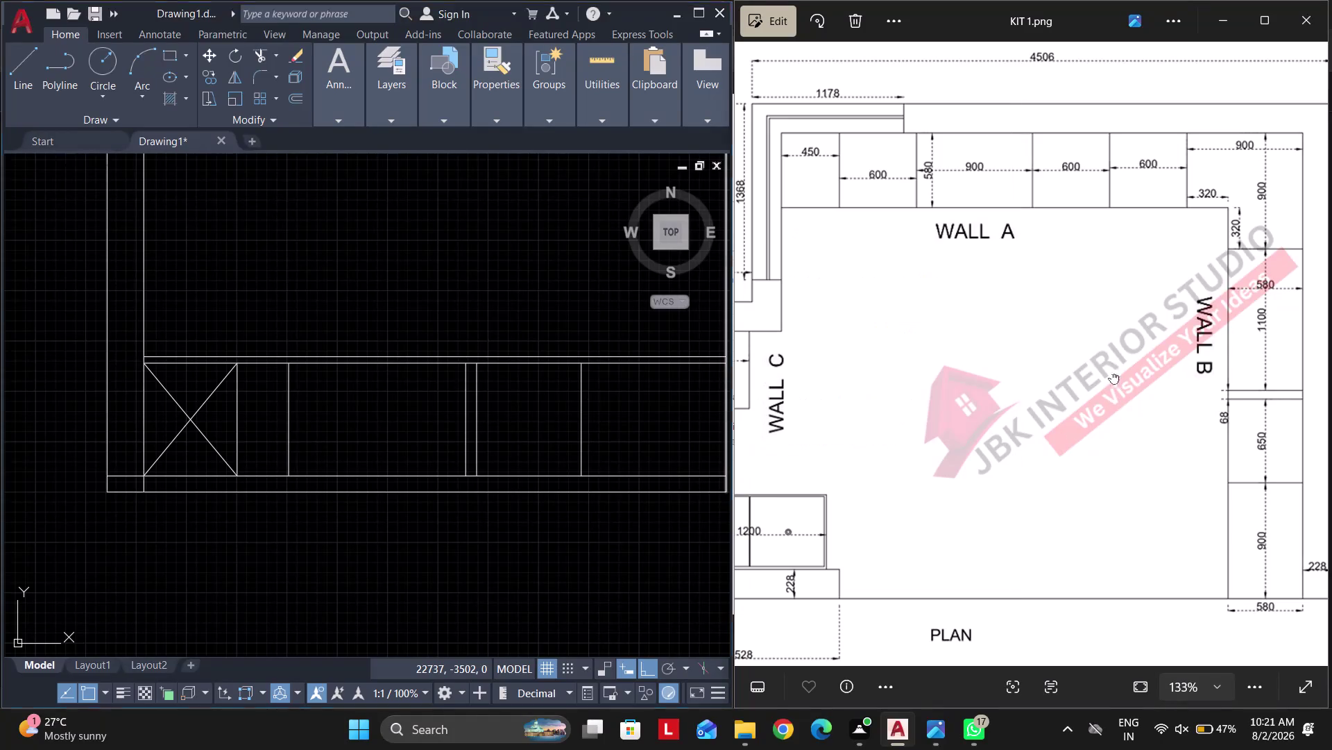
Advance from KIT 1 to the KIT 3 reference image and zoom into its cabinet details.
scroll(down, 3)
click(783, 392)
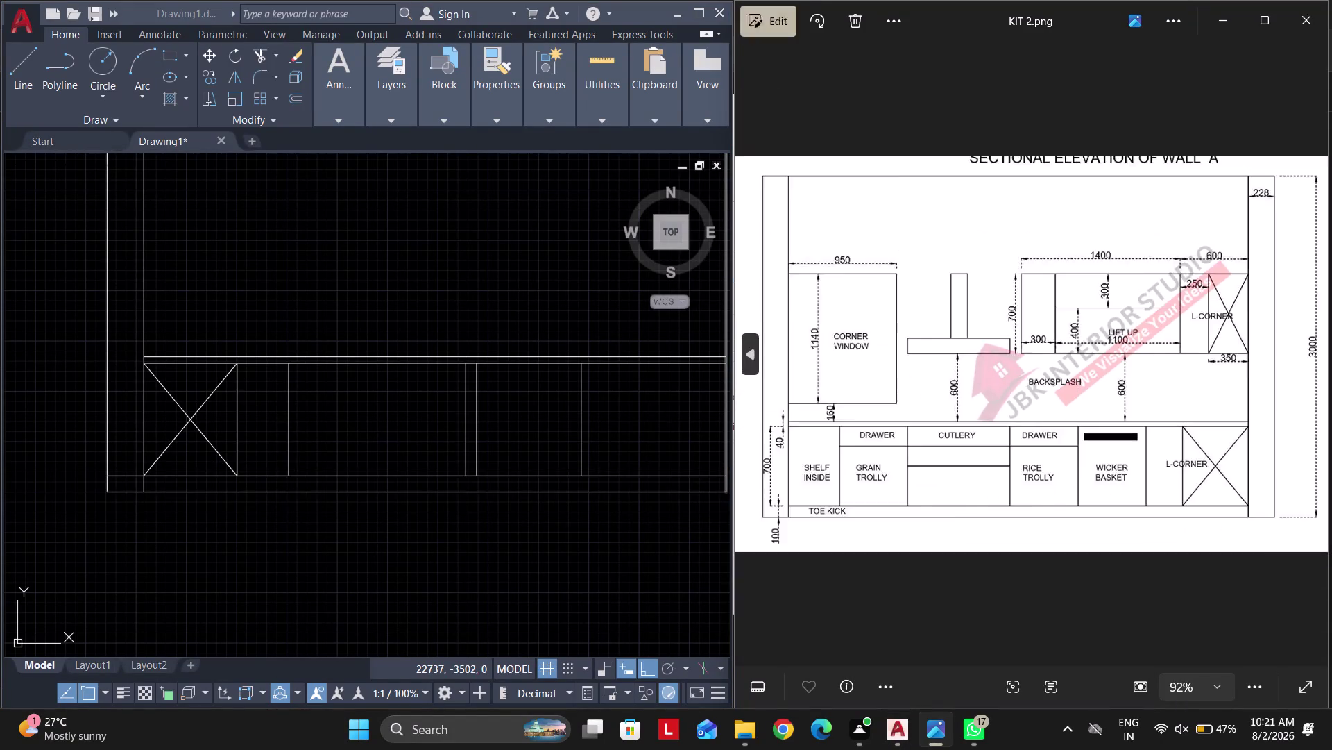
click(770, 377)
scroll(up, 3)
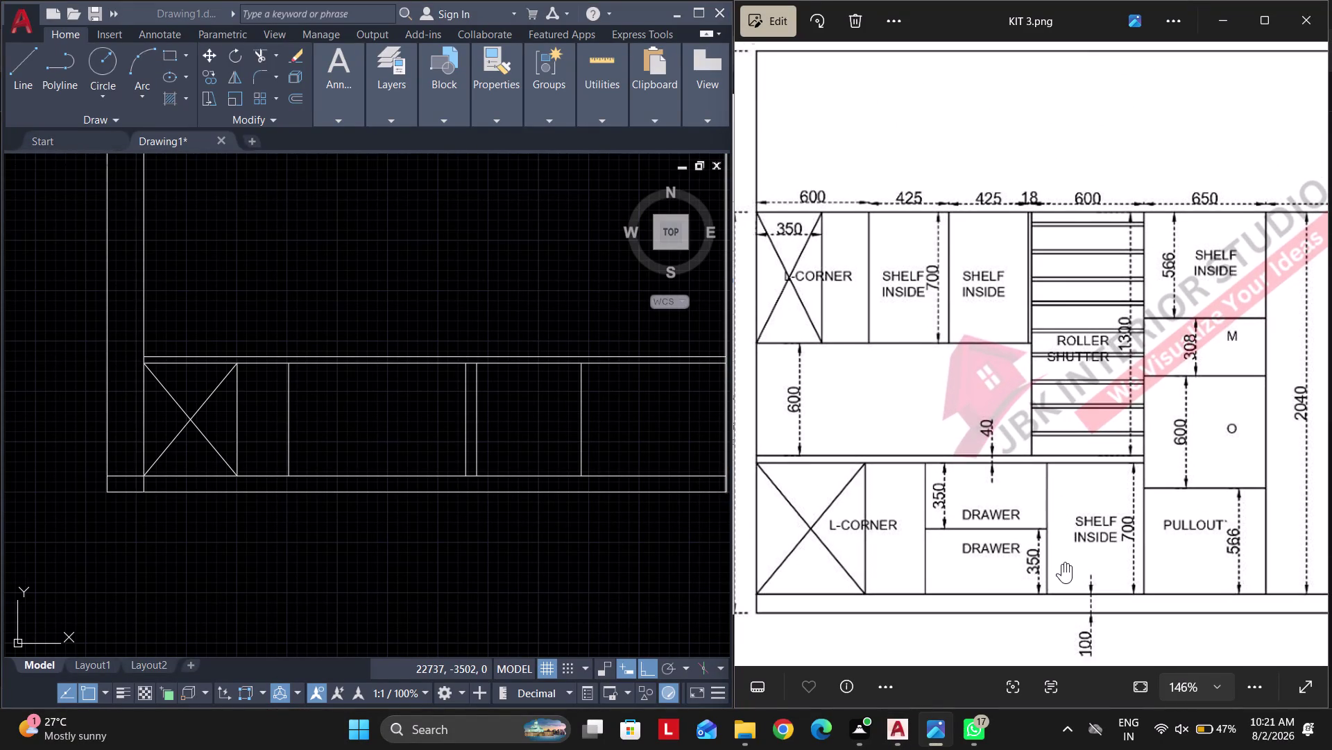
scroll(up, 3)
drag(1062, 550, 991, 488)
Pan the AutoCAD drawing to the unfinished elevation.
middle_drag(495, 400, 467, 400)
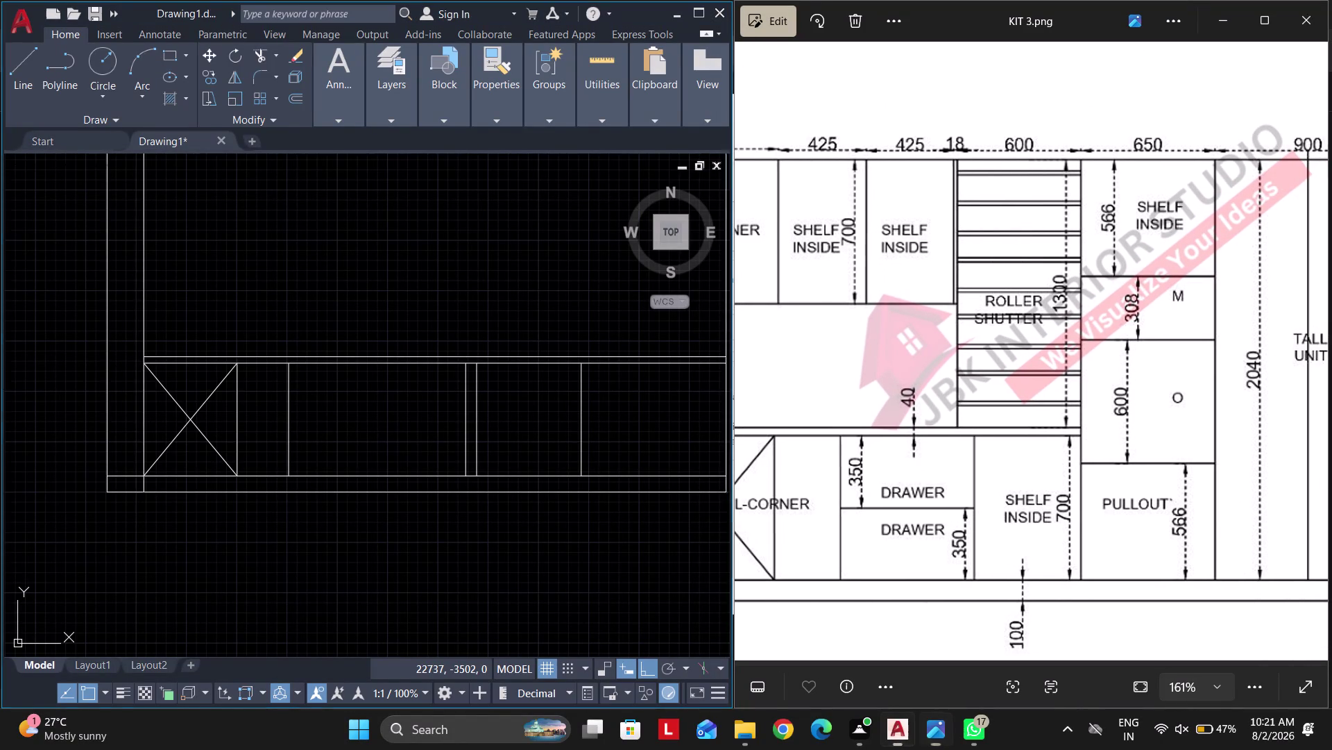
middle_drag(468, 400, 357, 438)
scroll(down, 3)
middle_drag(503, 434, 487, 434)
key(Escape)
middle_drag(435, 441, 406, 539)
key(Escape)
key(Escape)
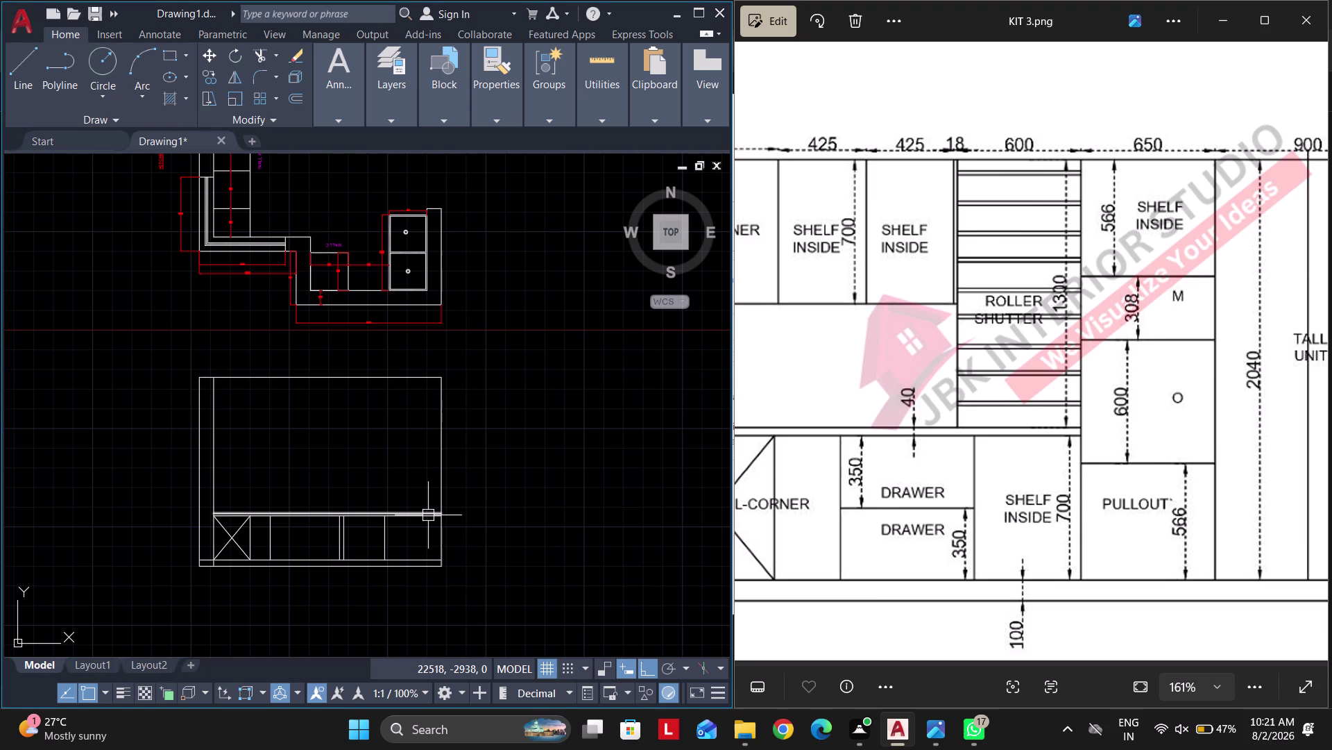
Place a vertical construction line (XL, V) through the kitchen plan.
text(XL)
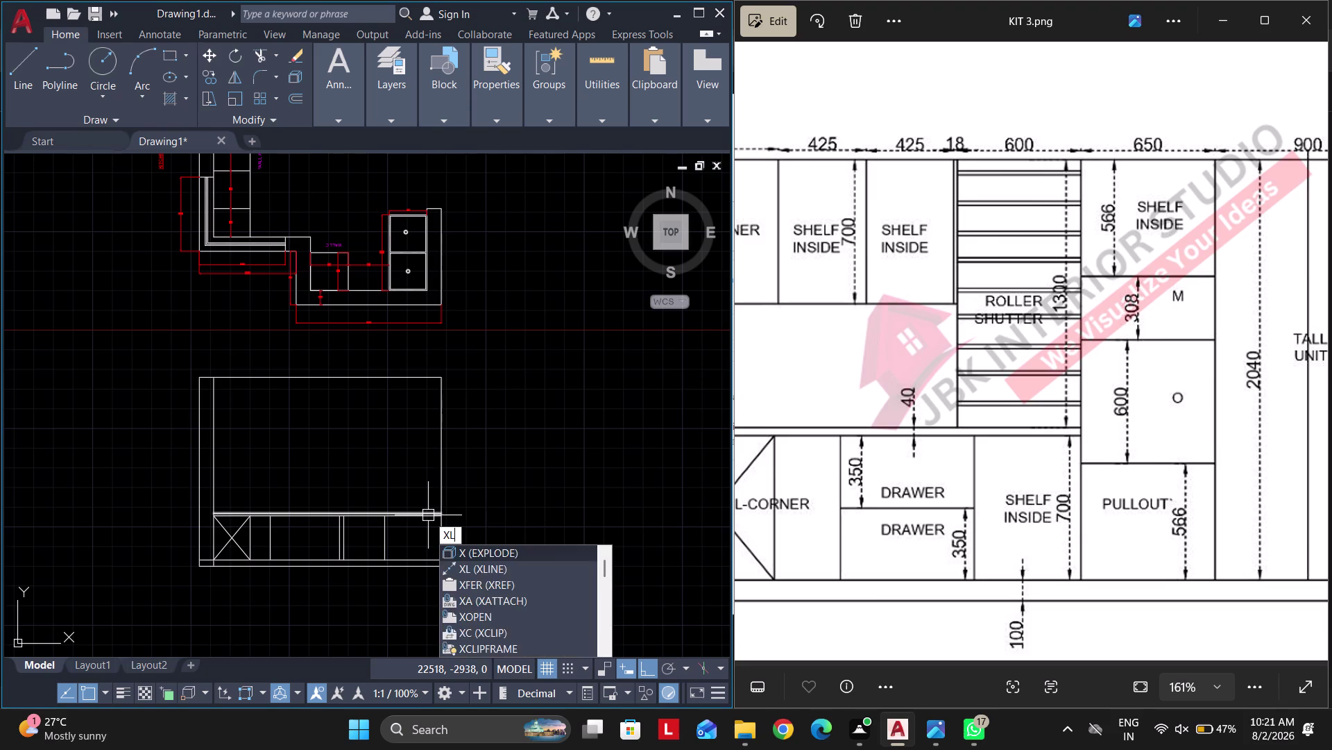
key(space)
text(V)
key(space)
middle_drag(425, 414, 357, 749)
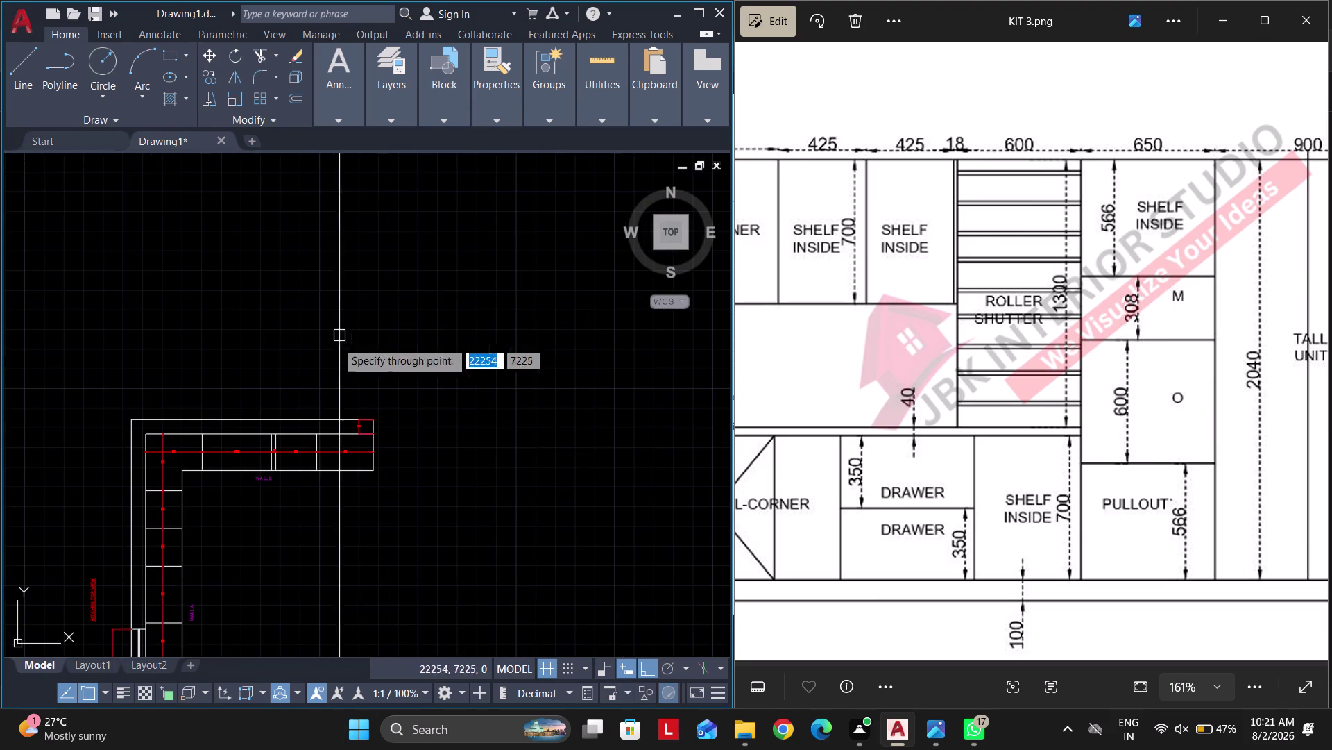
scroll(up, 3)
click(219, 357)
key(Escape)
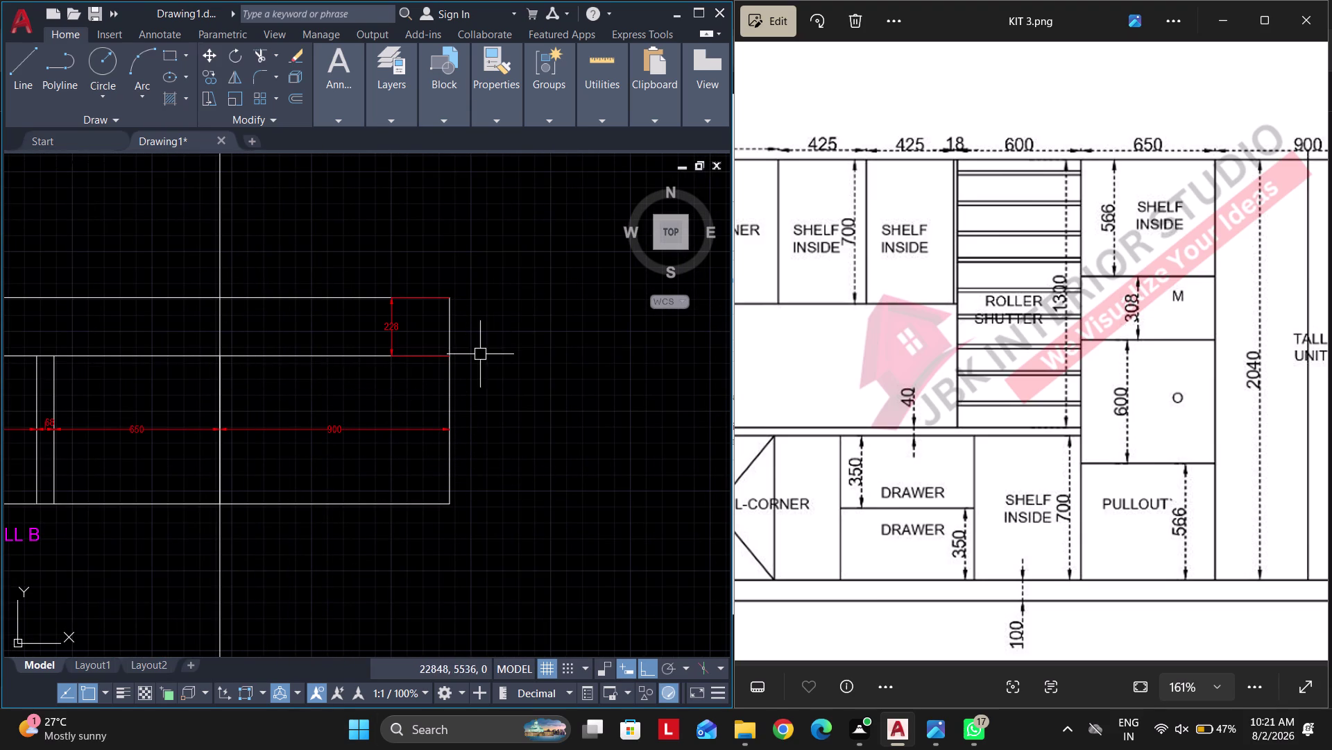
key(space)
key(space)
key(Escape)
Add another vertical construction line through the wall end and return to the elevation.
text(X)
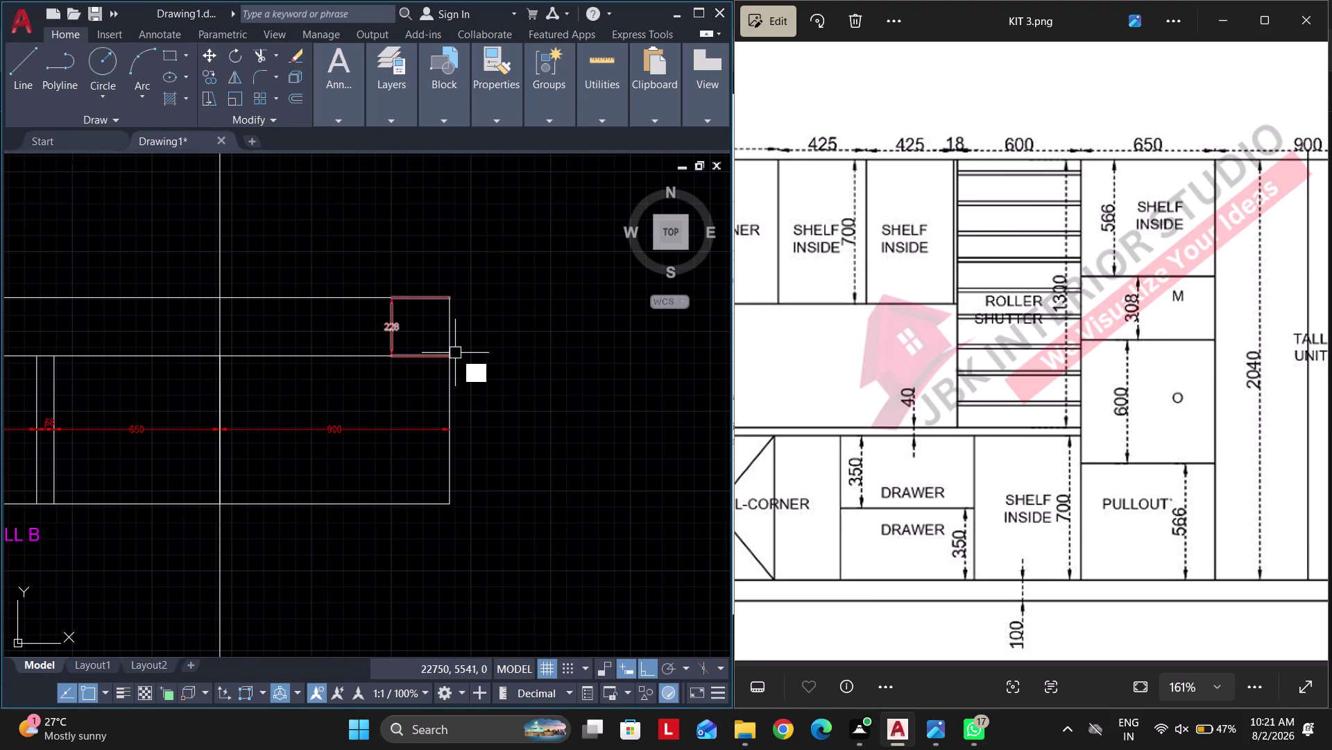
text(L V)
key(space)
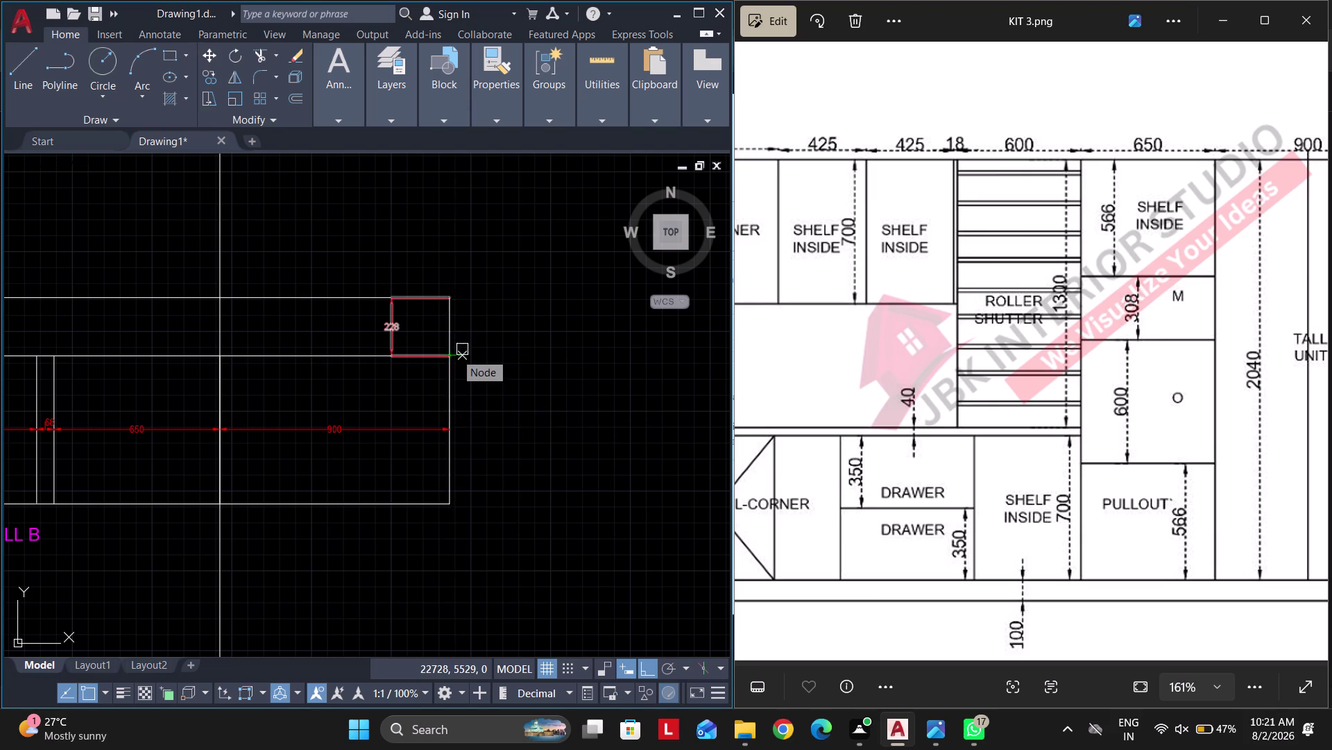
click(445, 306)
key(Escape)
scroll(down, 3)
middle_drag(396, 441, 438, 291)
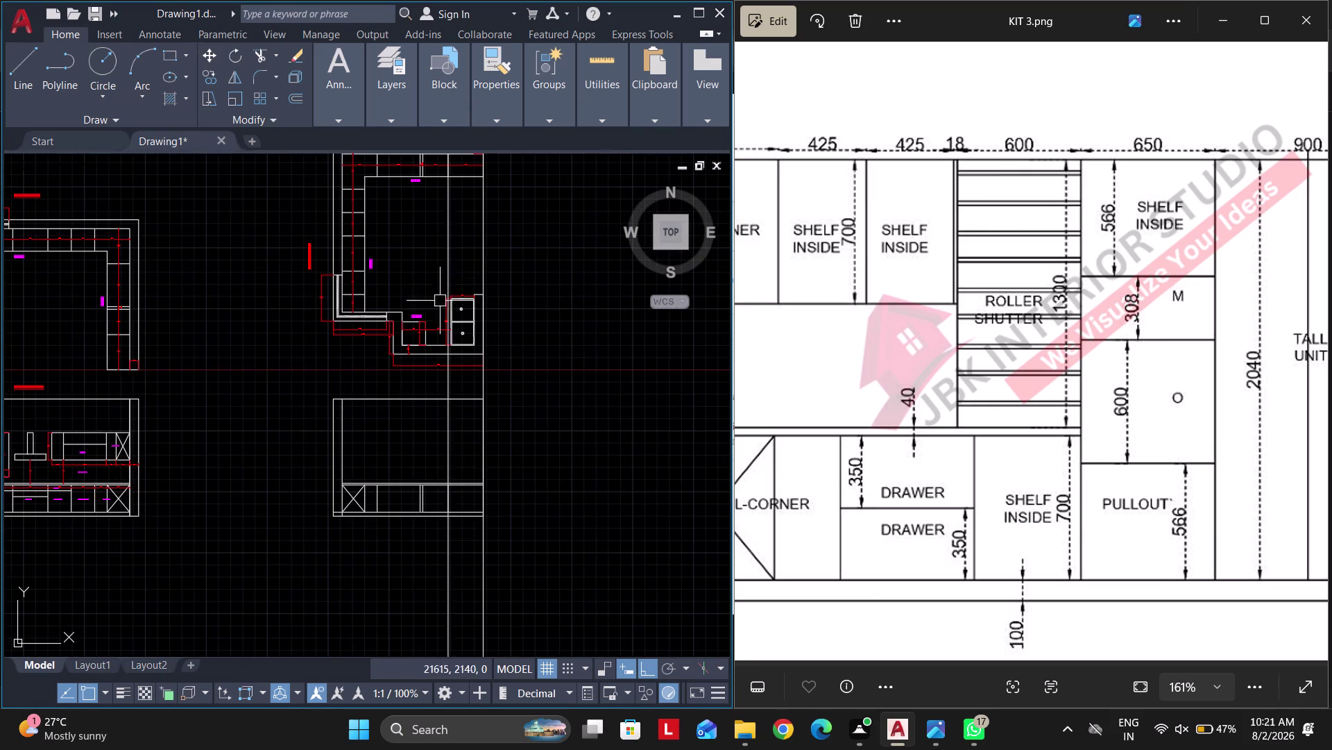
scroll(up, 3)
Trim the excess guide lines below the elevation.
text(TR)
key(space)
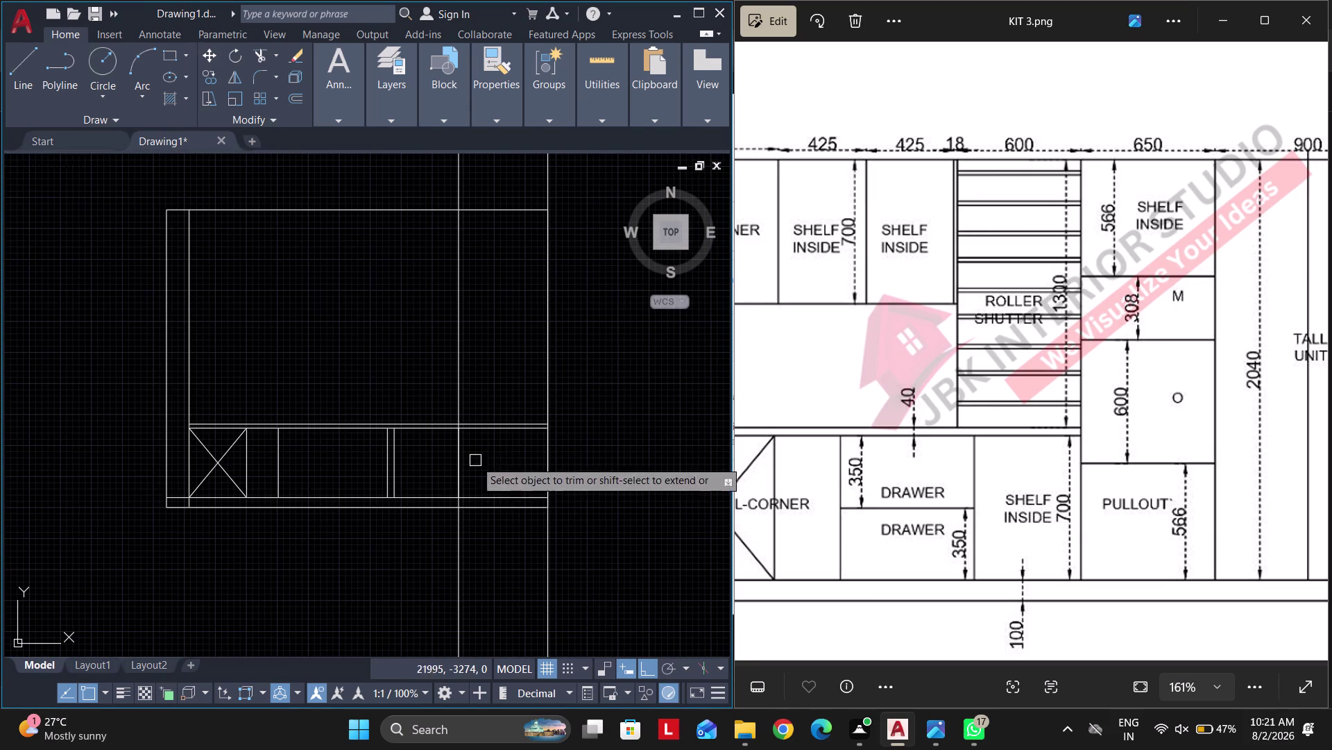
drag(497, 449, 509, 352)
drag(410, 561, 587, 560)
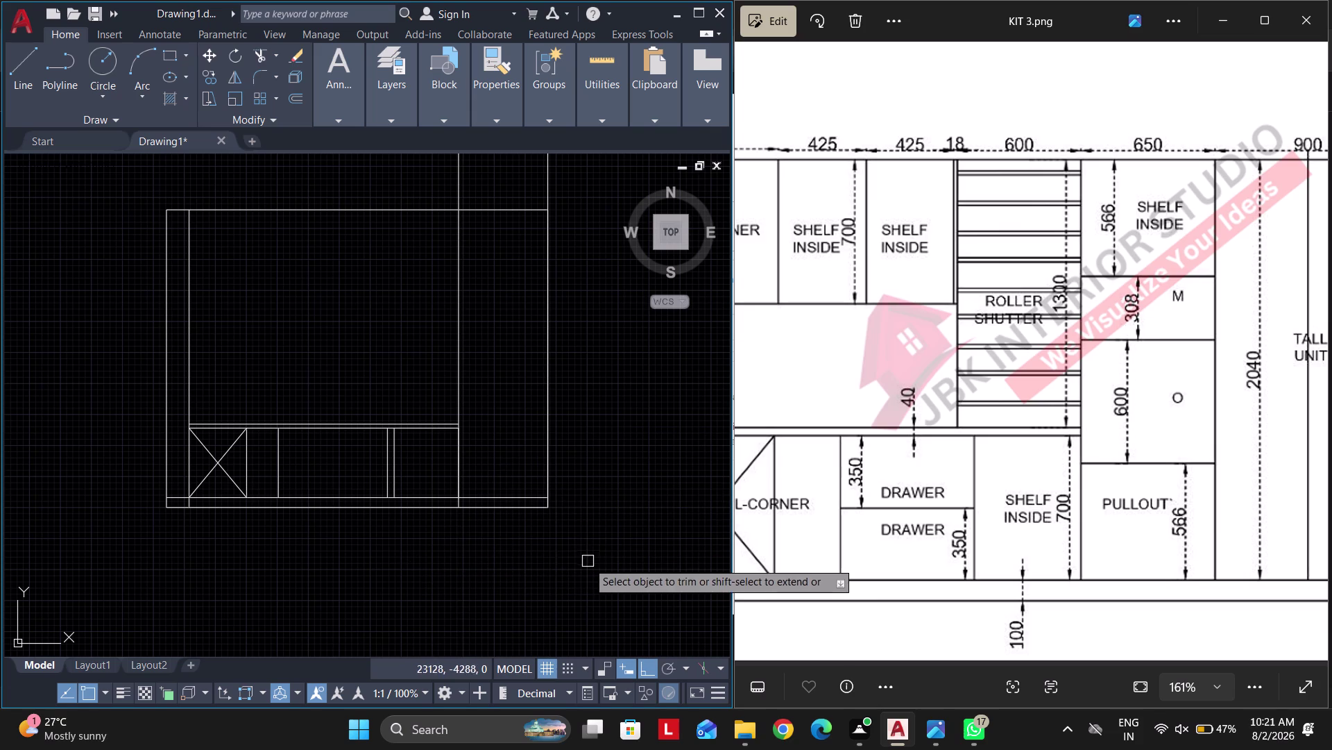
key(Escape)
key(Escape)
middle_drag(578, 558, 549, 604)
key(Escape)
key(Escape)
key(Escape)
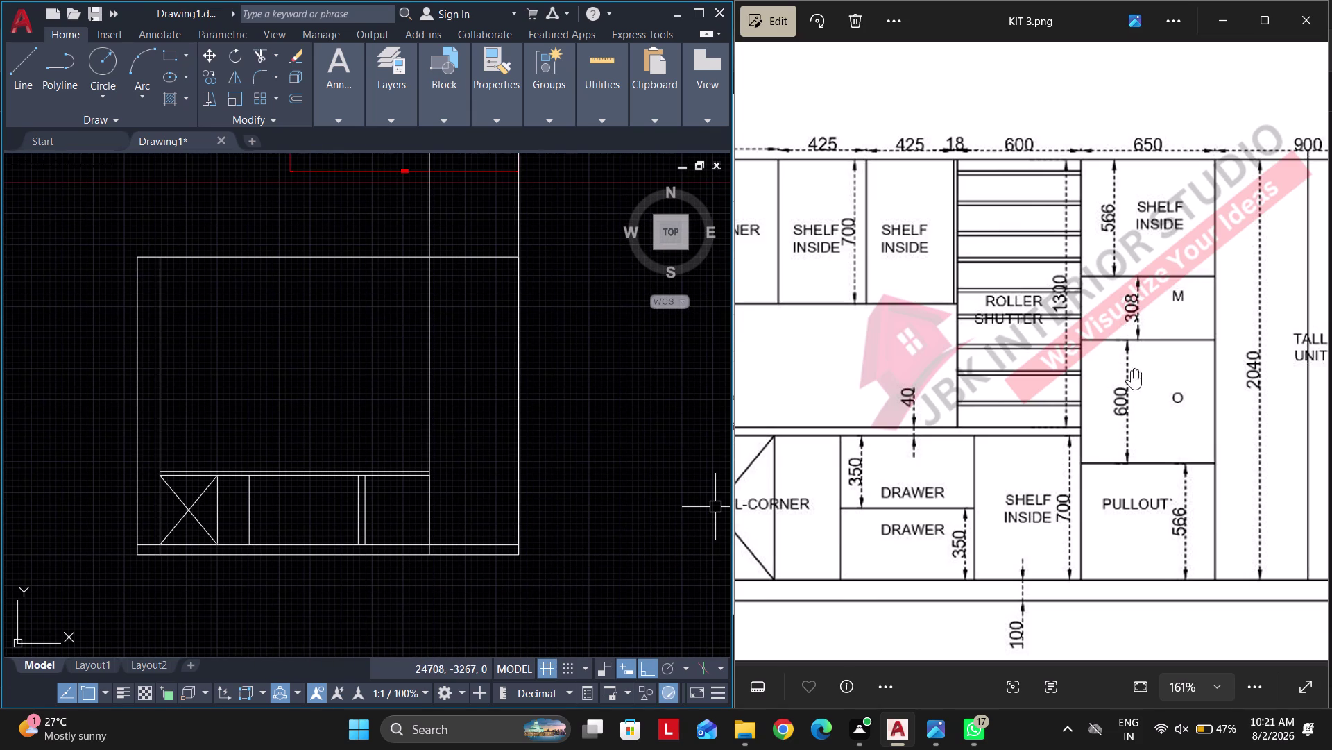
Offset the elevation base line 2040 upward for the tall unit top.
text(O)
key(space)
text(2040)
key(Return)
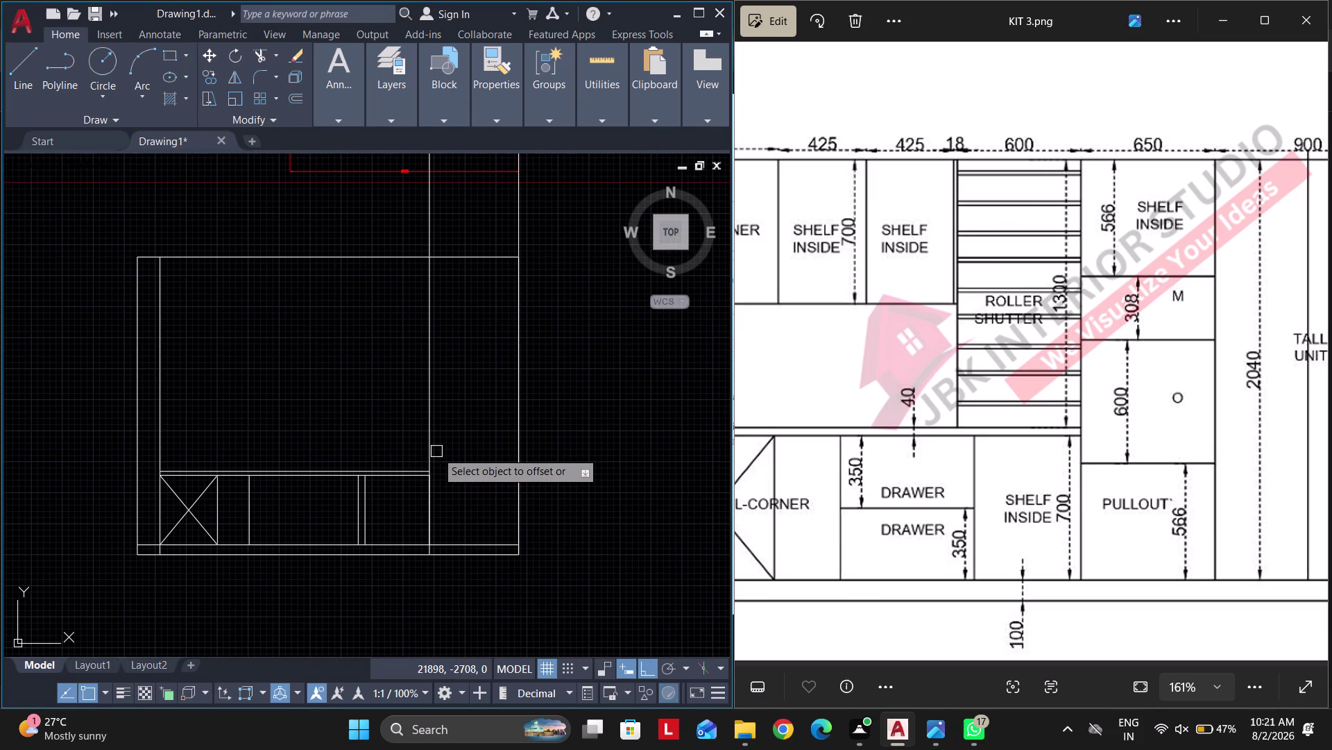
click(494, 546)
click(497, 439)
key(Escape)
Trim the overlapping and leftover lines around and above the tall unit.
text(TR)
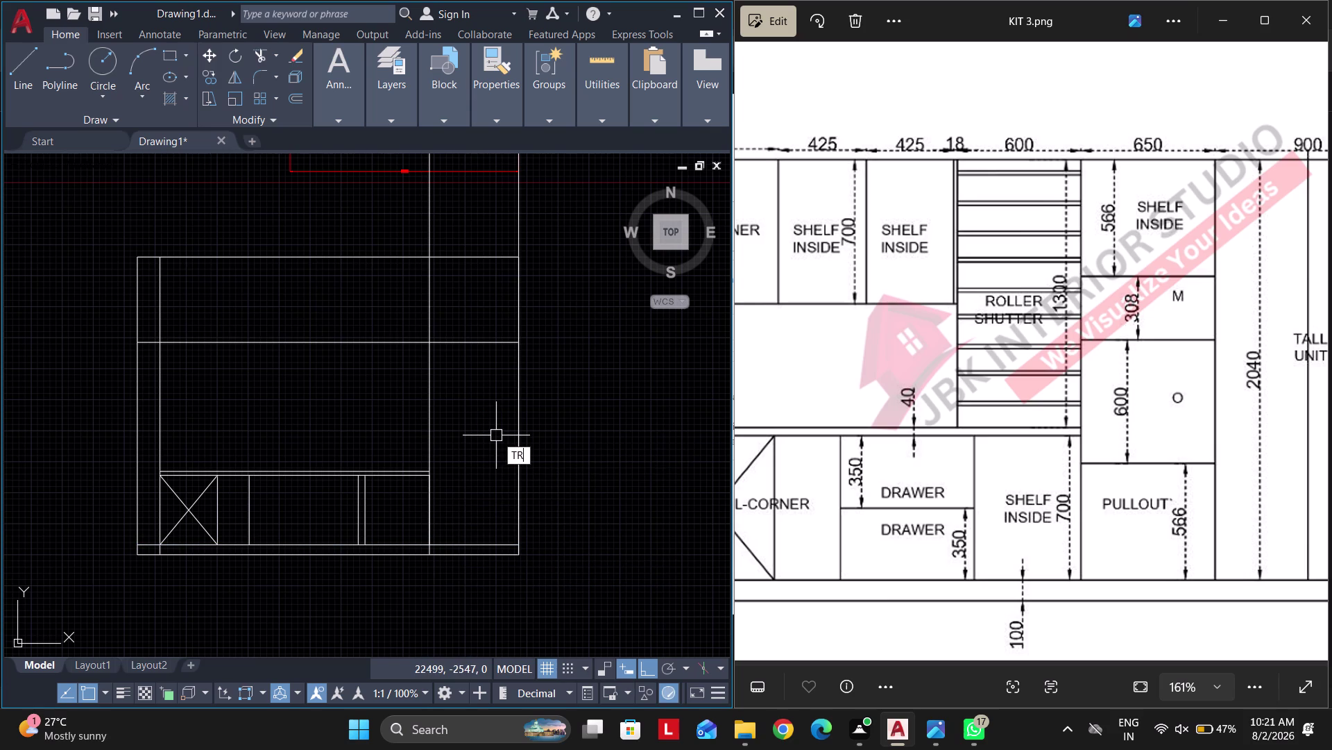
key(space)
drag(362, 409, 471, 285)
key(Escape)
click(534, 208)
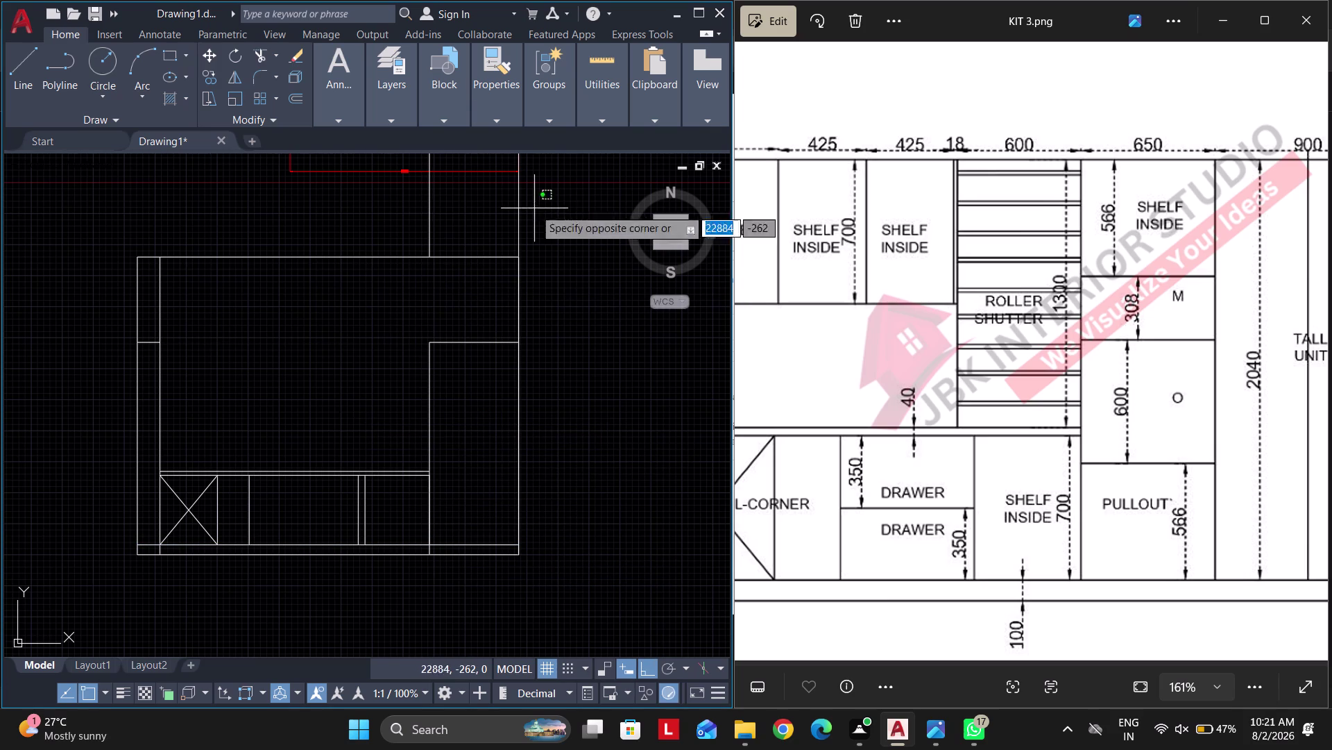
click(406, 202)
key(Delete)
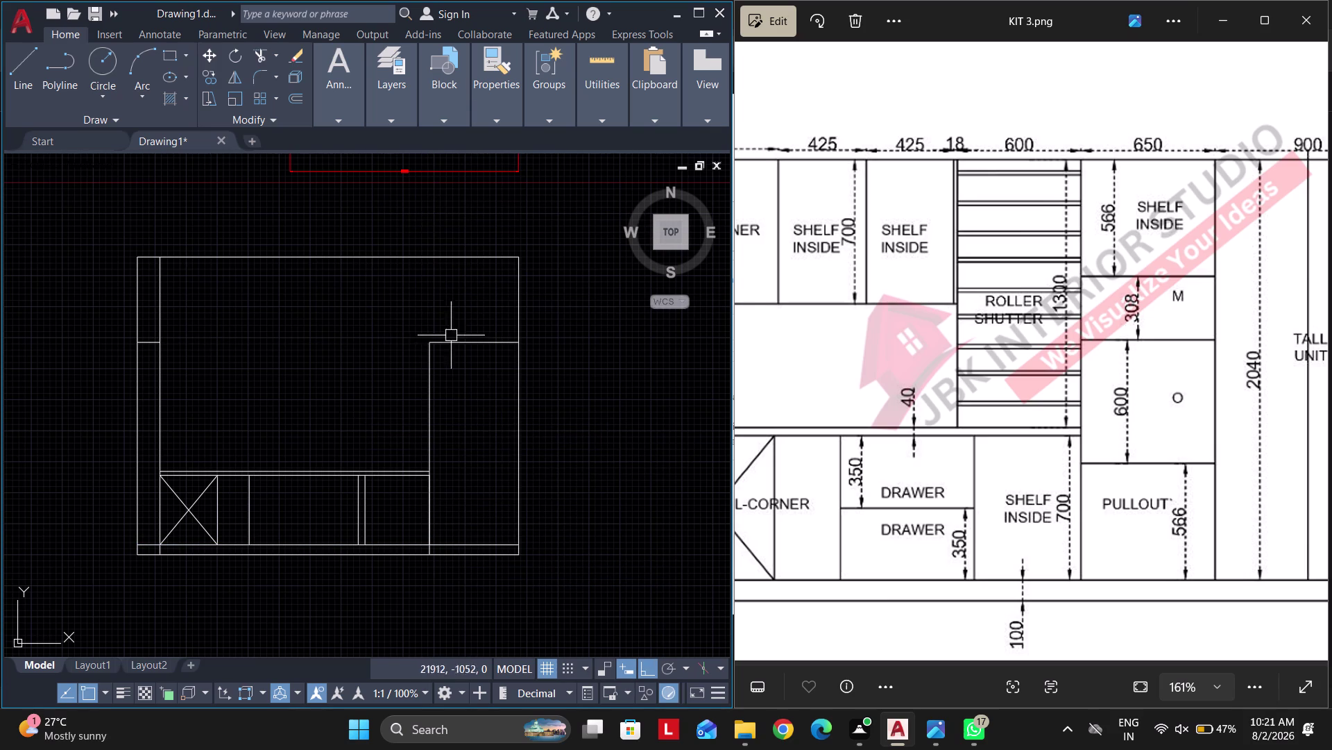
scroll(down, 3)
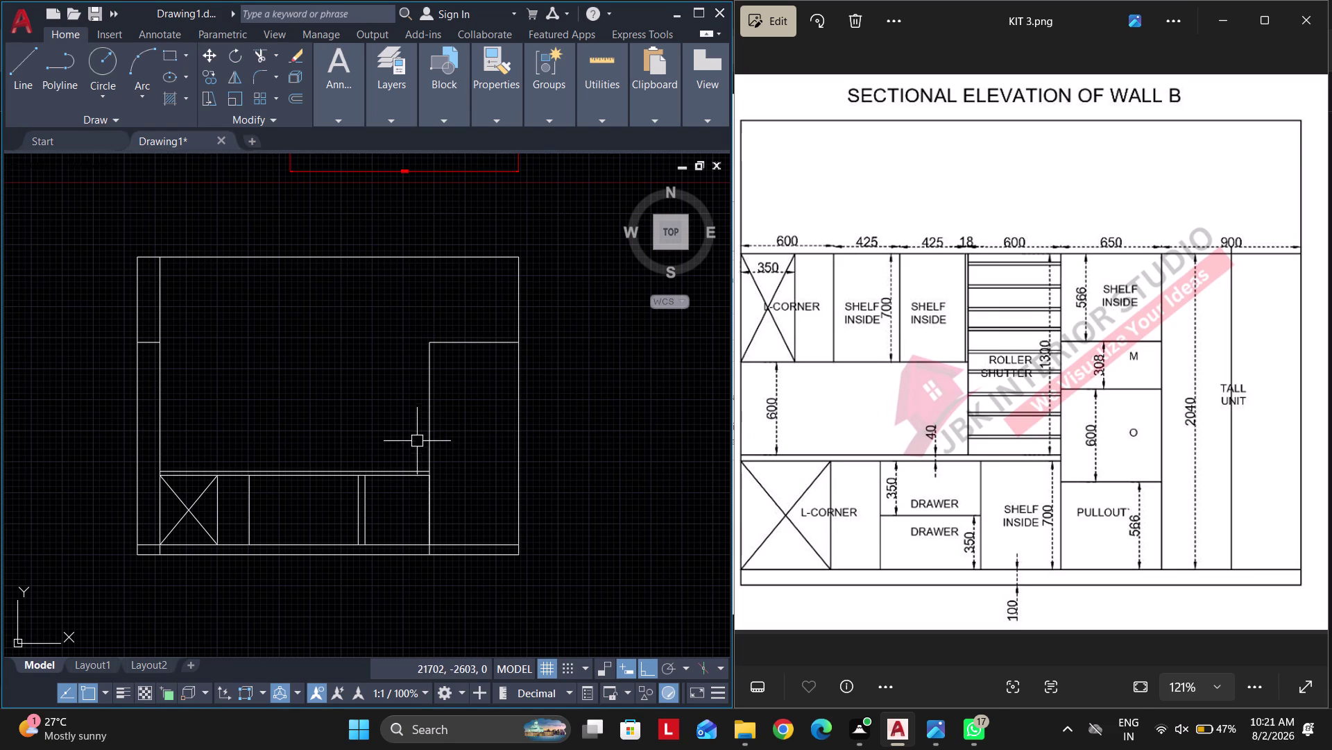
Draw a vertical line up the elevation and trim its excess end.
middle_drag(411, 441, 355, 437)
key(l)
key(space)
click(424, 344)
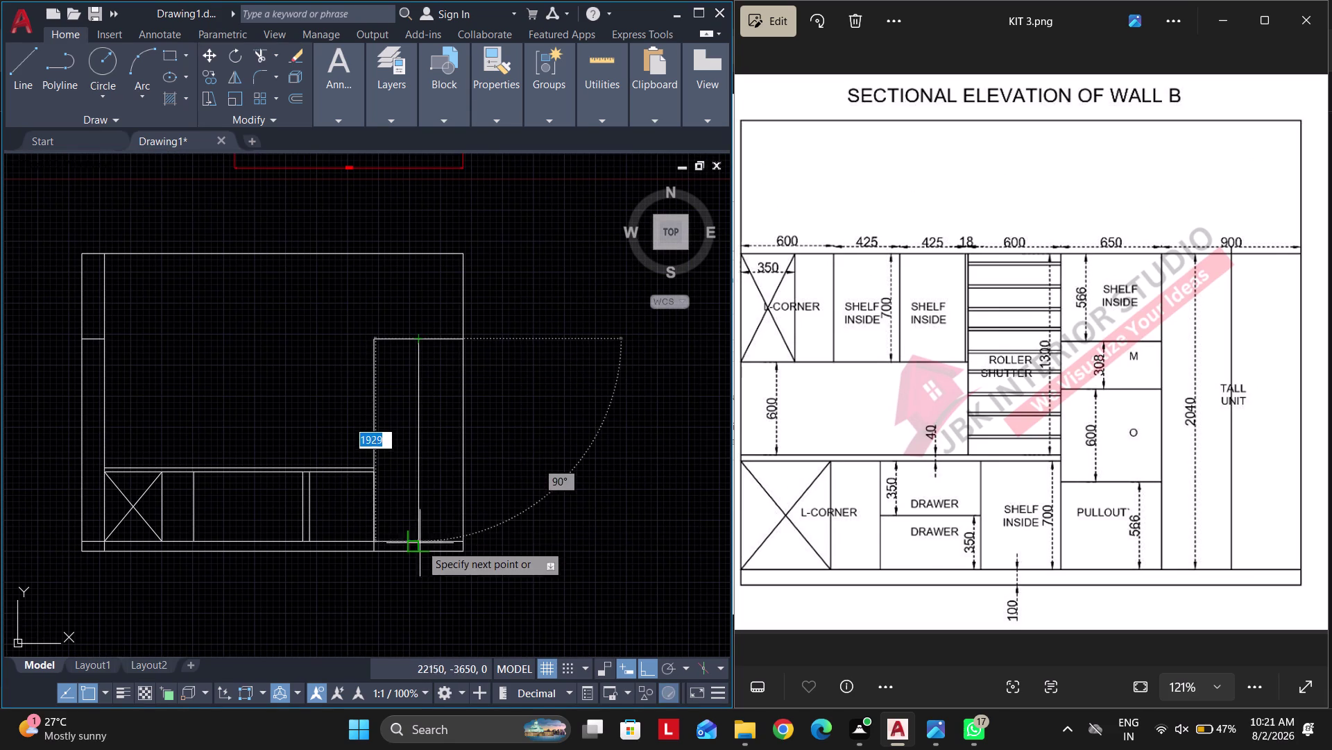
click(422, 541)
key(Escape)
scroll(up, 3)
text(T)
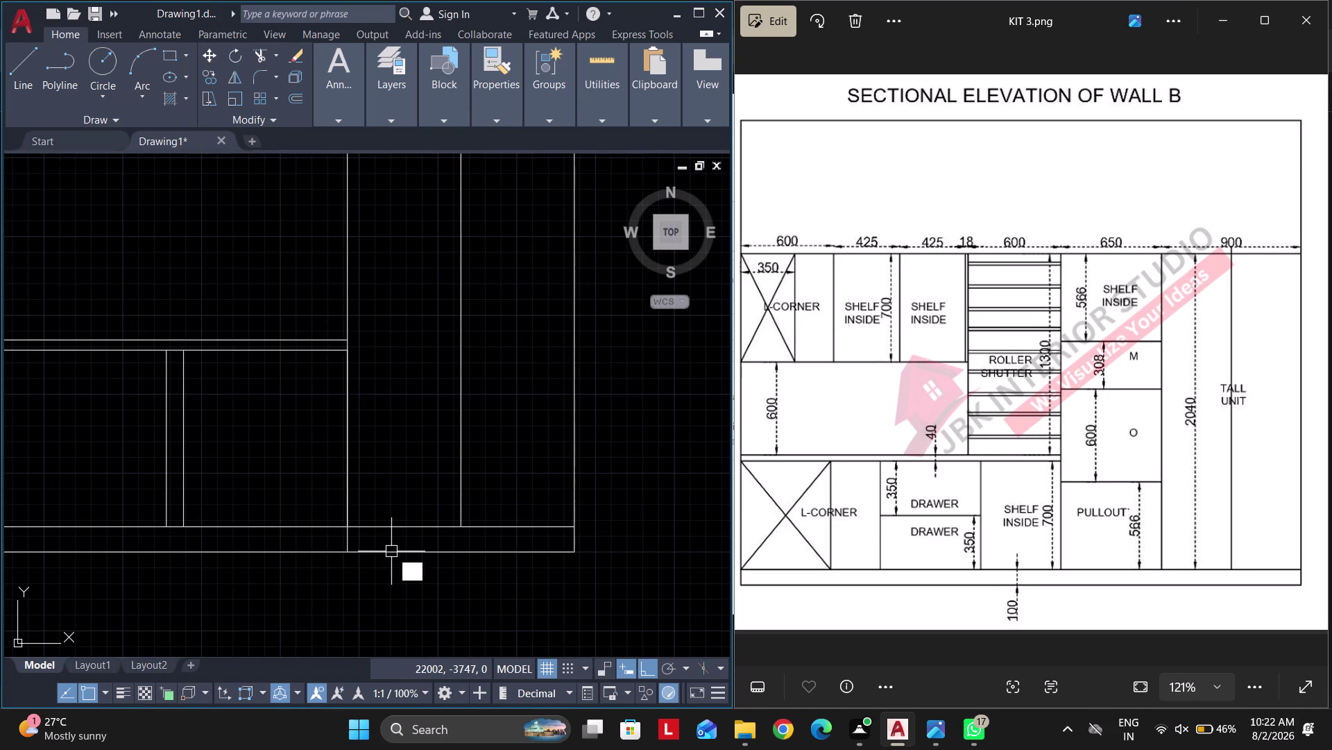
text(R)
key(space)
click(349, 539)
key(Escape)
scroll(down, 3)
key(Escape)
scroll(up, 3)
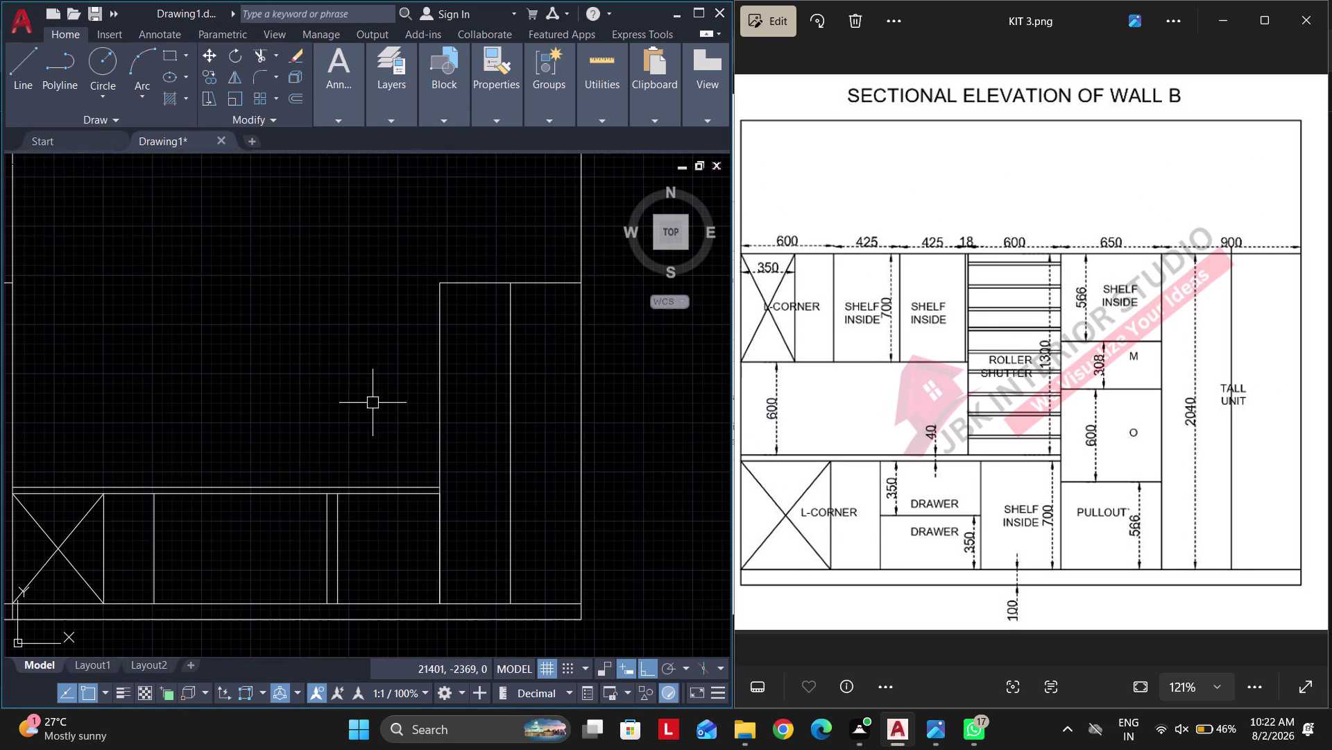
key(Escape)
key(p)
key(Escape)
Offset the tall unit edge 650 to the left.
text(O)
key(space)
text(650)
key(Return)
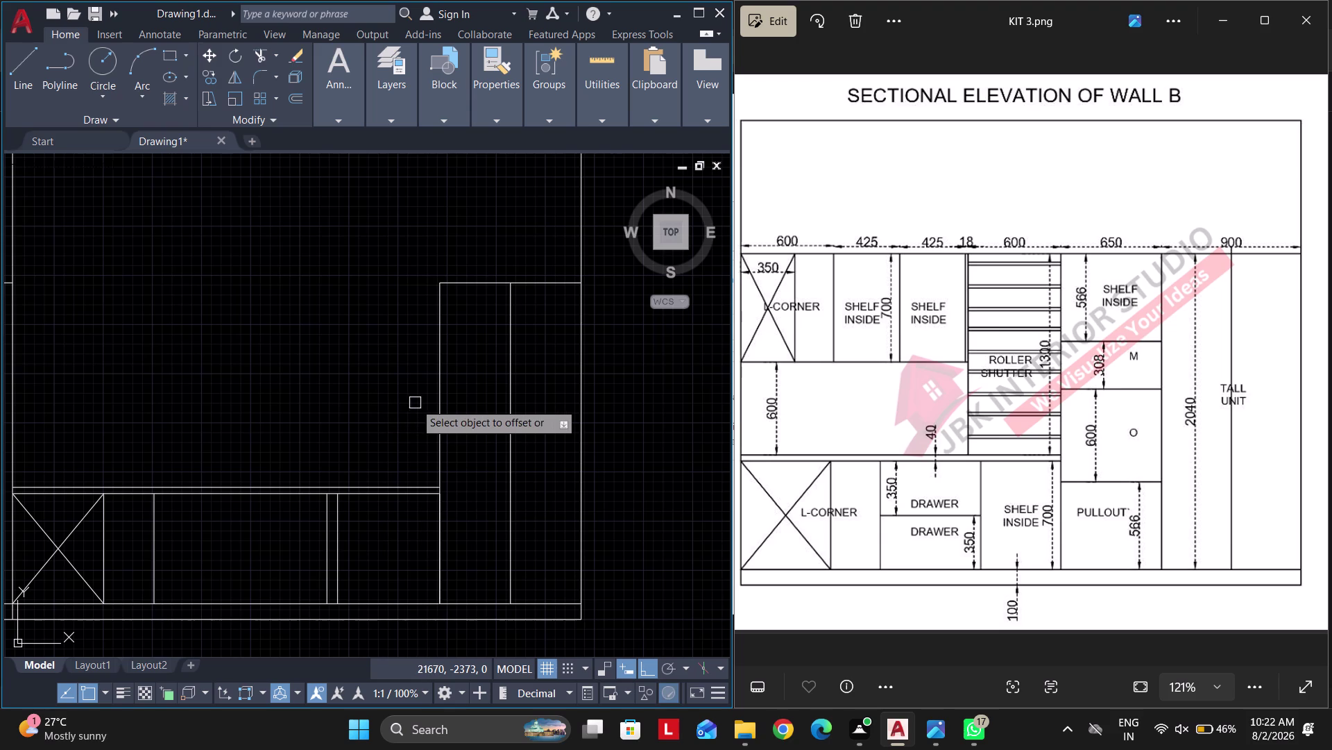
click(438, 403)
click(373, 395)
key(Escape)
key(Escape)
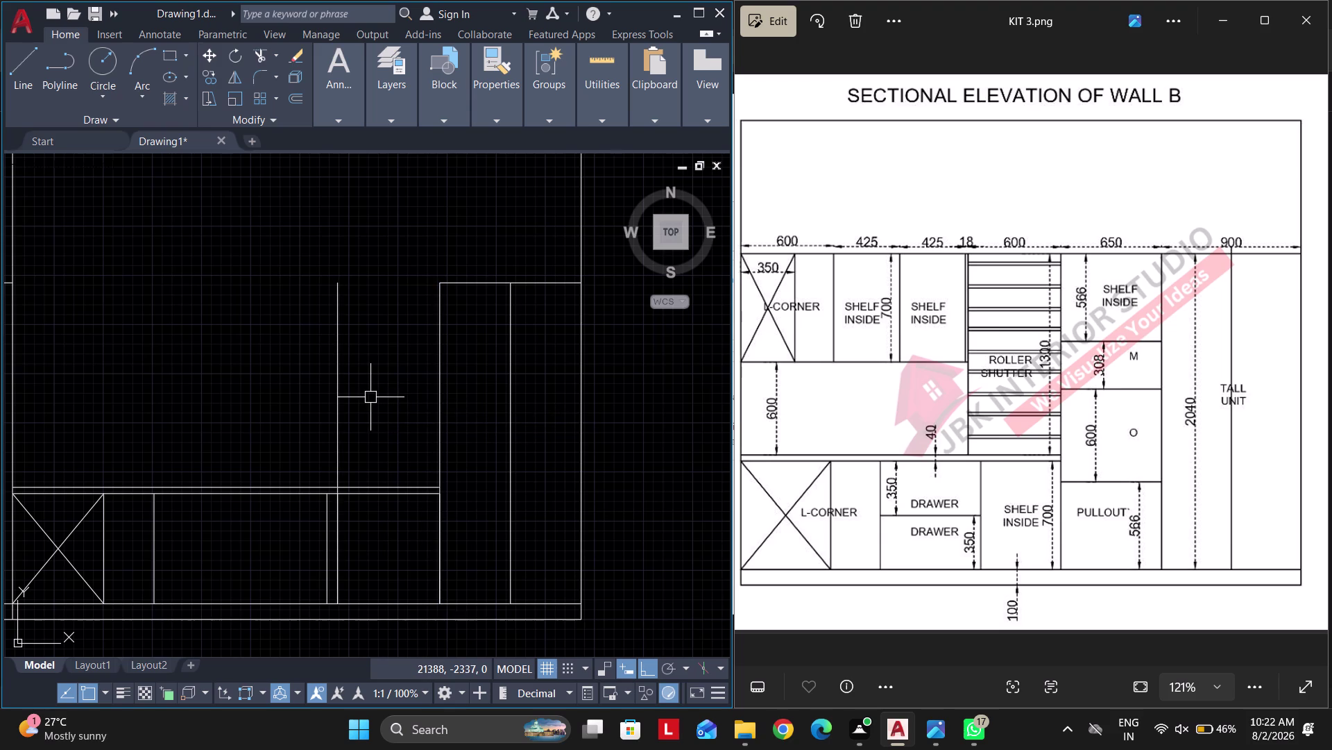
Trim the 650 line where it crosses the counter and delete a stray line.
text(TR)
key(space)
drag(386, 430, 386, 523)
key(Escape)
key(Escape)
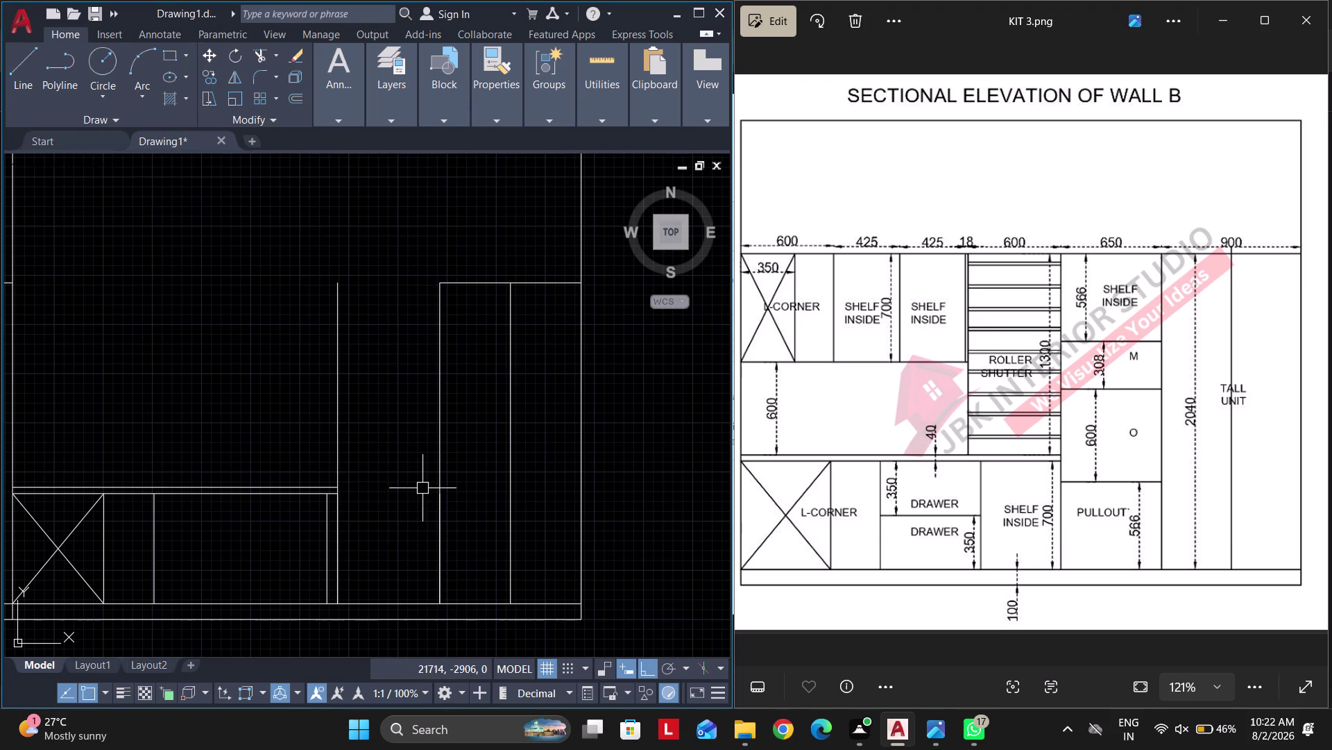
click(407, 470)
click(451, 642)
key(Delete)
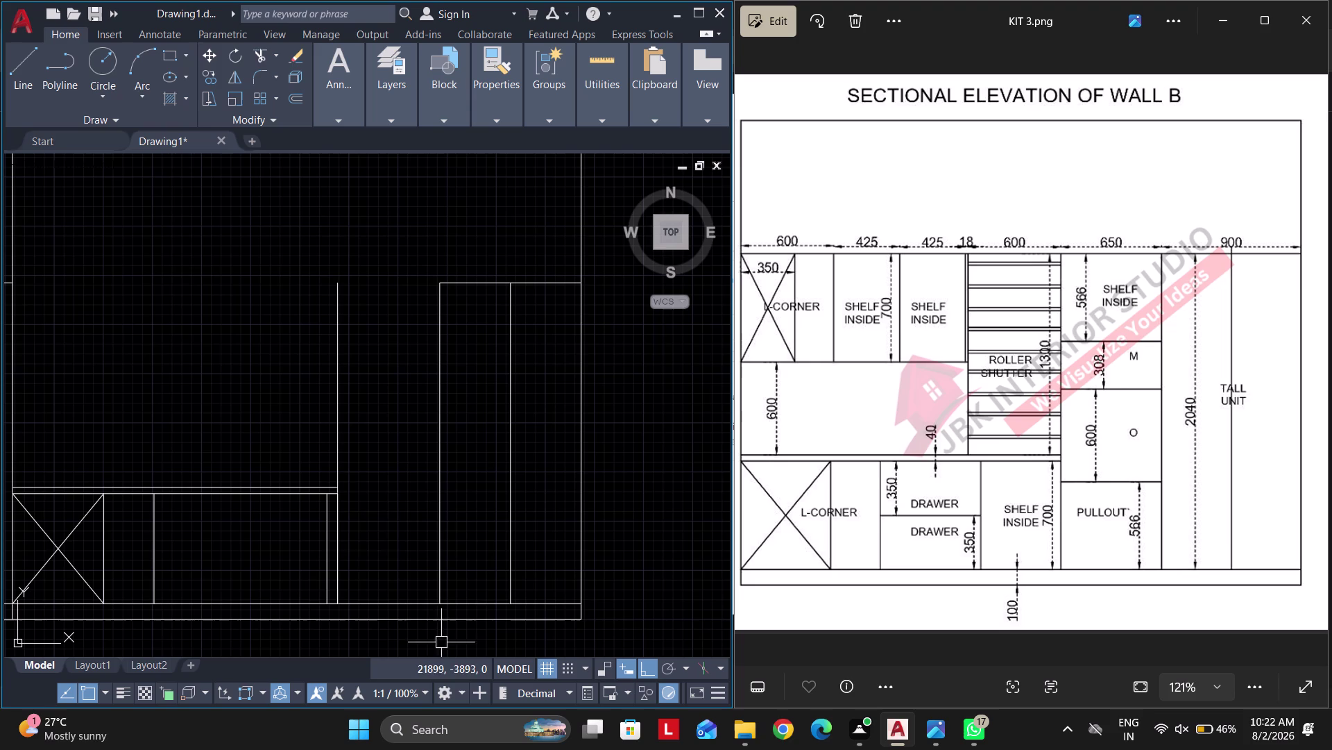
Delete the short doubled line near the counter.
click(325, 470)
click(390, 624)
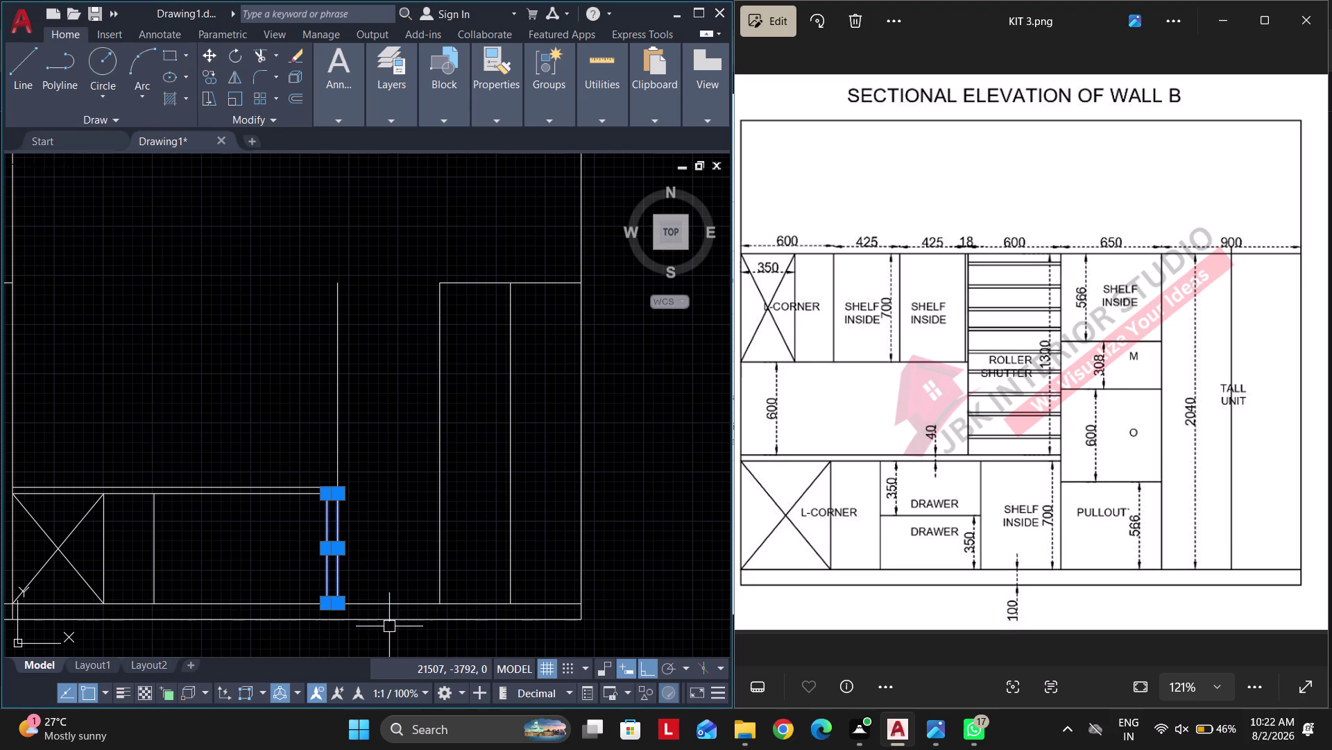
key(Escape)
click(335, 470)
key(Escape)
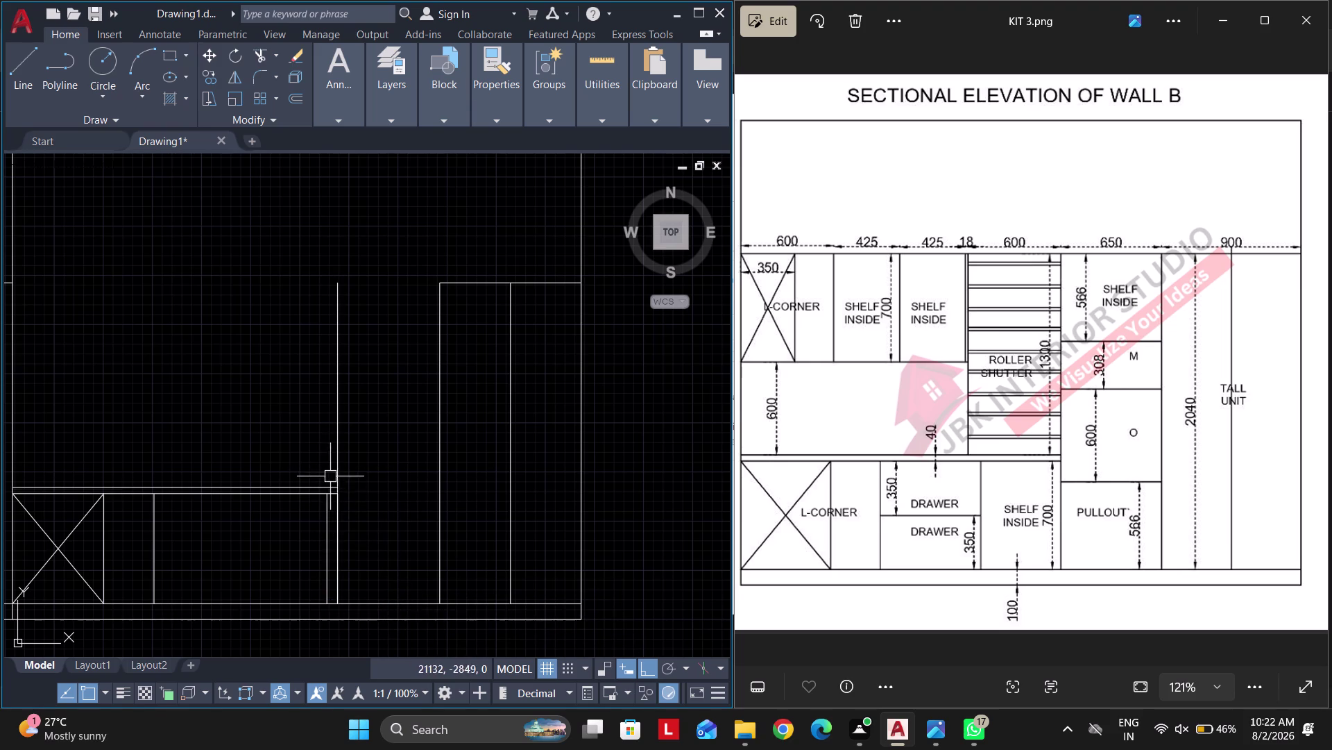
click(330, 475)
click(382, 635)
key(Delete)
Draw the top edge line of the tall unit.
middle_drag(353, 547, 362, 517)
middle_drag(426, 558, 421, 531)
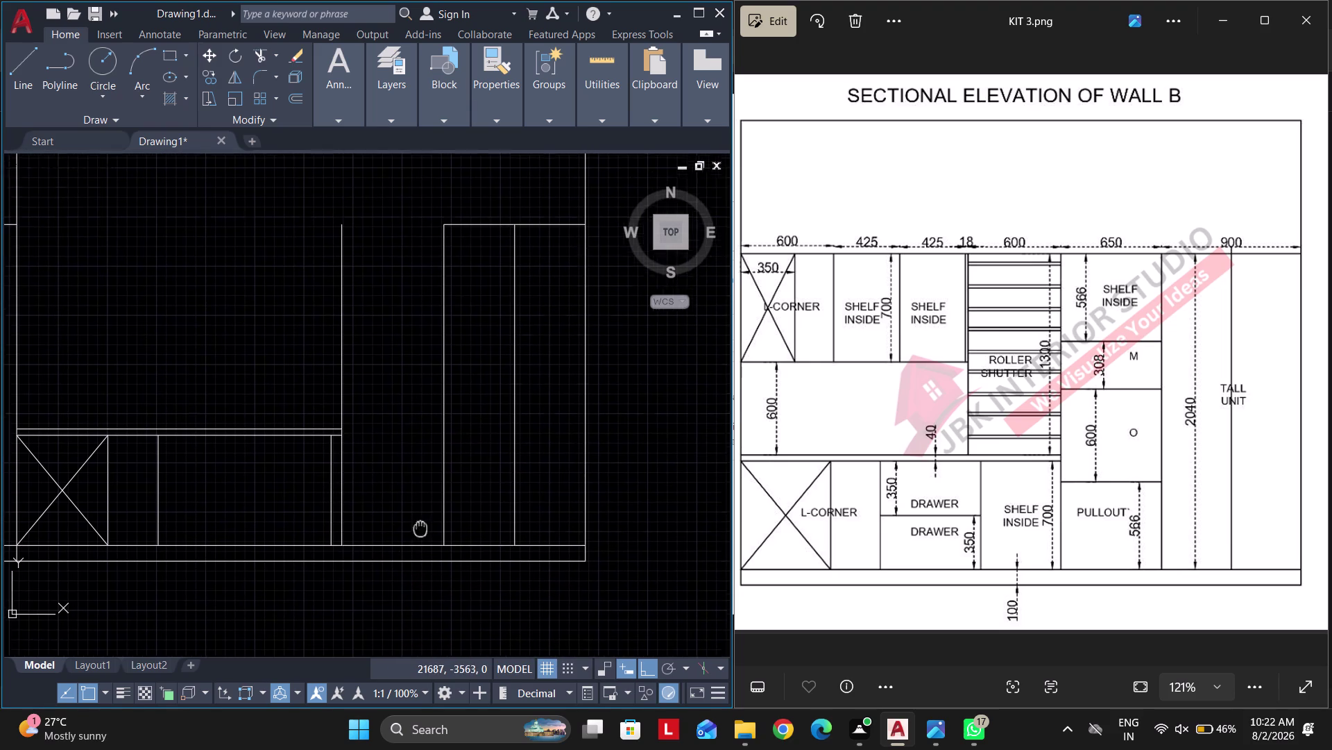
middle_drag(421, 531, 420, 521)
key(Escape)
key(Escape)
middle_drag(409, 407, 402, 418)
key(l)
key(space)
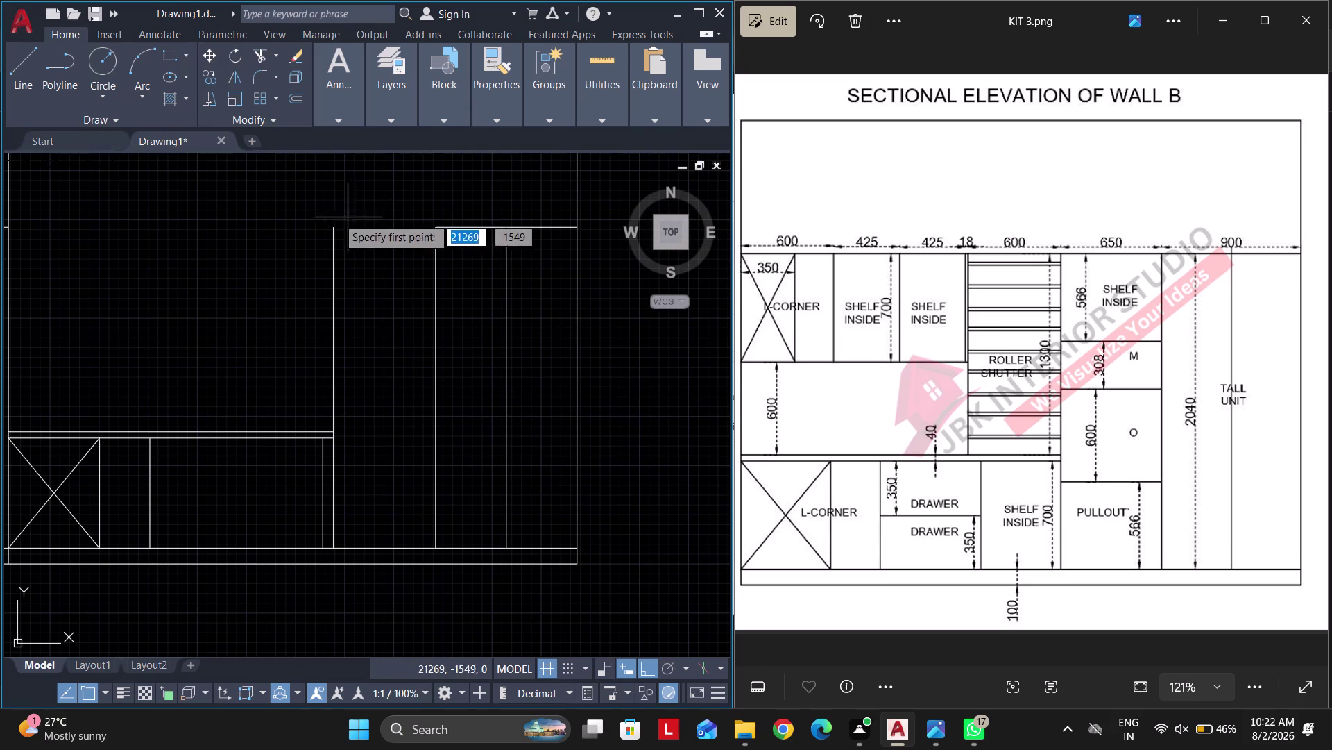
click(328, 227)
click(437, 226)
key(Escape)
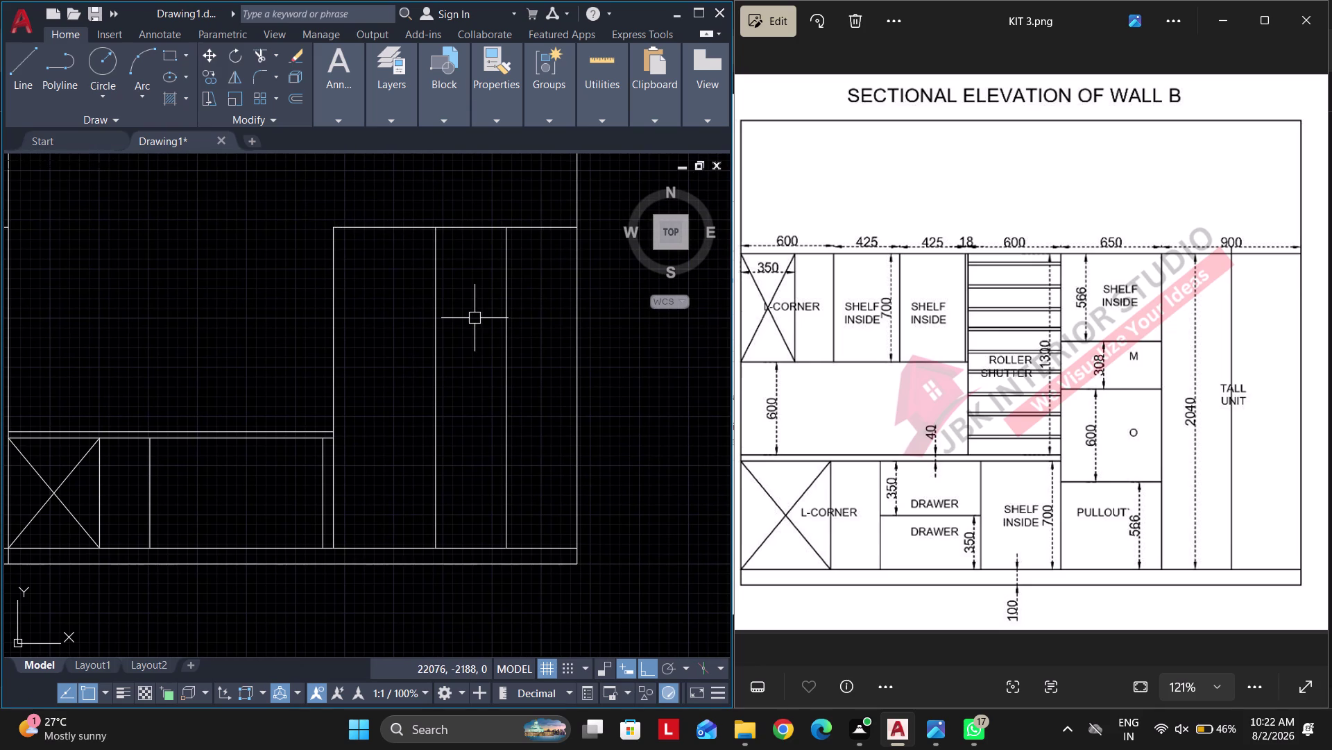
Offset compartment lines 566 below the top, then 308 below that.
text(O 56)
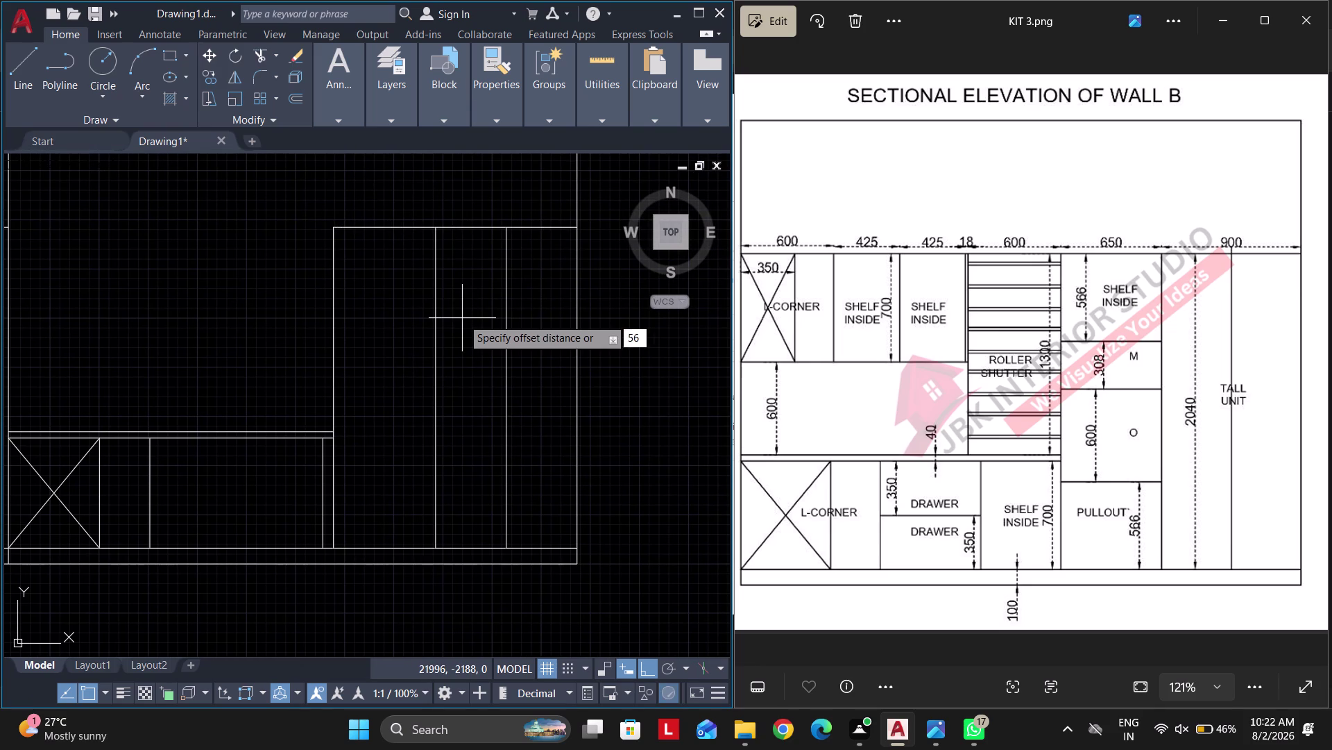
text(6)
key(Return)
click(394, 229)
click(399, 304)
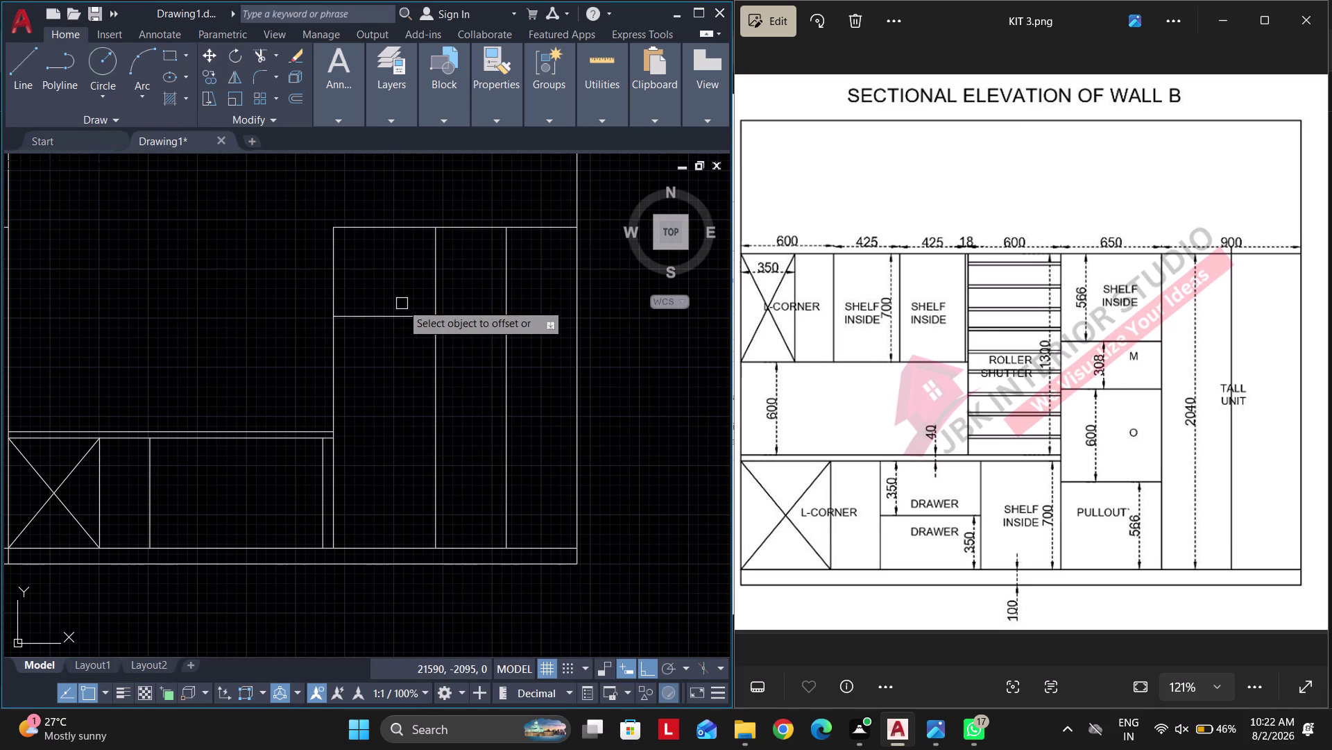
key(space)
key(space)
text(308)
key(Return)
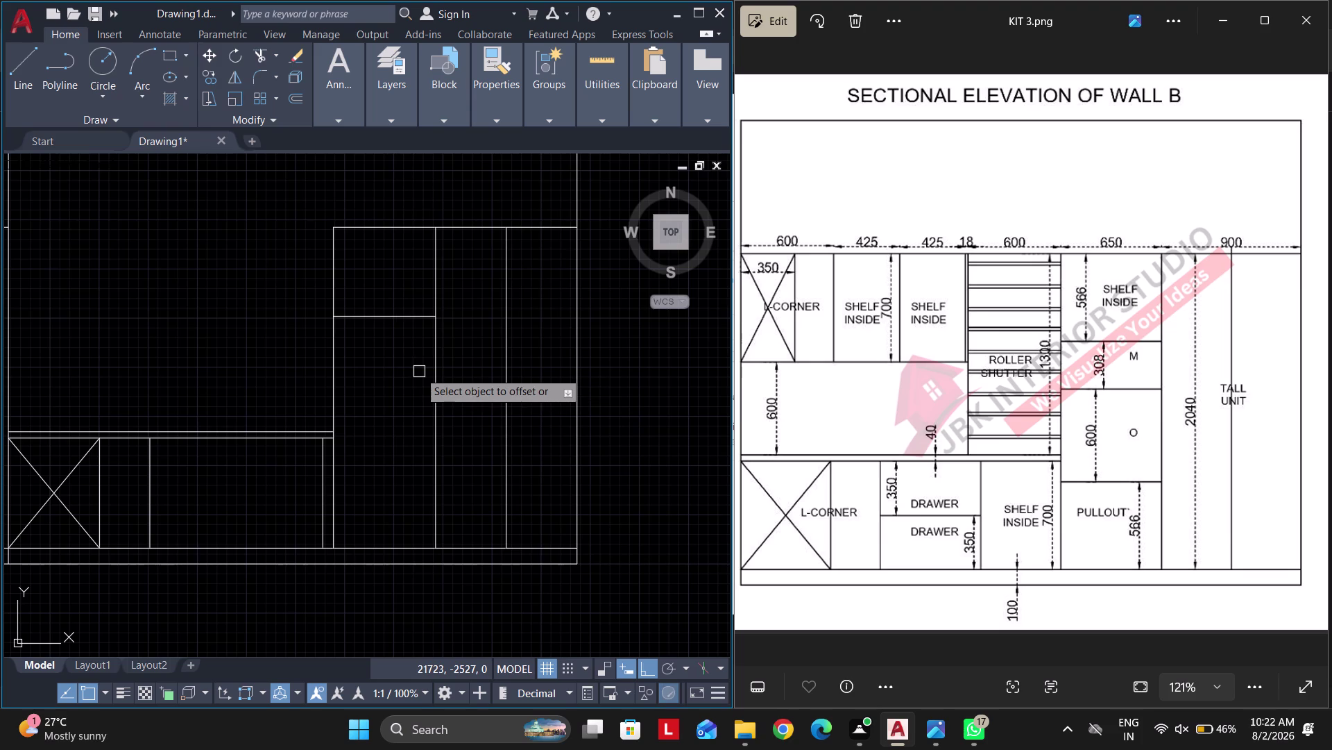
click(401, 318)
click(400, 374)
key(Return)
key(Return)
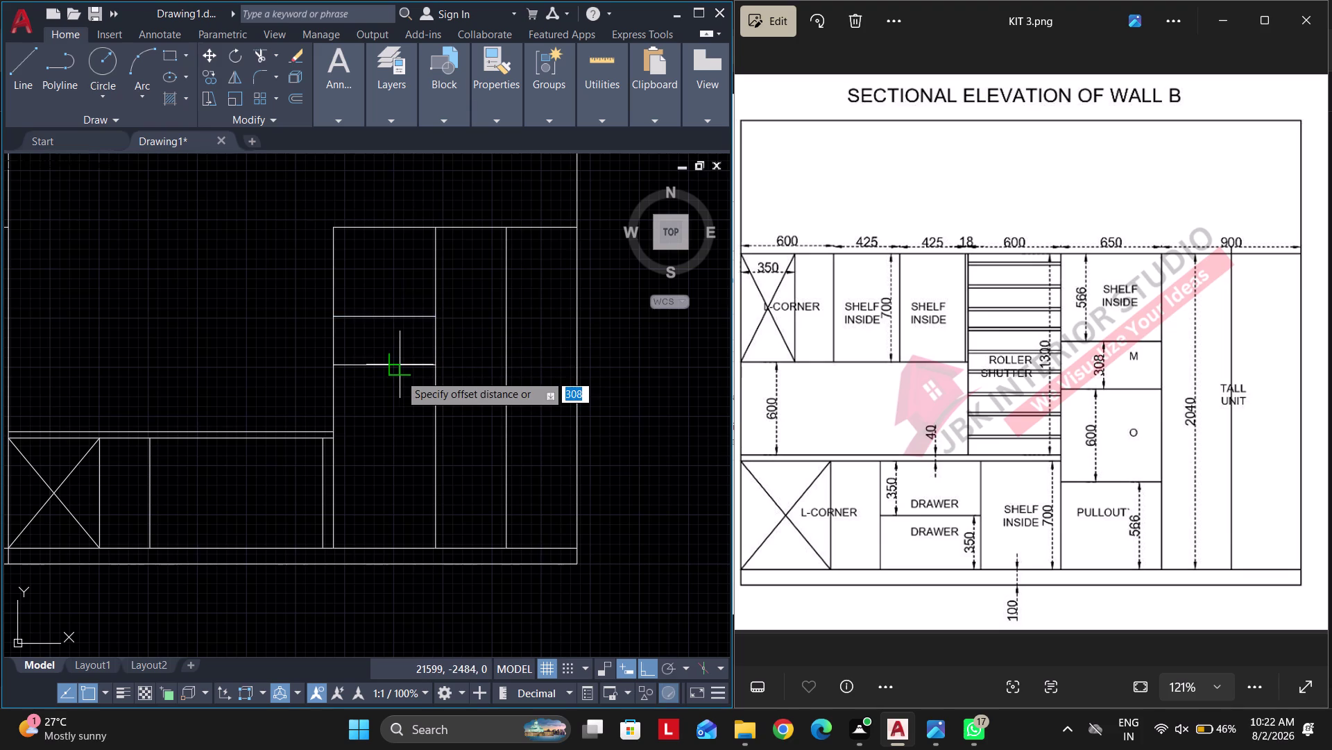
Offset the lowest compartment line 600 downward.
text(600)
key(Escape)
text(O 60)
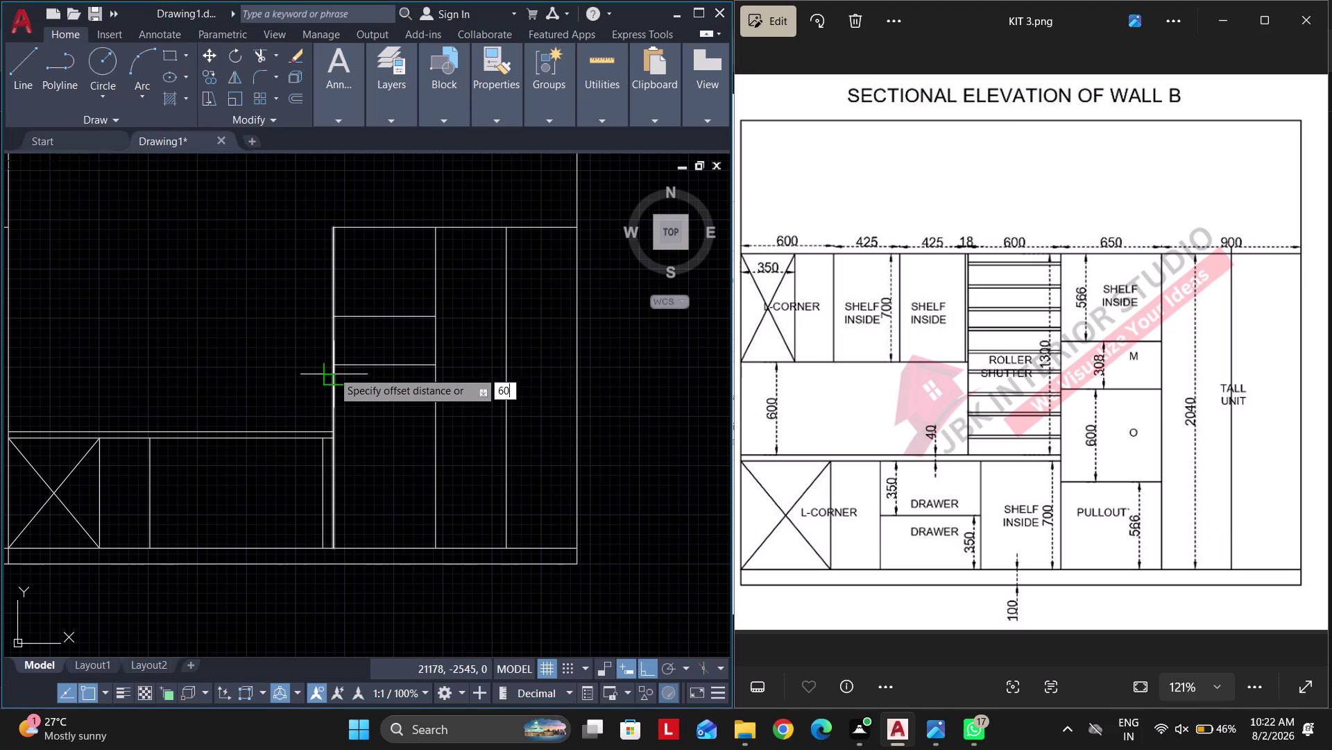
text(0)
key(Return)
click(373, 364)
click(364, 450)
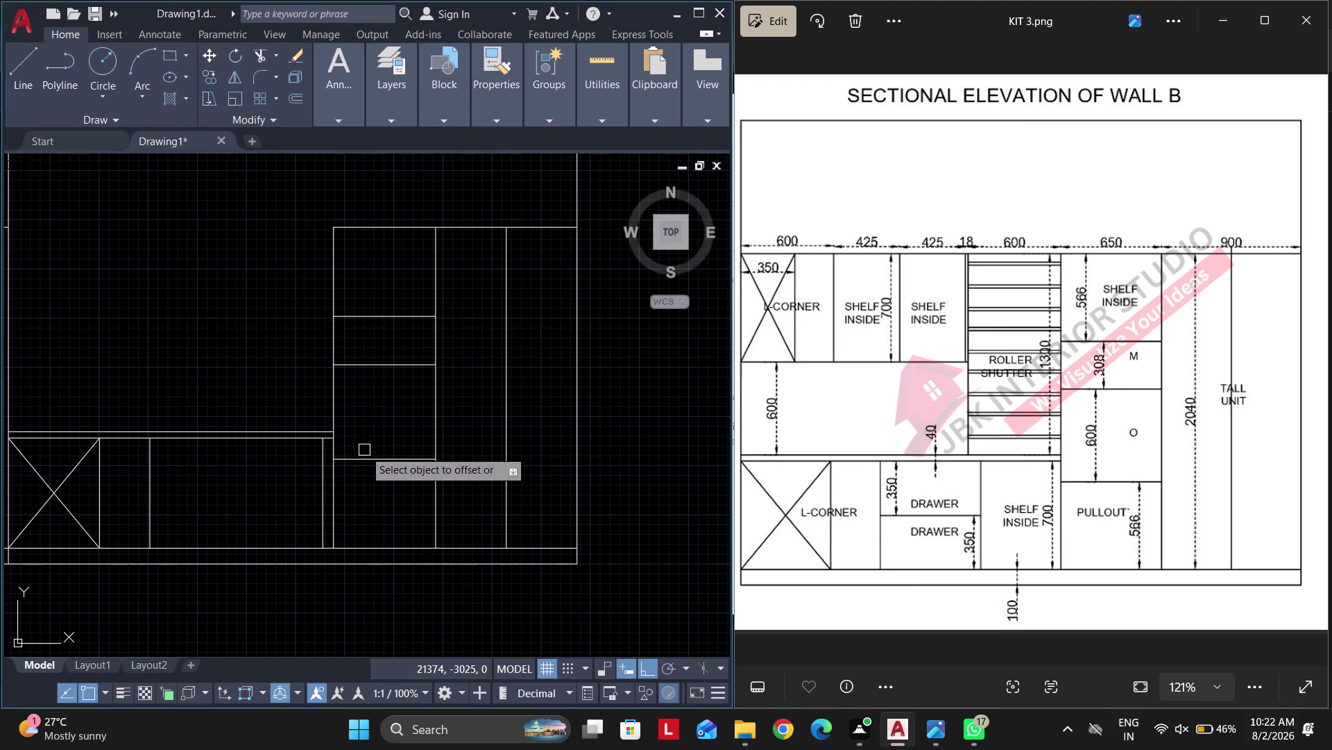
key(Escape)
Center the tall unit in view and start a linear dimension (DLI).
right_drag(363, 489, 379, 448)
middle_drag(364, 489, 380, 447)
key(Escape)
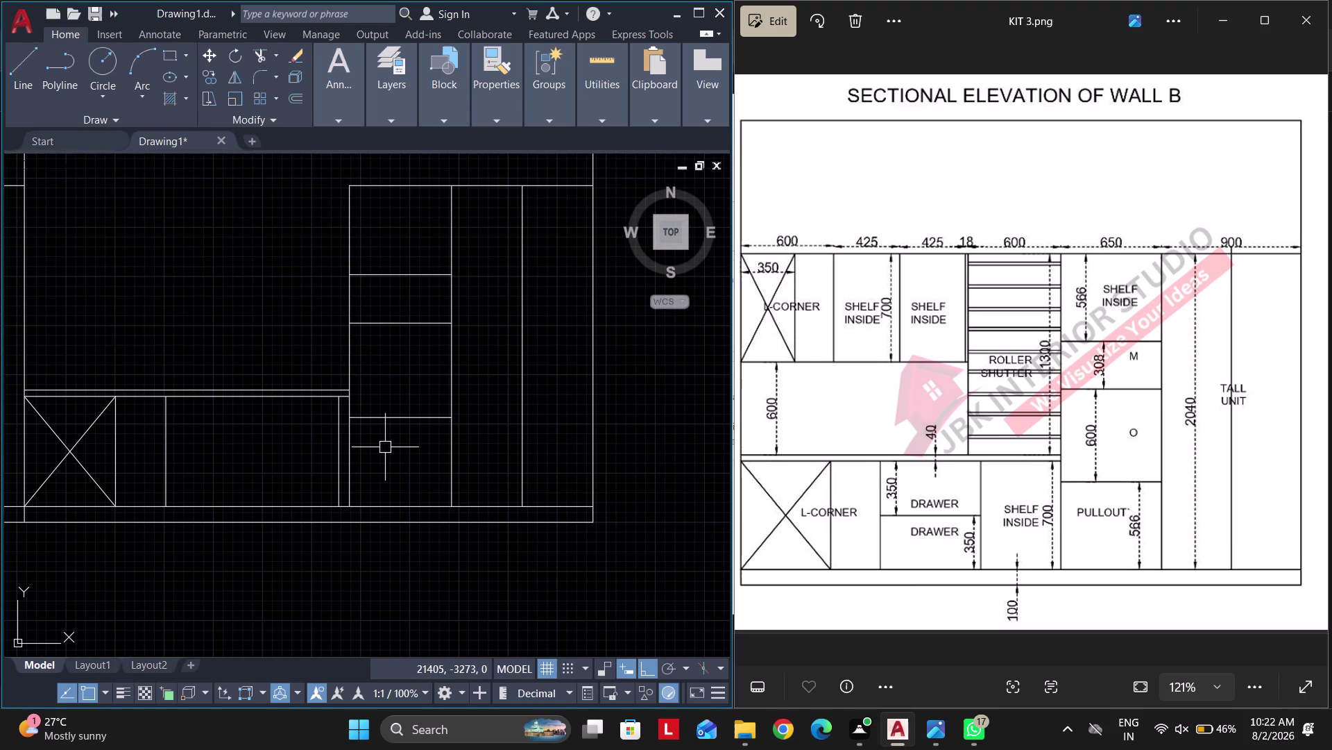
middle_drag(464, 459, 392, 459)
right_drag(447, 459, 393, 459)
middle_click(431, 425)
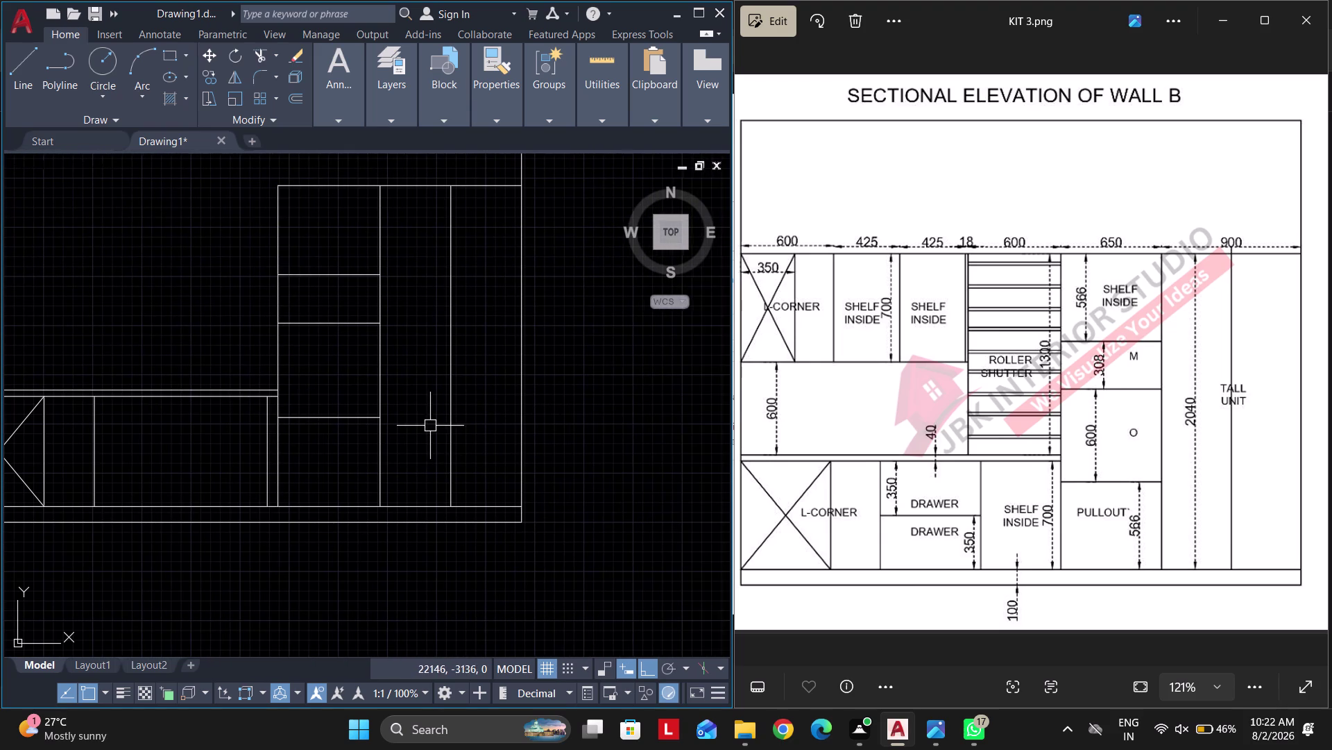
text(DLI)
key(space)
Place the overall 2040 height dimension and the 566 top-compartment dimension.
key(space)
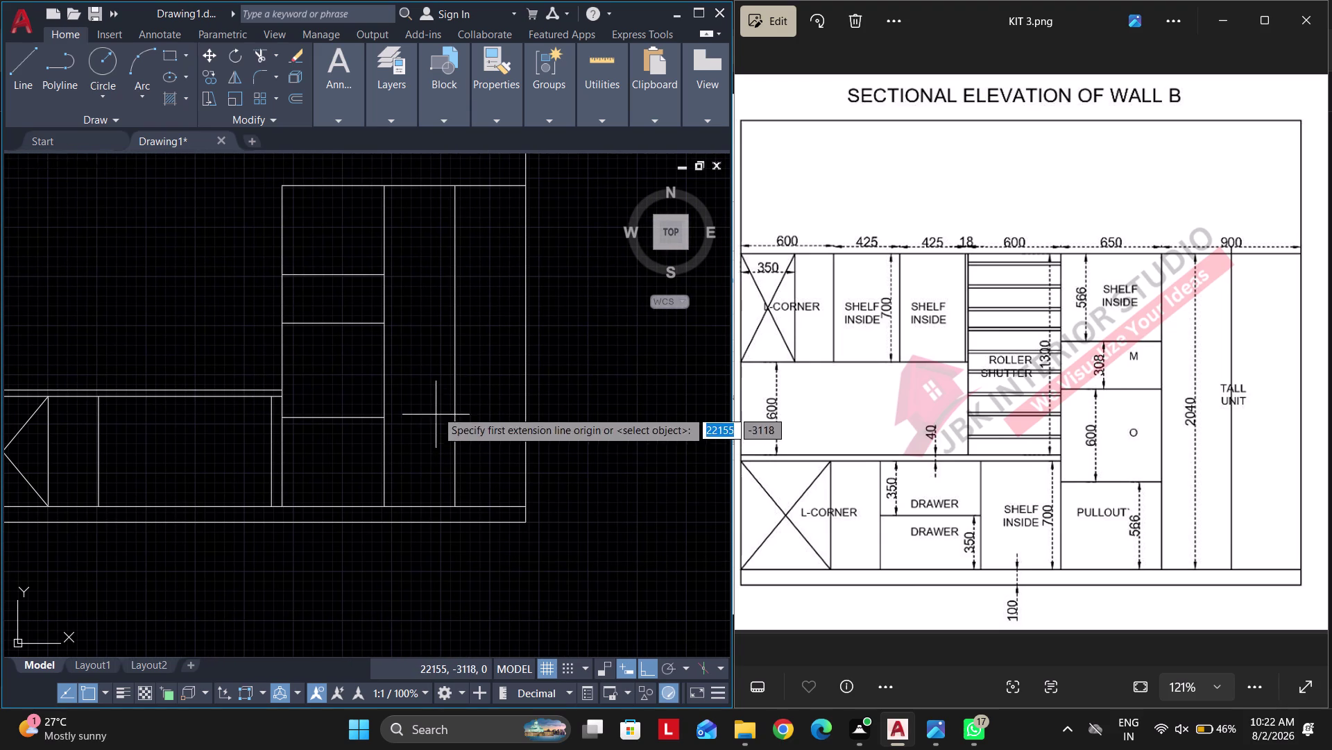
click(455, 368)
click(413, 365)
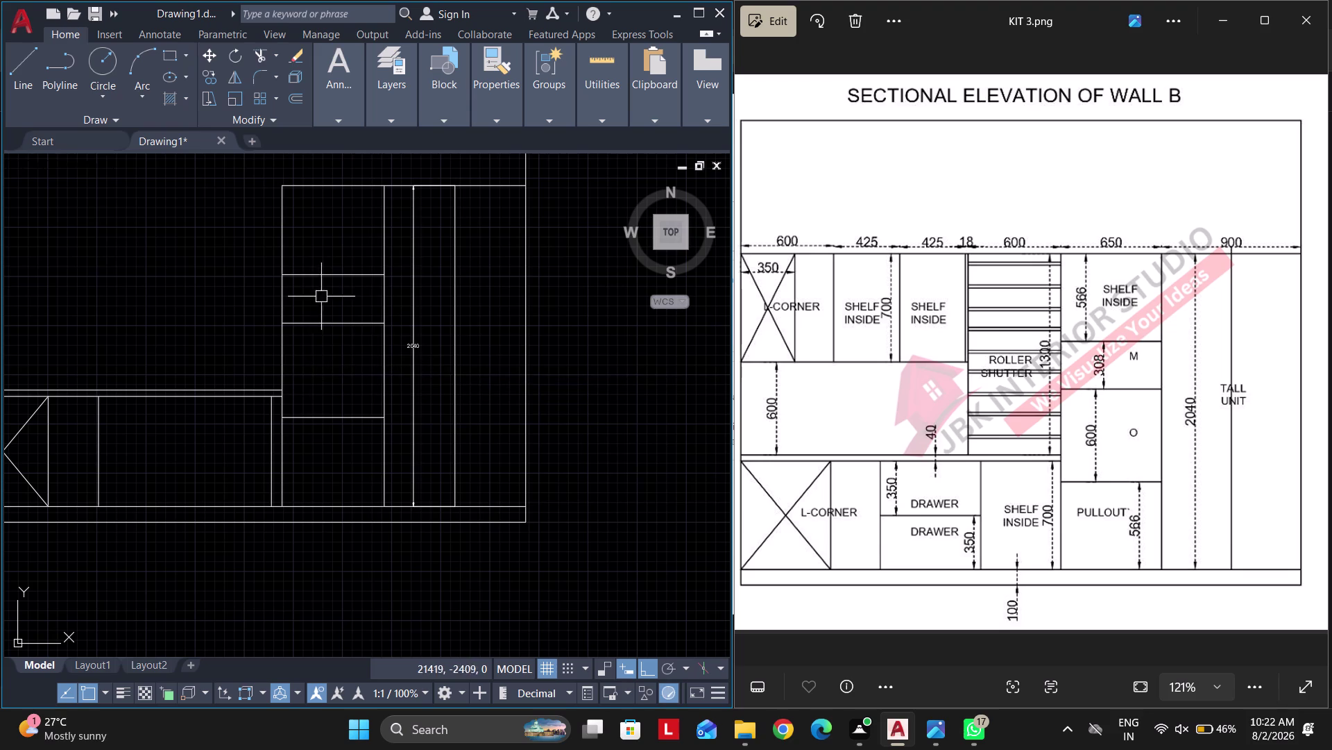
key(space)
click(327, 192)
click(326, 275)
click(303, 265)
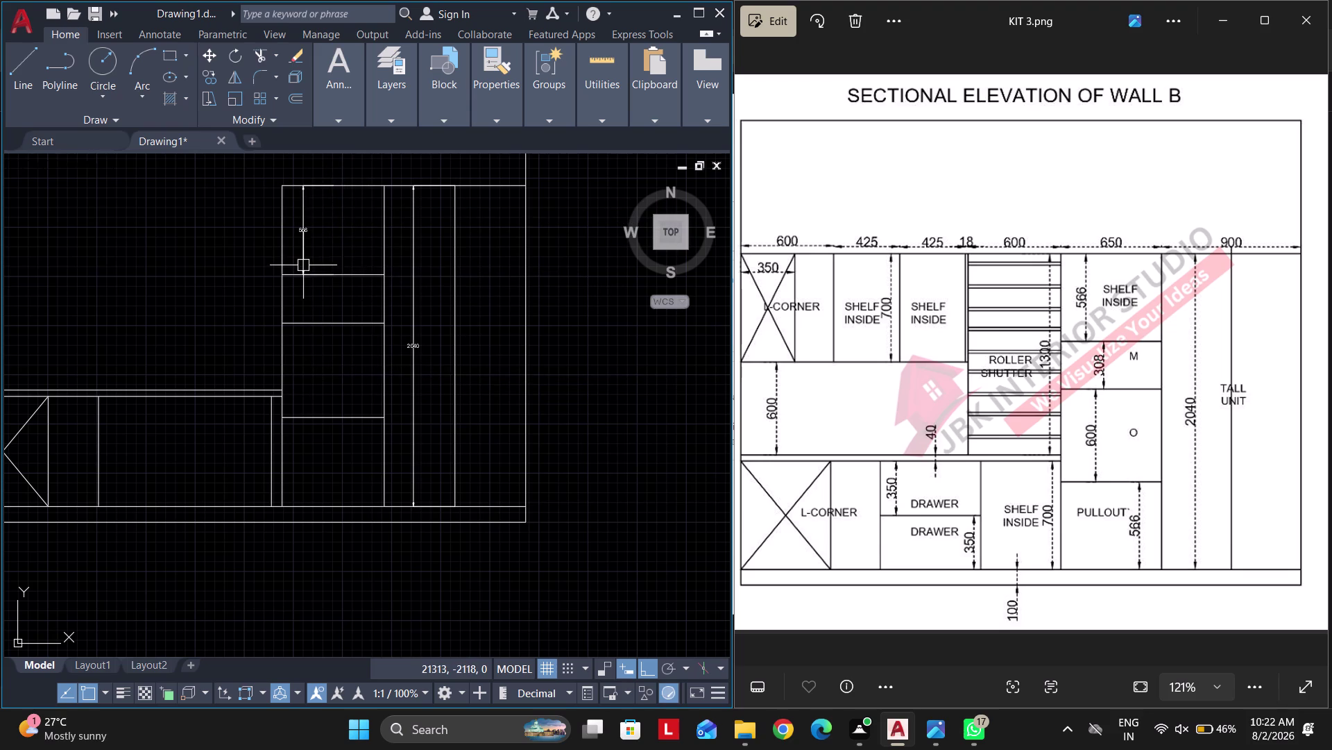
Dimension the remaining compartments: 308, 600, 566 and the 100 plinth.
click(151, 34)
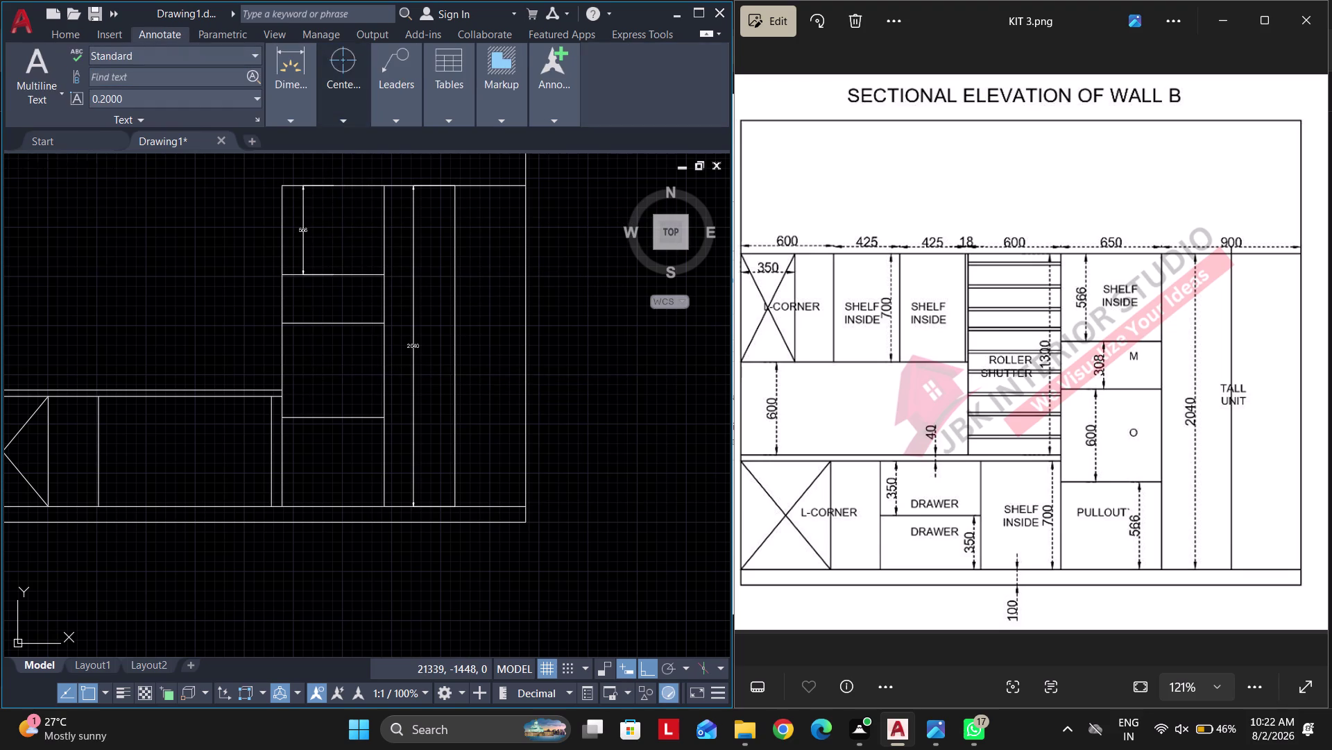
click(297, 97)
click(483, 179)
scroll(up, 3)
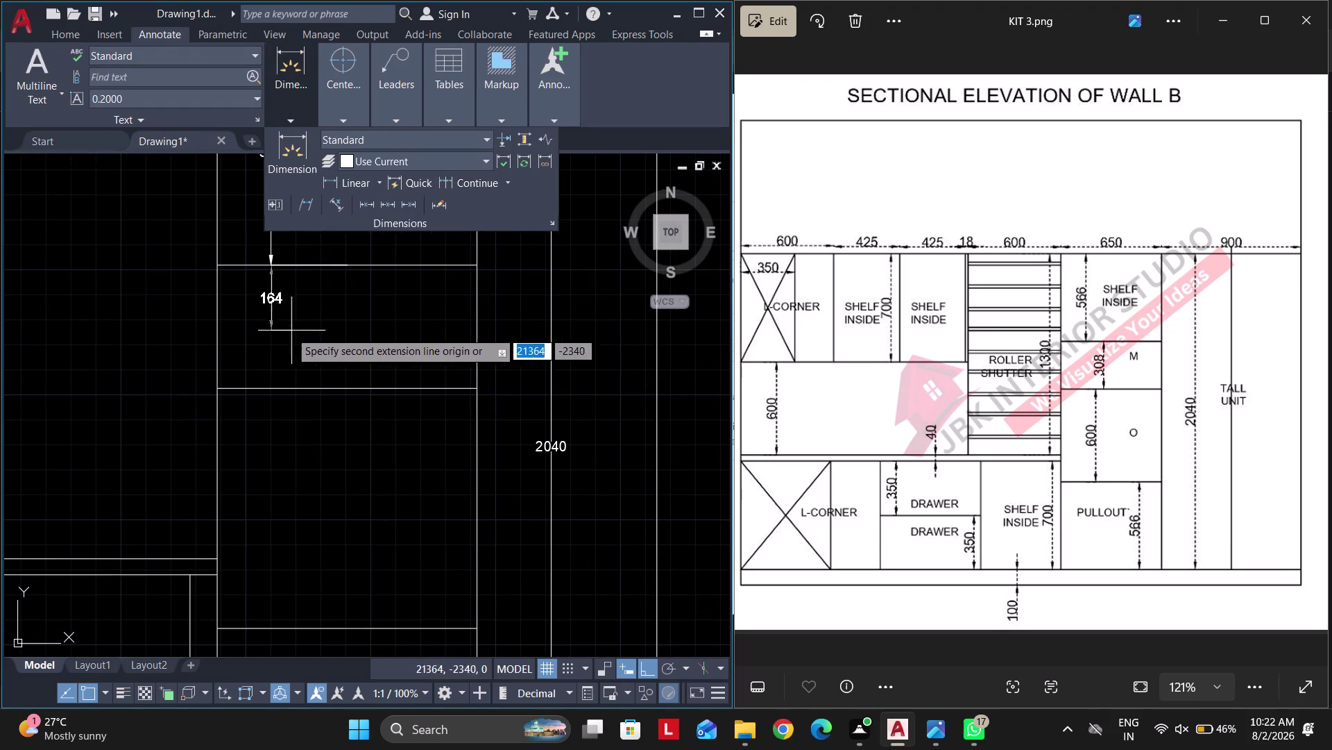
click(272, 383)
middle_drag(267, 492, 325, 327)
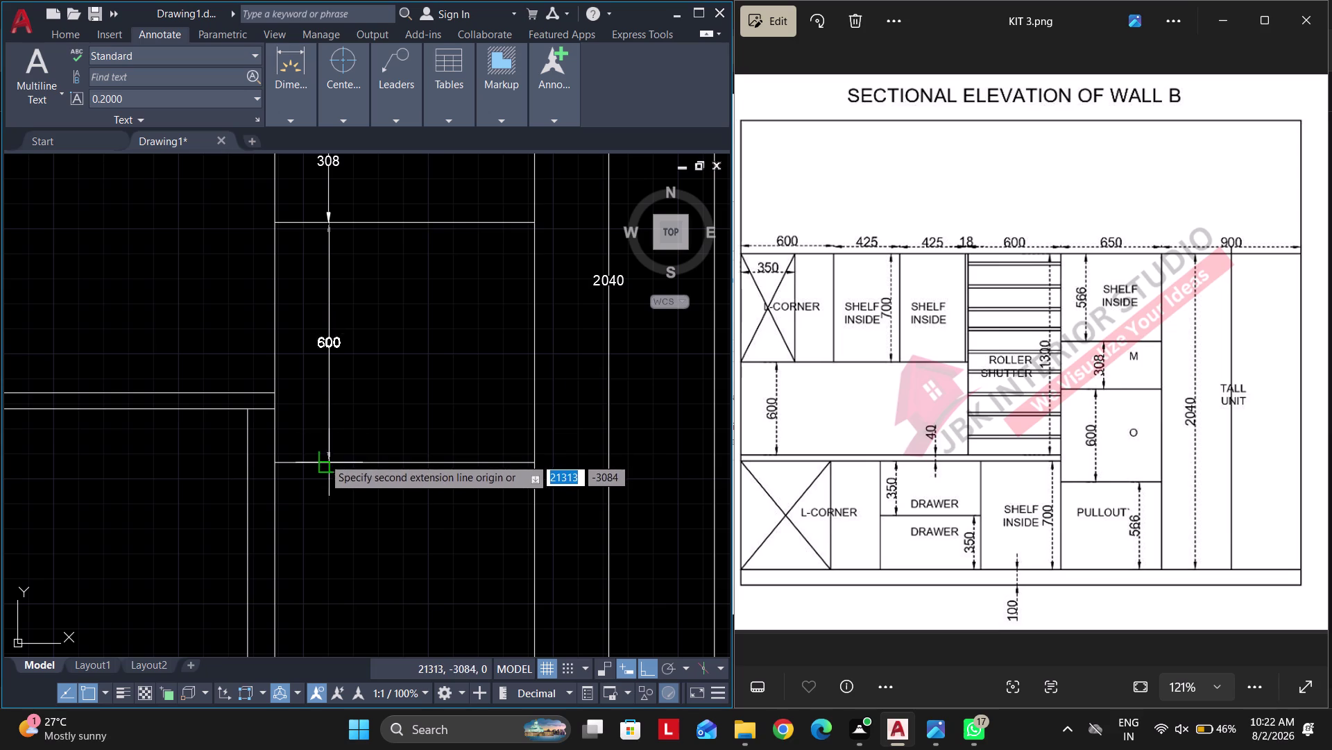
drag(329, 459, 336, 459)
middle_drag(310, 533, 351, 324)
click(369, 472)
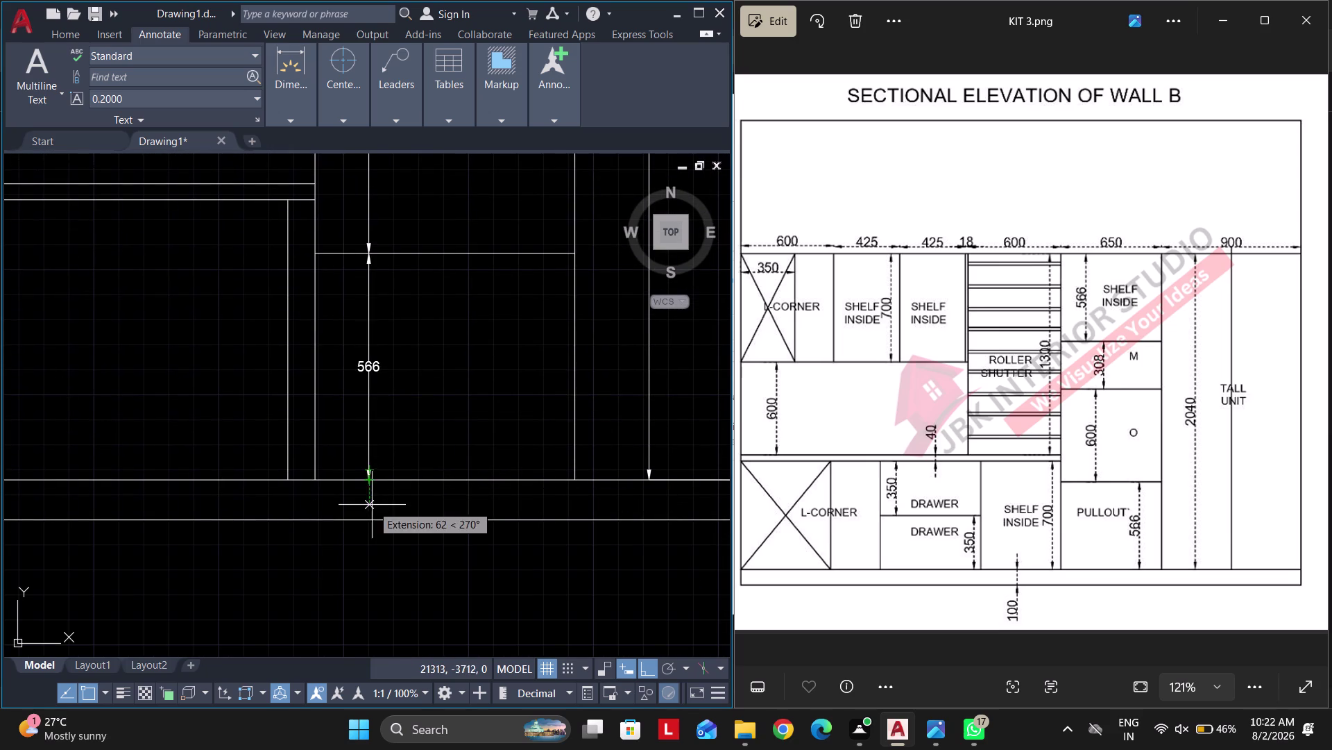
click(370, 517)
key(Escape)
key(Escape)
key(Escape)
key(Escape)
key(Escape)
key(Escape)
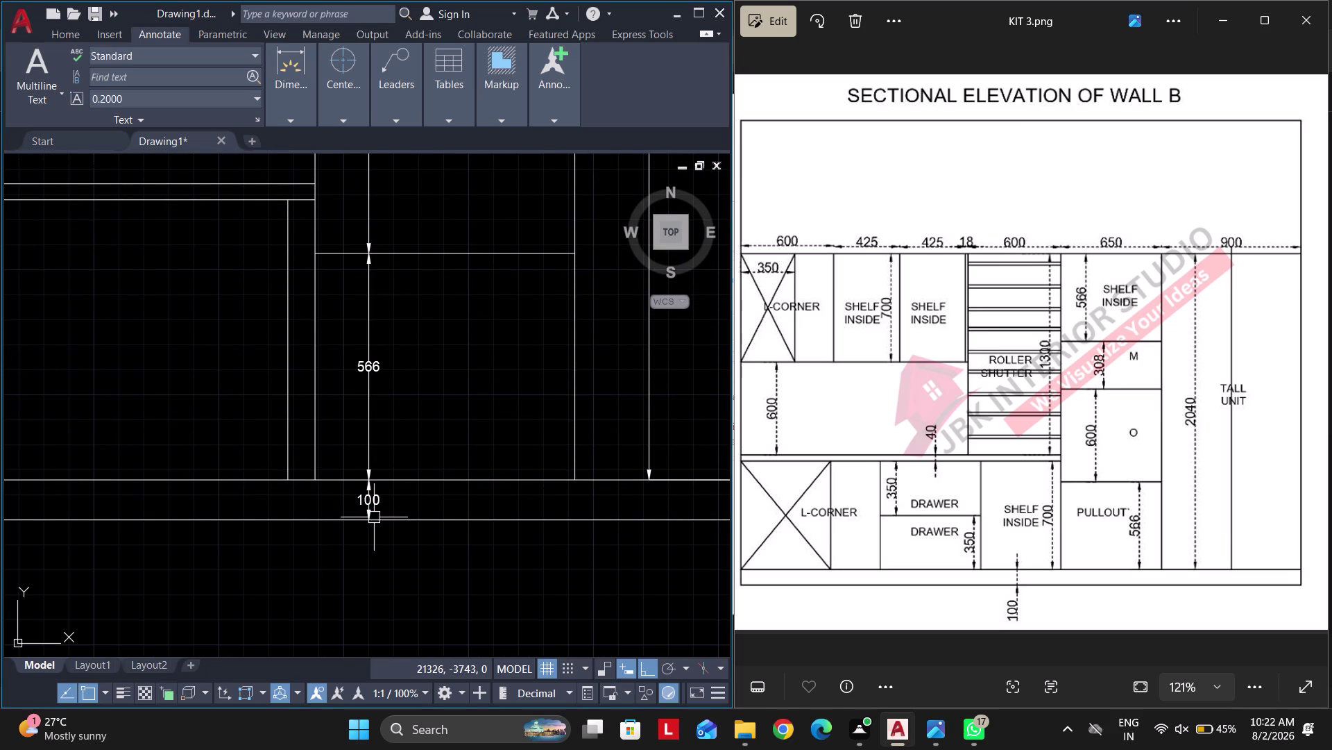
key(Escape)
scroll(down, 3)
middle_drag(398, 403, 380, 418)
key(Escape)
Pan to the kitchen plan, then pick and clear objects near the WALL C label.
scroll(up, 3)
key(Escape)
key(Escape)
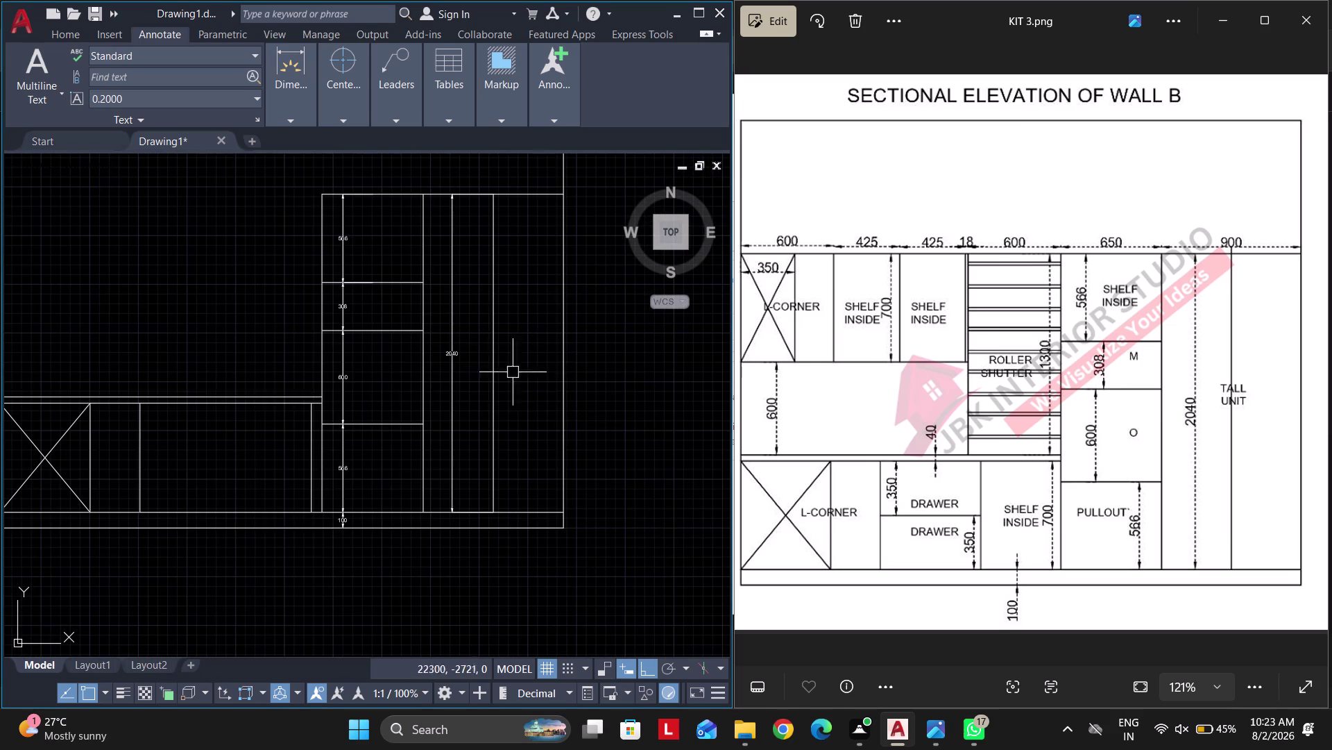
key(Escape)
middle_drag(611, 396, 518, 419)
key(Escape)
scroll(down, 3)
middle_drag(335, 390, 316, 564)
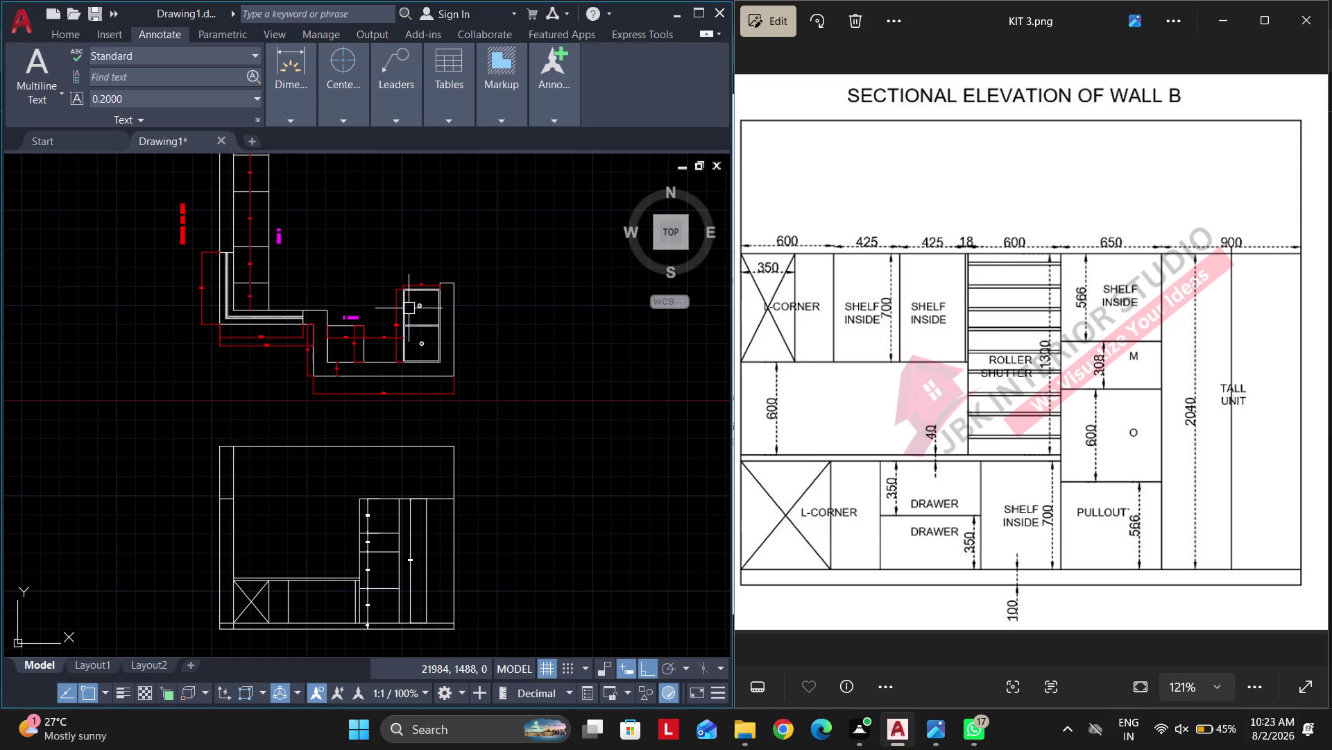
scroll(up, 3)
click(212, 392)
click(163, 354)
key(c)
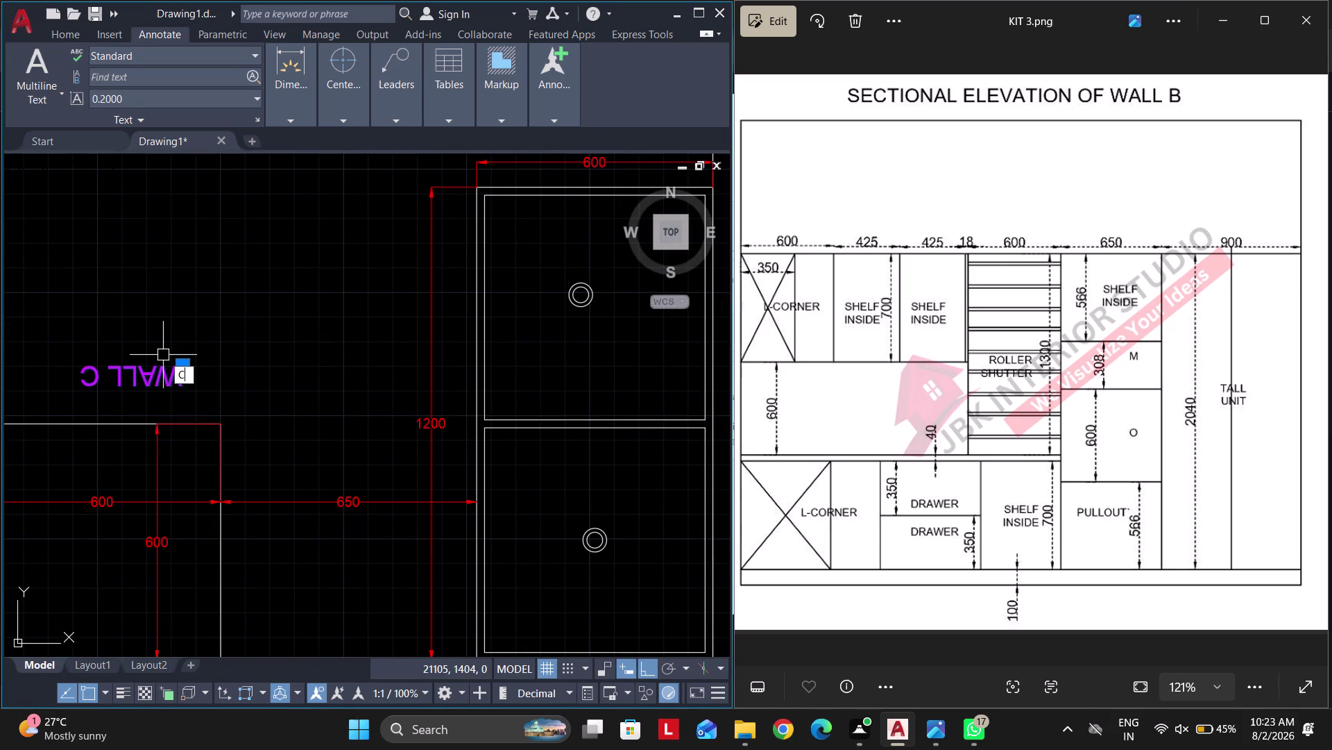
key(Escape)
scroll(down, 3)
key(Escape)
drag(408, 401, 399, 402)
click(216, 210)
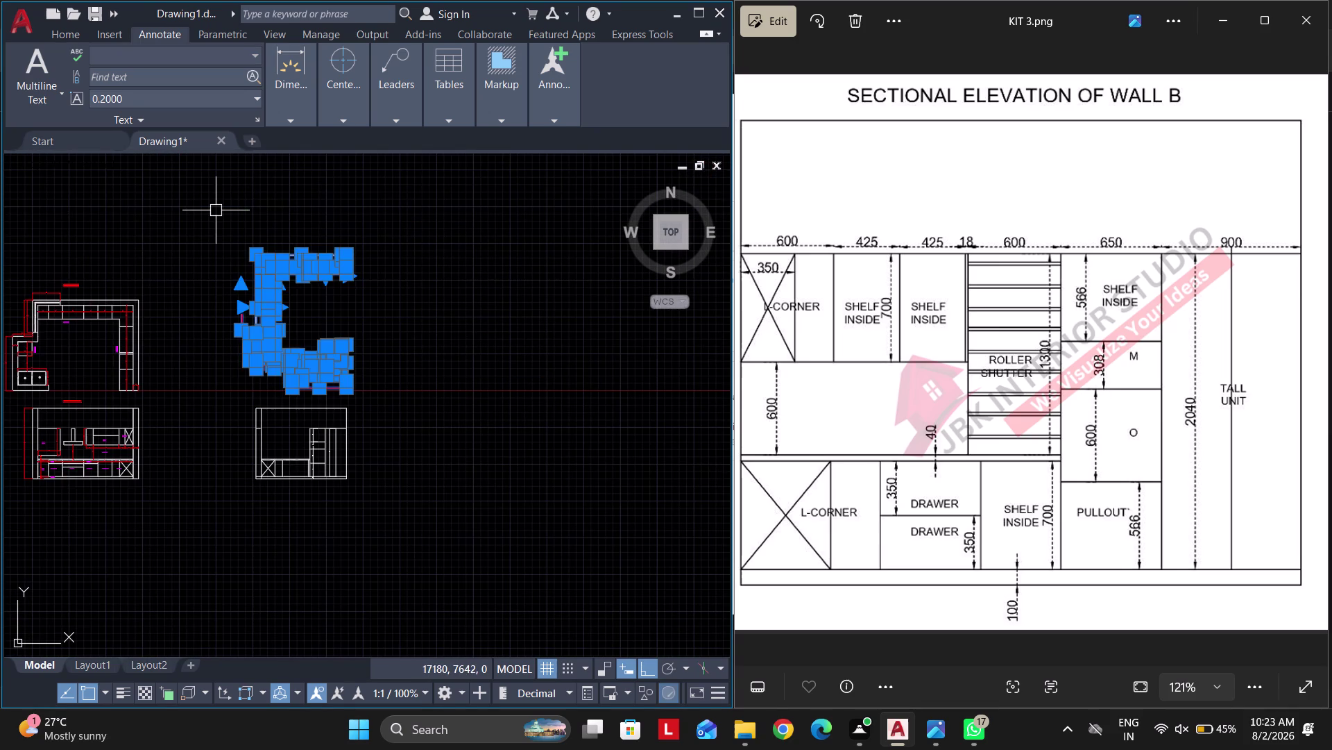
key(Delete)
Pan to the front view and select the magenta L - CORNER label for copying.
scroll(up, 3)
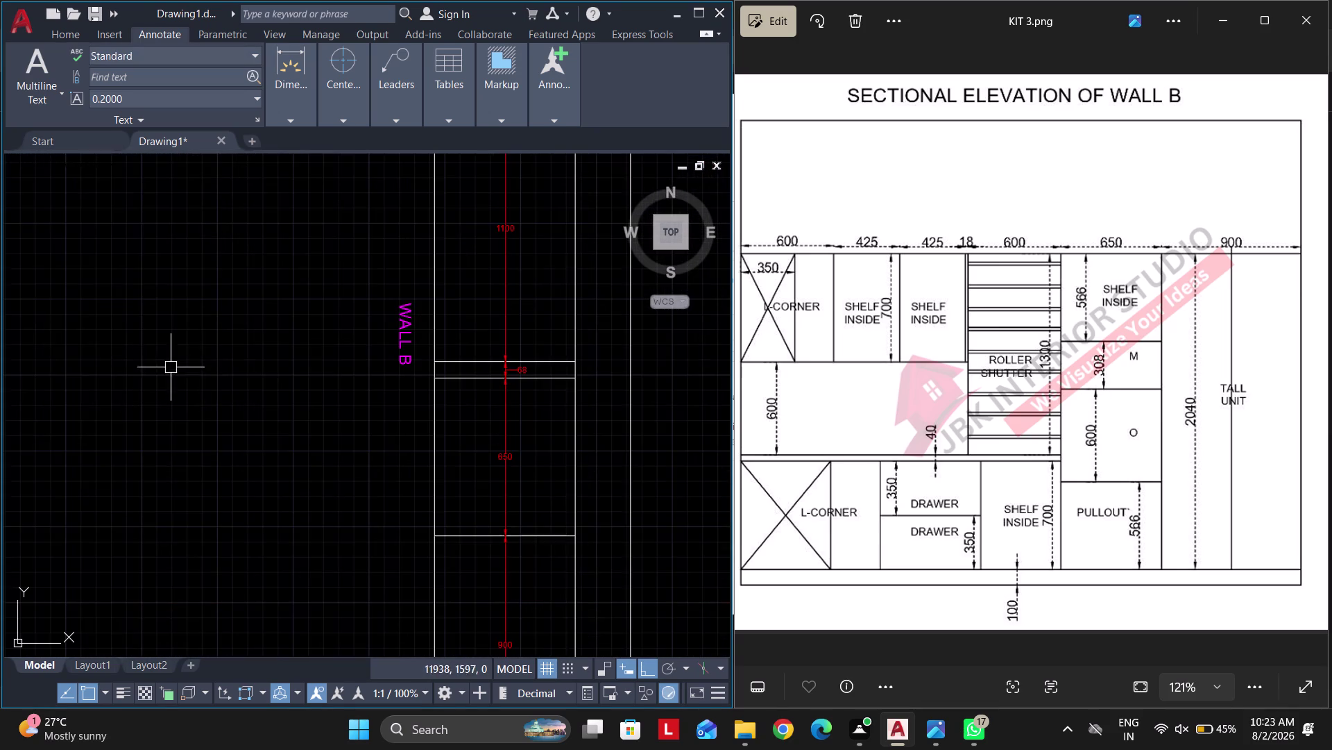
scroll(down, 3)
middle_drag(295, 403, 426, 370)
scroll(up, 3)
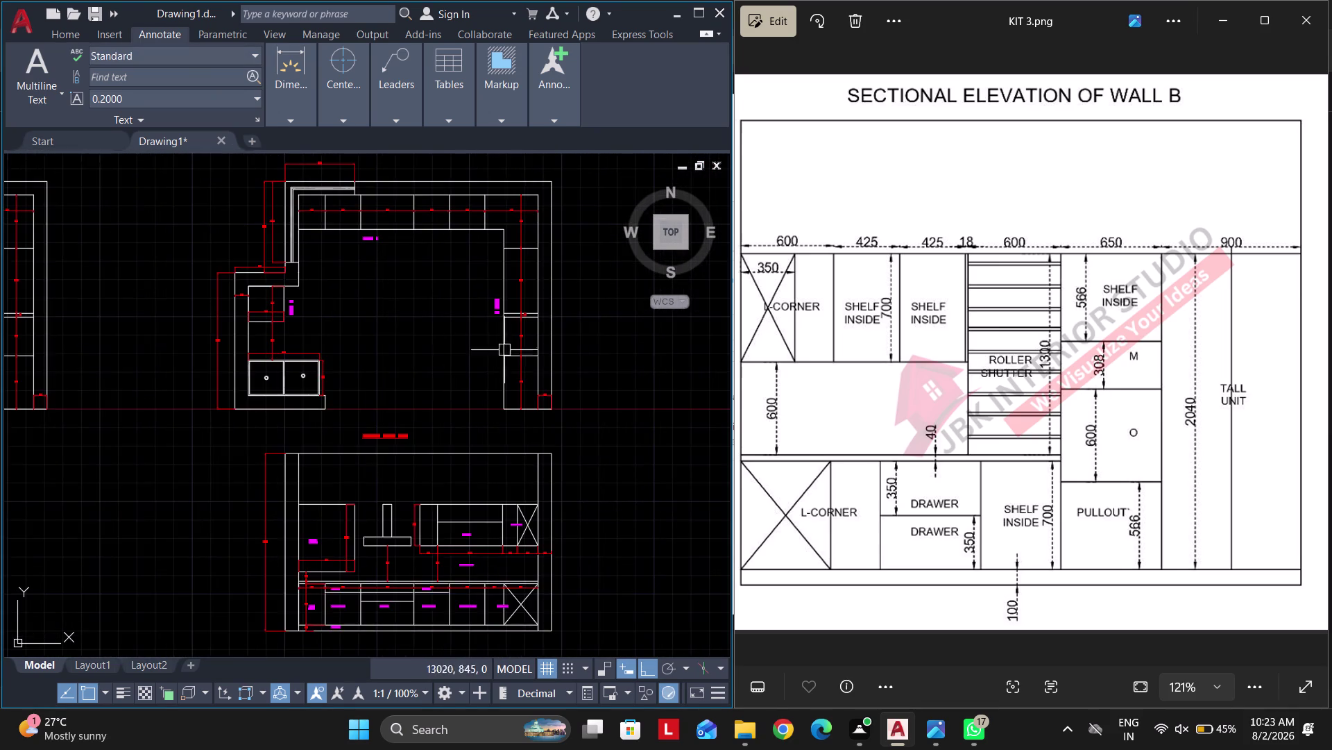
scroll(up, 3)
scroll(down, 3)
scroll(up, 3)
scroll(up, 3)
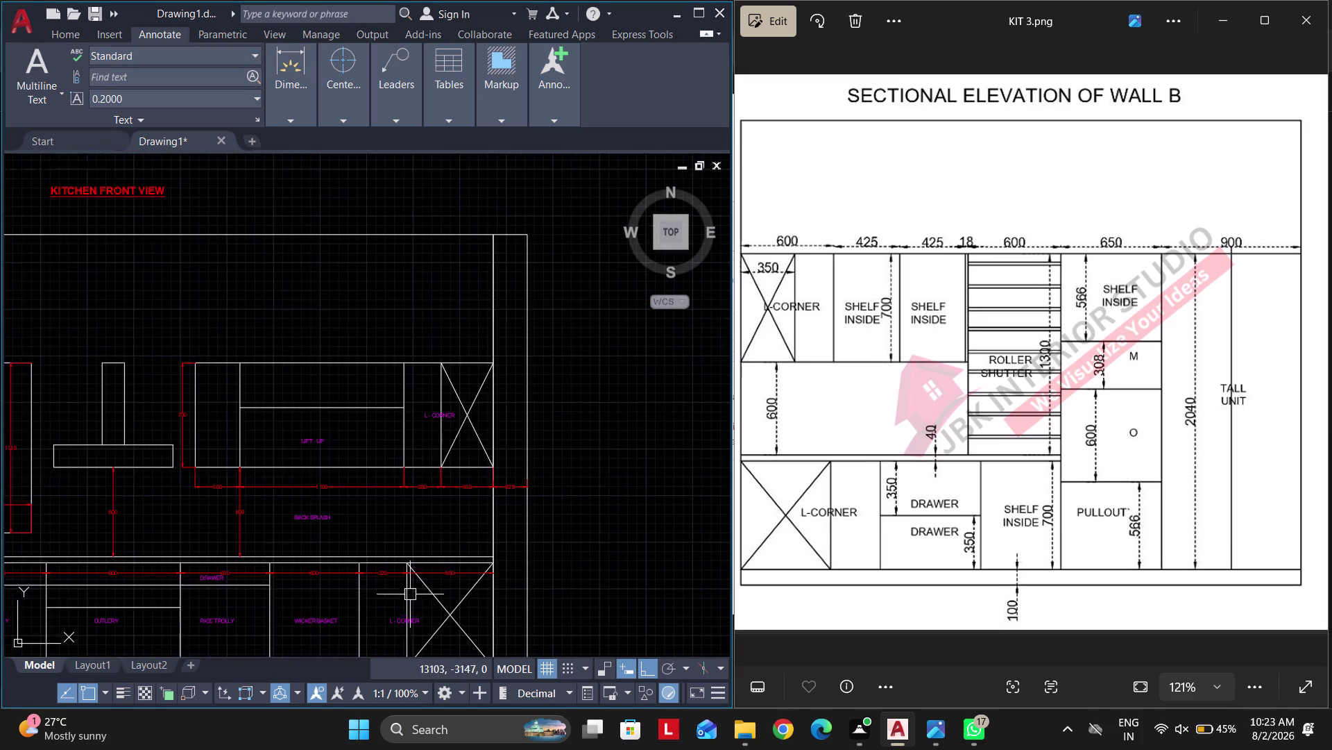
scroll(up, 3)
middle_drag(383, 622, 364, 551)
drag(288, 506, 275, 484)
click(243, 413)
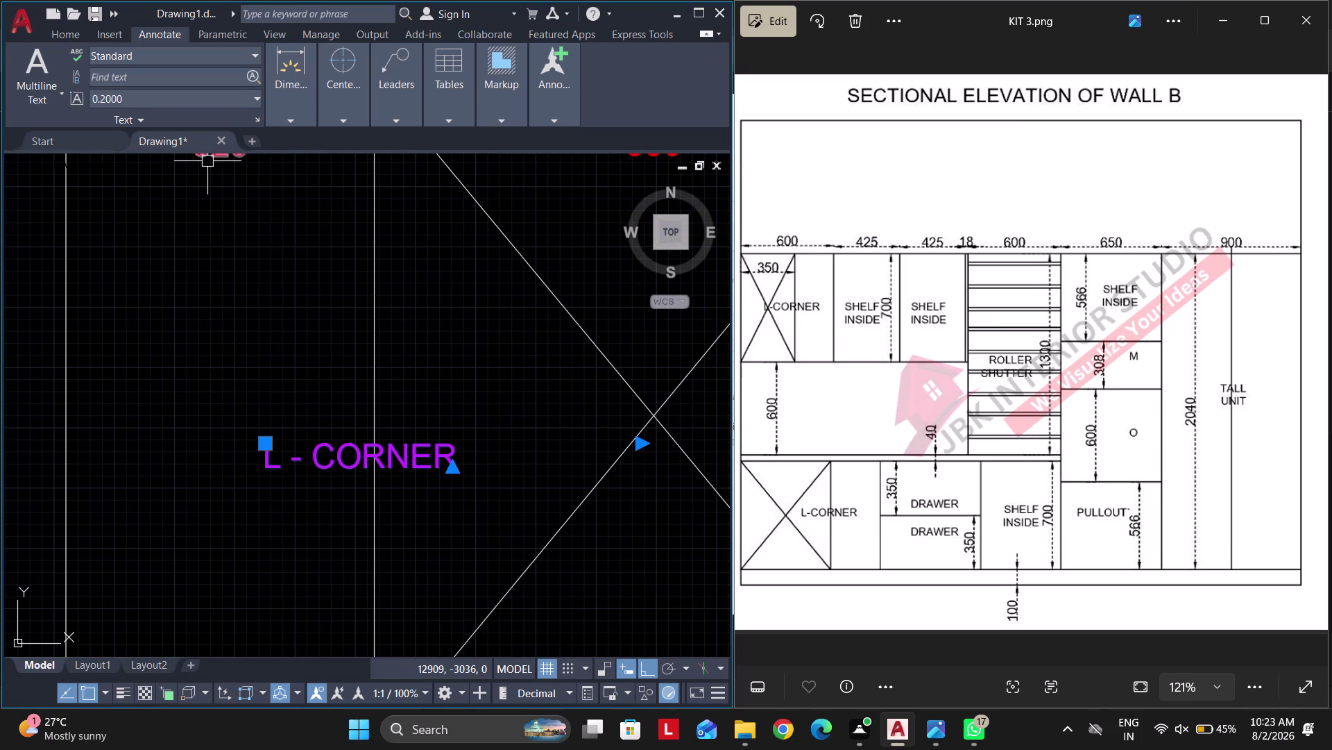
click(61, 29)
click(204, 75)
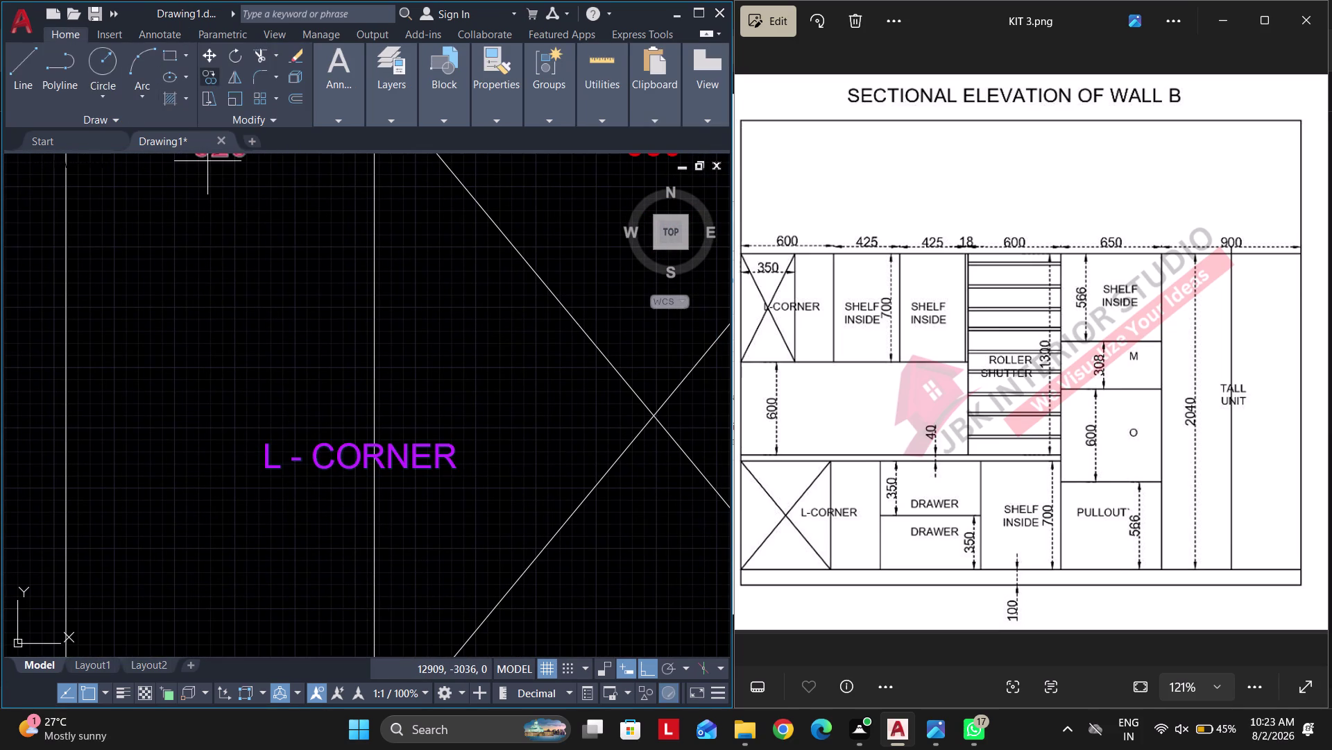
click(276, 470)
scroll(down, 3)
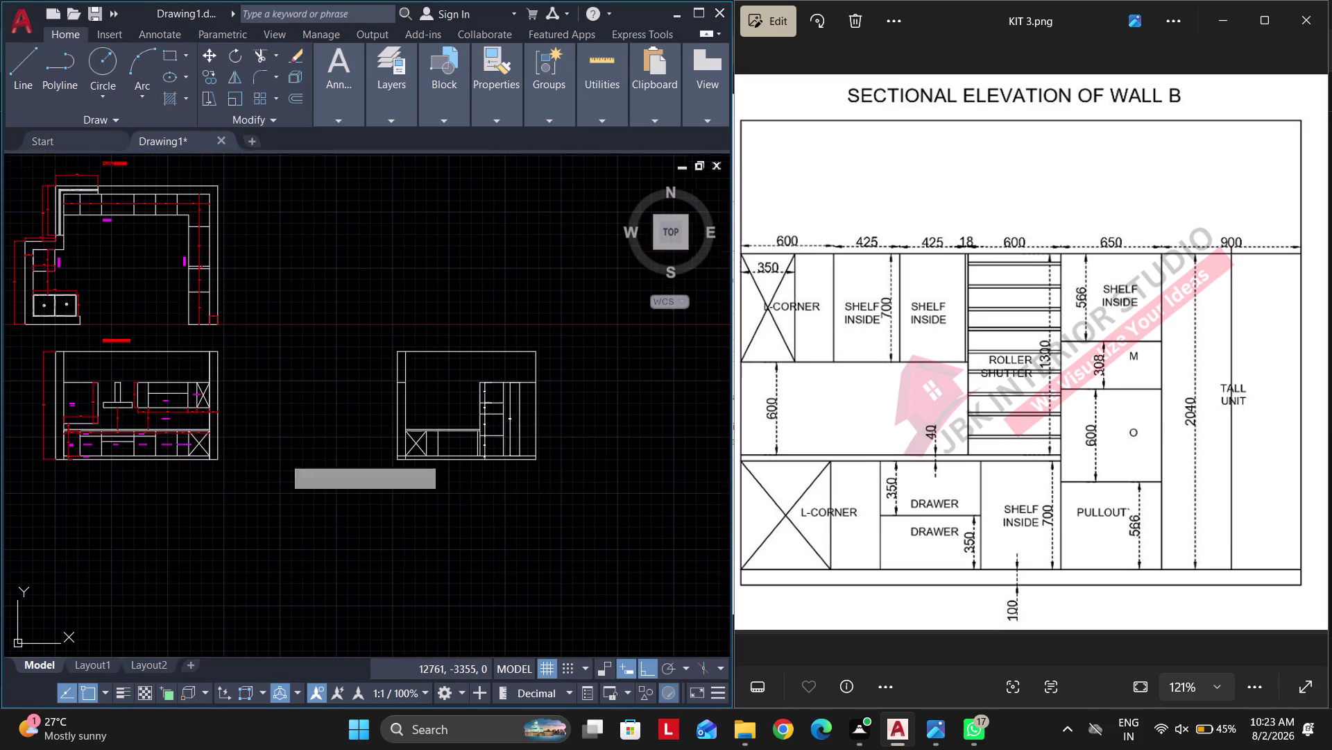
scroll(up, 3)
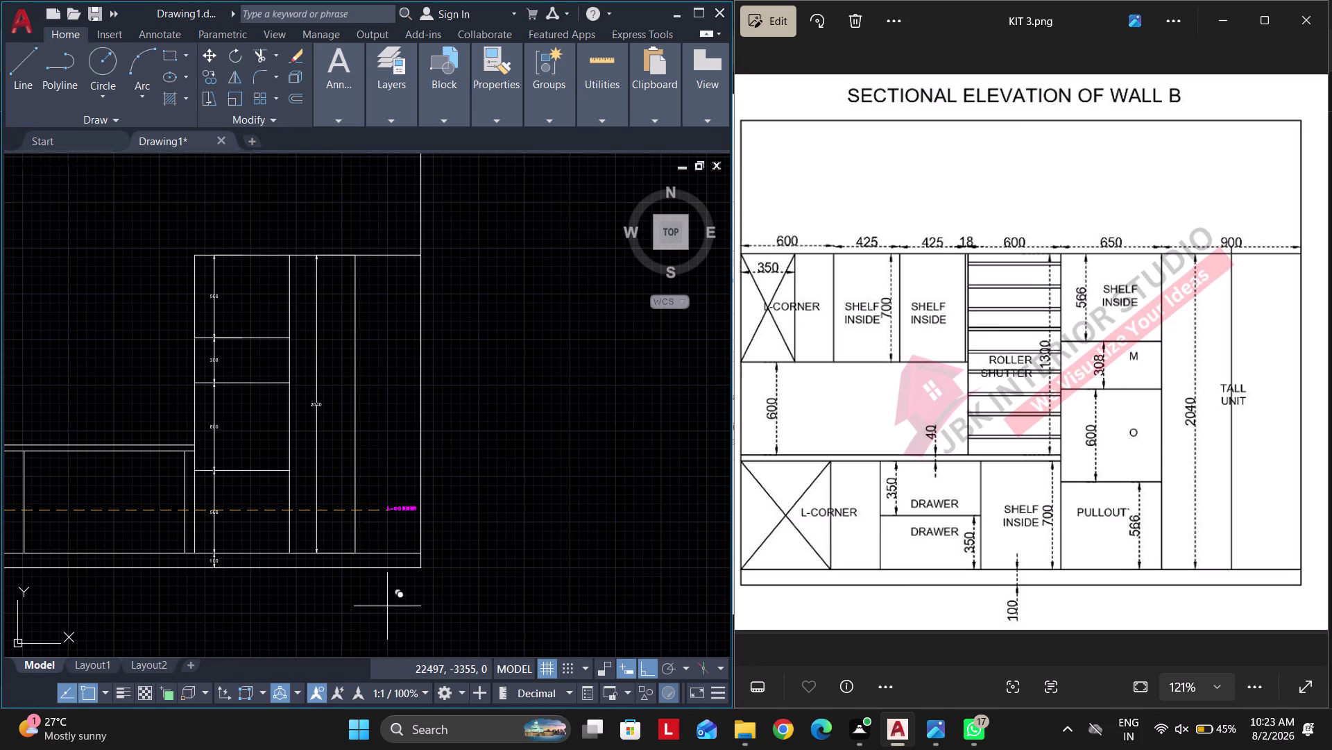
Copy the L - CORNER label beside the tall unit and into its top compartment.
click(646, 667)
scroll(up, 3)
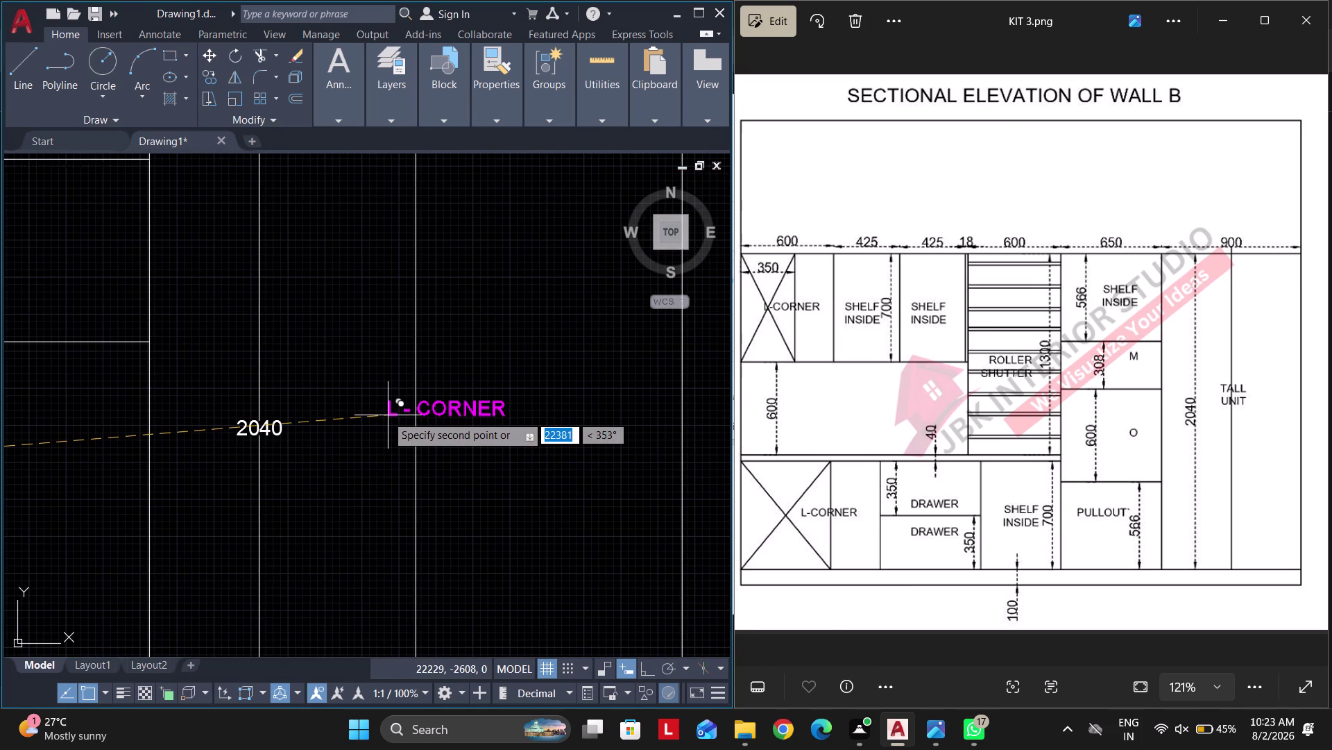
click(362, 380)
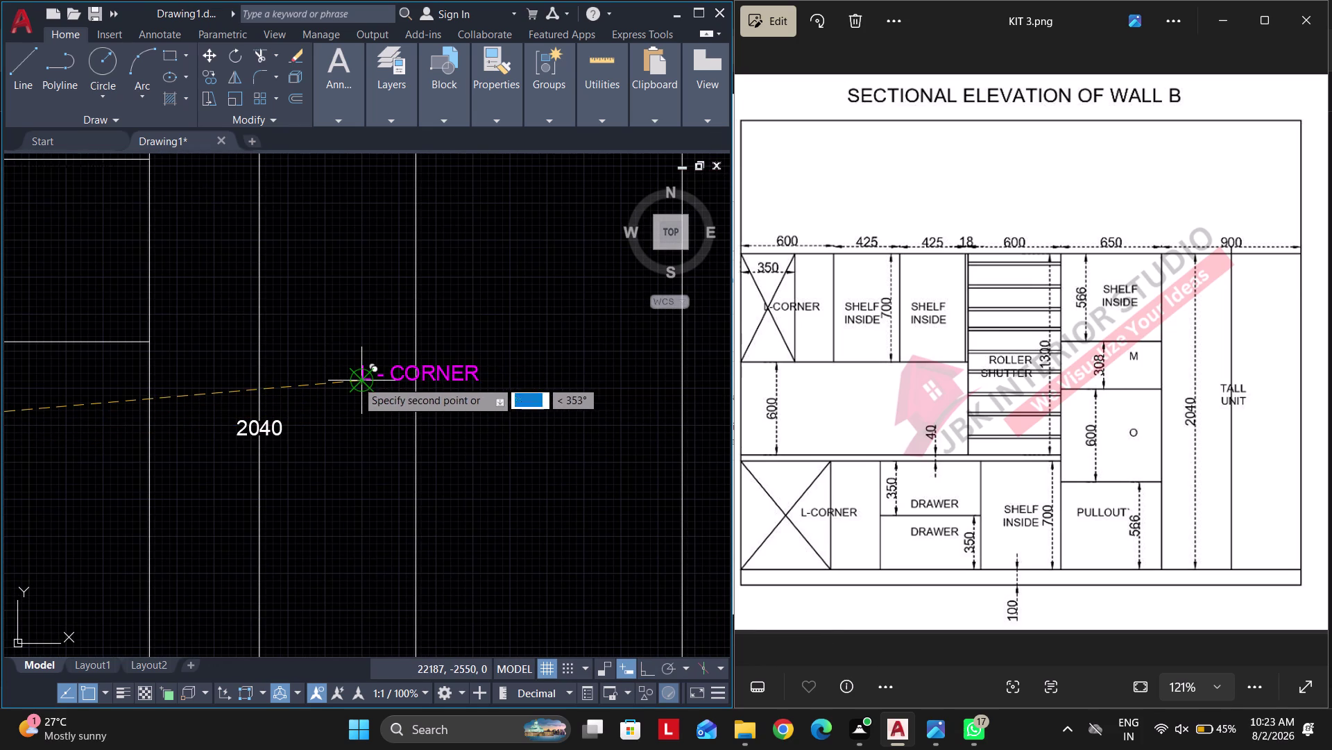
scroll(down, 3)
scroll(up, 3)
middle_drag(424, 406, 418, 538)
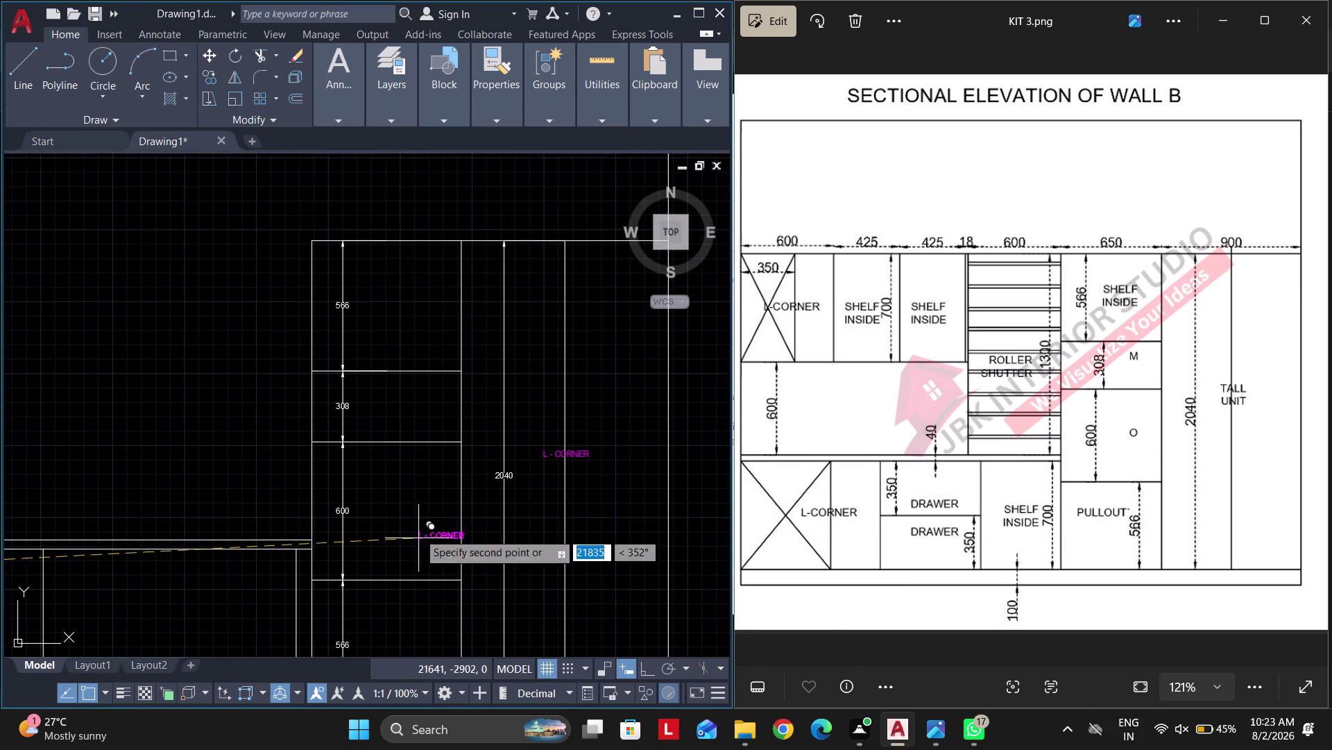
click(382, 295)
key(Escape)
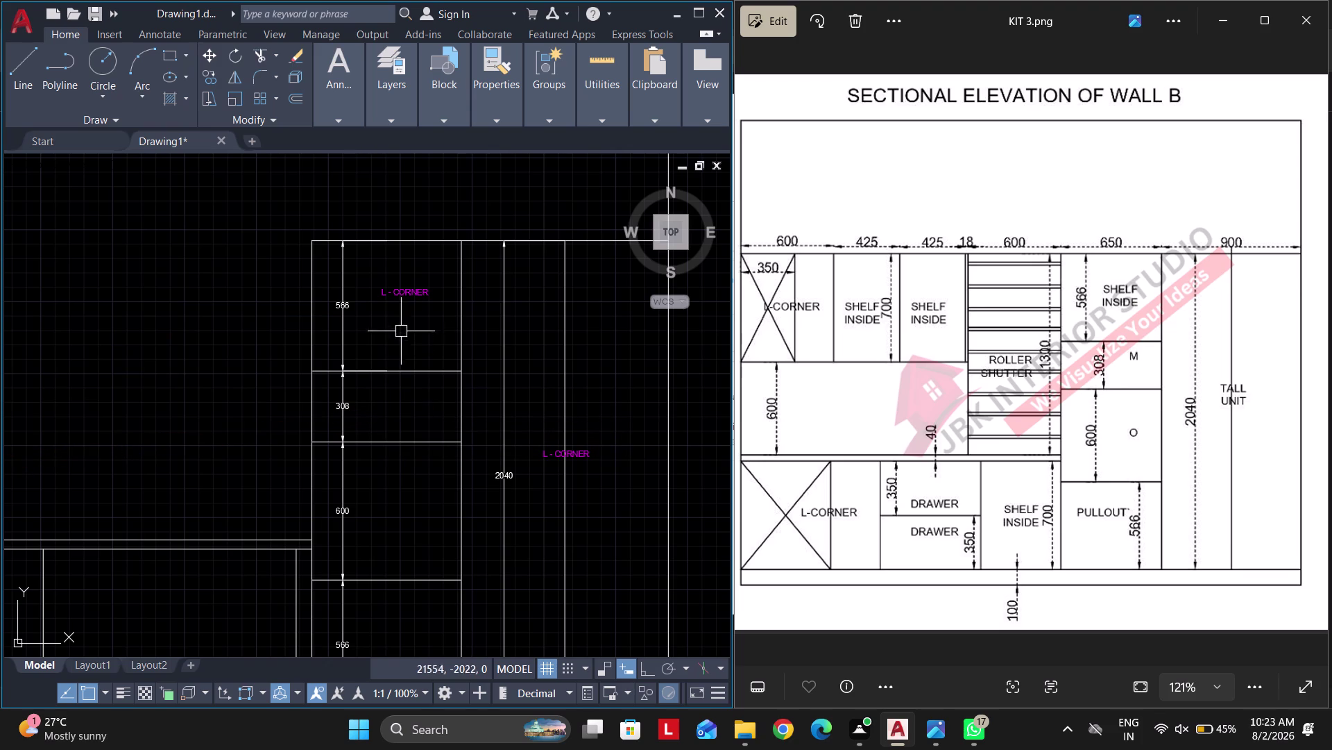
With CO, copy the label into the 308, 600 and bottom compartments.
drag(425, 318, 424, 309)
click(401, 268)
click(649, 673)
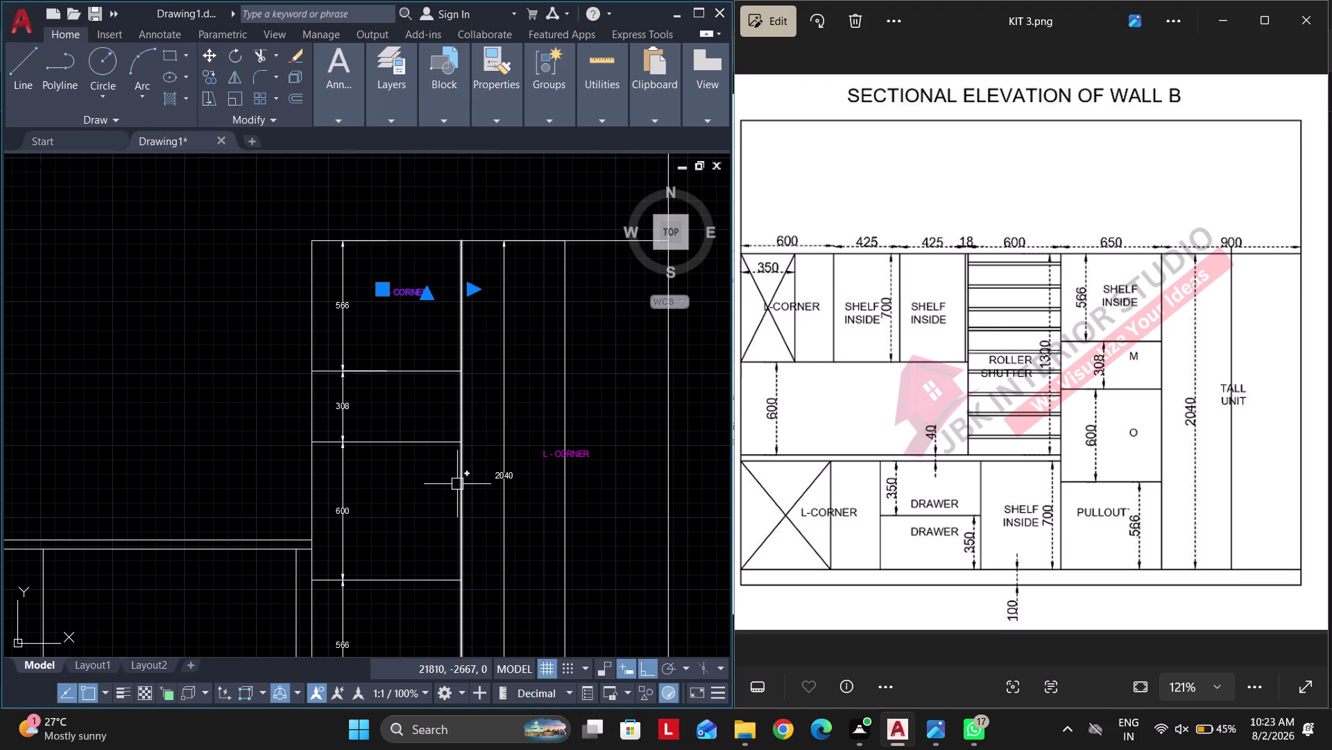
key(c)
key(o)
key(space)
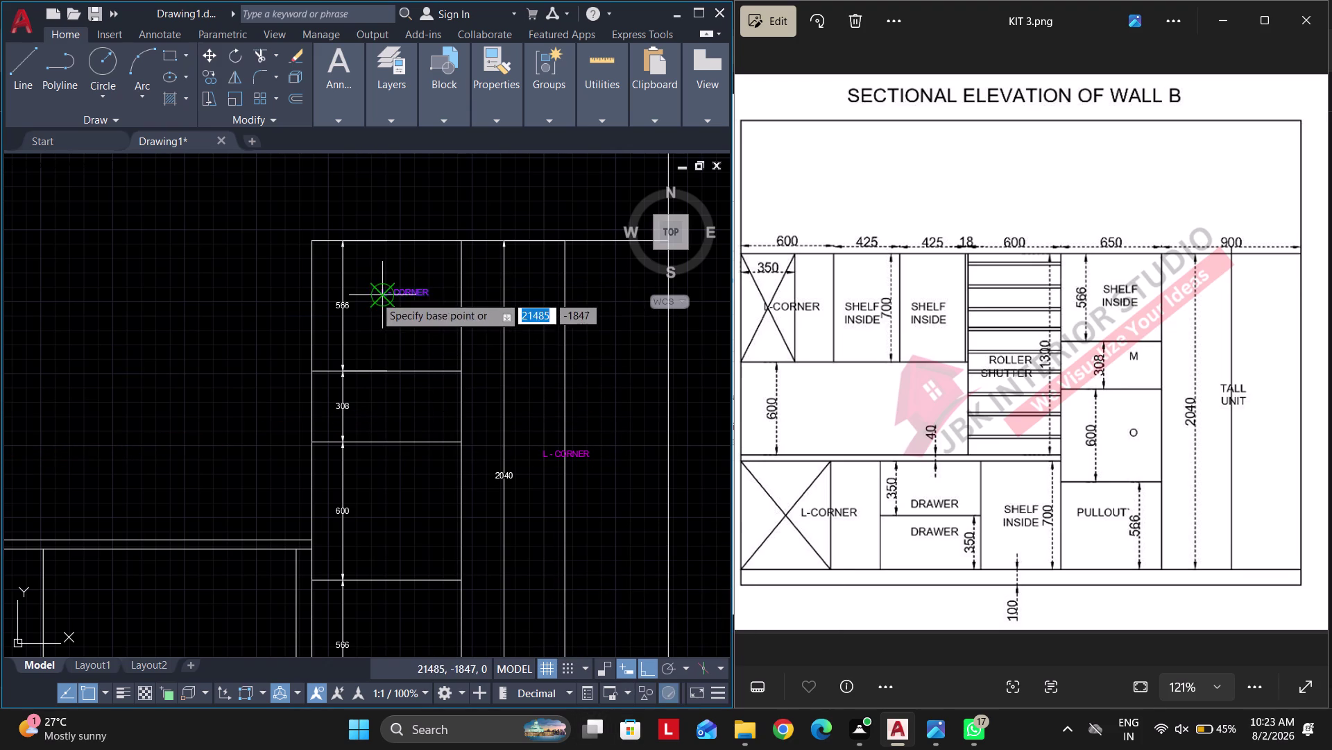
click(376, 294)
click(370, 402)
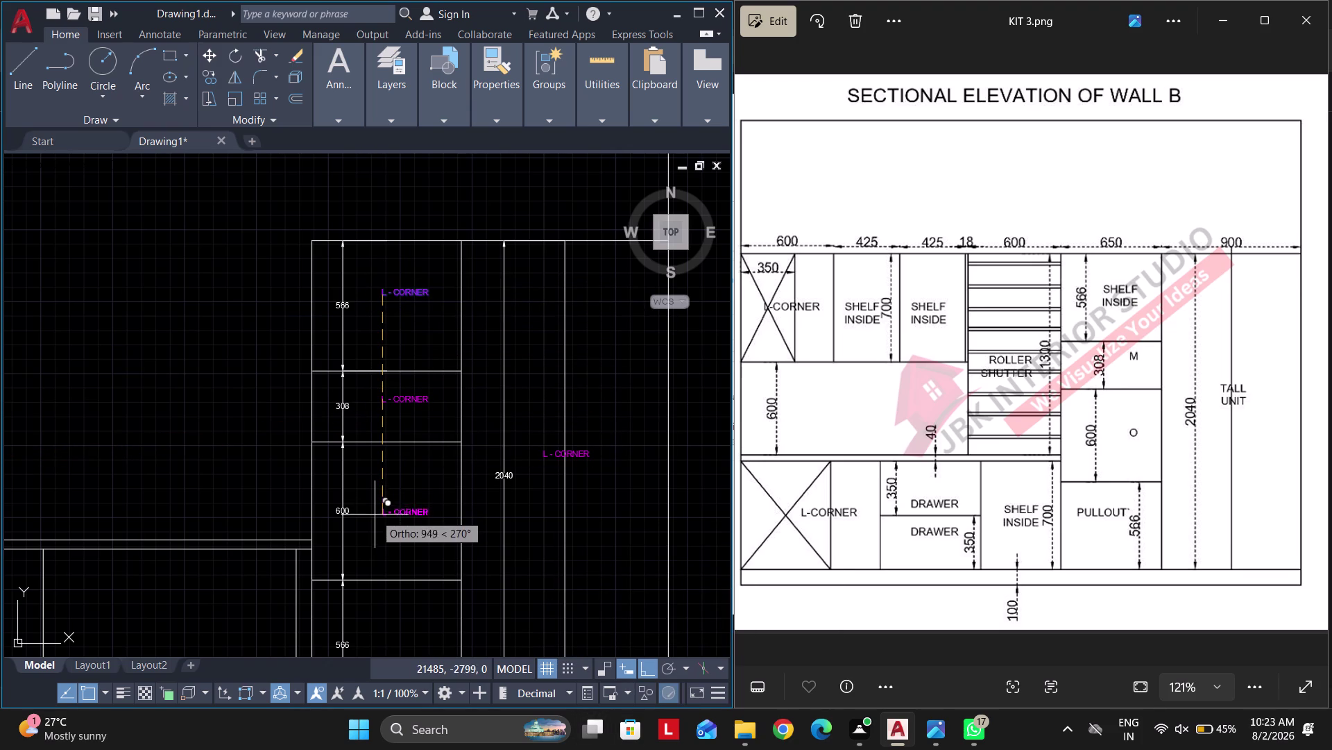
click(376, 516)
middle_drag(369, 625, 393, 449)
click(393, 463)
key(Escape)
middle_drag(536, 390, 440, 481)
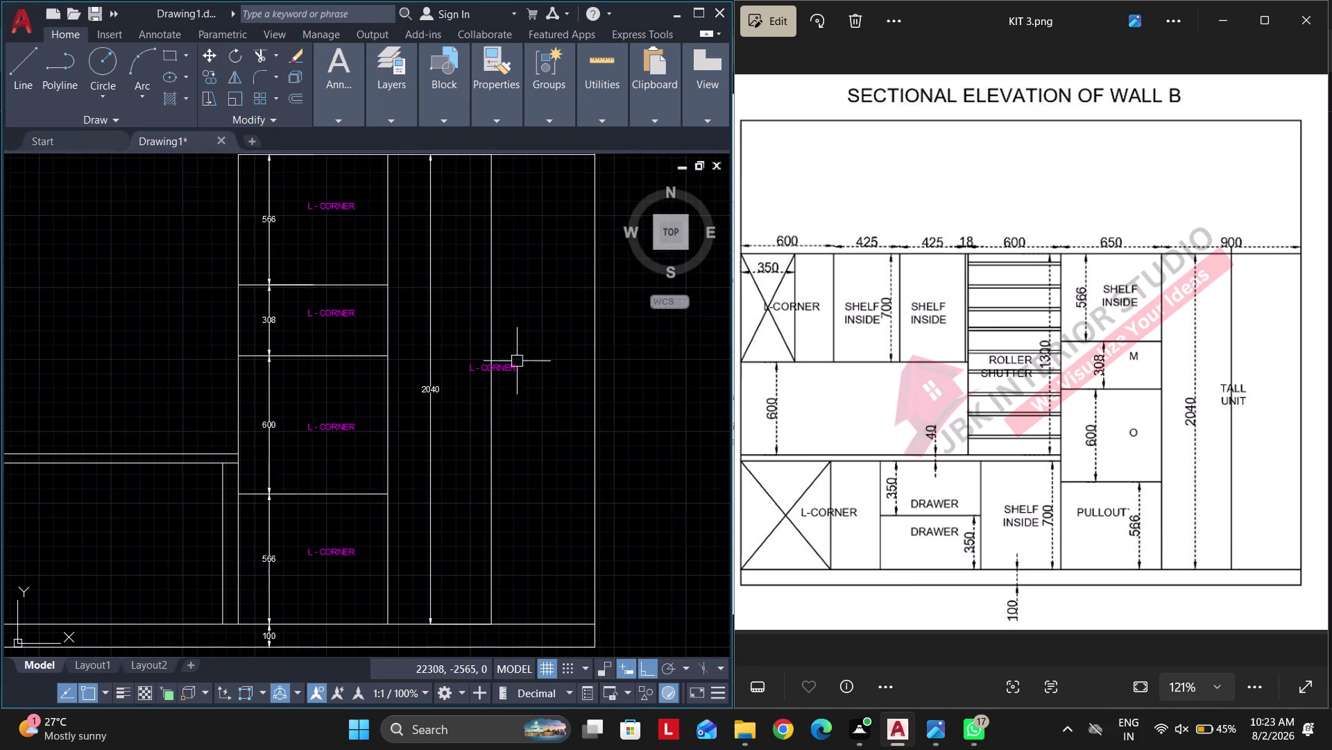
scroll(up, 3)
double_click(500, 392)
Change the label beside the 2040 dimension to a two-line 'TALL UNIT'.
key(ctrl+a)
text(TA)
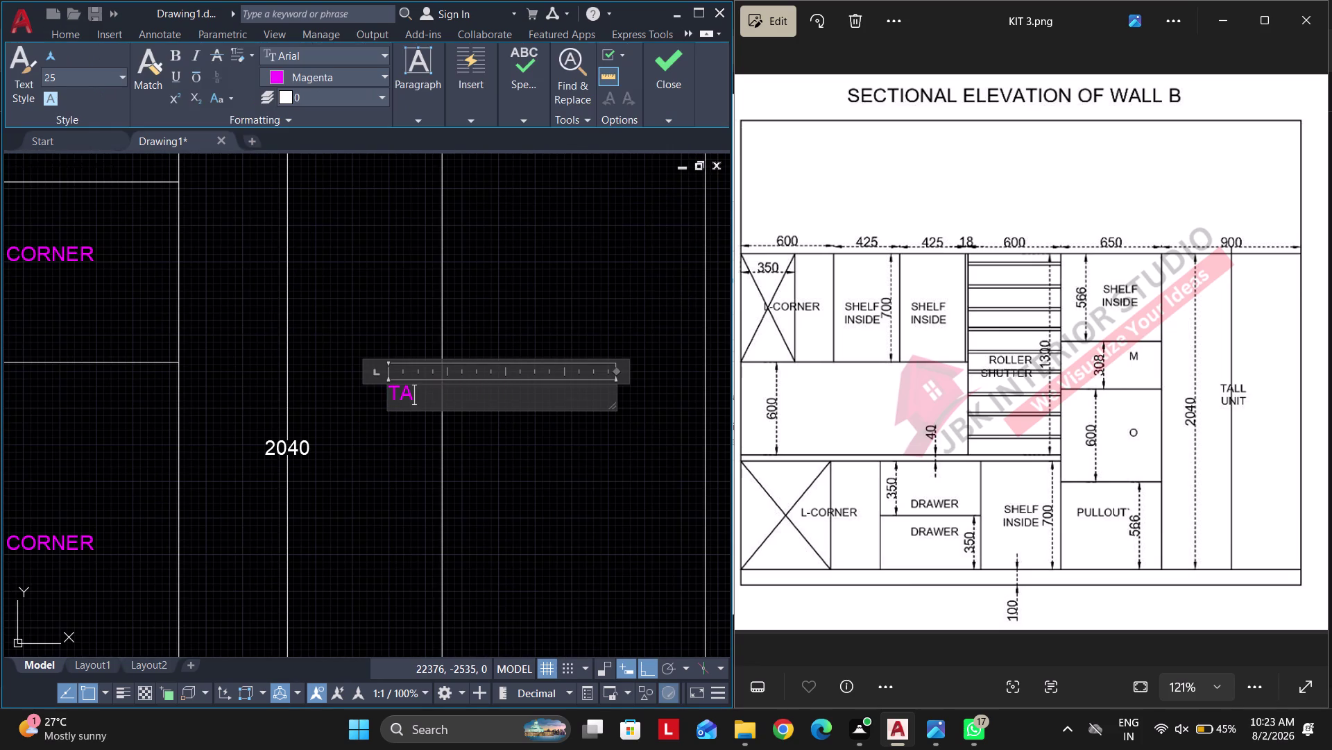
text(LL)
key(Return)
text(UNIT)
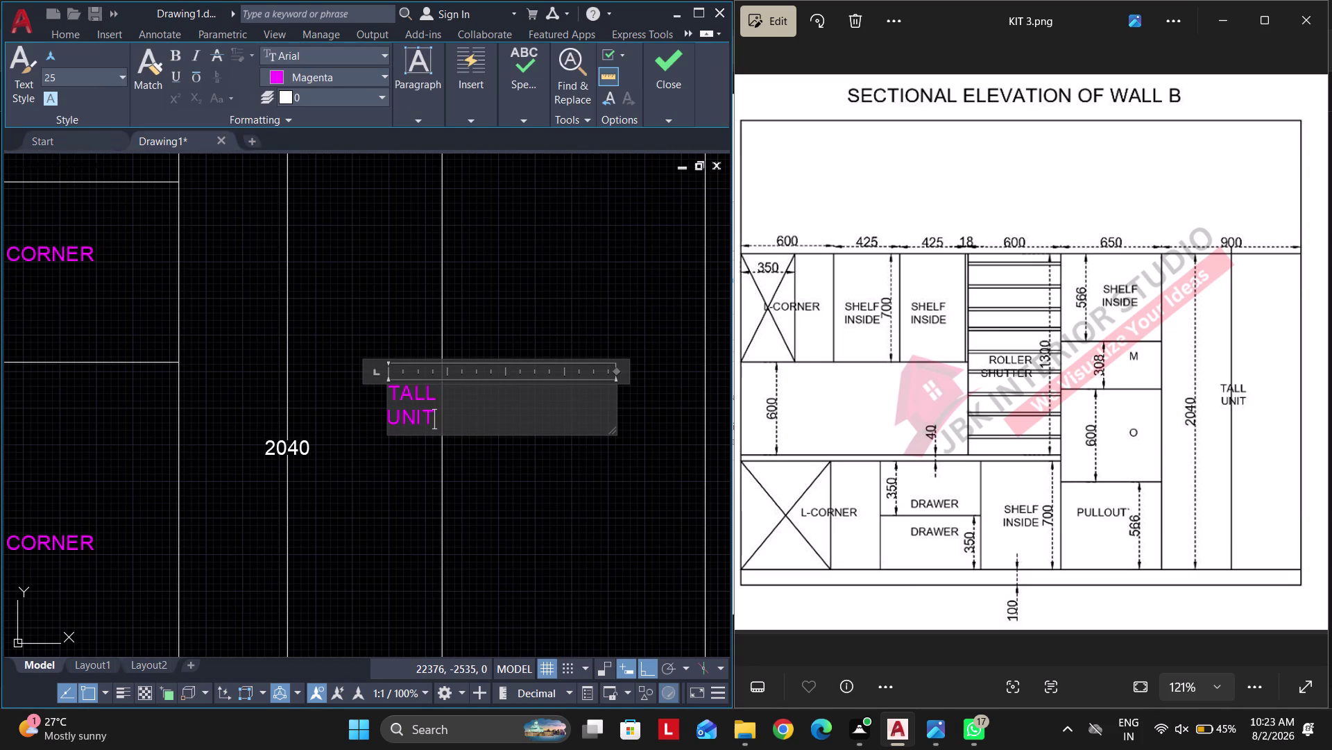
click(571, 340)
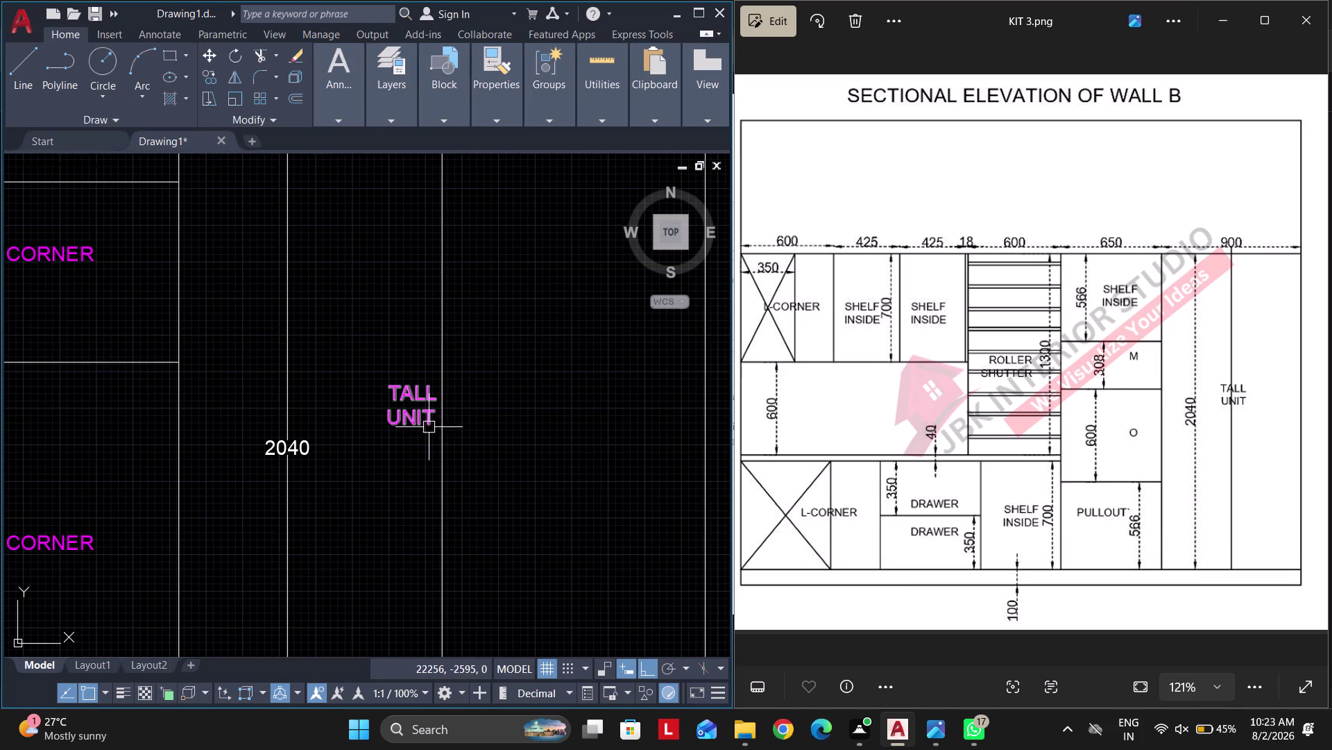
click(411, 458)
click(397, 352)
key(Escape)
Relabel the 566 top compartment as a two-line 'SHELF INSIDE'.
middle_drag(410, 389, 530, 449)
key(Escape)
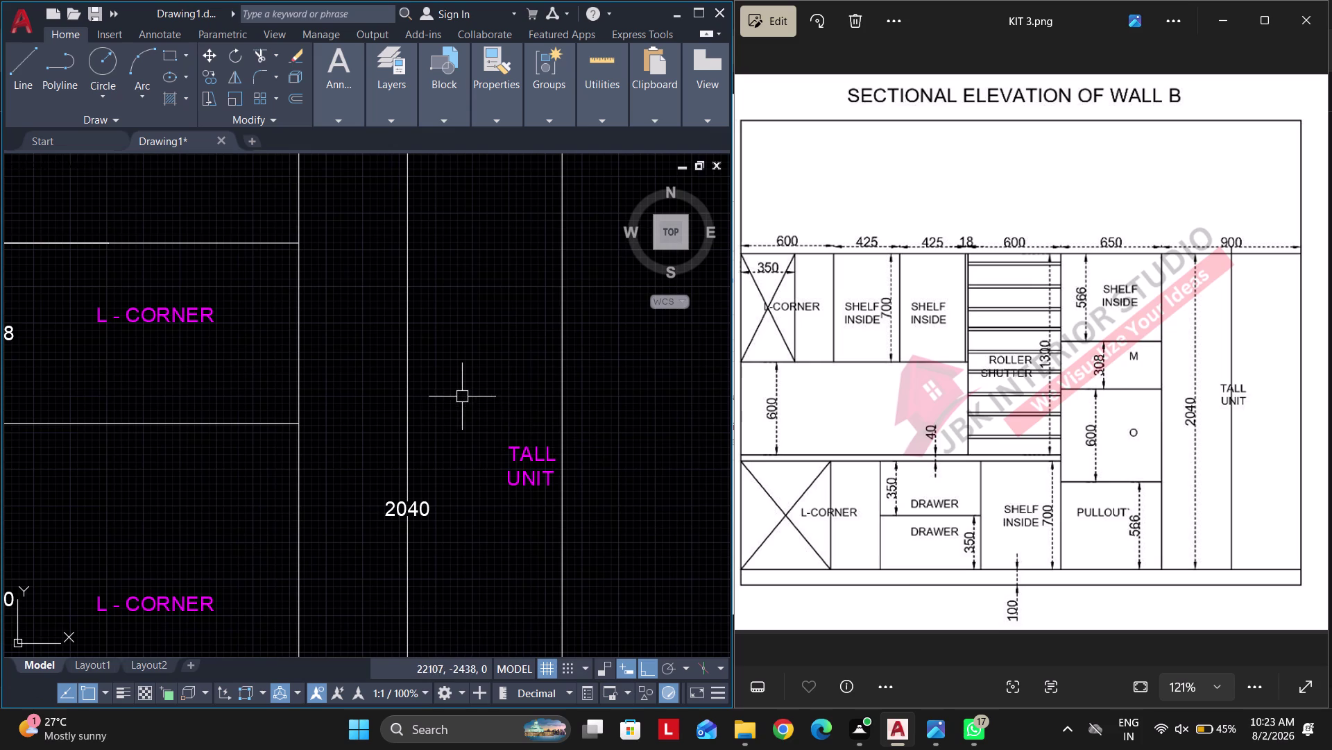
scroll(down, 3)
middle_drag(435, 397, 516, 484)
double_click(336, 259)
key(ctrl+a)
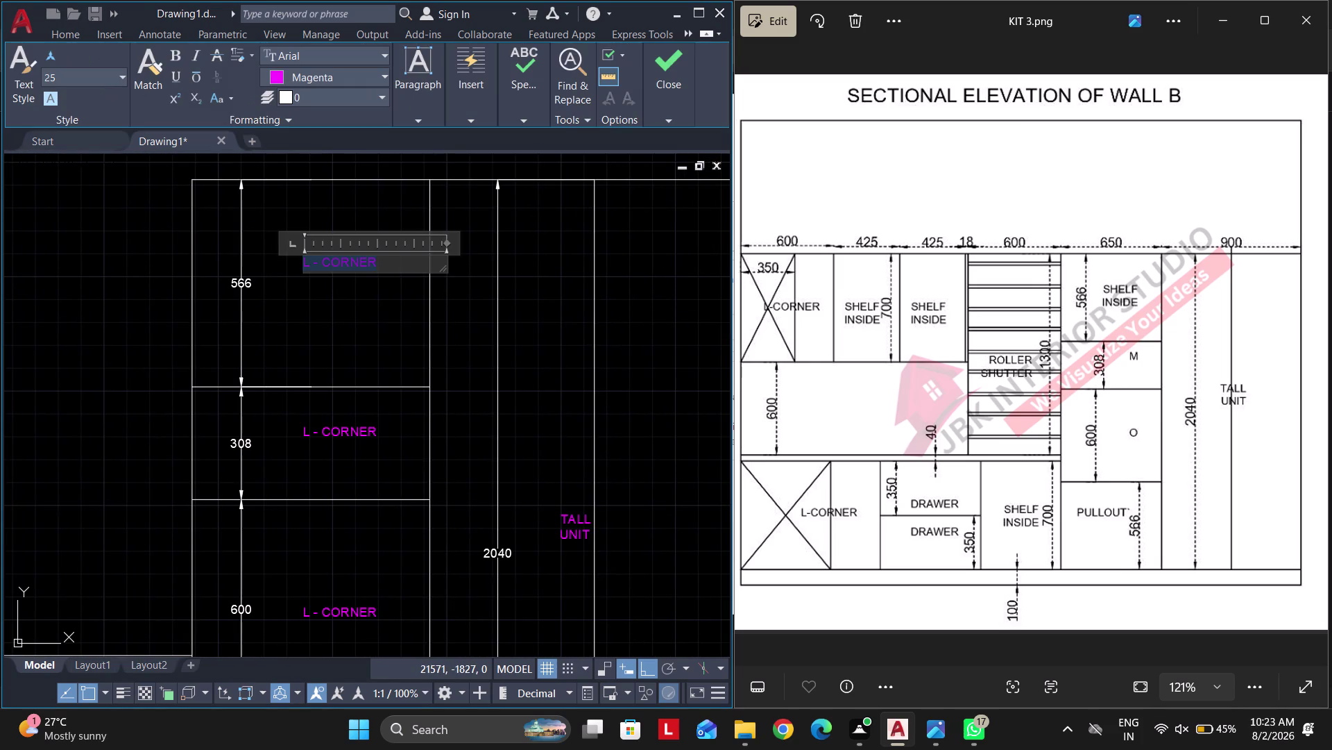
text(SHELF)
key(Return)
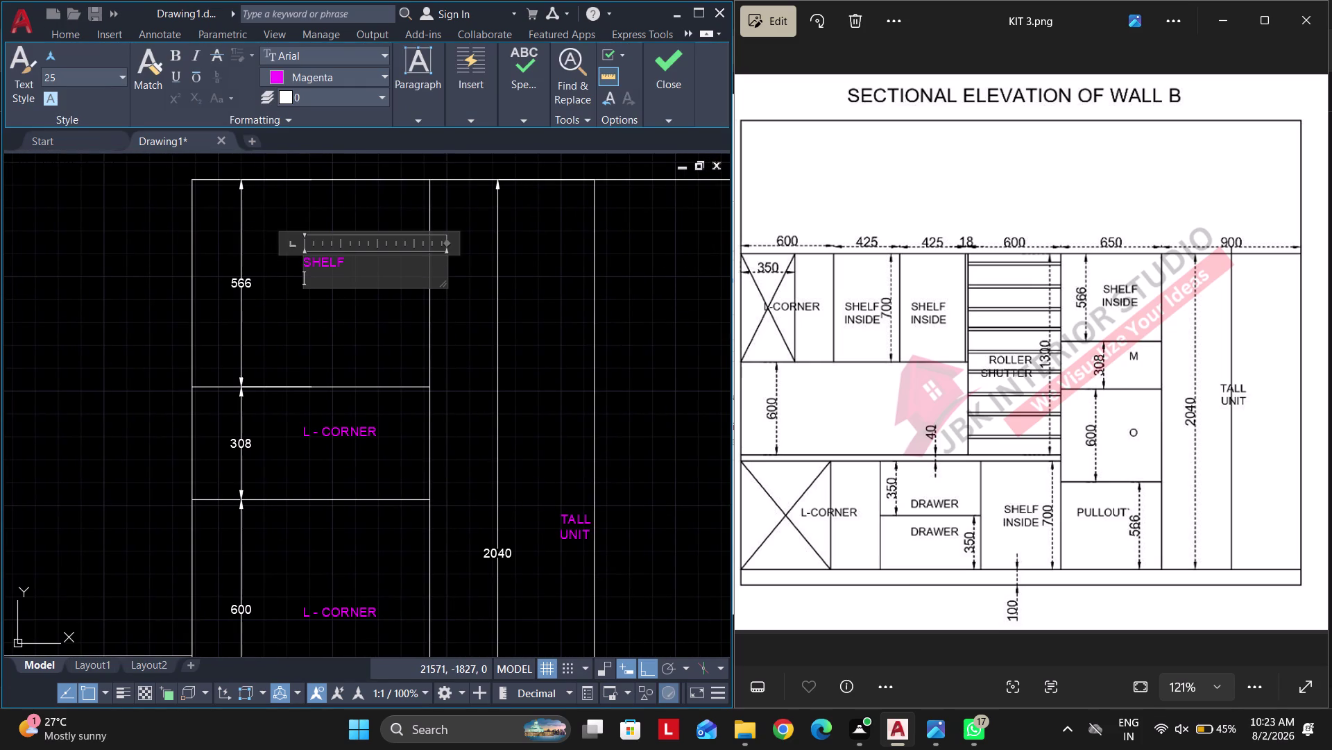
text(INSIDE)
click(347, 326)
key(Escape)
Relabel the 308 compartment 'M' and the 600 compartment 'O'.
double_click(343, 436)
key(ctrl+a)
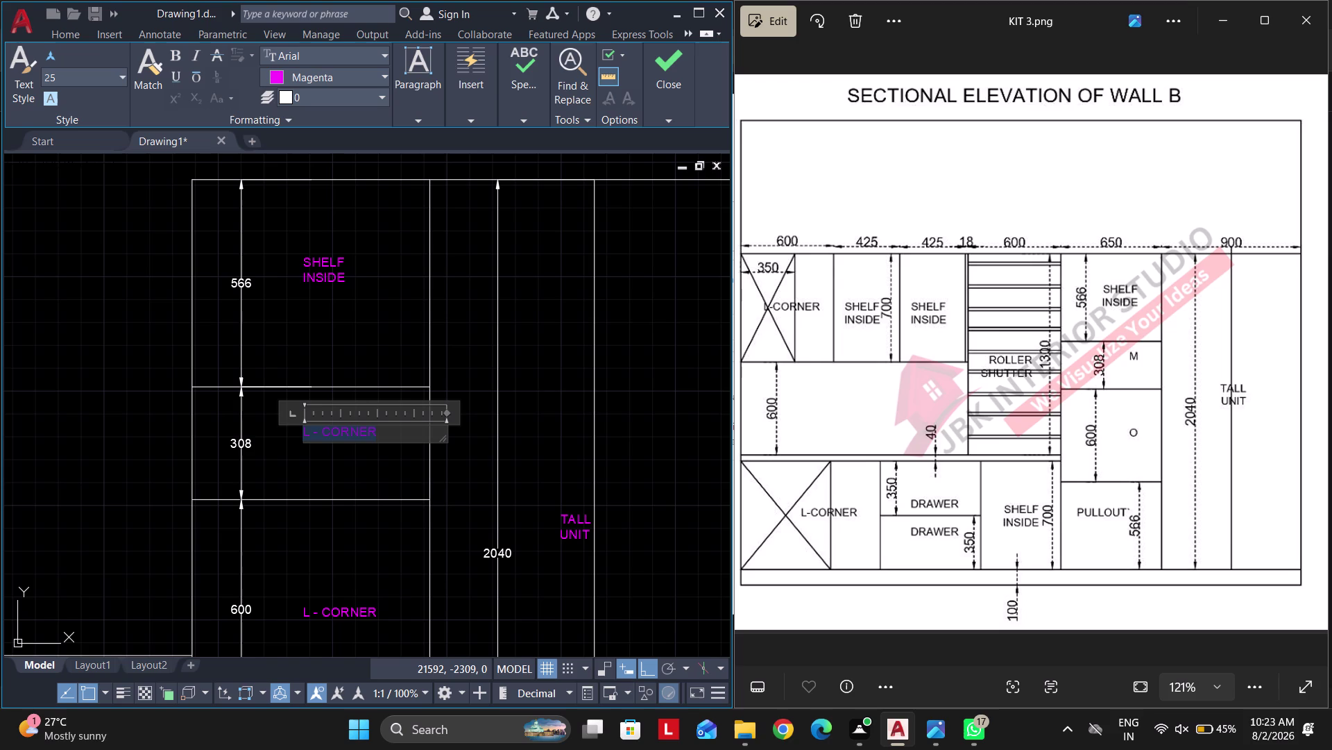
key(m)
click(334, 529)
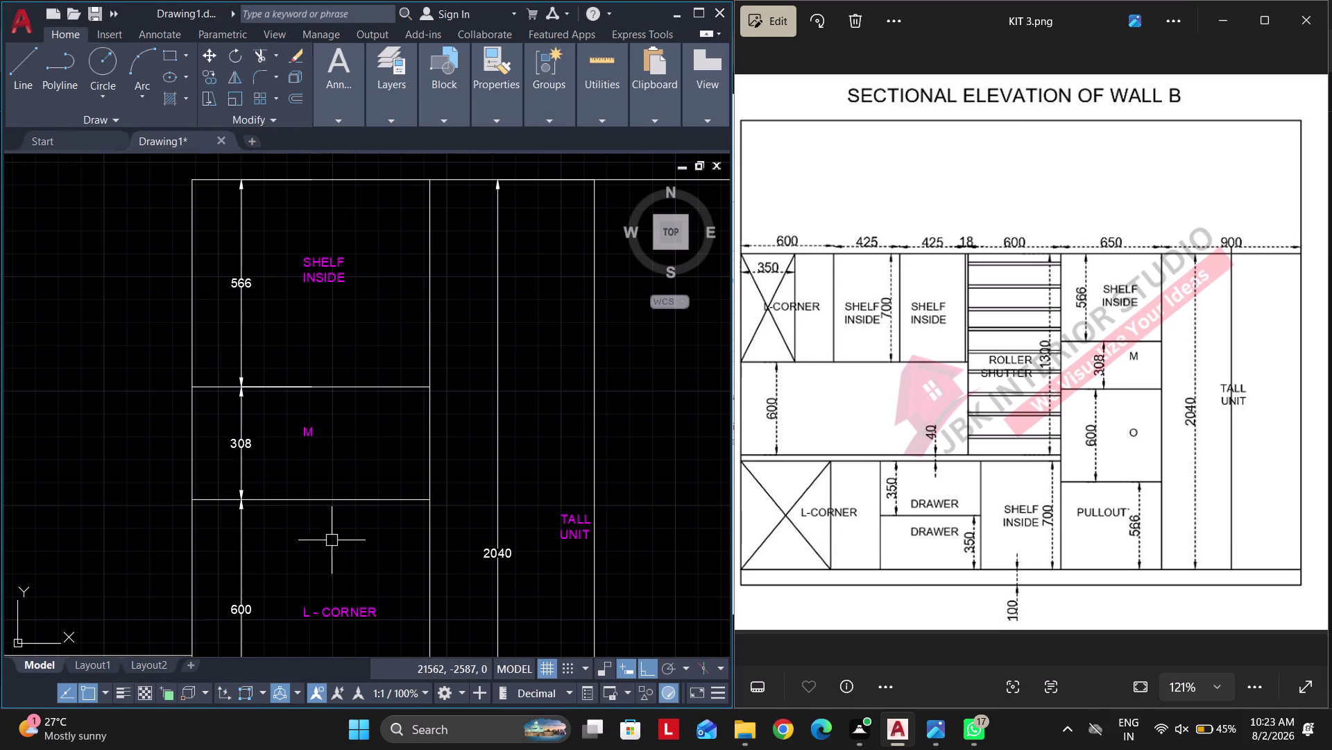
middle_drag(323, 546, 430, 343)
double_click(440, 415)
key(ctrl+a)
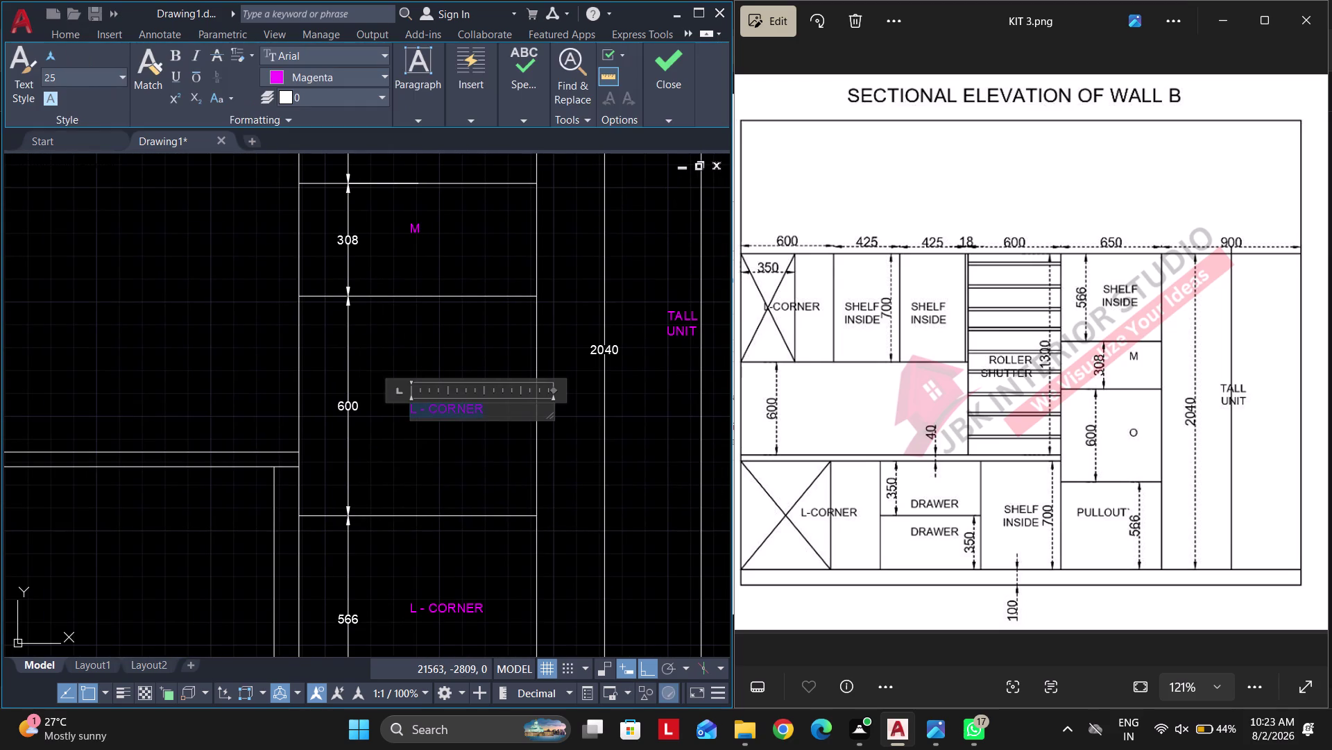
key(o)
click(433, 435)
Relabel the bottom compartment 'PULL OUT'.
middle_drag(399, 544, 402, 432)
key(Escape)
double_click(440, 494)
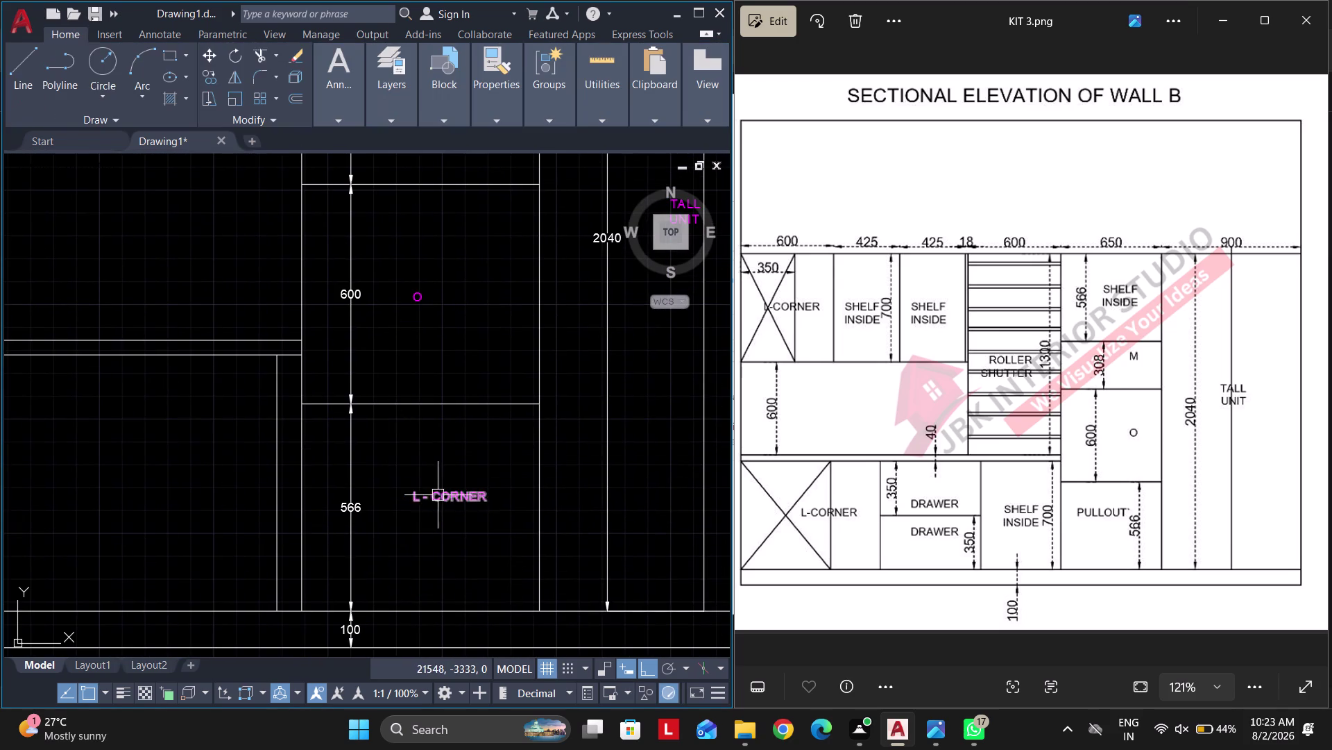
key(ctrl+a)
key(Escape)
key(Escape)
click(431, 497)
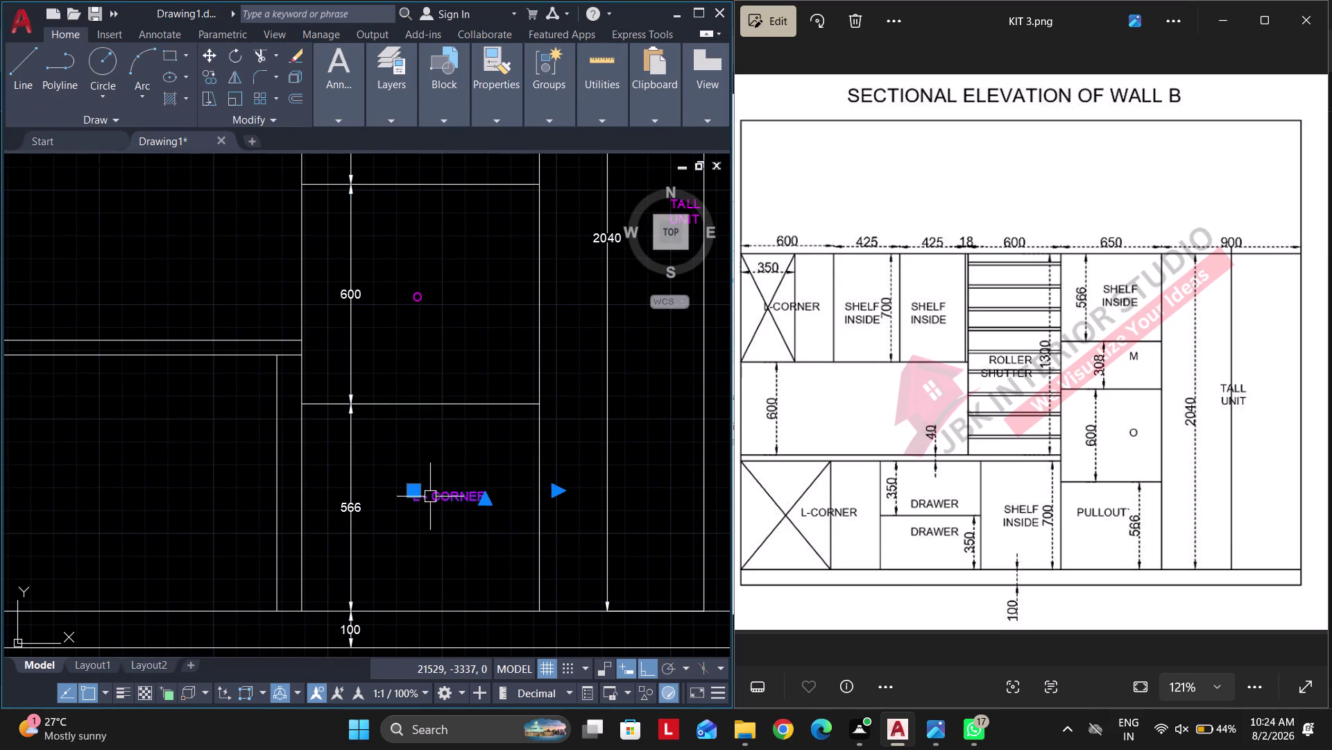
double_click(454, 496)
key(ctrl+a)
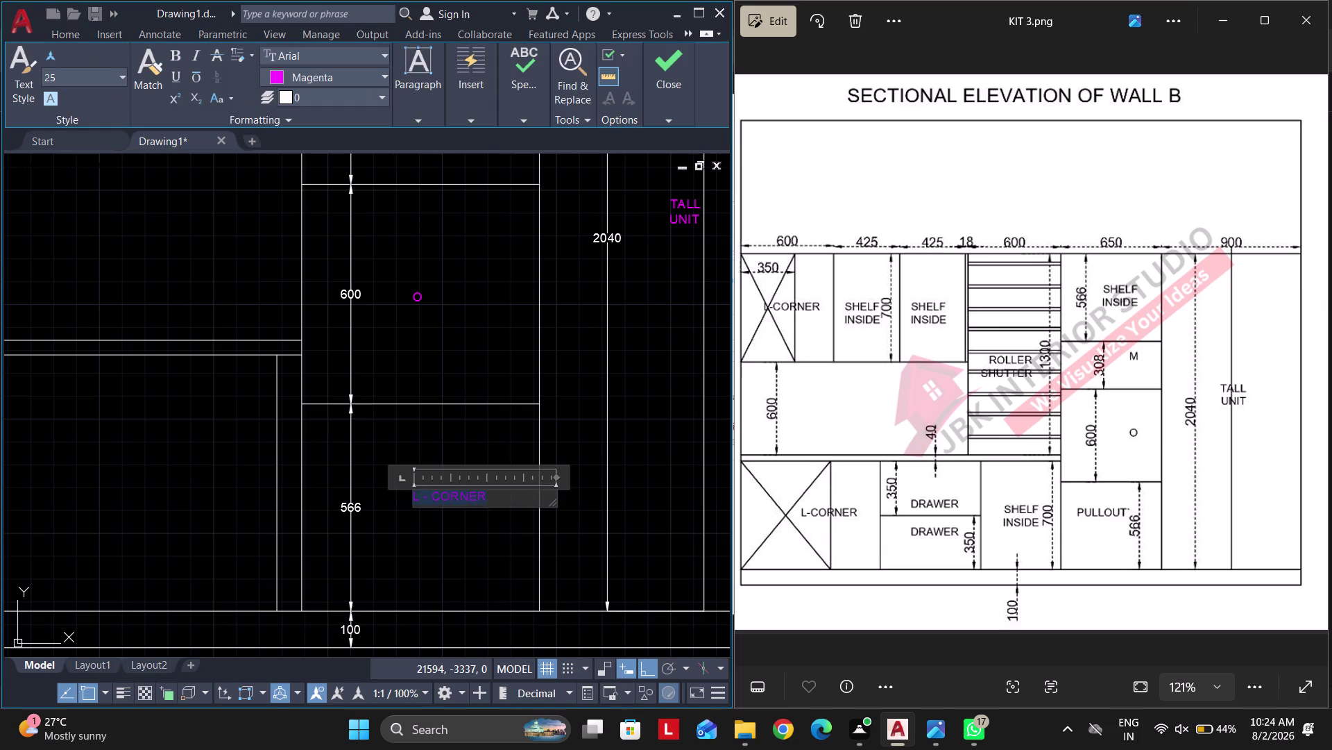
text(PULL)
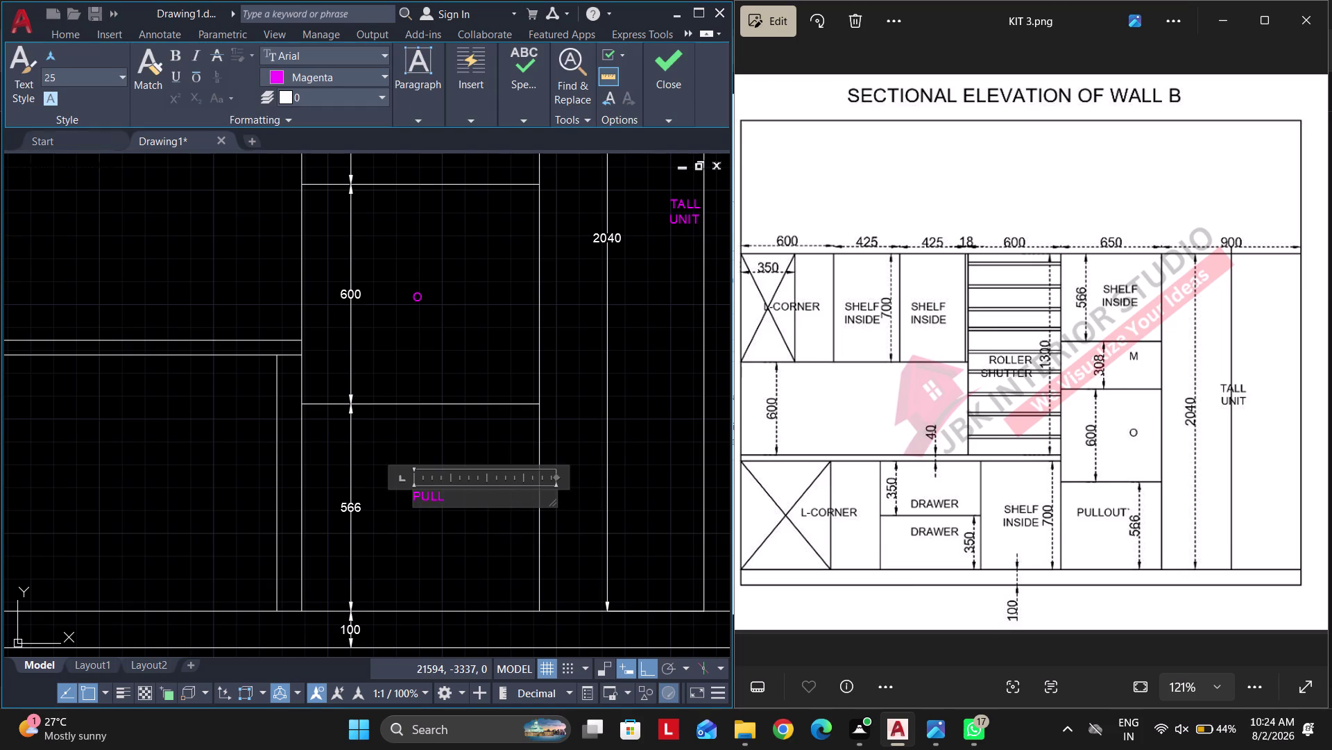
key(space)
text(OUT)
click(453, 331)
key(Escape)
scroll(down, 3)
scroll(up, 3)
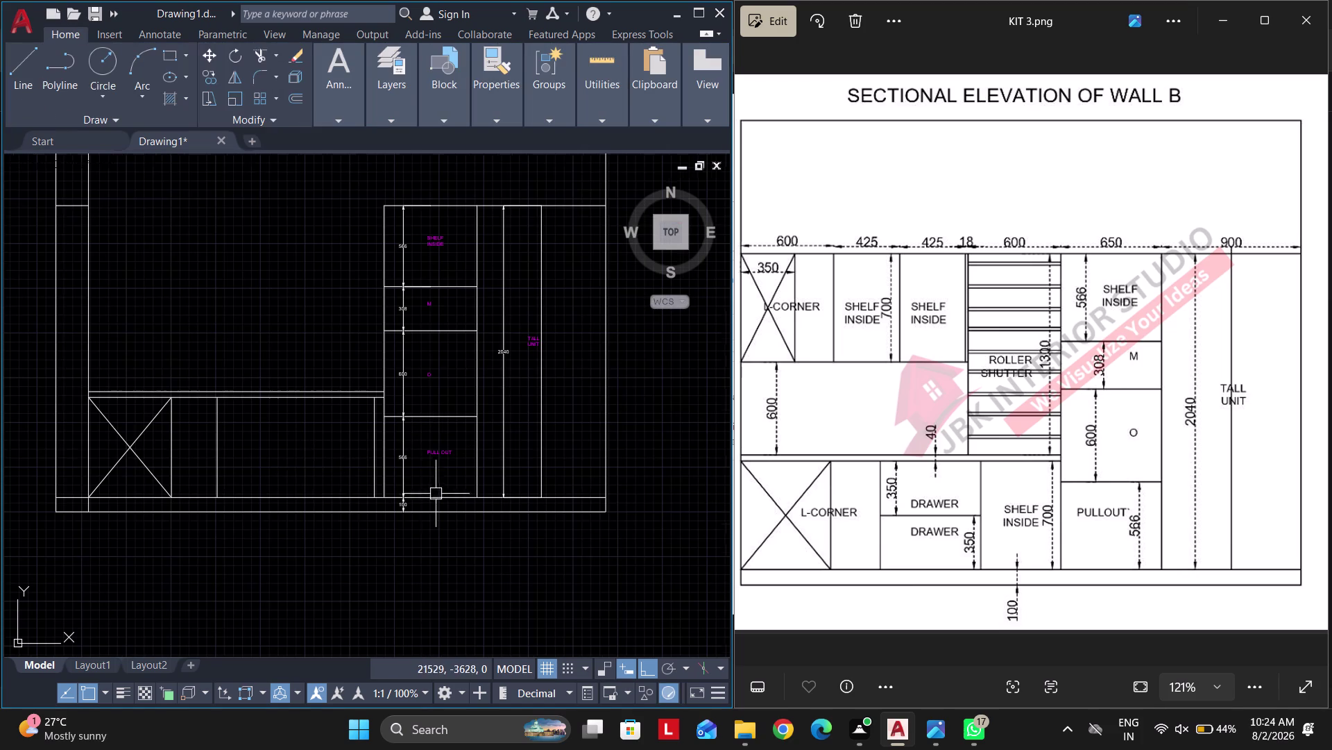
Clear the current selection and pan to the base cabinets beside the tall unit.
drag(473, 468, 468, 456)
click(435, 412)
key(Escape)
key(Escape)
key(Escape)
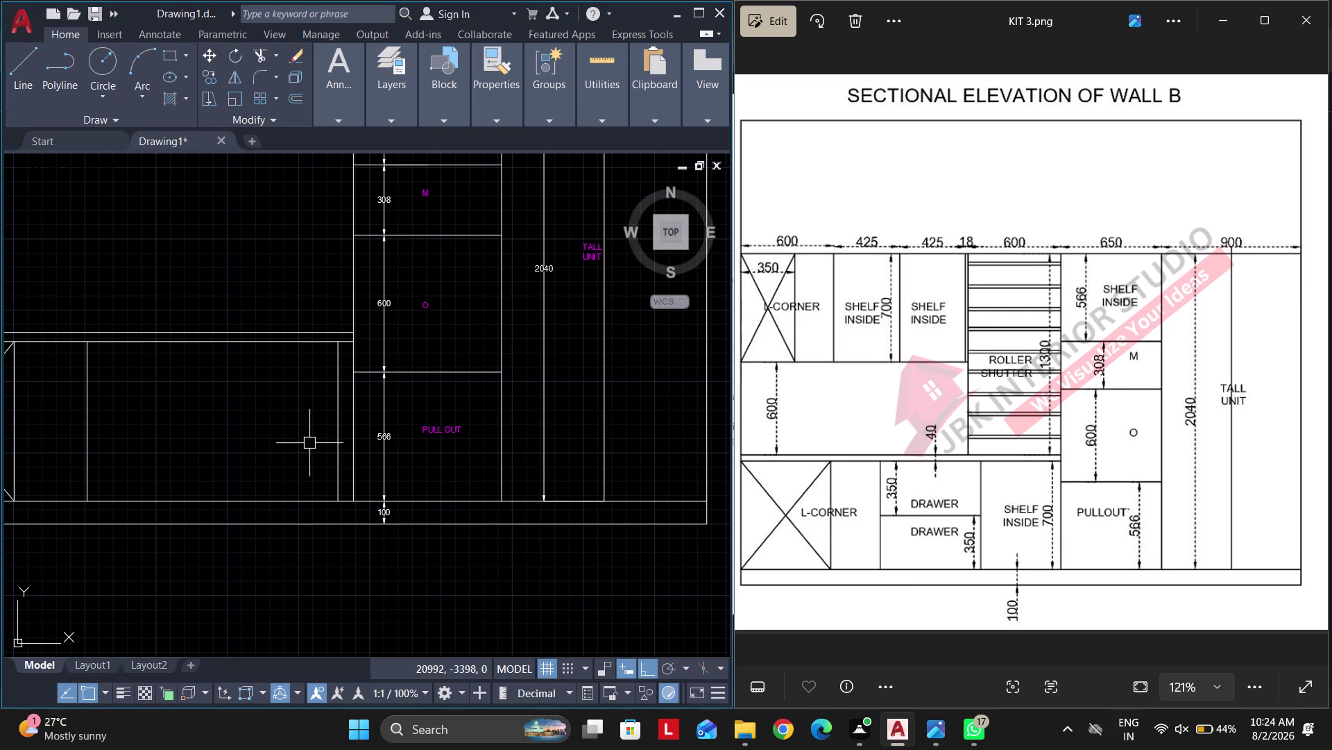
middle_drag(344, 441, 378, 447)
key(Escape)
key(Escape)
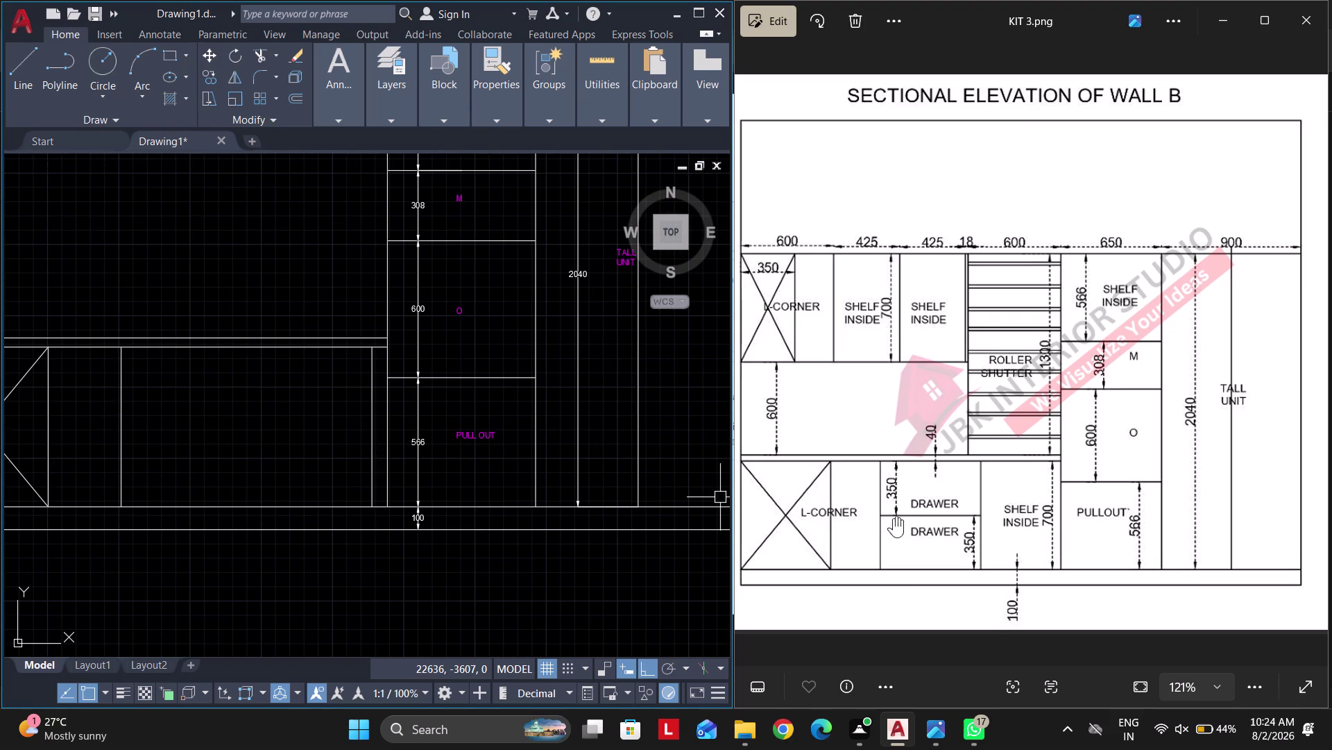
scroll(down, 3)
middle_drag(300, 460, 371, 551)
key(Escape)
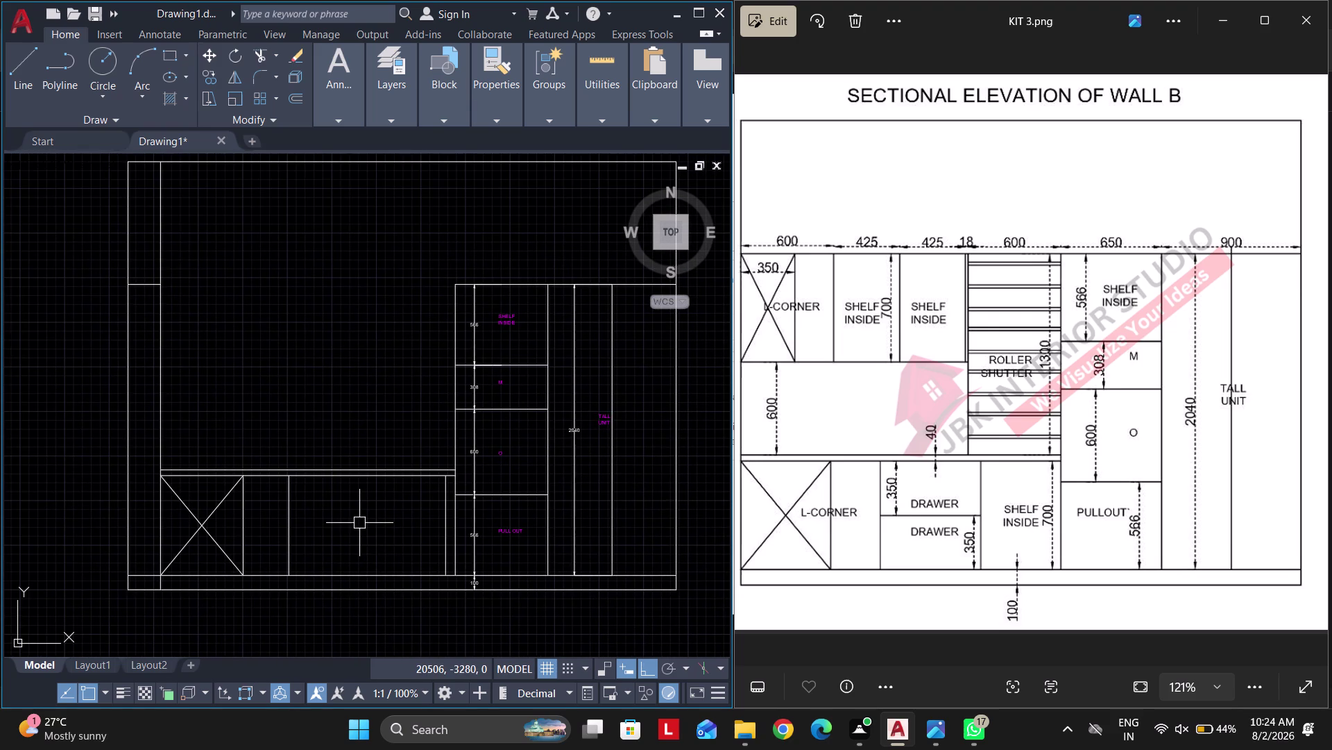
Start a vertical construction line (XL V), then cancel it.
text(XL V)
key(space)
scroll(down, 3)
key(Escape)
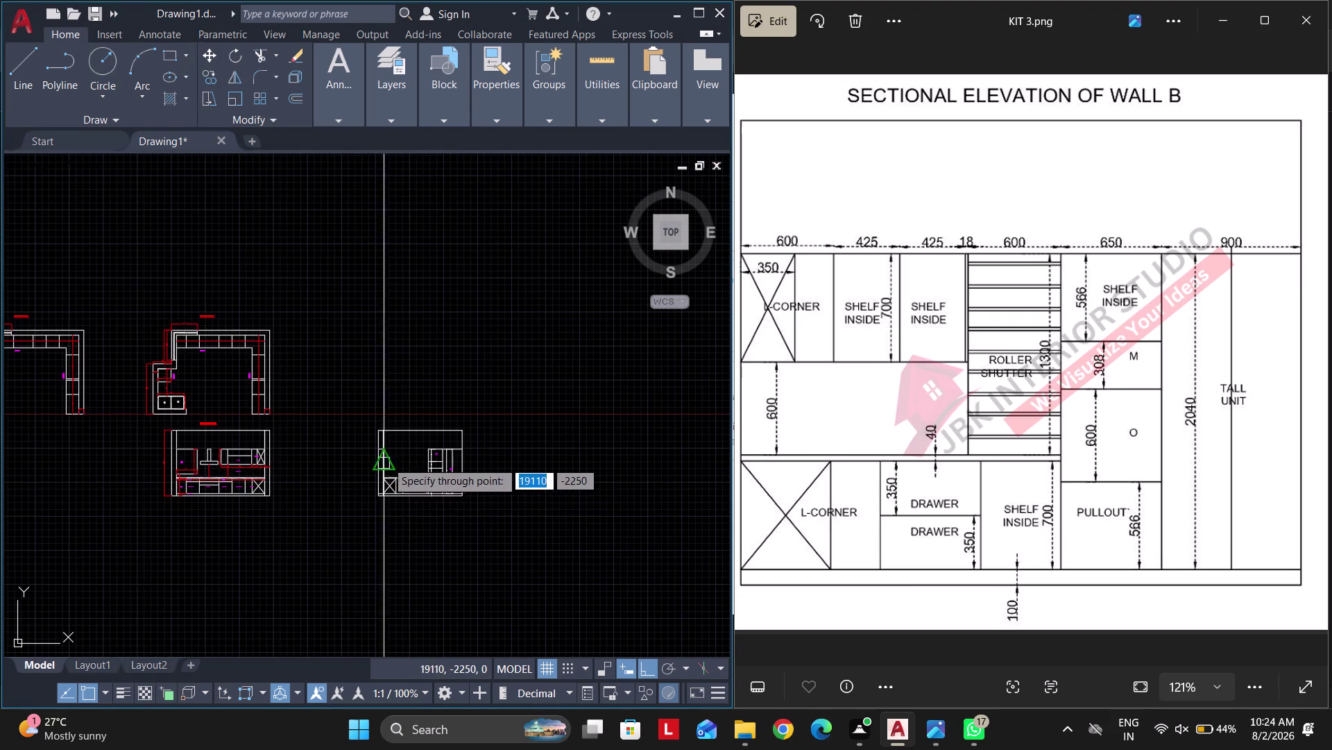
key(Escape)
scroll(up, 3)
key(Escape)
scroll(up, 3)
key(Escape)
key(Escape)
key(Escape)
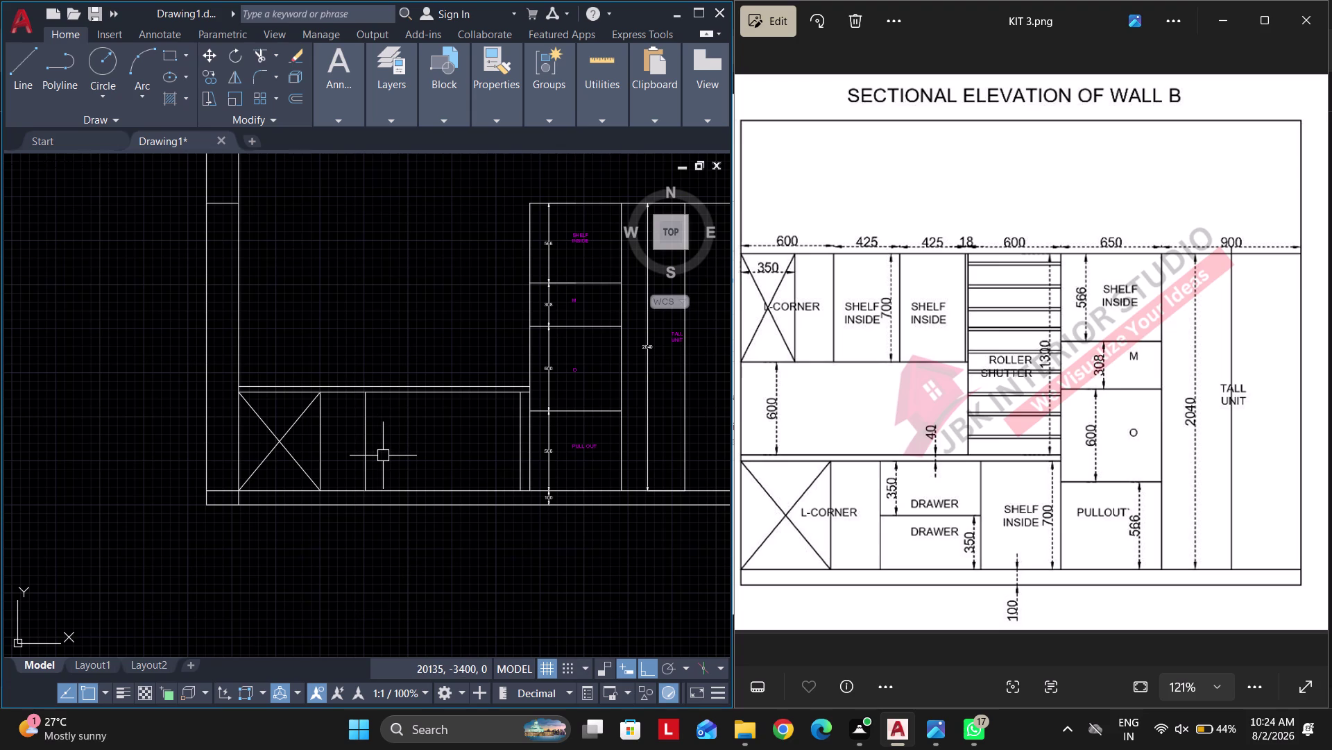
Offset the cabinet edge by 650 to add the division line inside the cabinet.
text(O 900)
key(space)
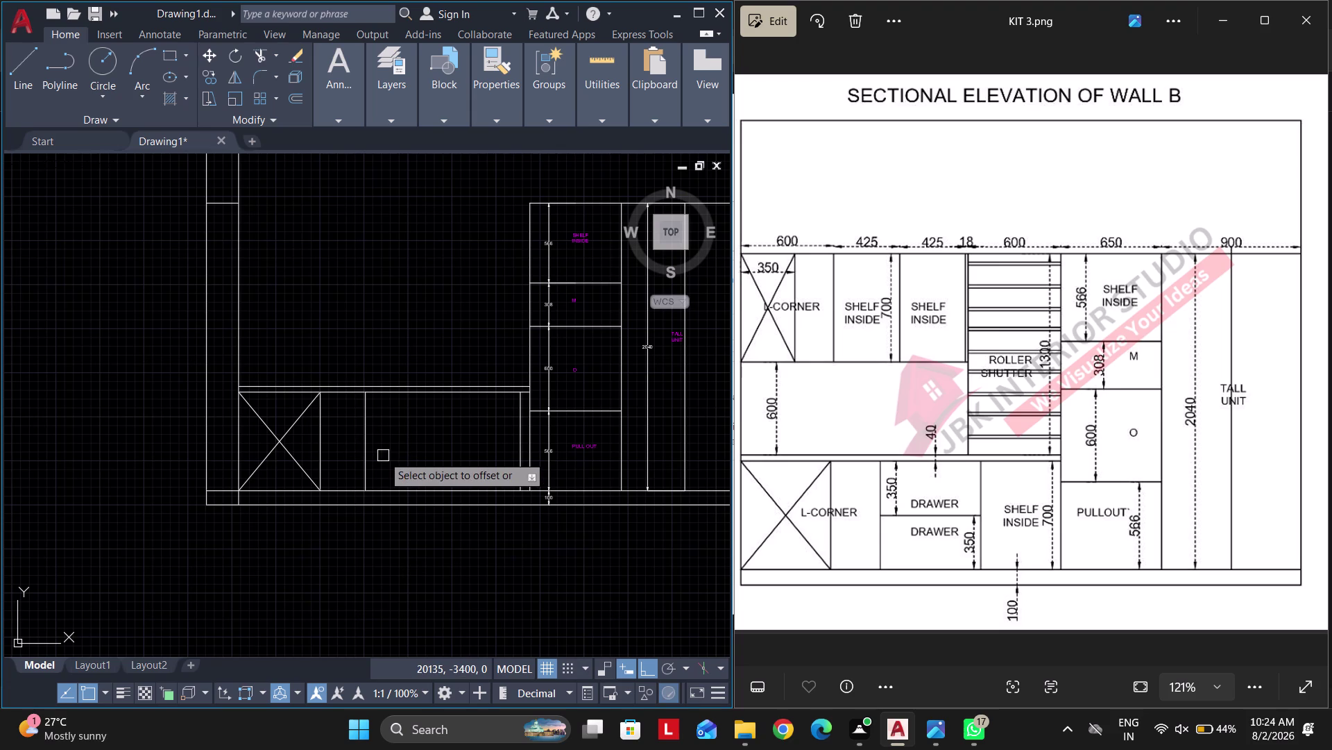
click(369, 452)
key(Escape)
key(space)
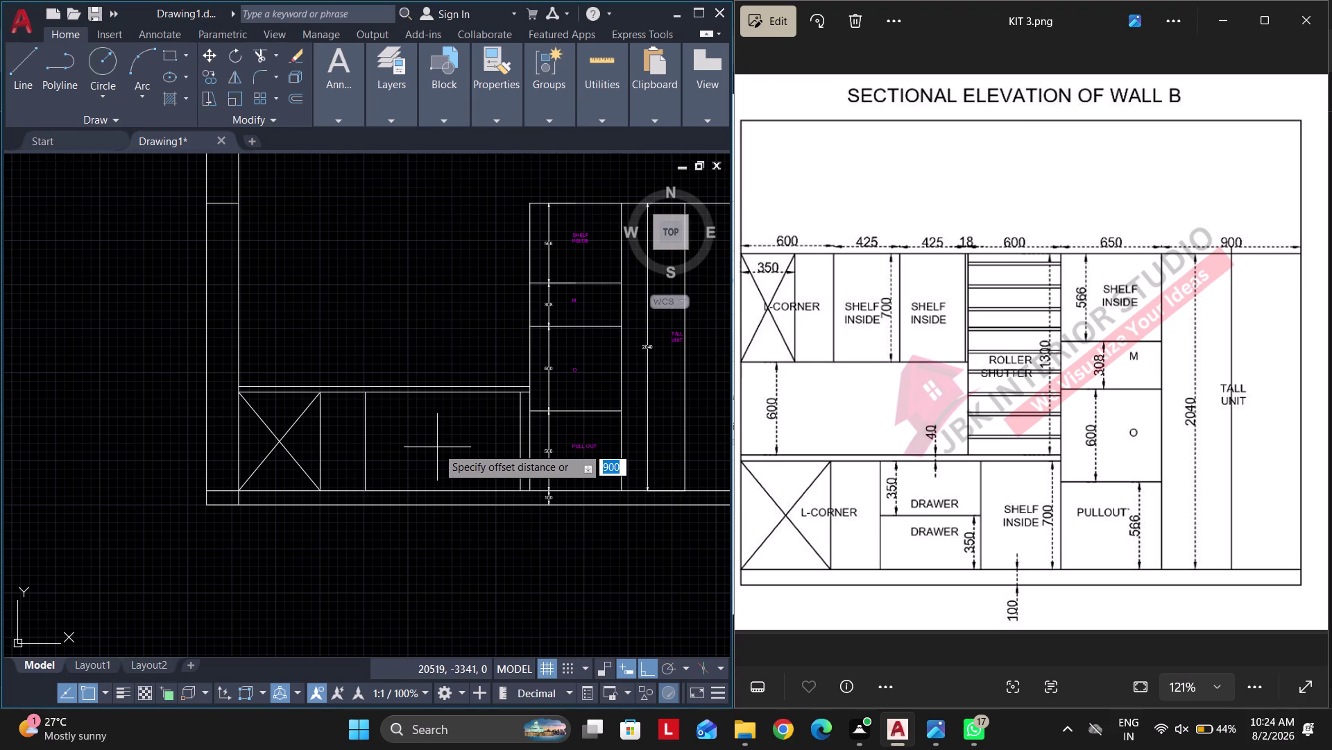
text(650)
key(Return)
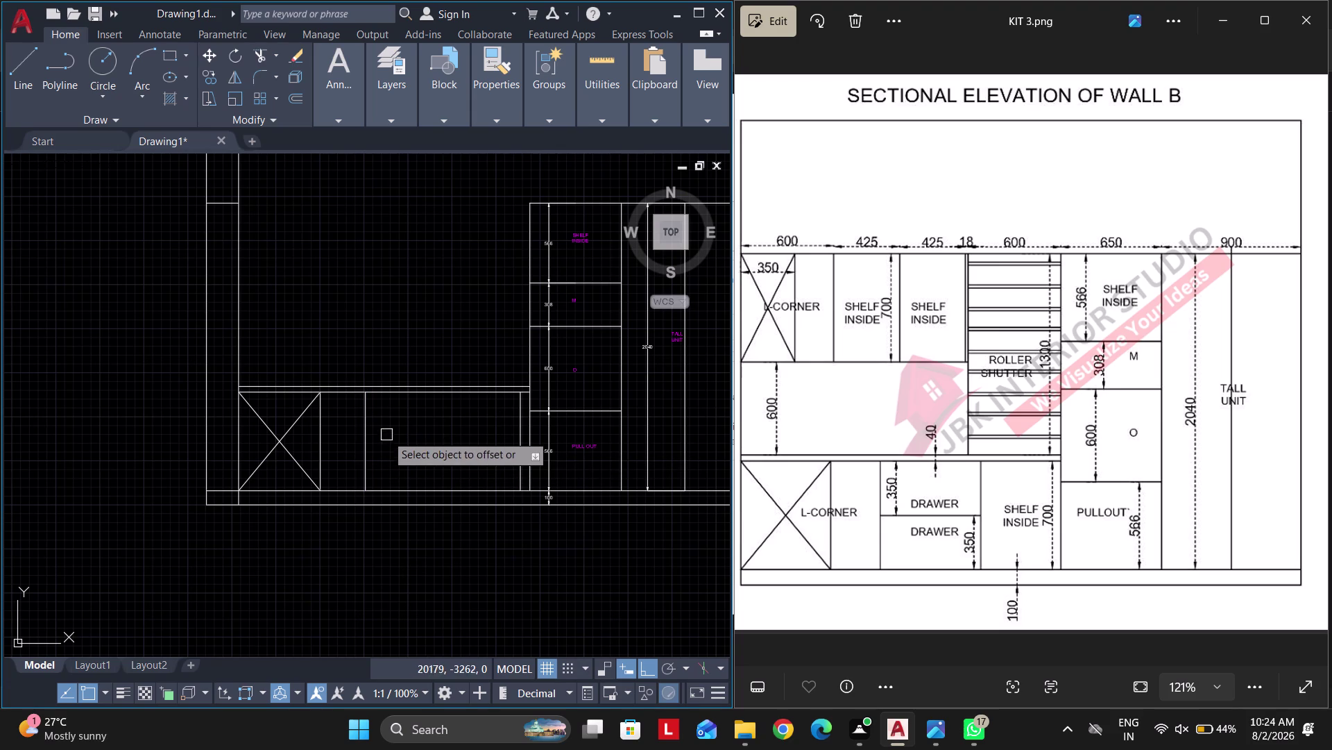
click(360, 428)
click(414, 435)
key(Escape)
Delete a selected object and bring the base cabinets and tall unit into view.
key(Escape)
scroll(up, 3)
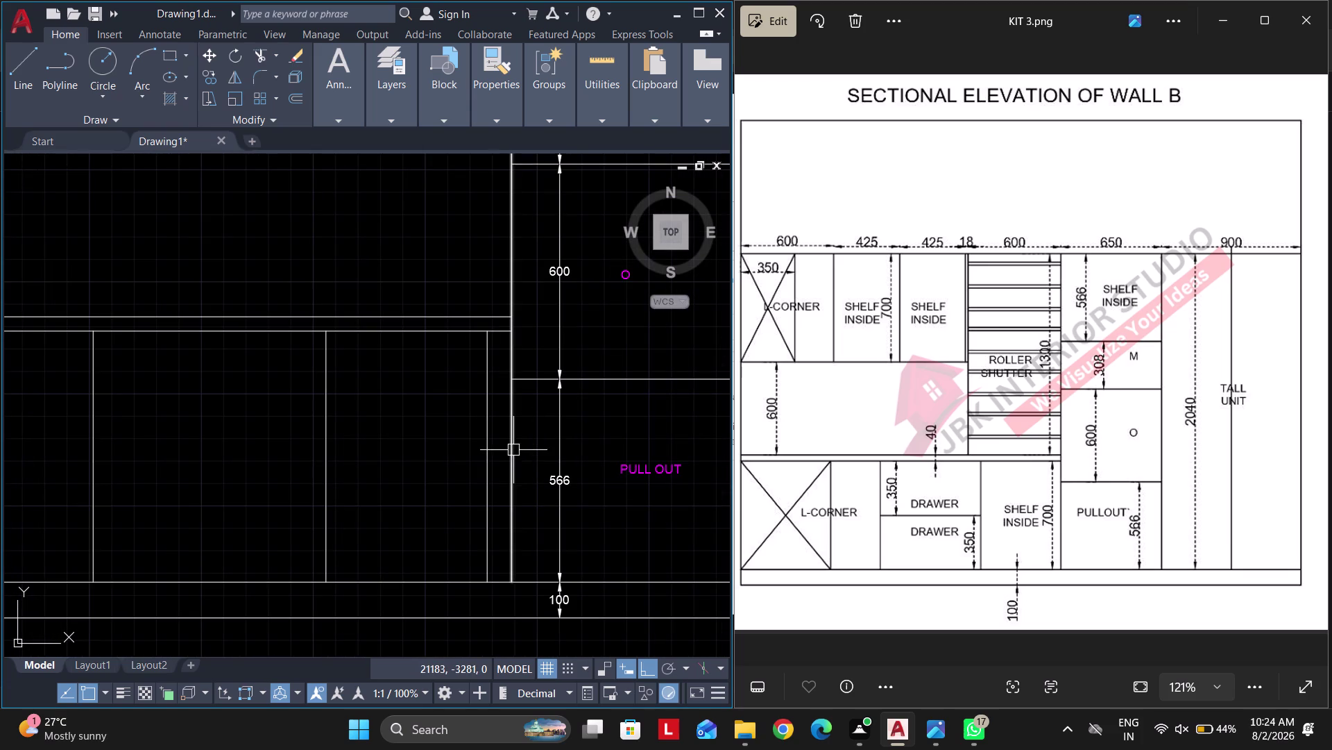
click(485, 425)
key(Delete)
middle_drag(423, 468, 447, 467)
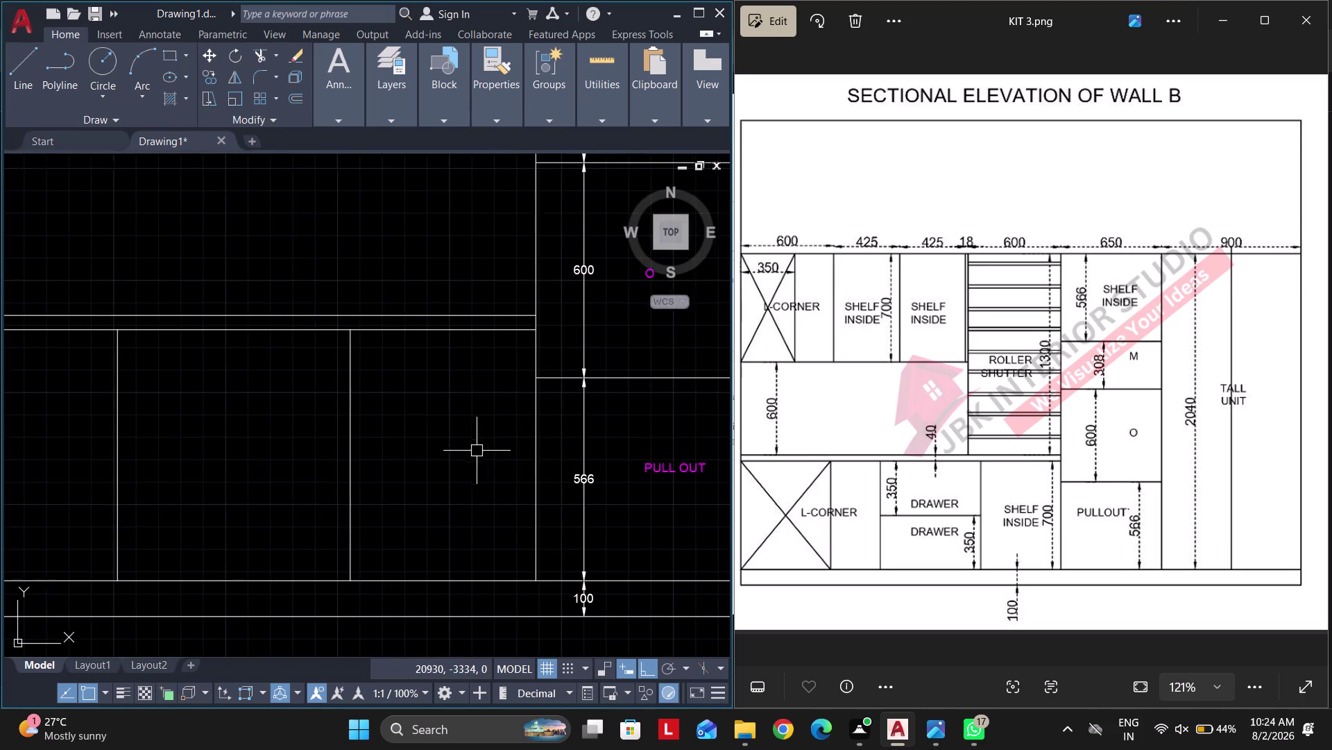
middle_drag(464, 448, 603, 387)
scroll(down, 3)
scroll(up, 3)
Copy the PULL OUT label into three base cabinets, including the corner cabinet.
drag(647, 429, 644, 421)
click(622, 390)
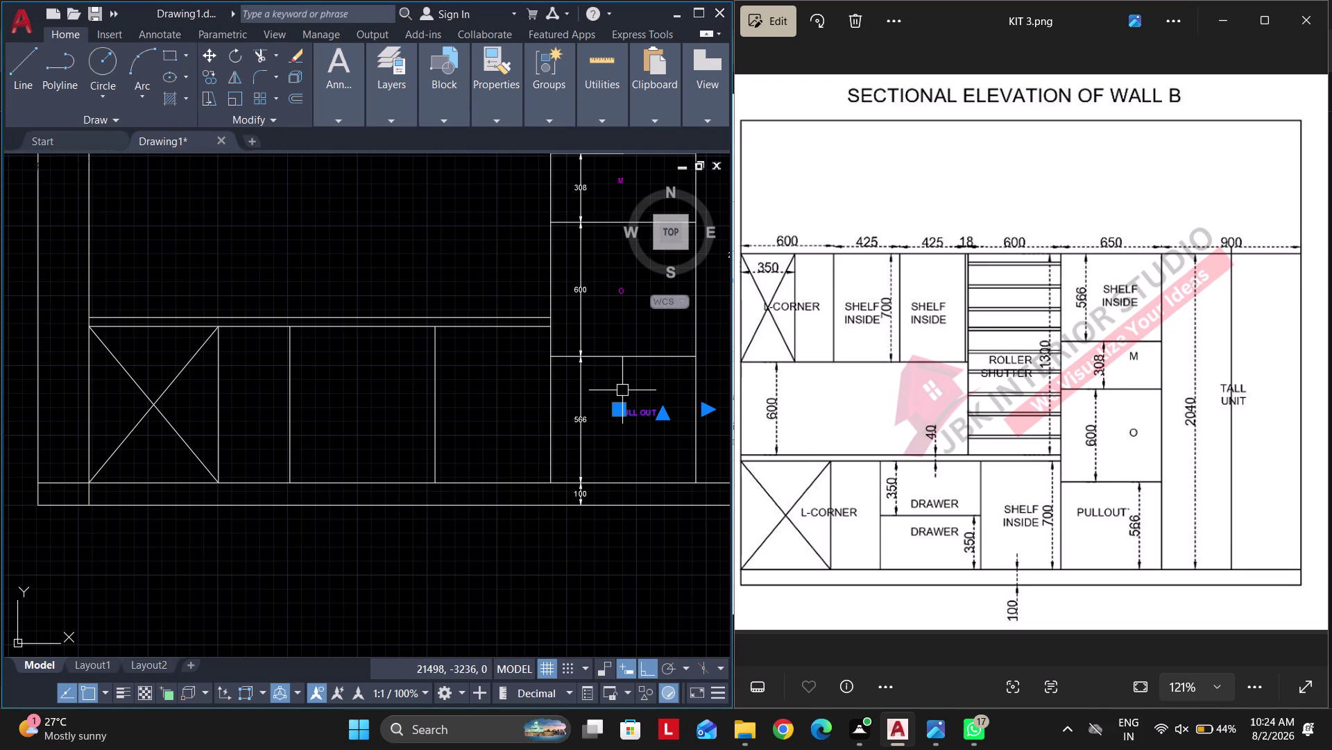
text(CO)
key(space)
click(644, 400)
click(479, 380)
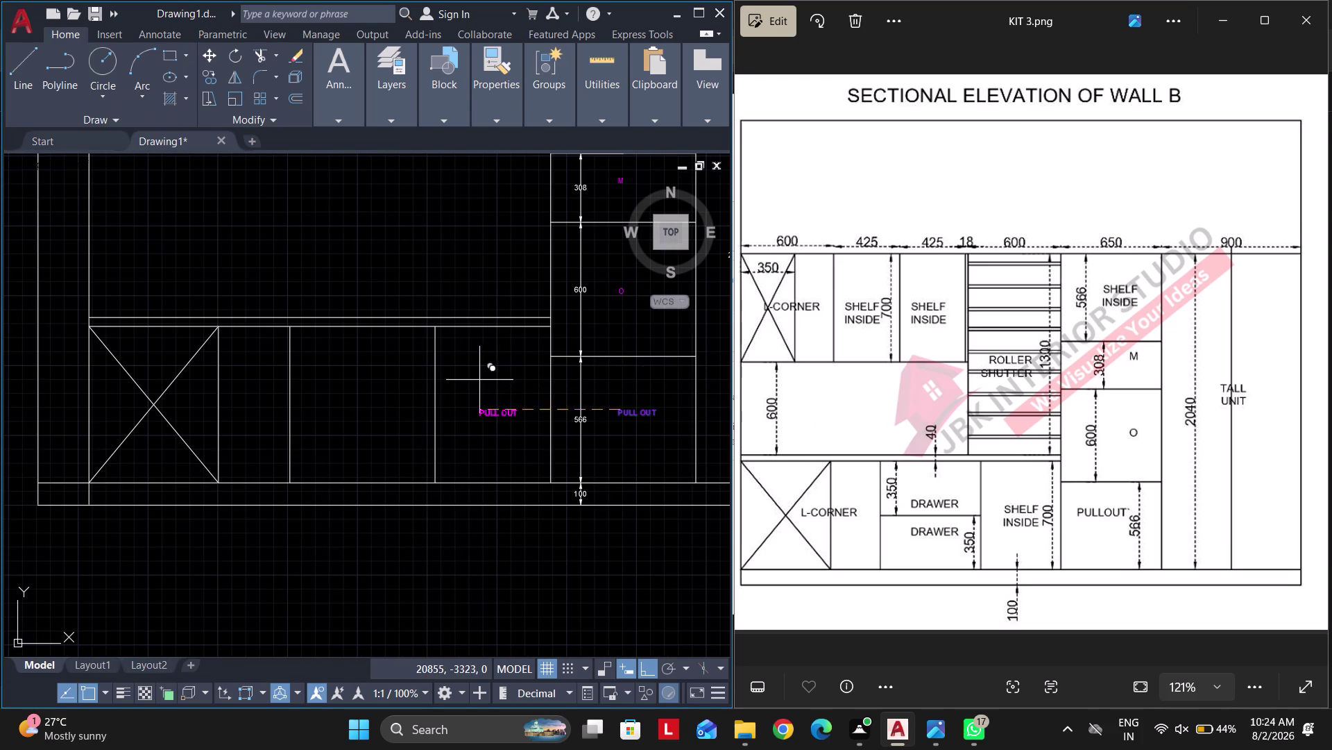
click(348, 384)
click(202, 390)
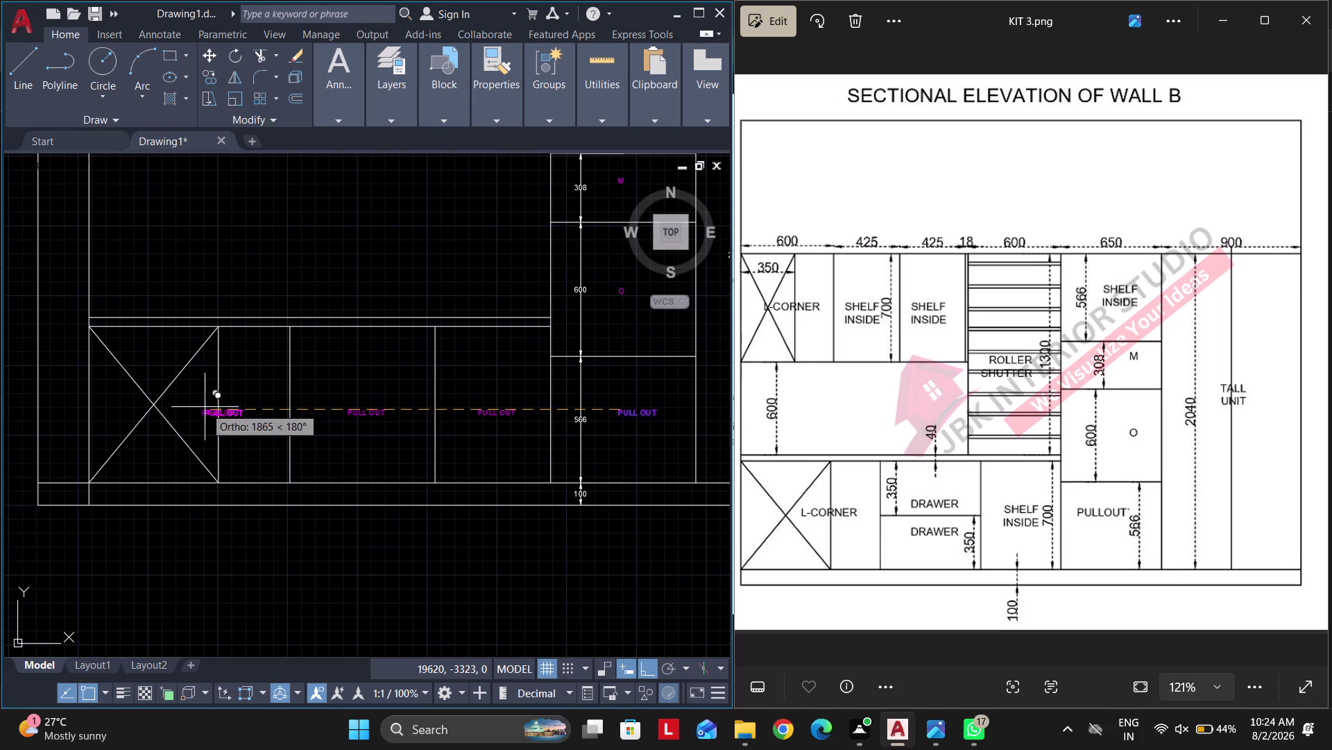
key(Escape)
Change the corner unit's label to L CORNER.
double_click(226, 415)
key(ctrl+a)
scroll(up, 3)
text(L)
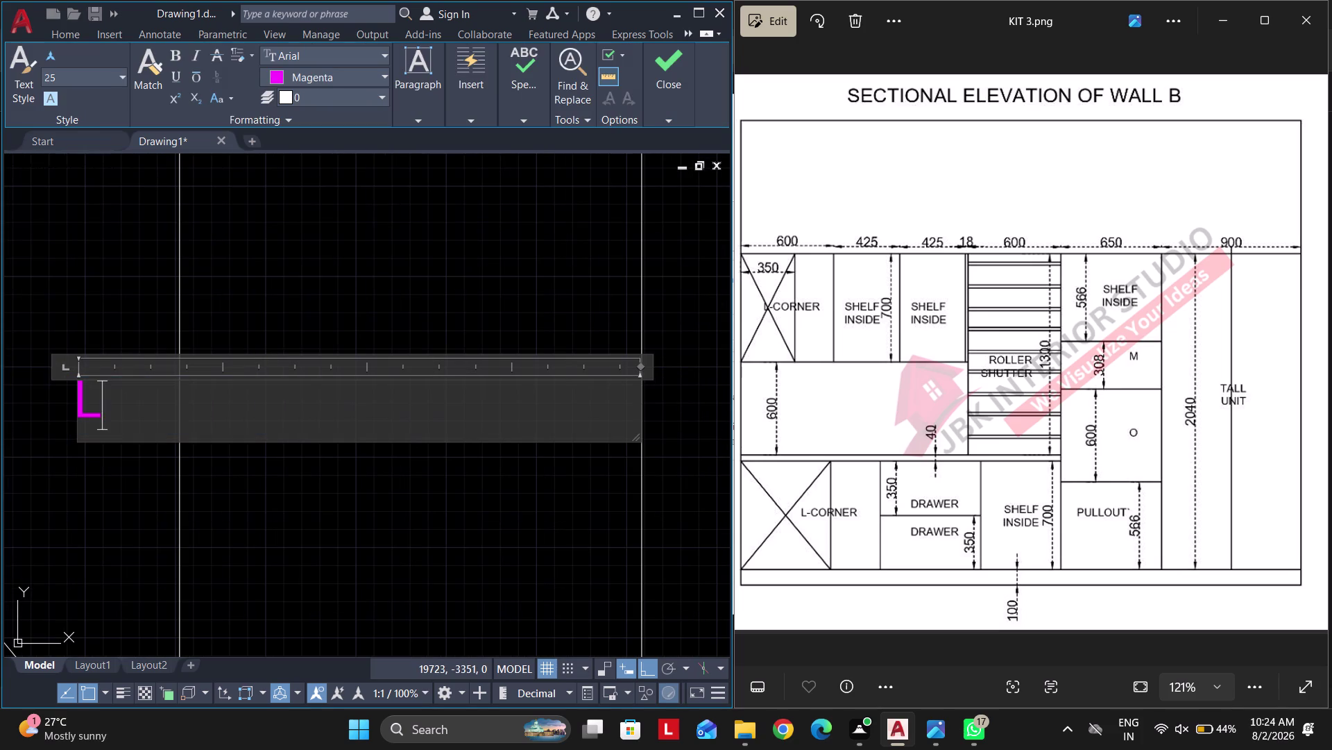
key(space)
text(CORNER)
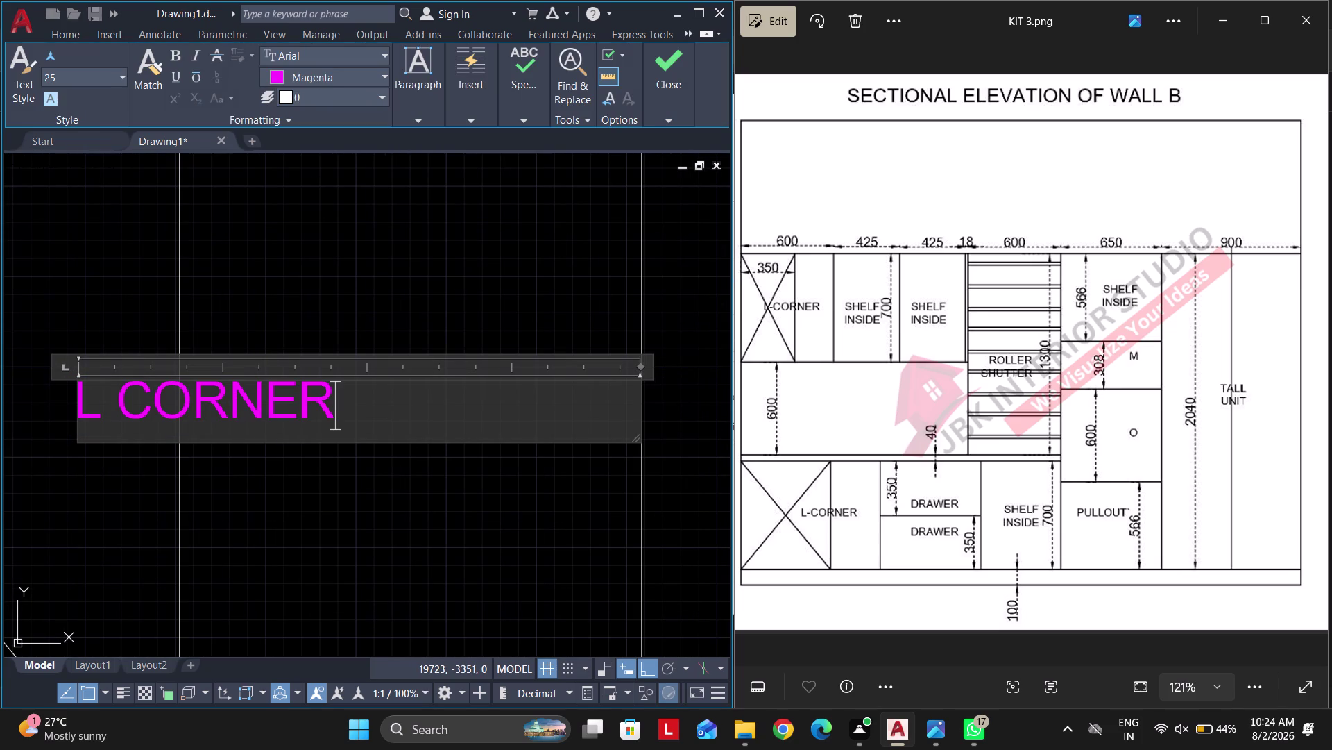
click(348, 293)
scroll(down, 3)
middle_drag(395, 356, 145, 384)
scroll(down, 3)
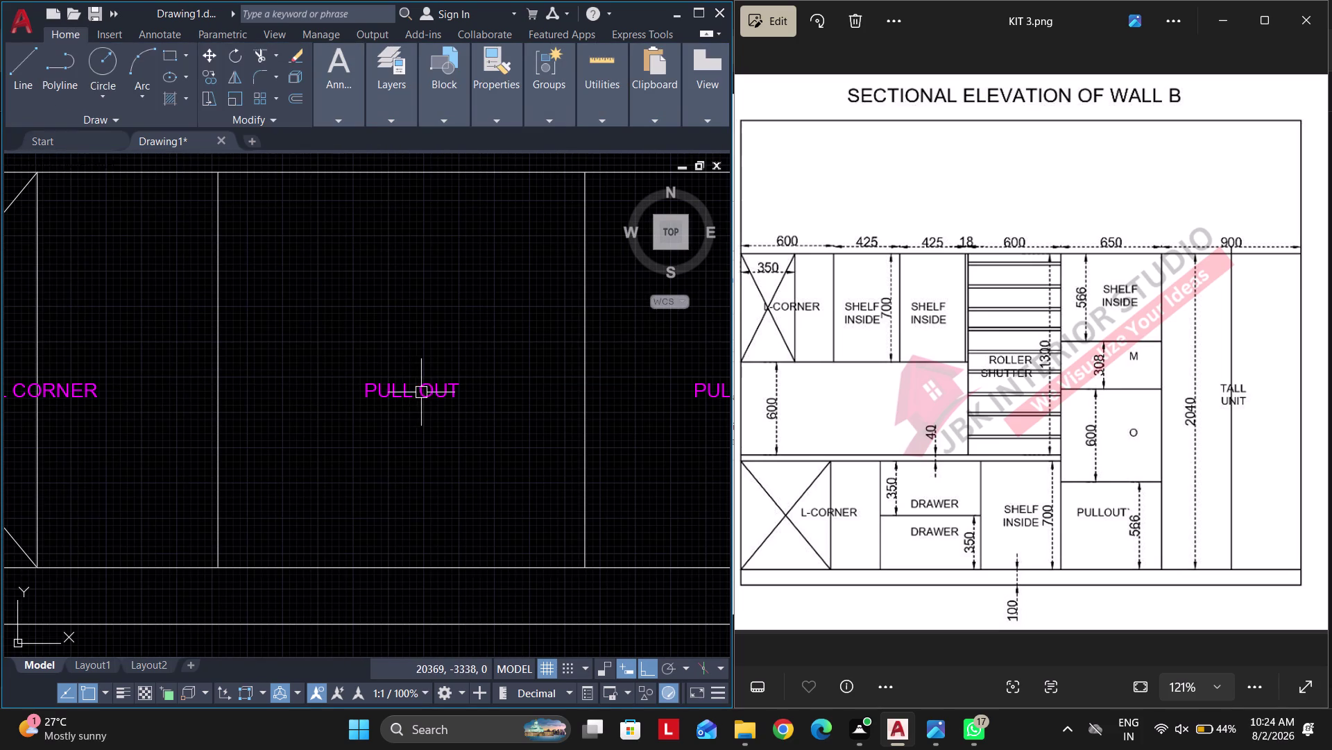
Change the middle unit's label to DRAWER.
double_click(422, 392)
key(ctrl+a)
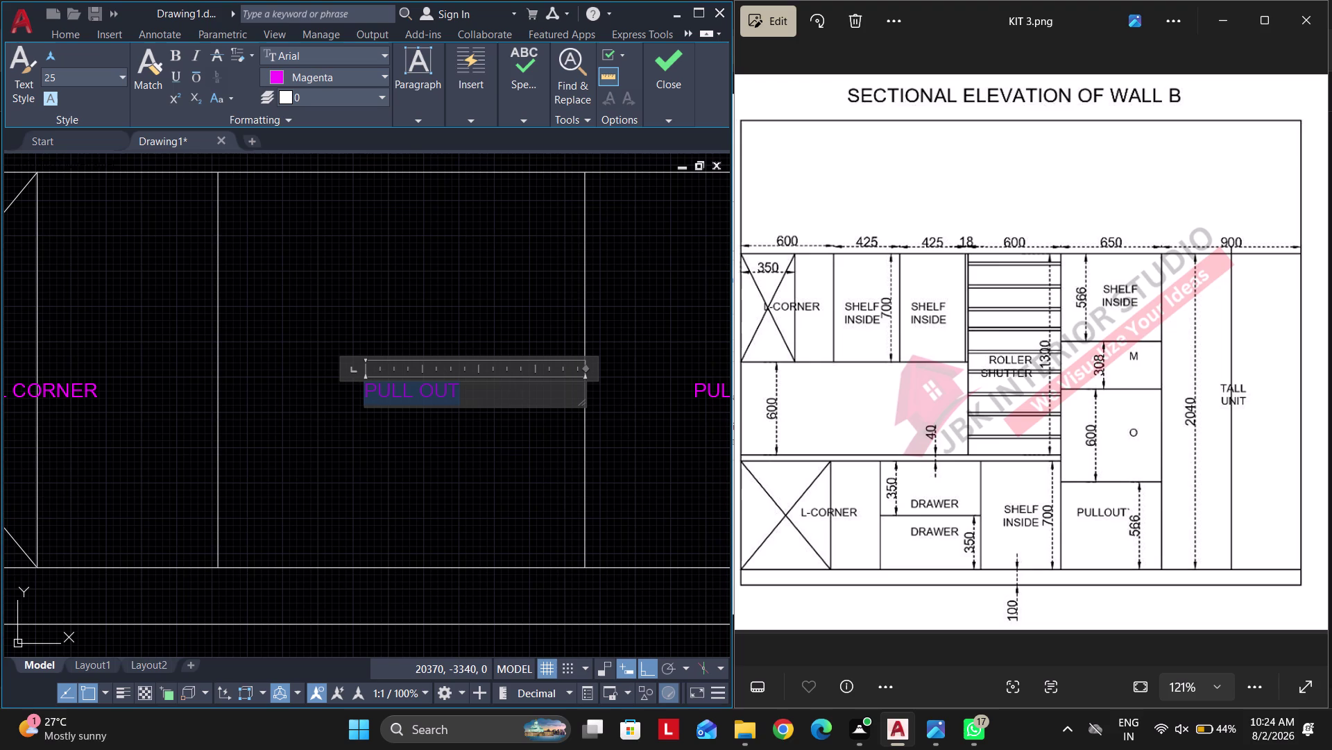
text(DRAWER)
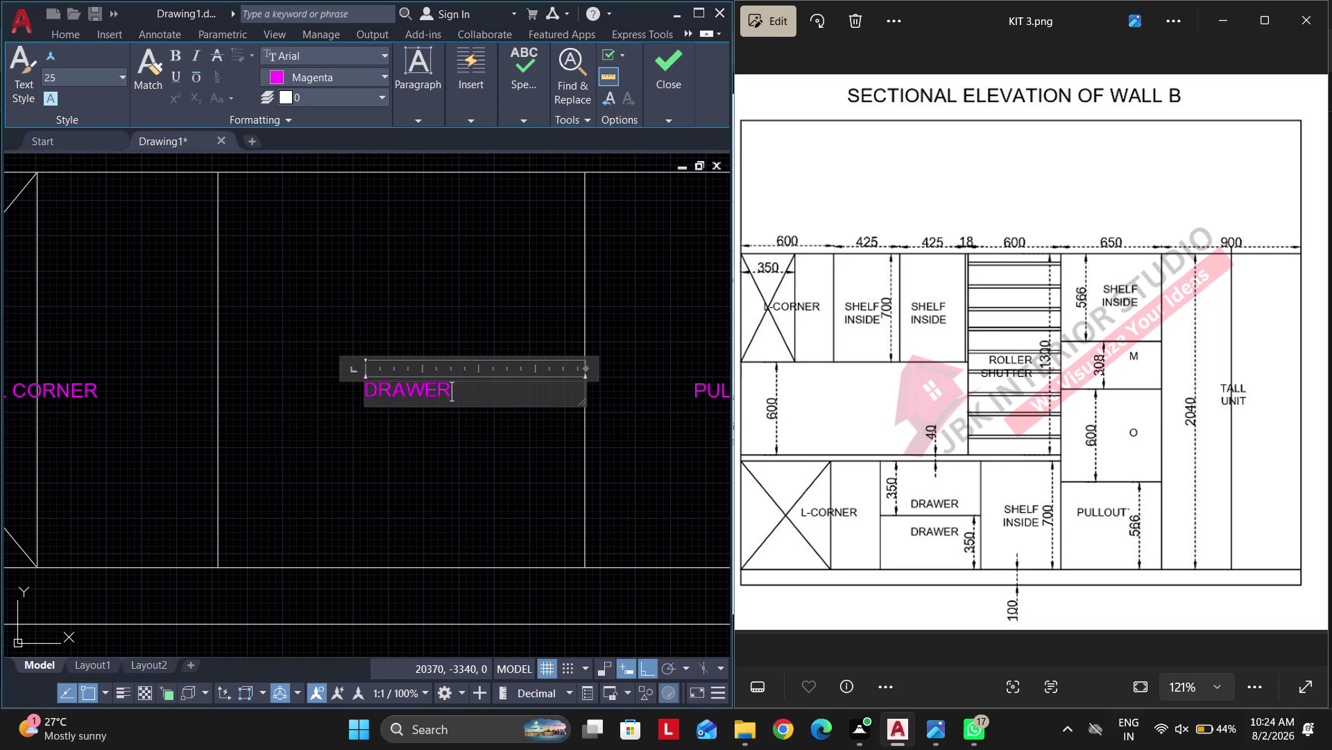
click(454, 287)
scroll(down, 3)
key(Escape)
middle_drag(397, 382, 385, 415)
Move the DRAWER label down into the lower drawer.
key(l)
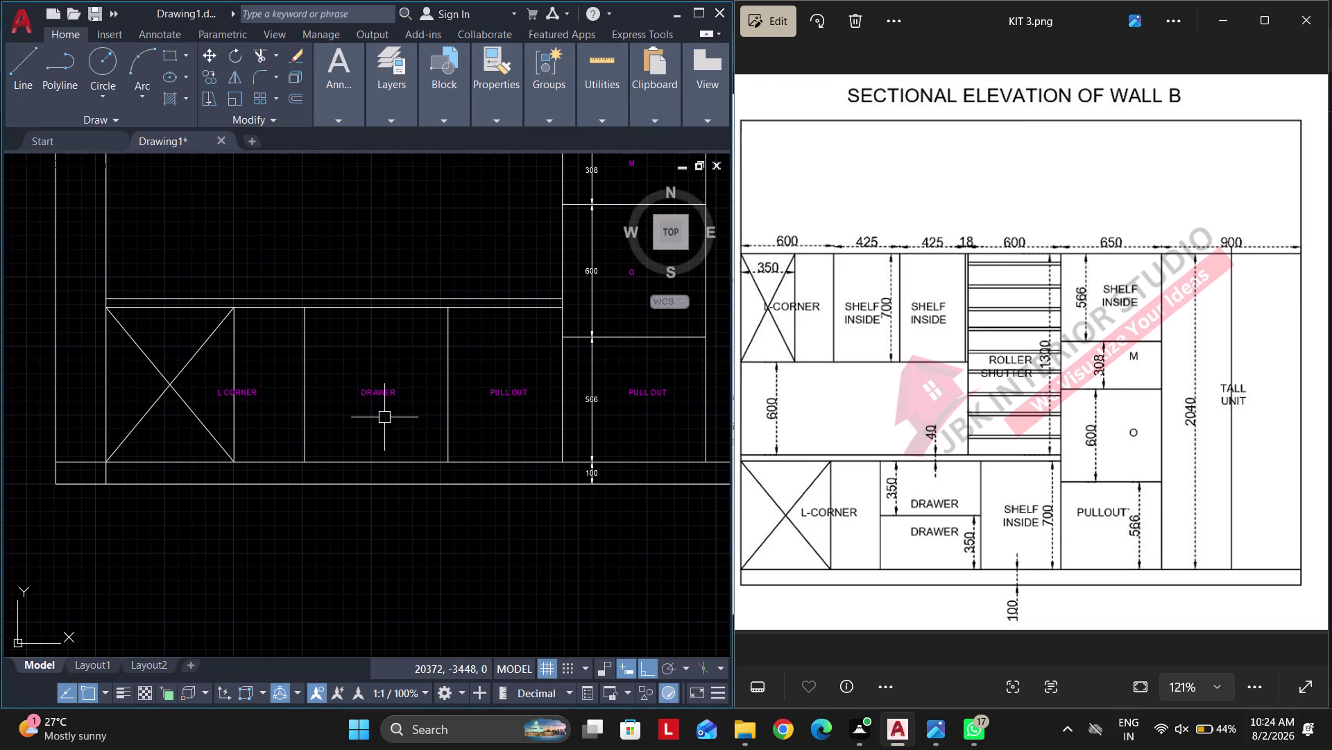
key(space)
click(314, 391)
click(453, 382)
key(Escape)
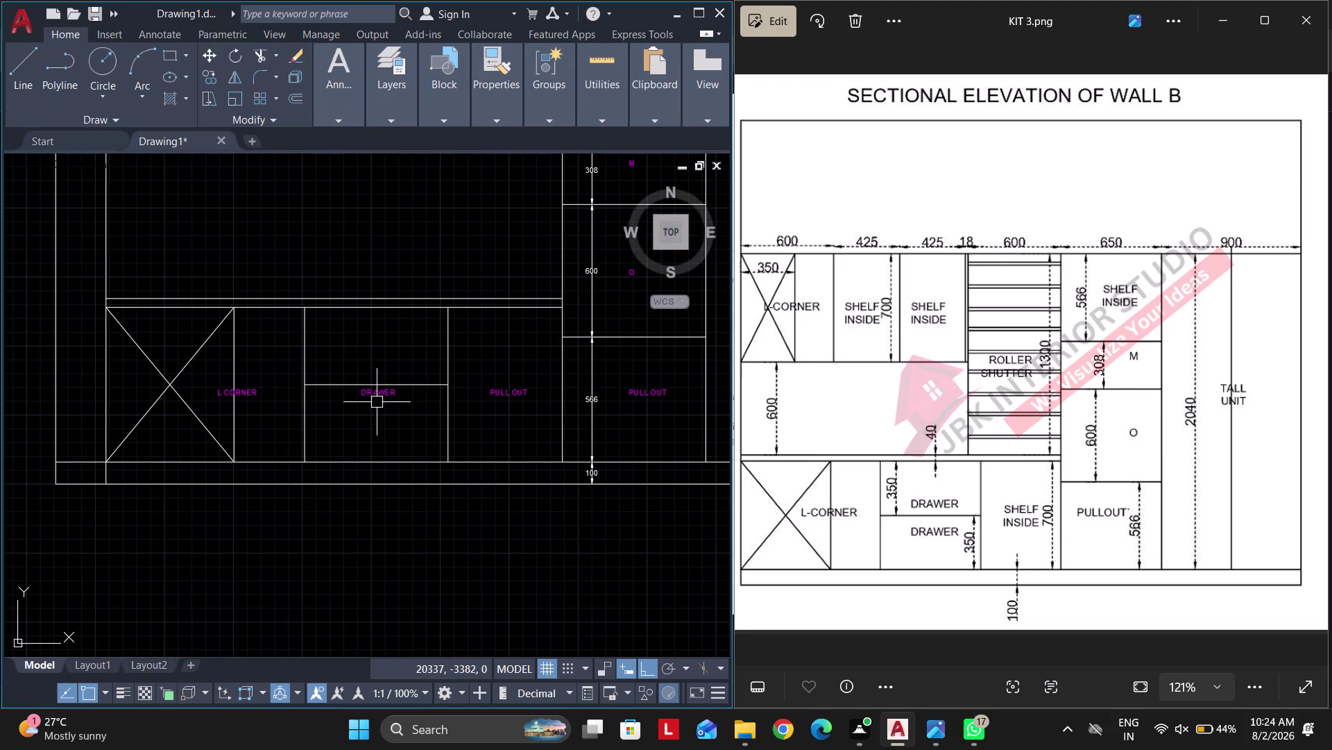
click(388, 392)
scroll(up, 3)
text(M)
key(space)
click(380, 392)
scroll(down, 3)
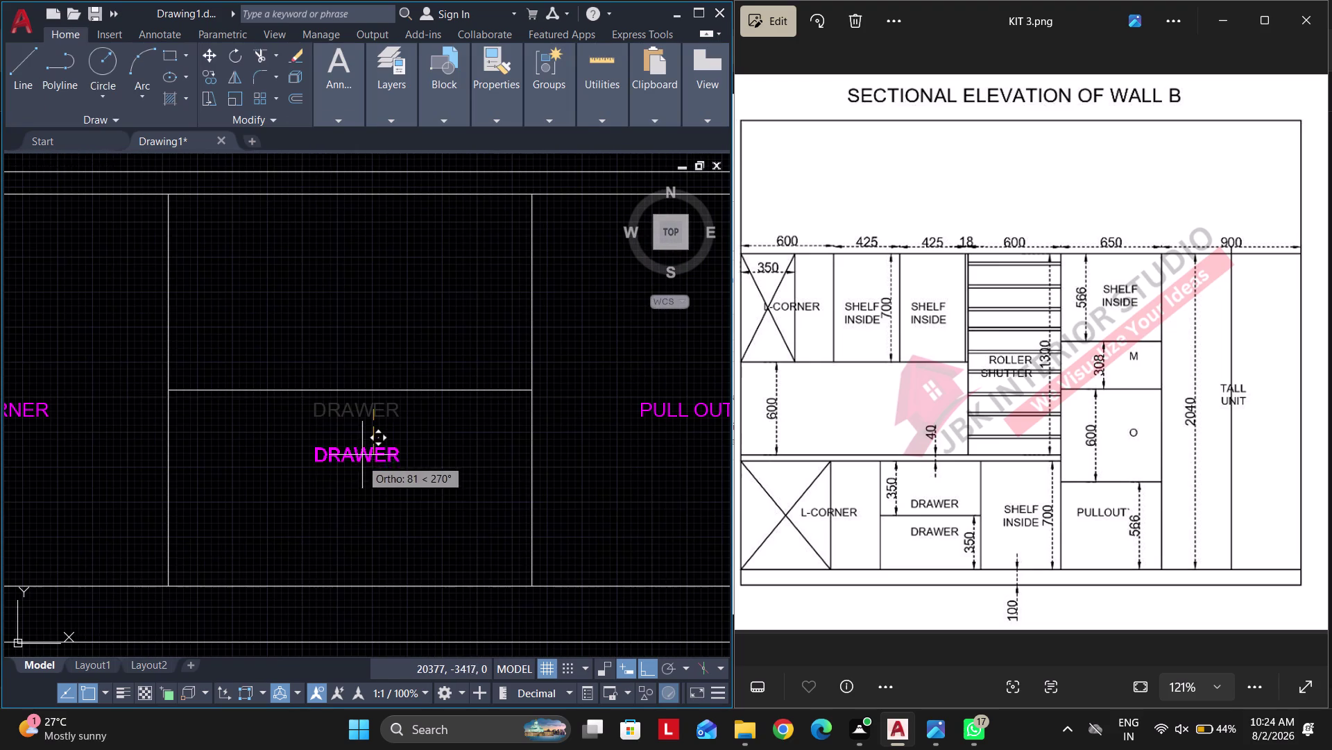
click(359, 487)
Copy the DRAWER label into the upper drawer.
click(408, 522)
click(356, 466)
text(CO)
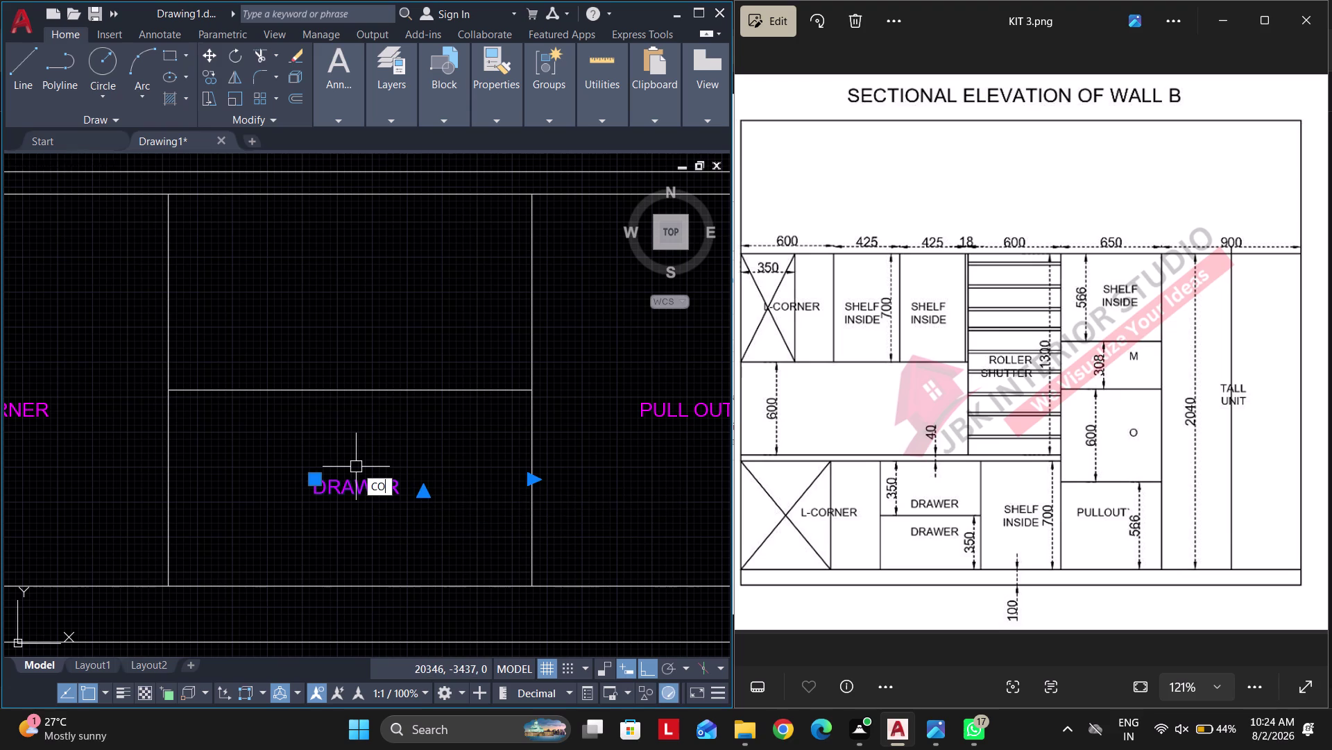
key(space)
click(371, 484)
click(375, 286)
key(Escape)
scroll(down, 3)
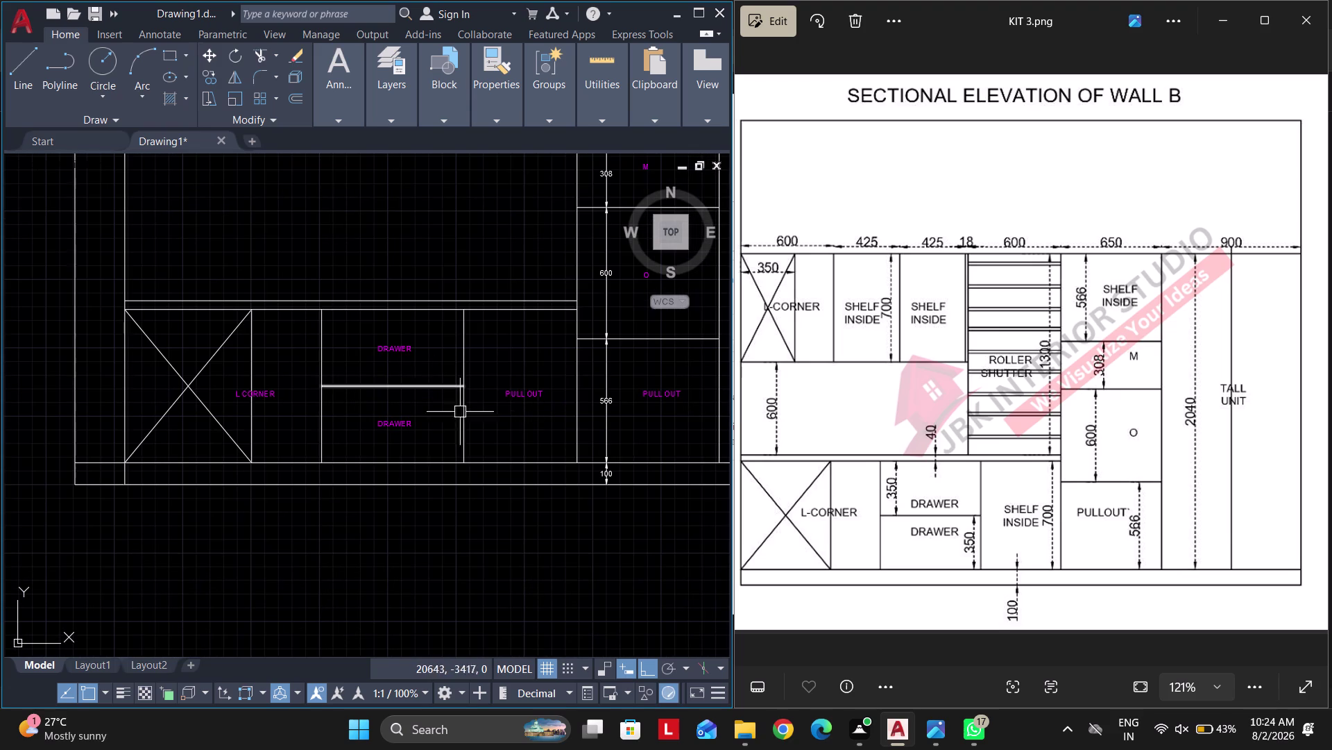
Change the label of the unit beside the drawers to SHELF INSIDE.
double_click(524, 394)
key(ctrl+a)
text(SH)
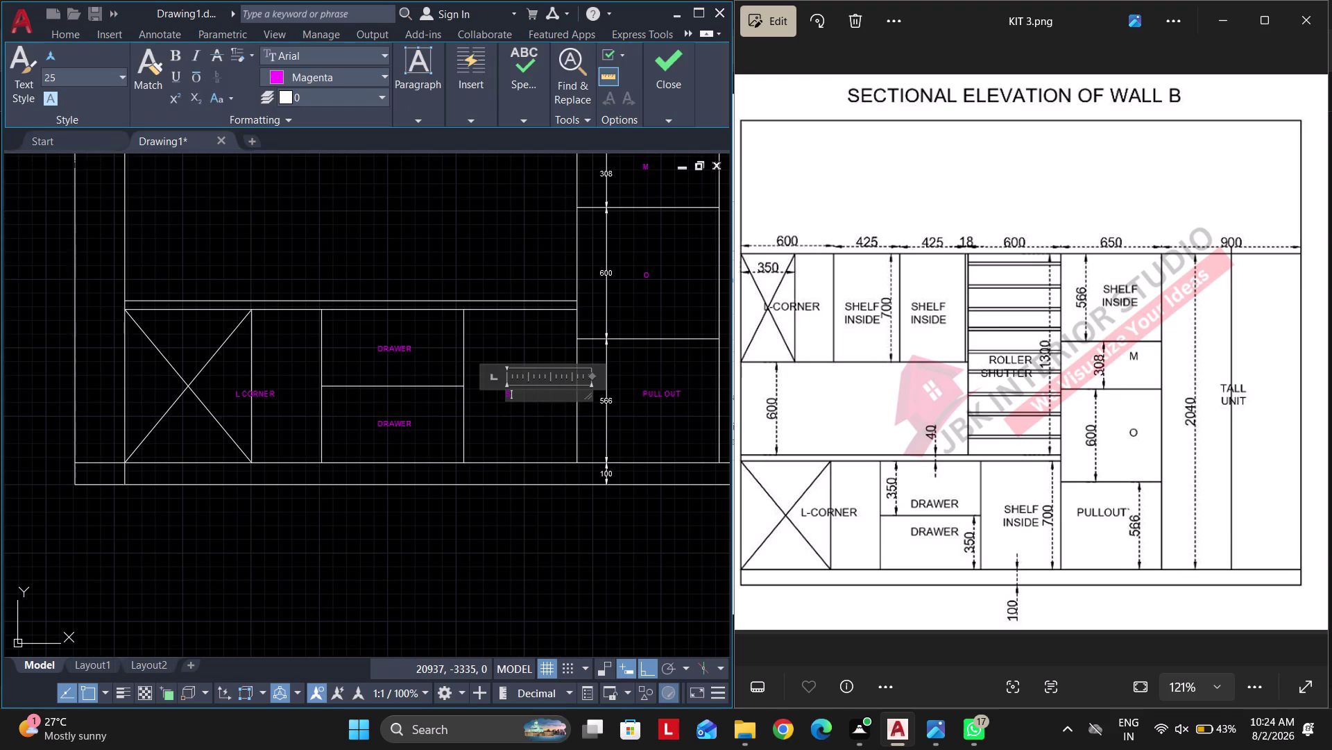
text(ELF INSIDE)
click(493, 256)
key(Escape)
Pan across the elevation and centre the view on the drawer unit.
scroll(up, 3)
middle_drag(511, 405, 380, 399)
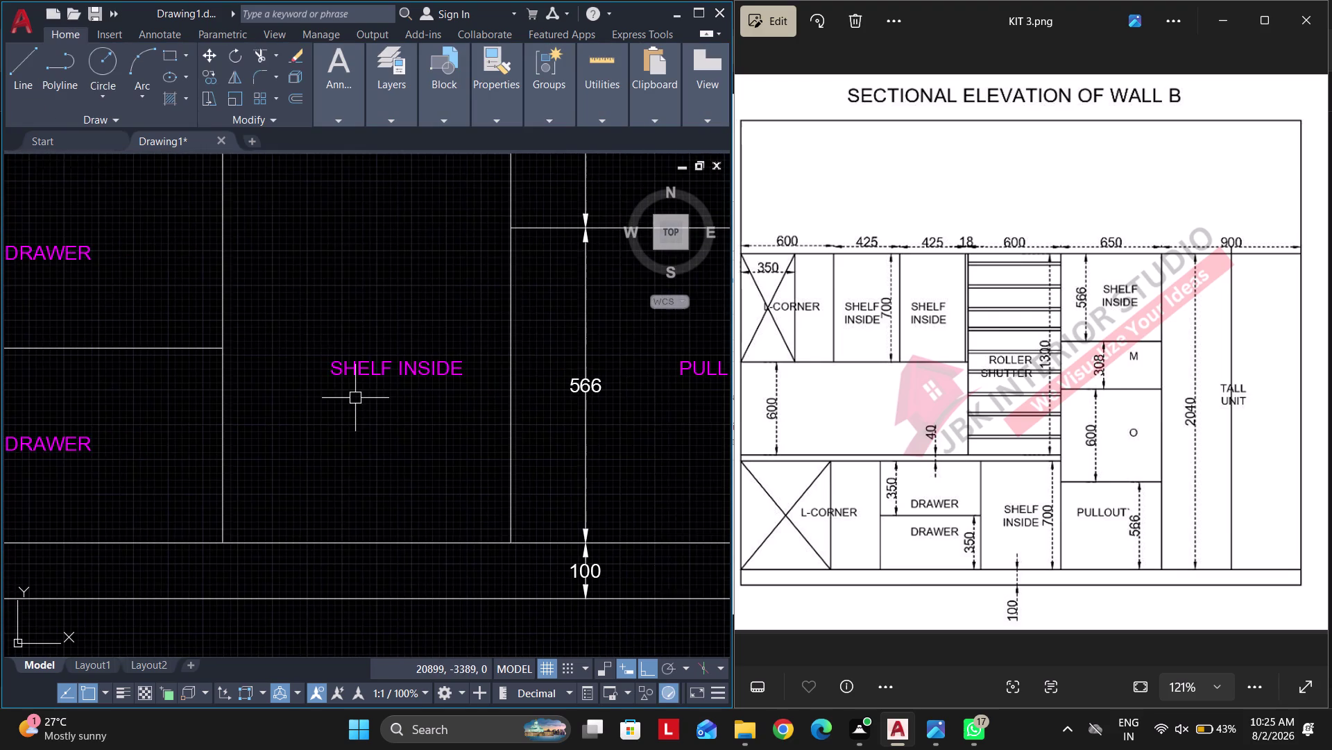
scroll(down, 3)
scroll(down, 3)
middle_drag(462, 448, 415, 480)
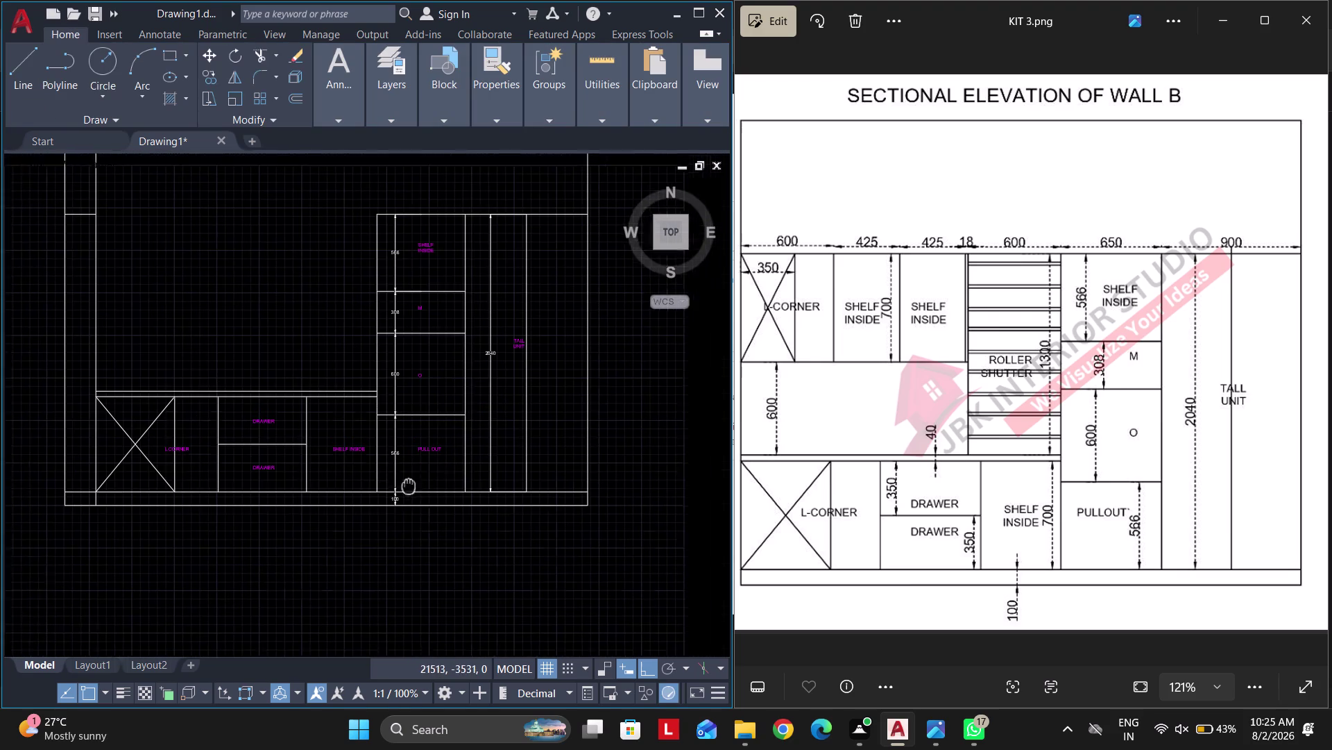
middle_drag(414, 481, 394, 488)
scroll(up, 3)
middle_drag(189, 505, 350, 494)
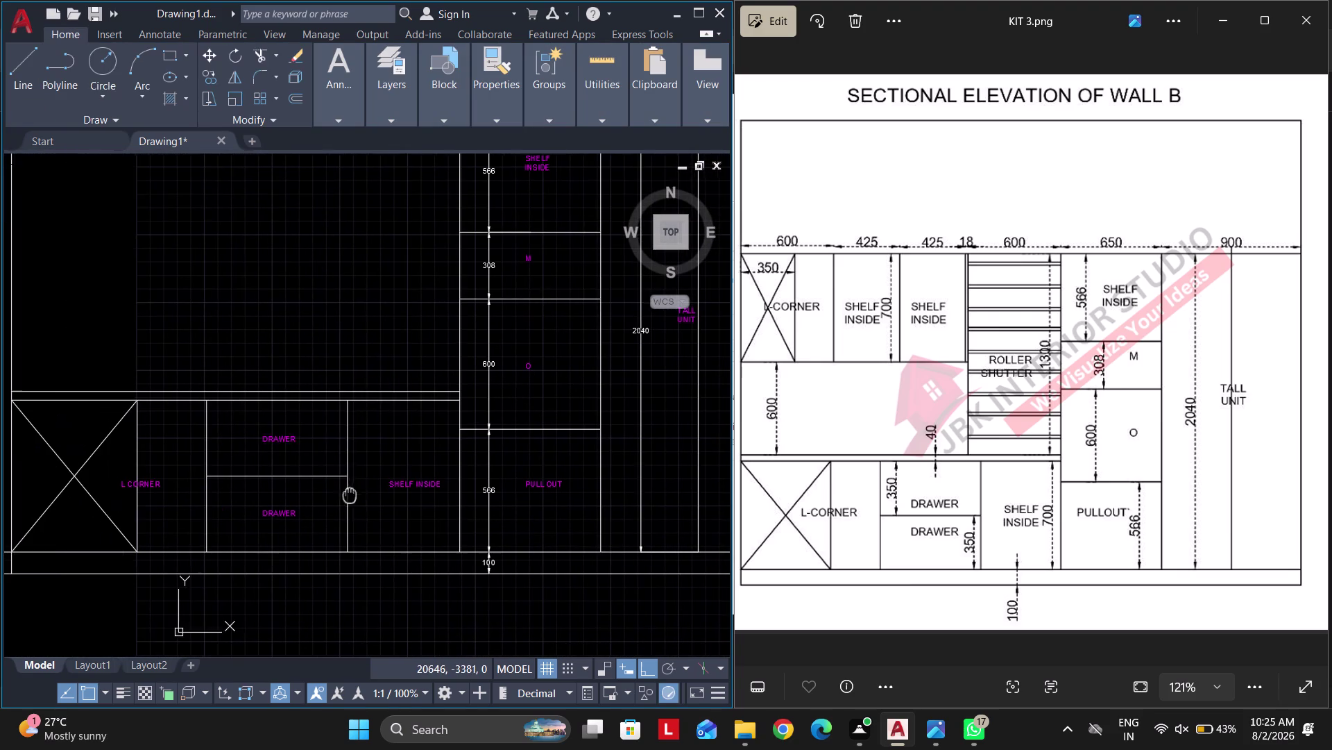
middle_drag(334, 412, 397, 410)
Add the 40 linear dimension for the gap above the drawers.
text(D)
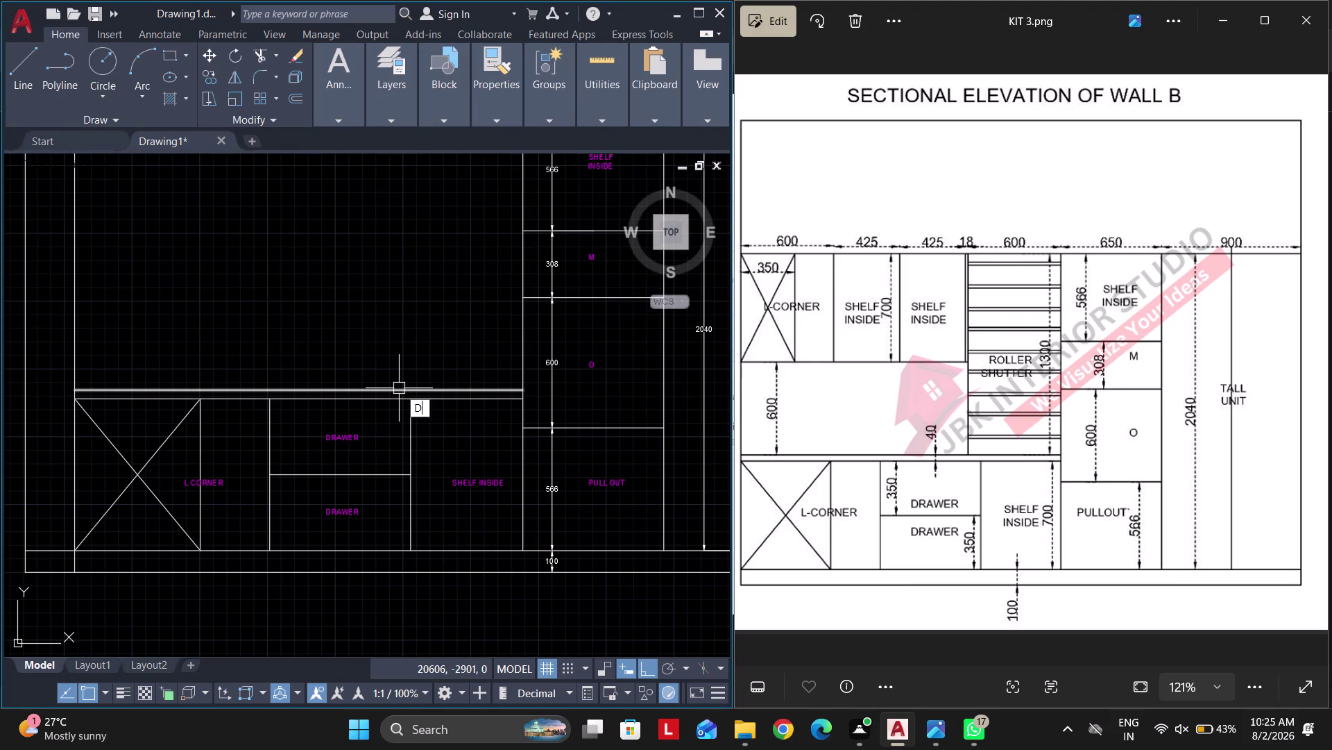
text(LI)
key(space)
scroll(up, 3)
click(448, 433)
click(447, 398)
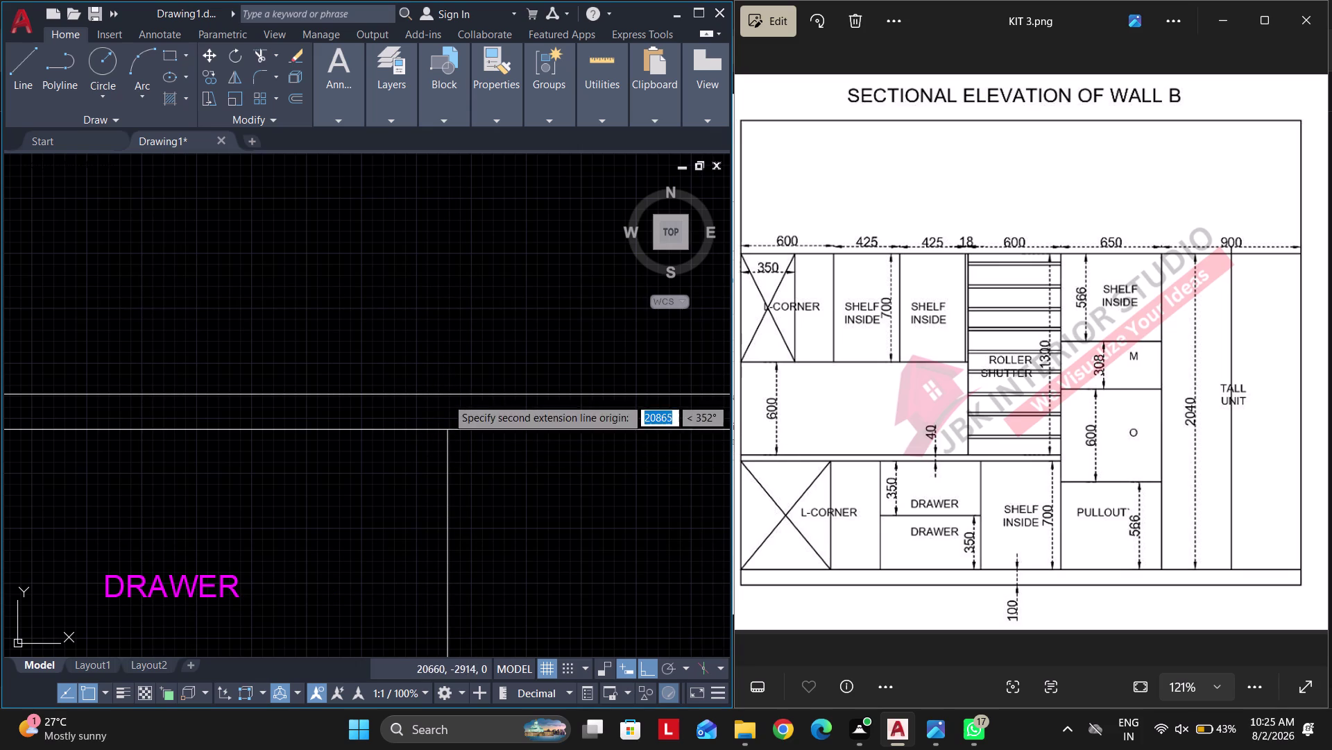
click(410, 400)
scroll(down, 3)
middle_click(404, 426)
key(space)
key(space)
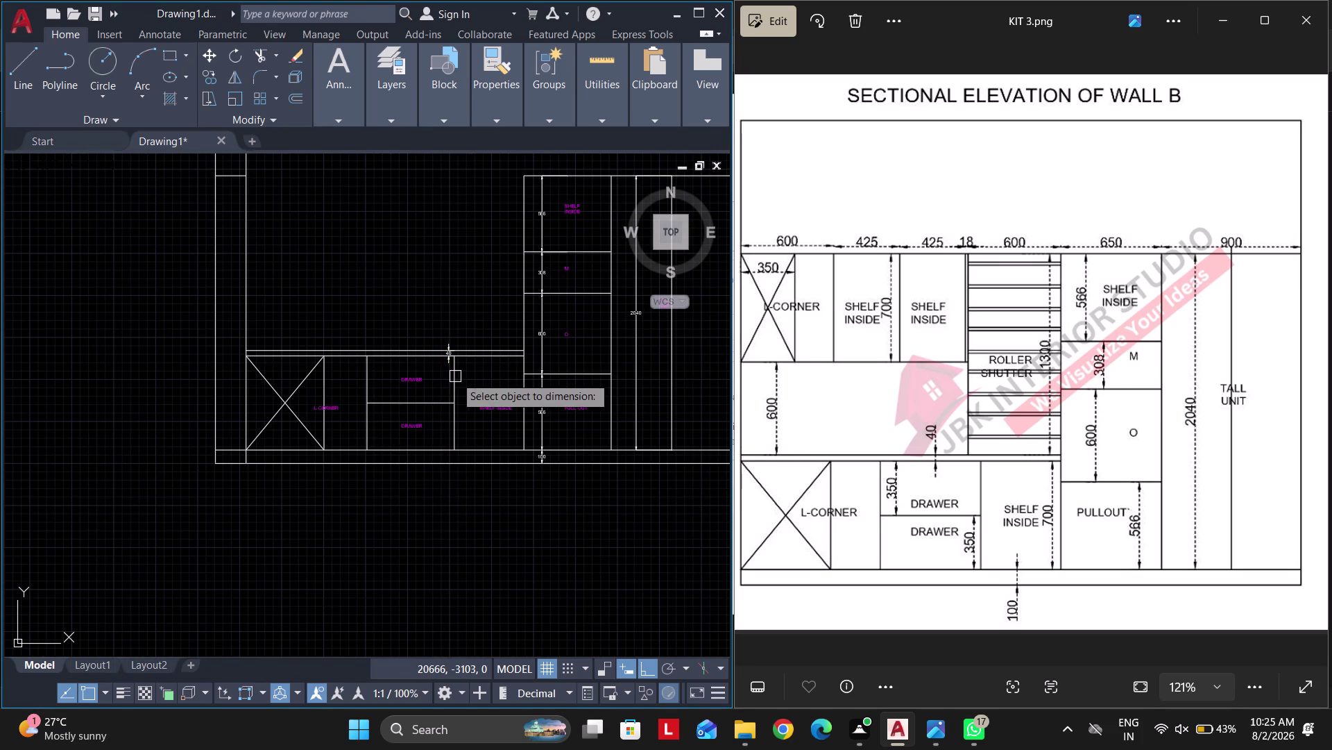
click(455, 376)
scroll(up, 3)
scroll(up, 3)
click(383, 325)
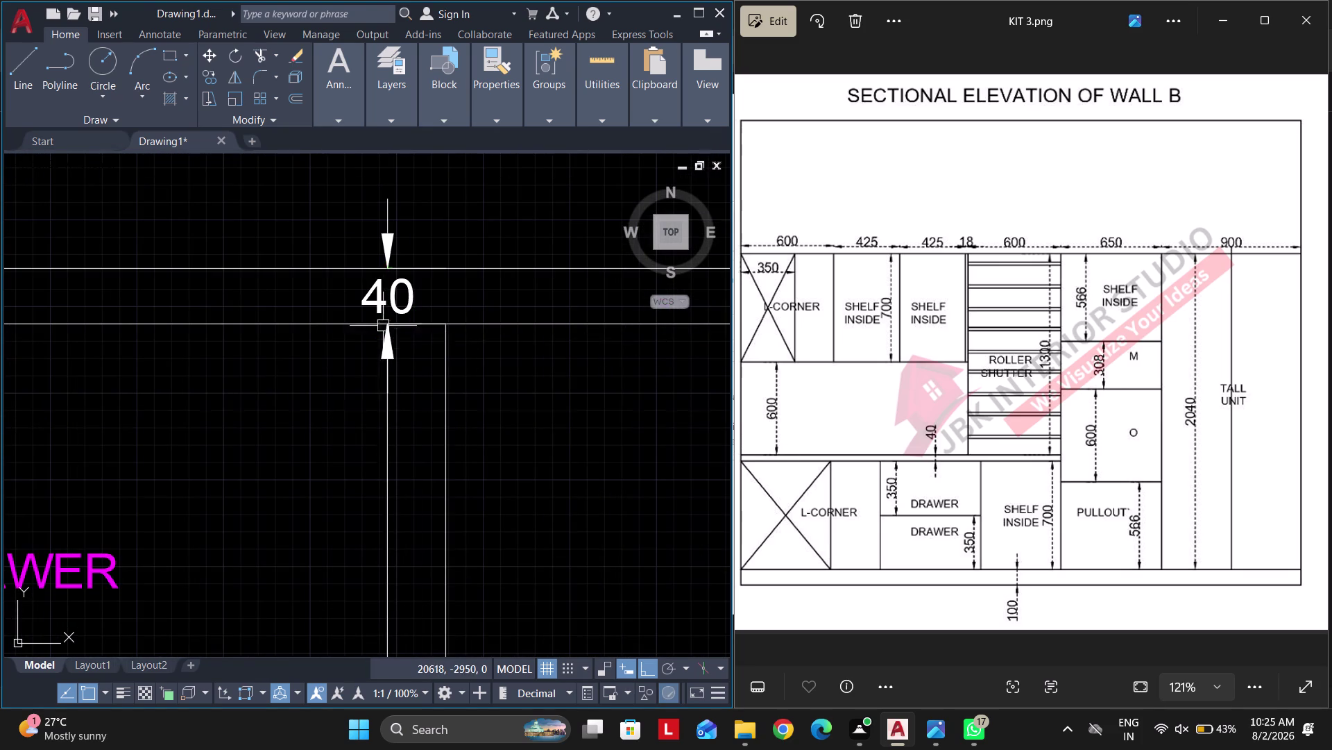
Place the 700 drawer-height dimension and reposition its text.
scroll(down, 3)
middle_drag(415, 422, 435, 350)
scroll(up, 3)
scroll(up, 3)
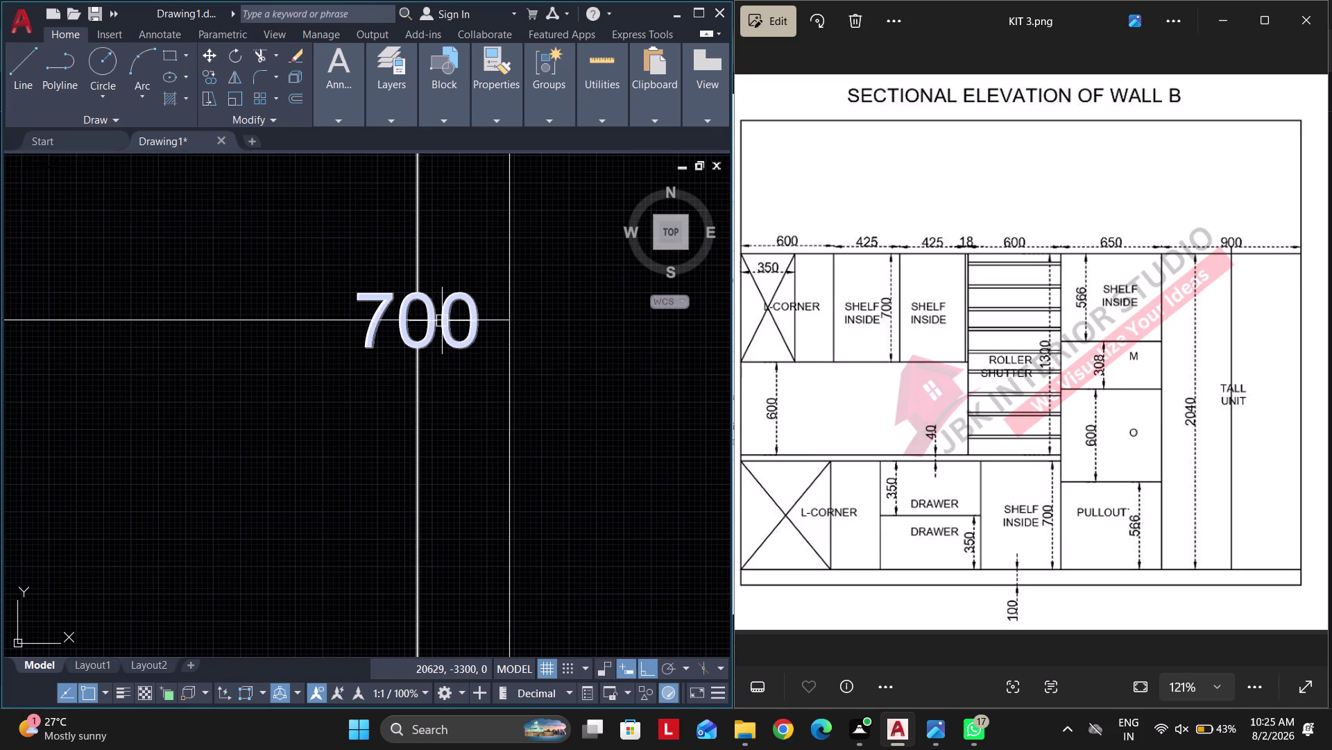
middle_drag(449, 351, 452, 457)
click(474, 402)
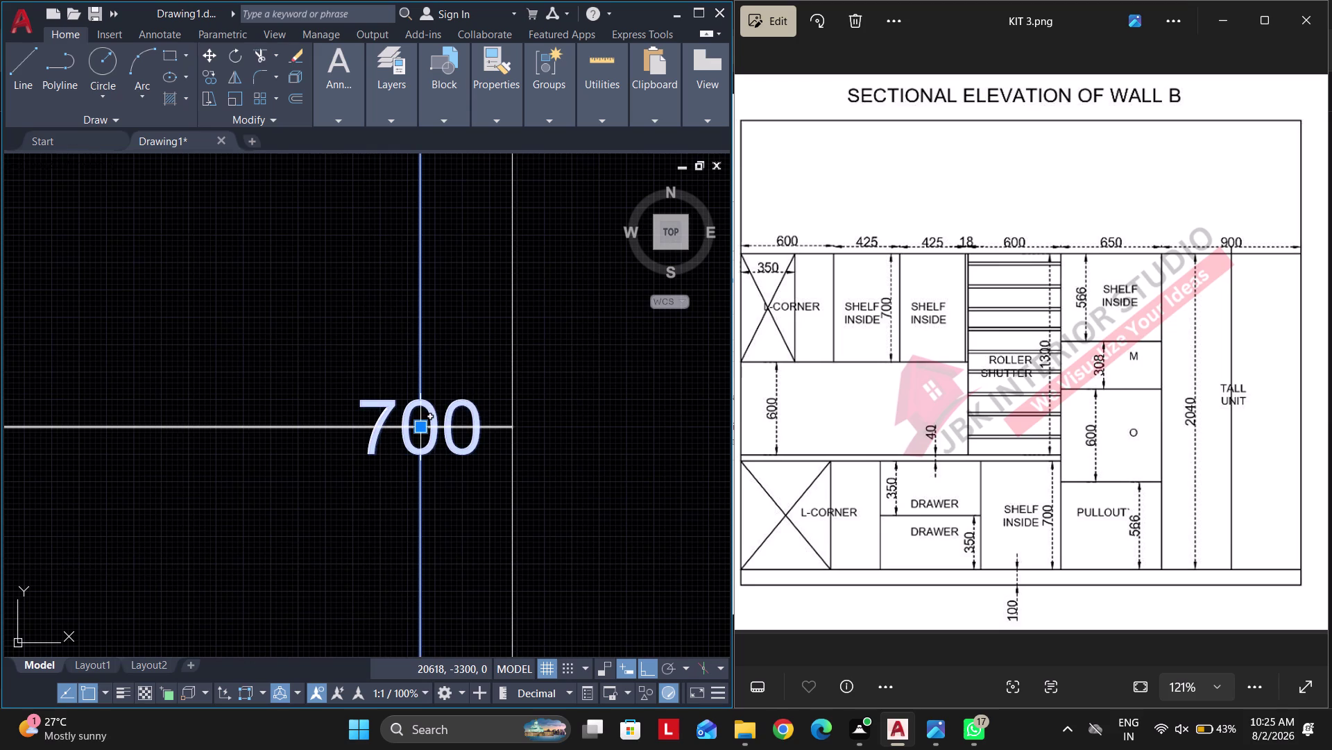
click(485, 487)
click(438, 278)
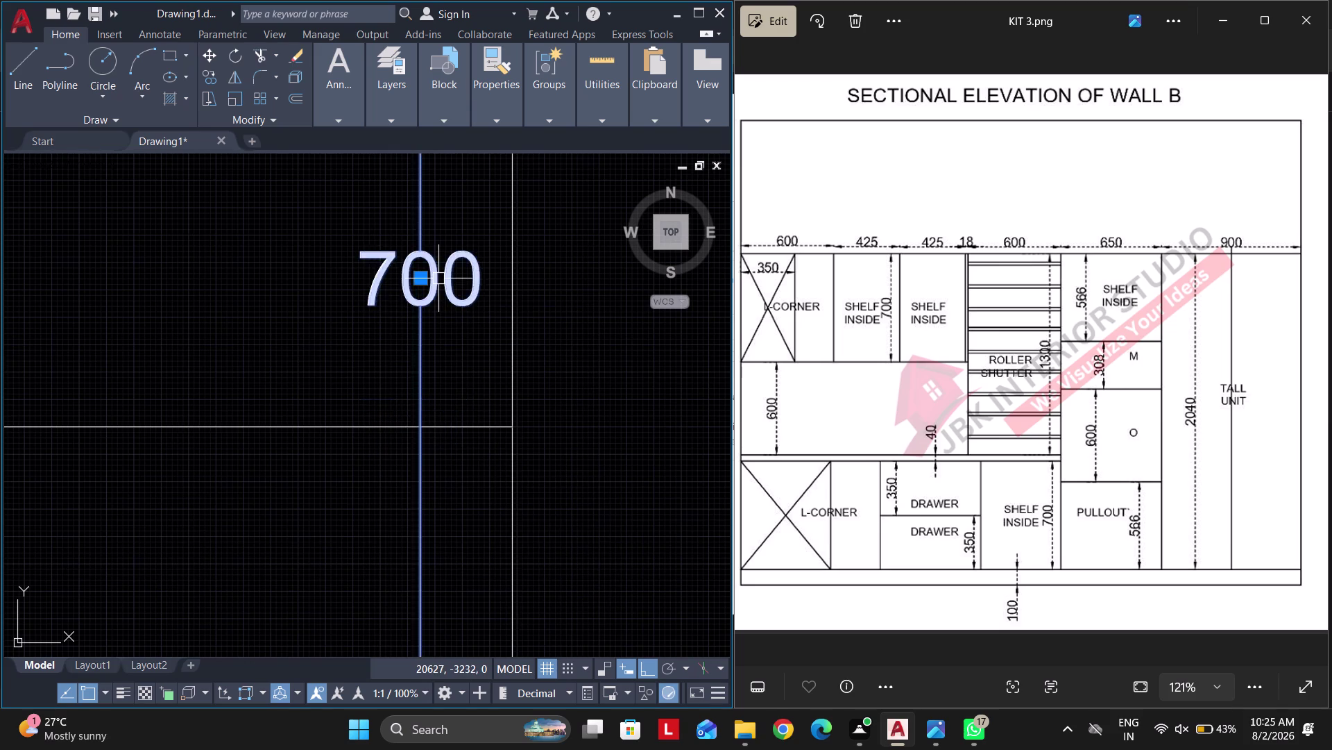
key(Escape)
scroll(down, 3)
key(Escape)
scroll(down, 3)
Add the 350 drawer dimension and zoom out to the whole elevation.
text(DLI)
key(space)
scroll(up, 3)
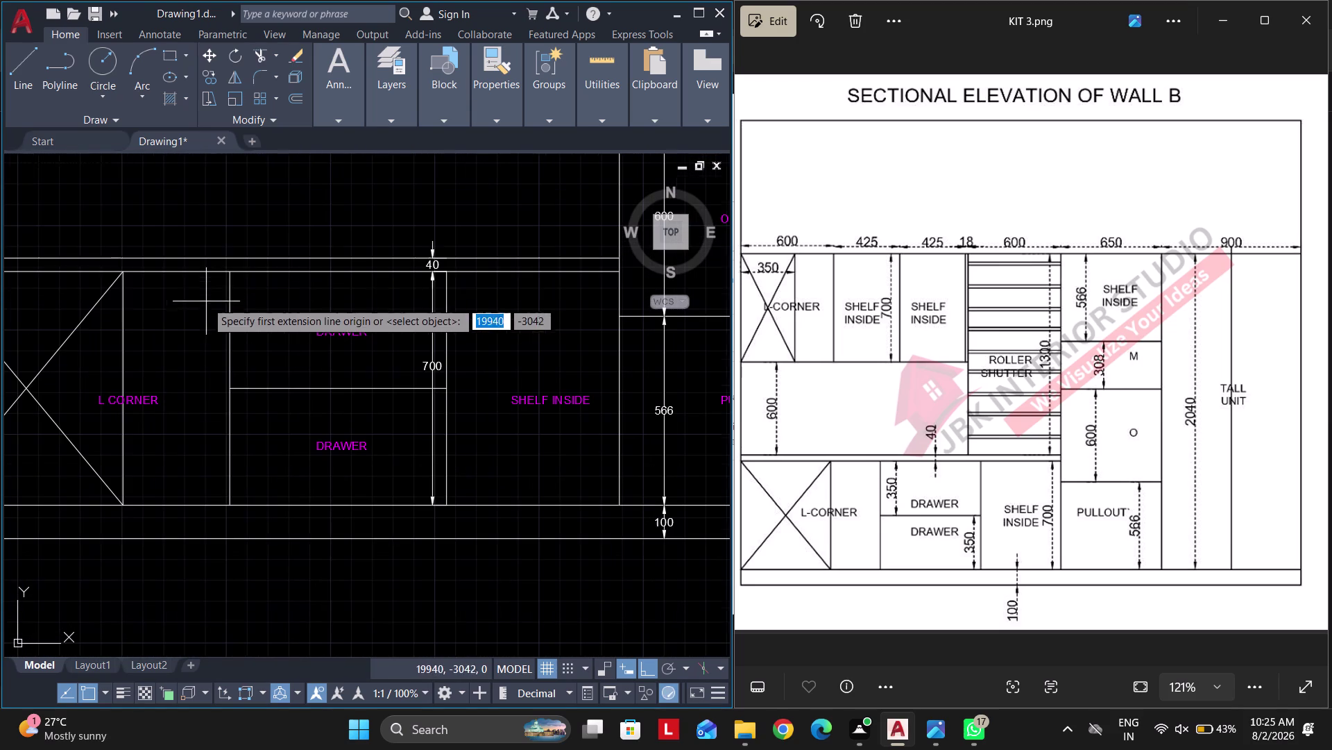
click(224, 272)
click(231, 388)
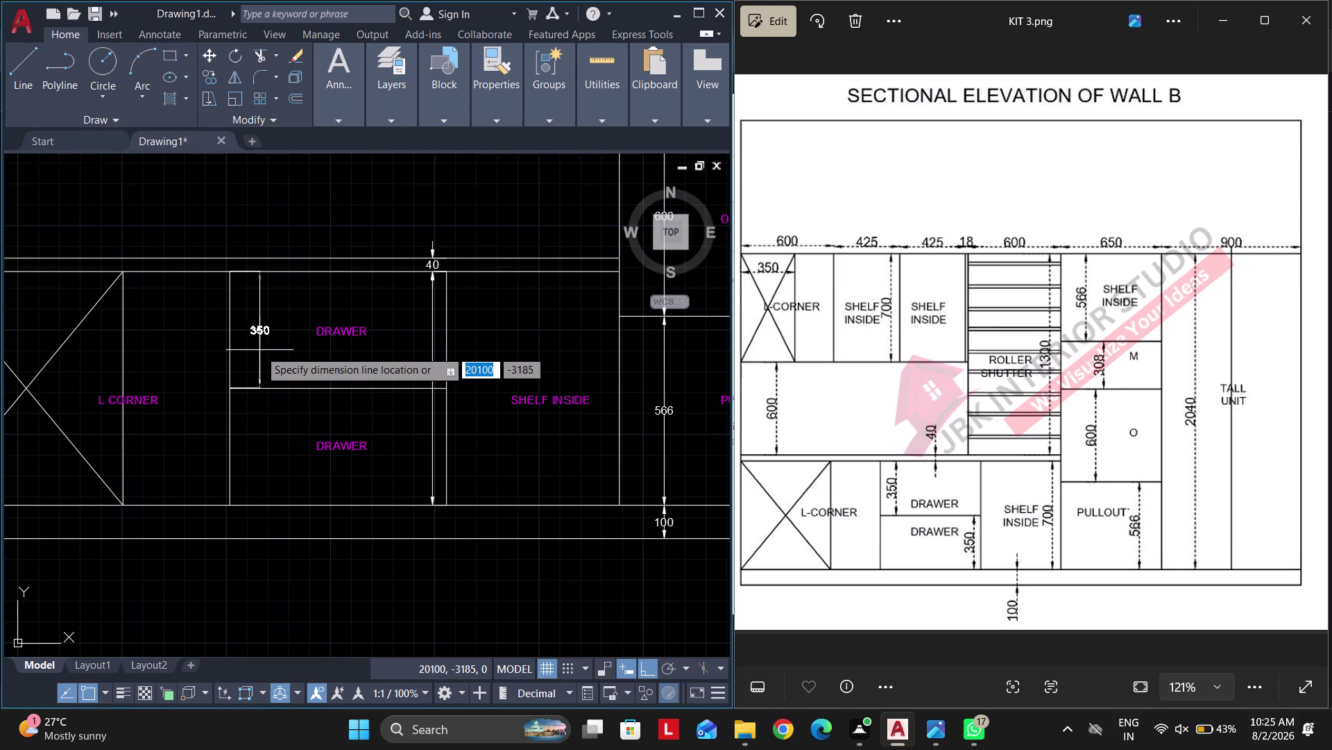
click(266, 347)
scroll(down, 3)
scroll(down, 3)
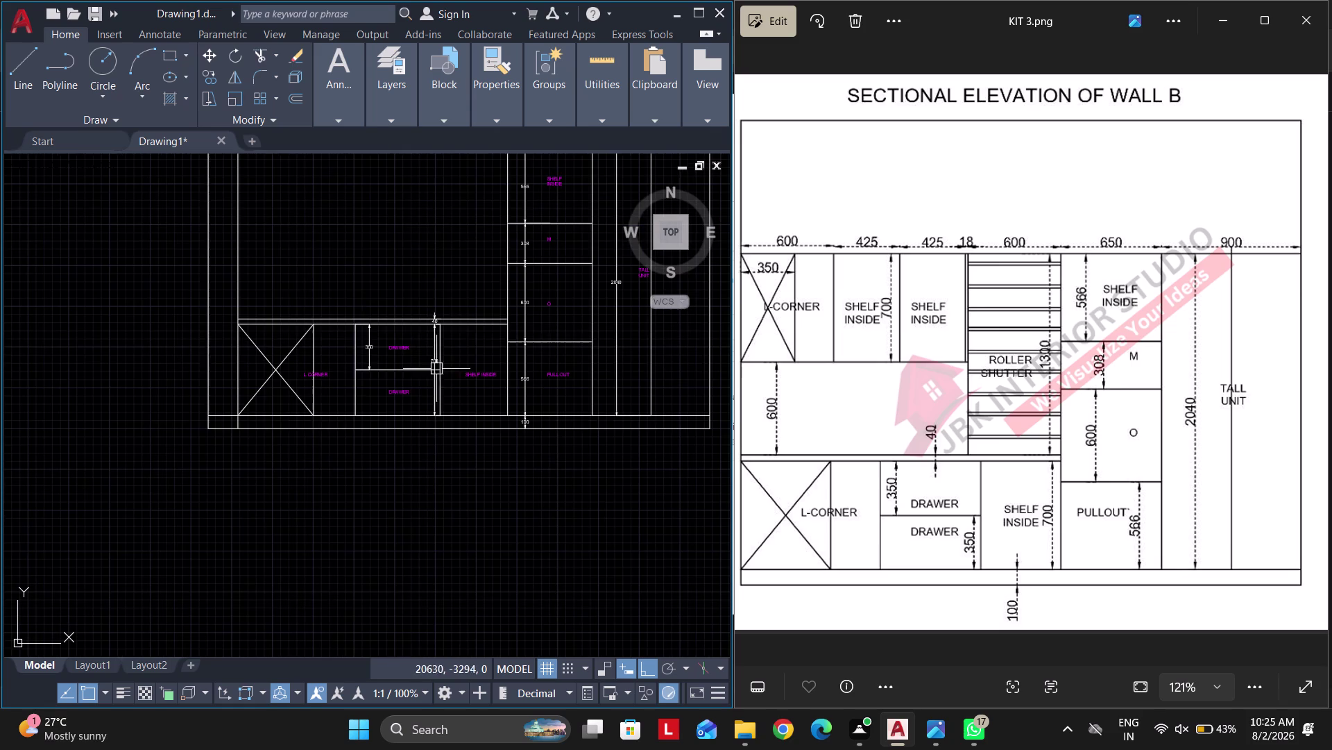
middle_drag(403, 309, 393, 425)
key(Escape)
Offset the countertop line 600 upward.
text(O)
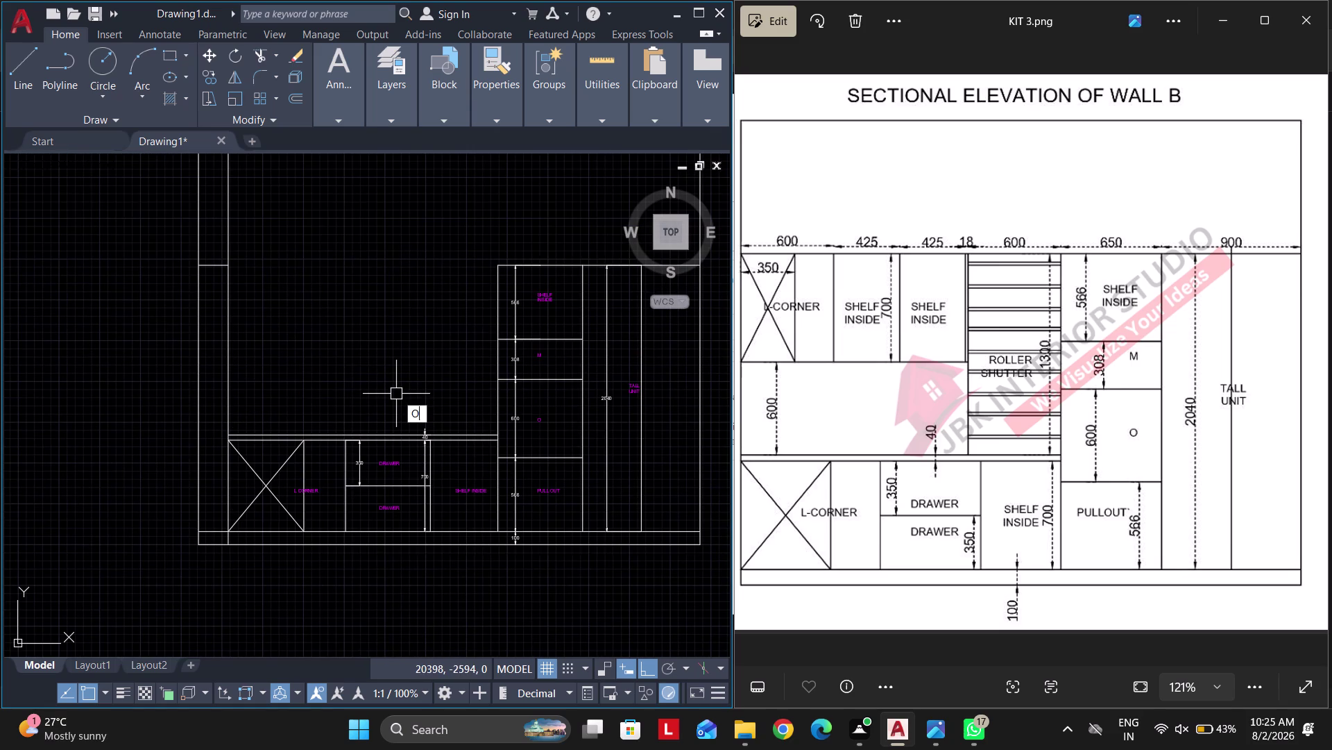
key(space)
text(600)
key(Return)
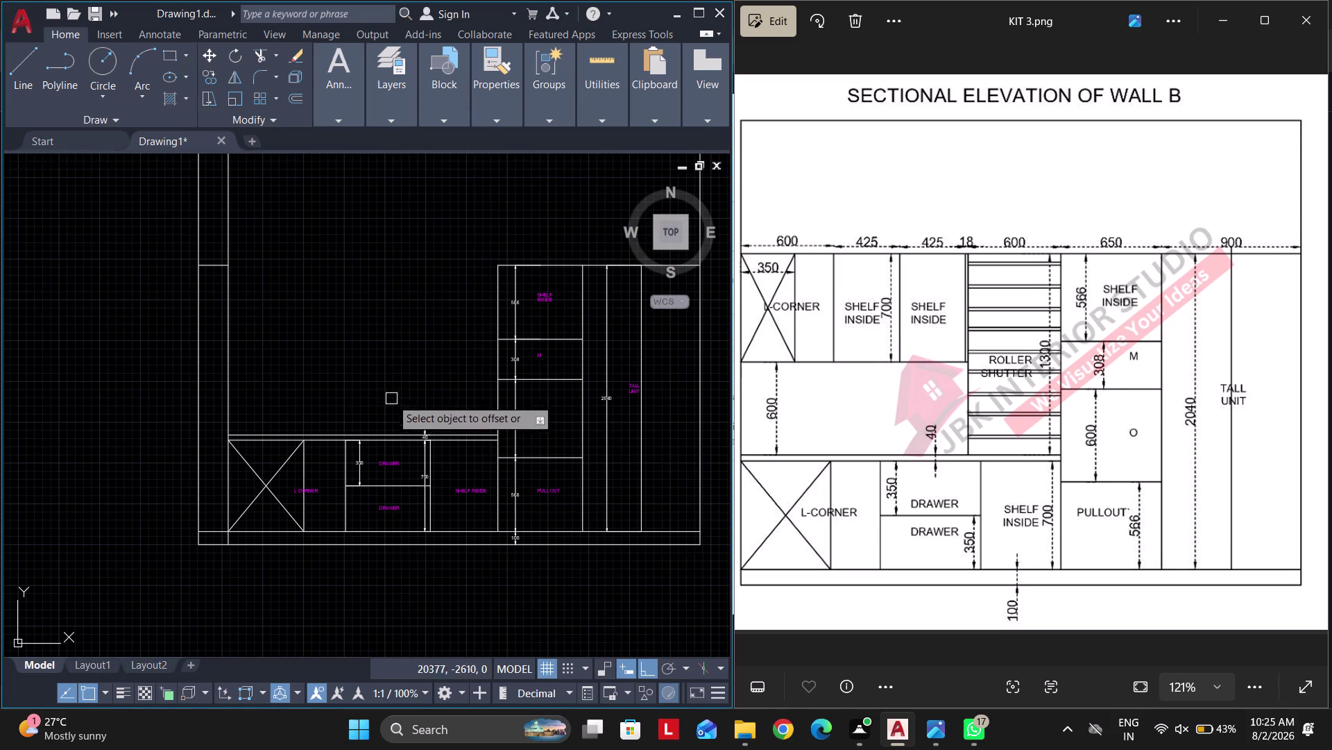
click(386, 434)
click(375, 389)
key(Escape)
Offset the new line a further 700 upward for the wall cabinet band.
key(space)
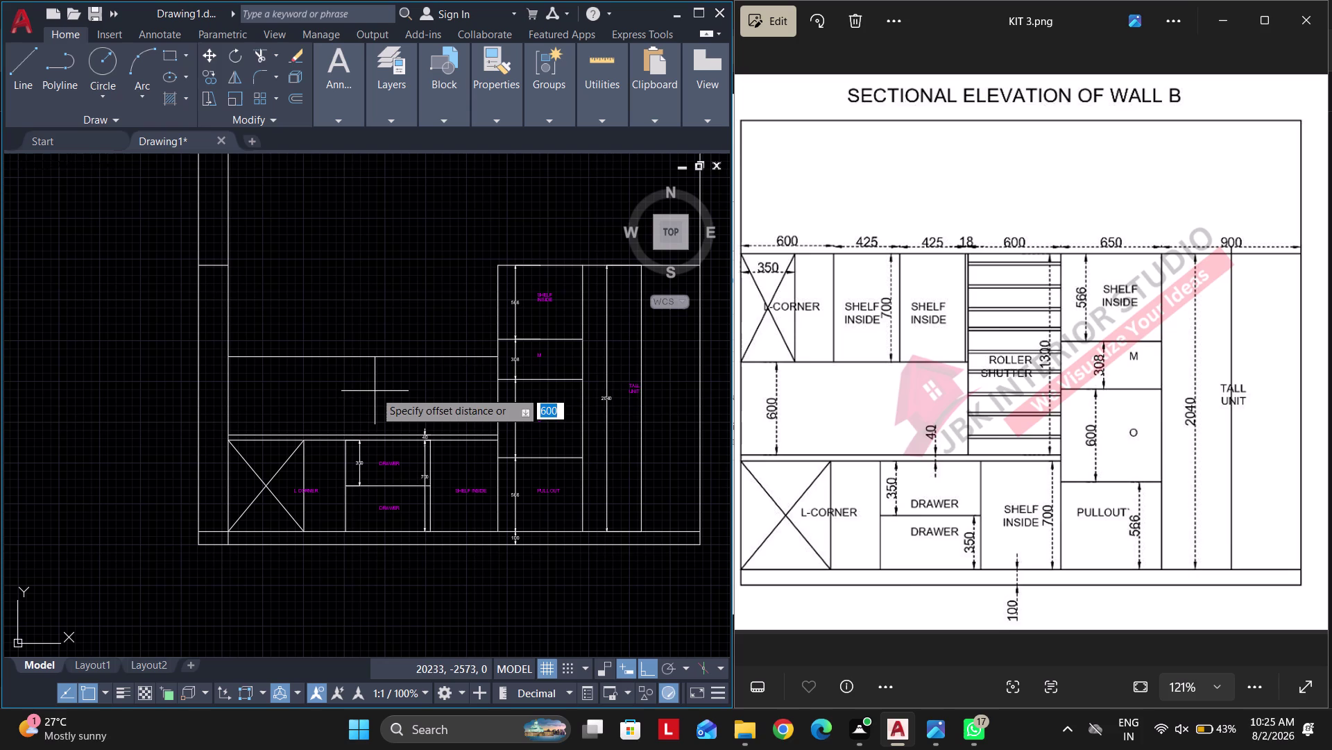
scroll(down, 3)
scroll(up, 3)
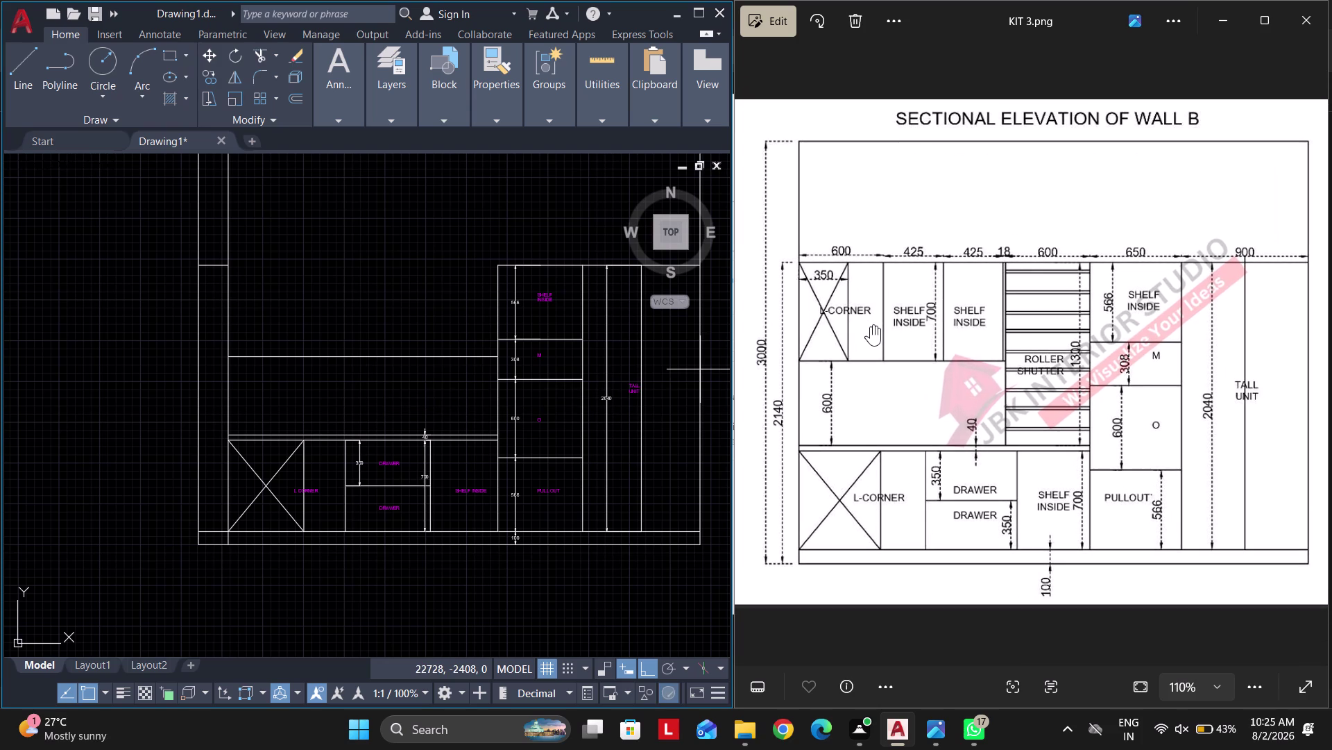
text(700)
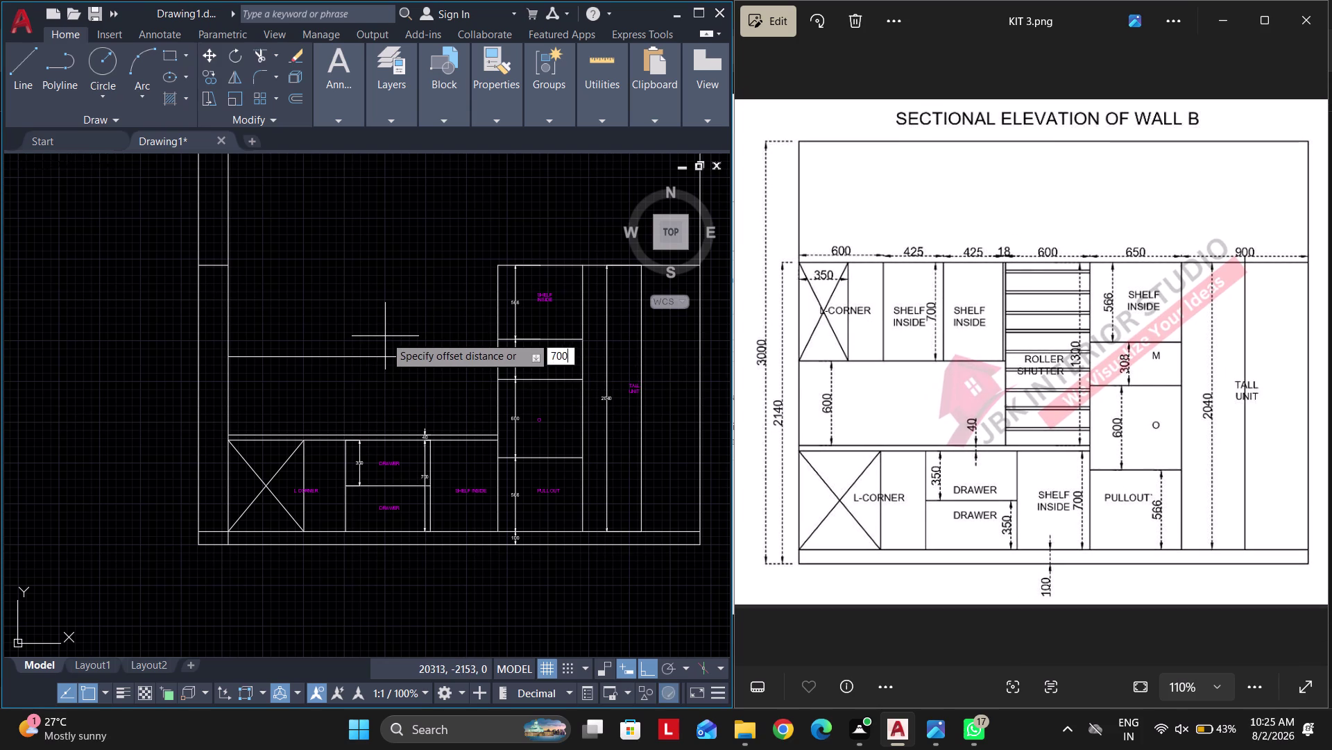
key(Return)
click(391, 356)
click(373, 294)
key(Escape)
key(Escape)
key(Escape)
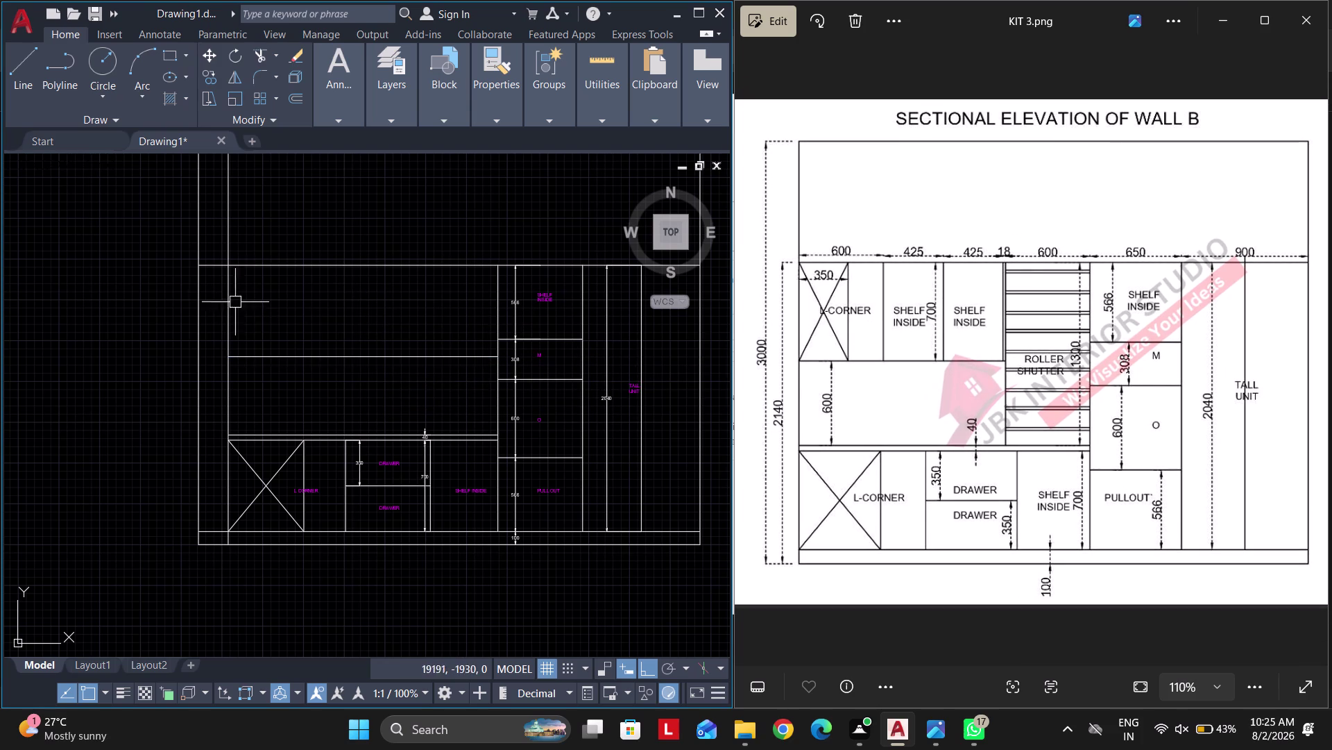
Trim away an unwanted line segment.
text(TR)
key(space)
click(212, 264)
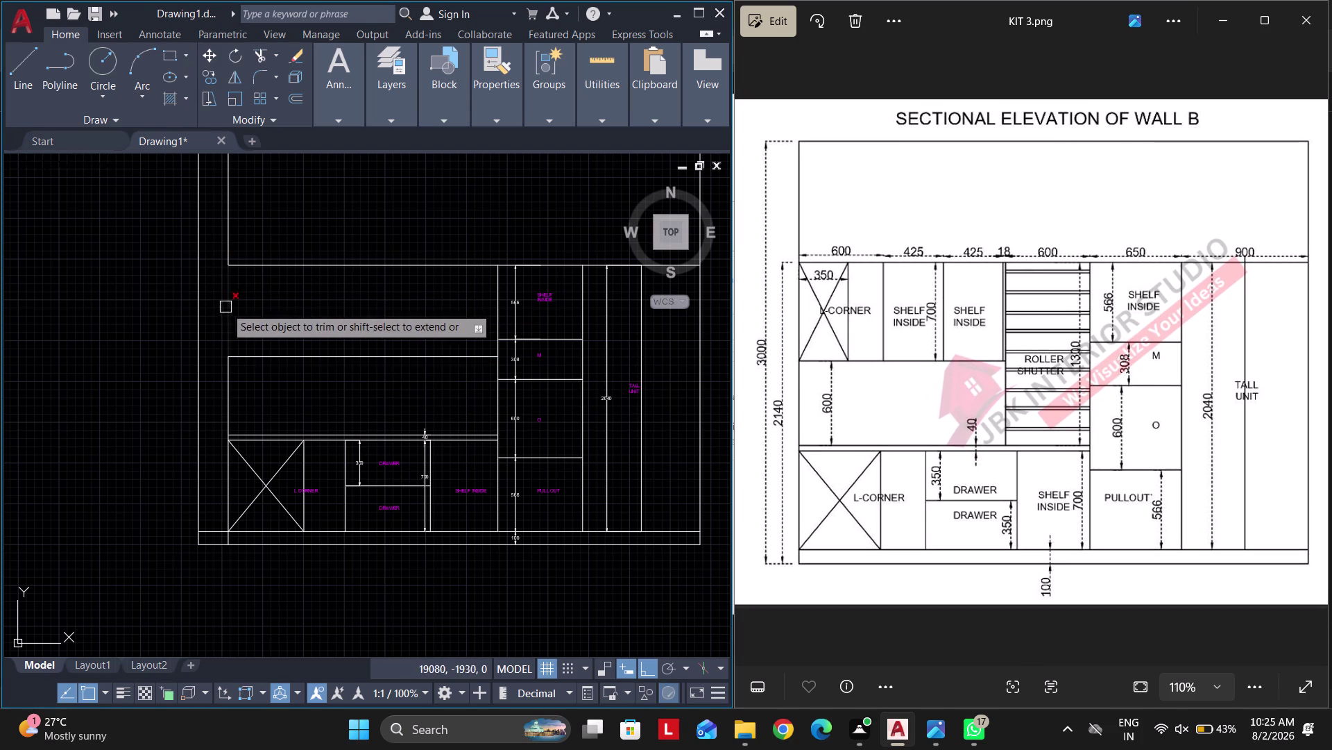
key(Escape)
key(Escape)
Offset the upper cabinet's left edge by 350, trim its excess and delete a stray line.
text(O 3)
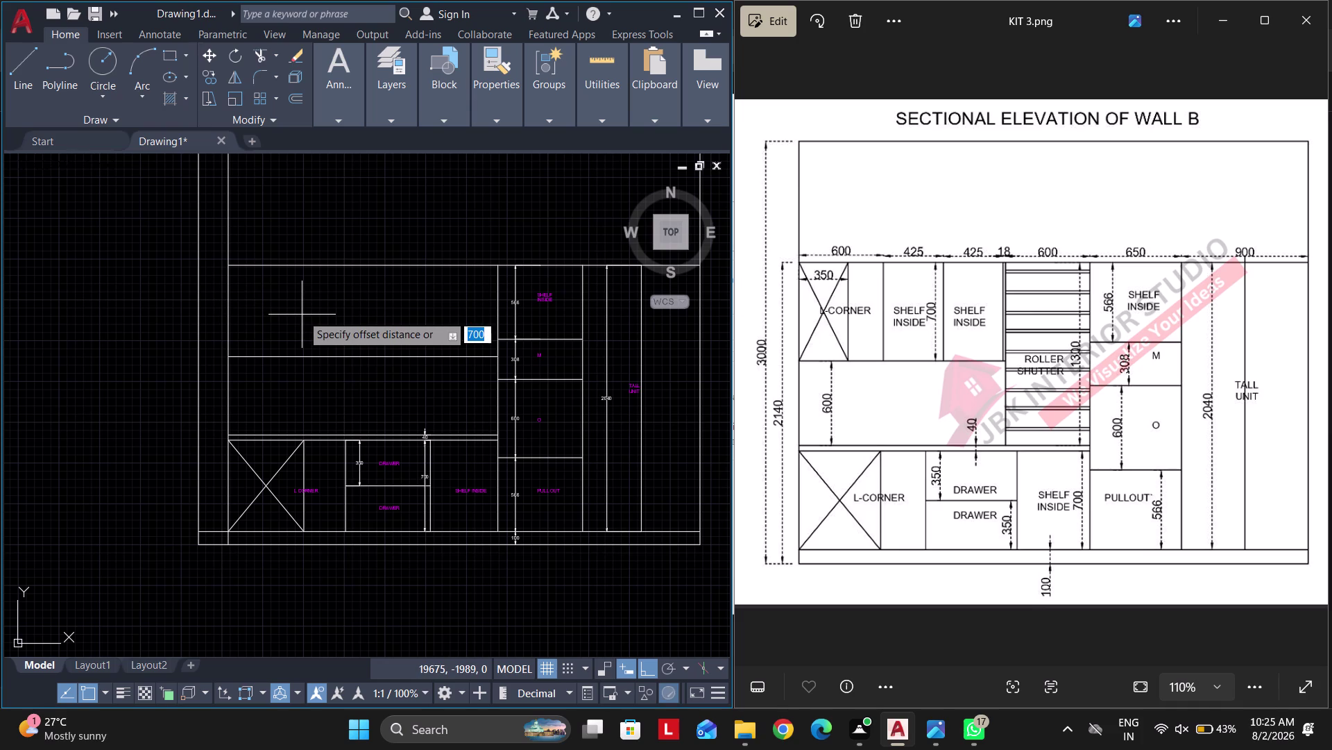
text(50)
key(Return)
click(228, 299)
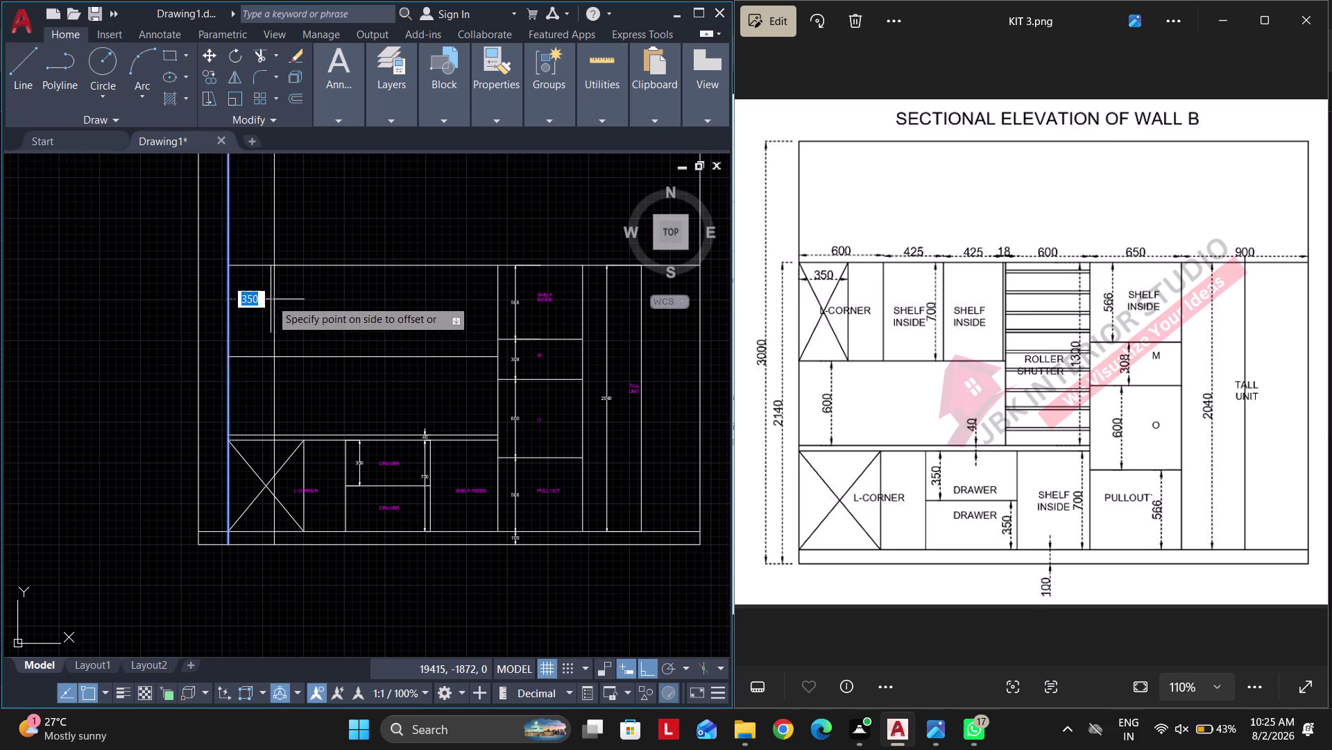
click(272, 299)
key(Escape)
text(TR)
key(space)
click(276, 224)
click(277, 386)
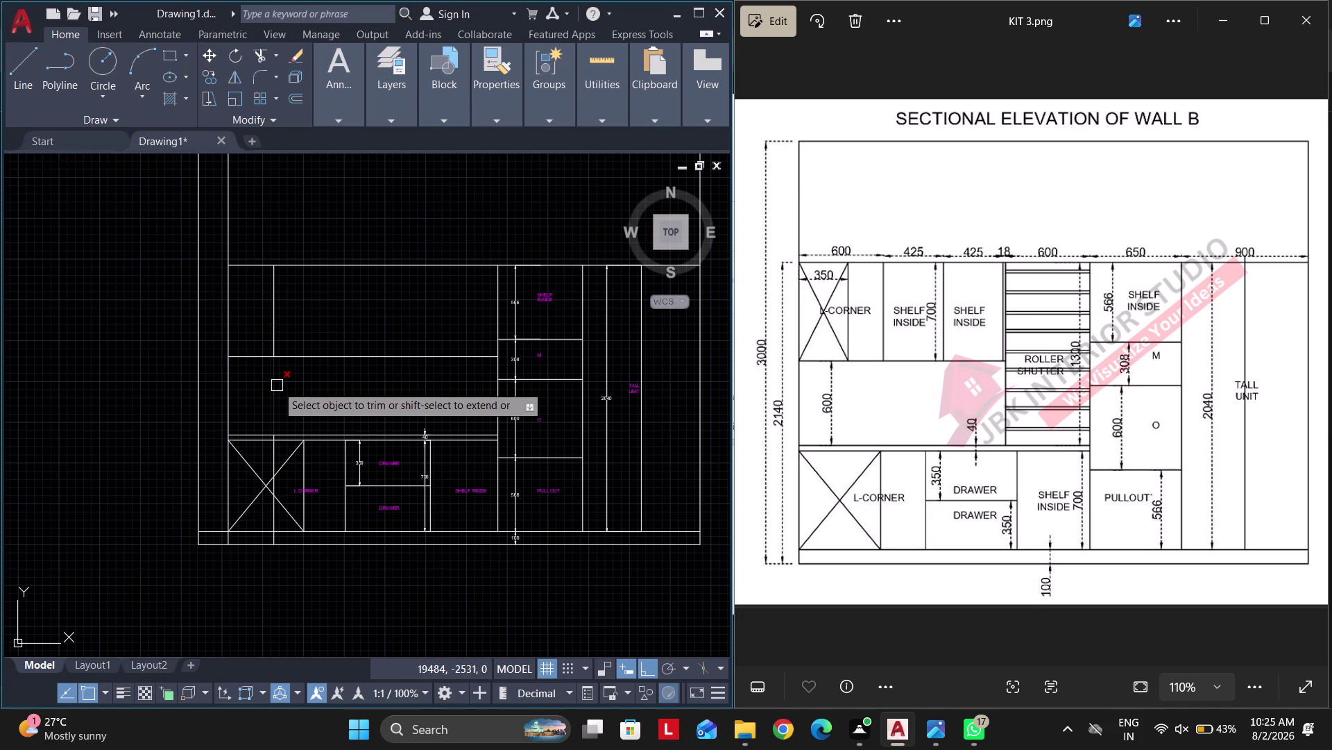
key(Escape)
click(275, 450)
key(Delete)
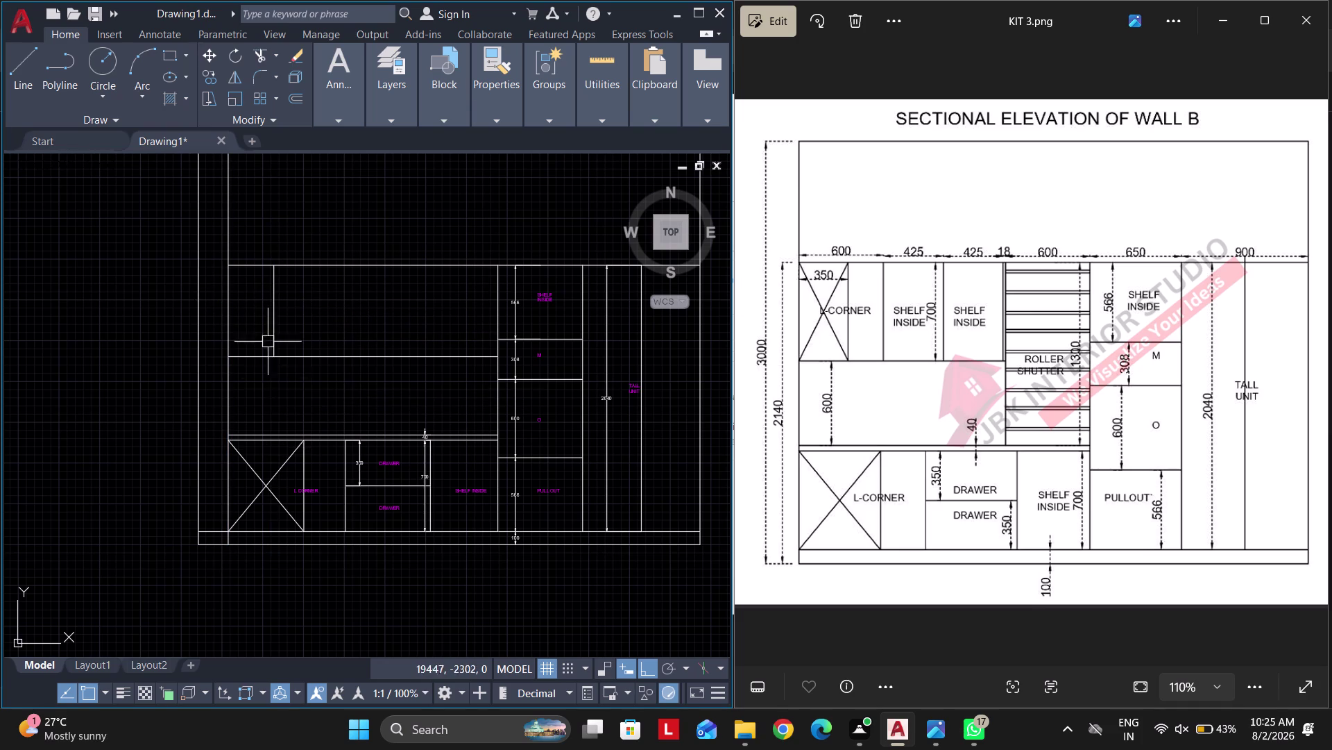
Start a line and pan toward the upper cabinet's corner box.
scroll(up, 3)
text(L)
key(space)
middle_drag(241, 308, 259, 353)
scroll(down, 3)
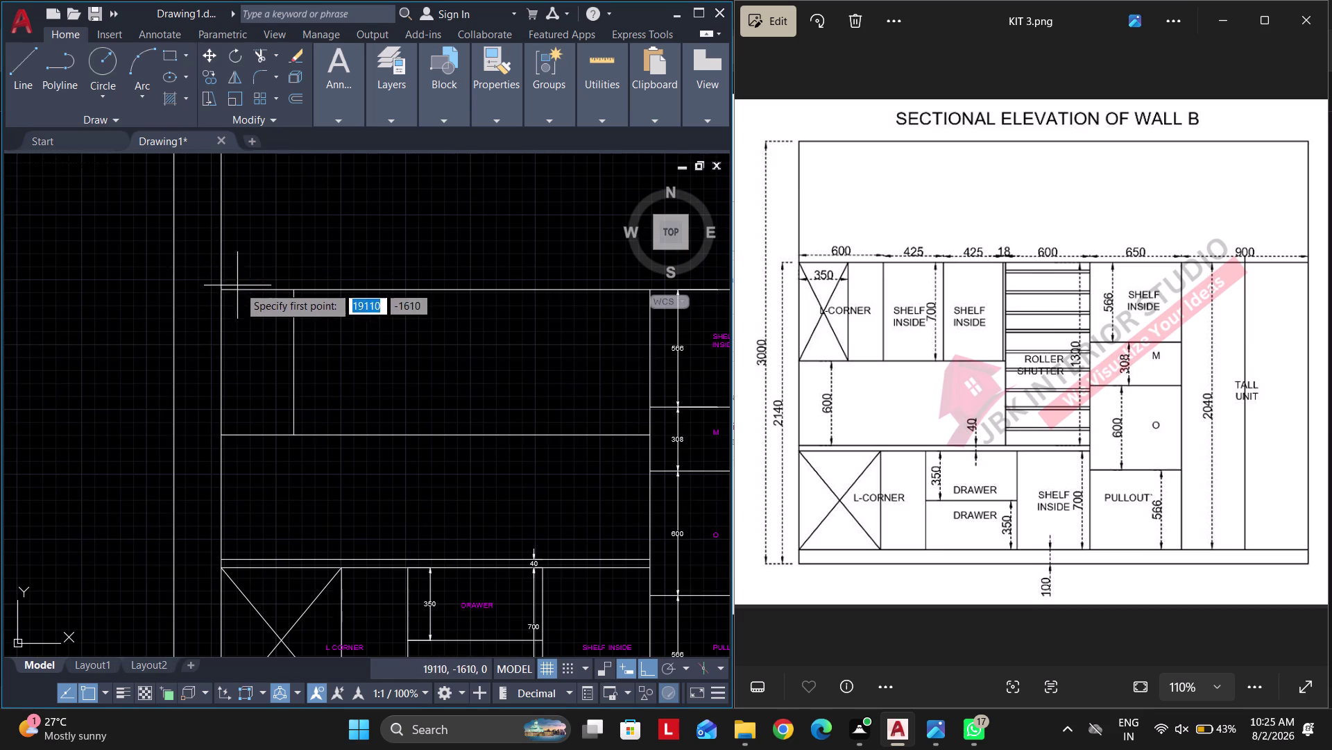
Draw crossing diagonals through the upper L-corner box.
click(222, 288)
scroll(up, 3)
click(380, 534)
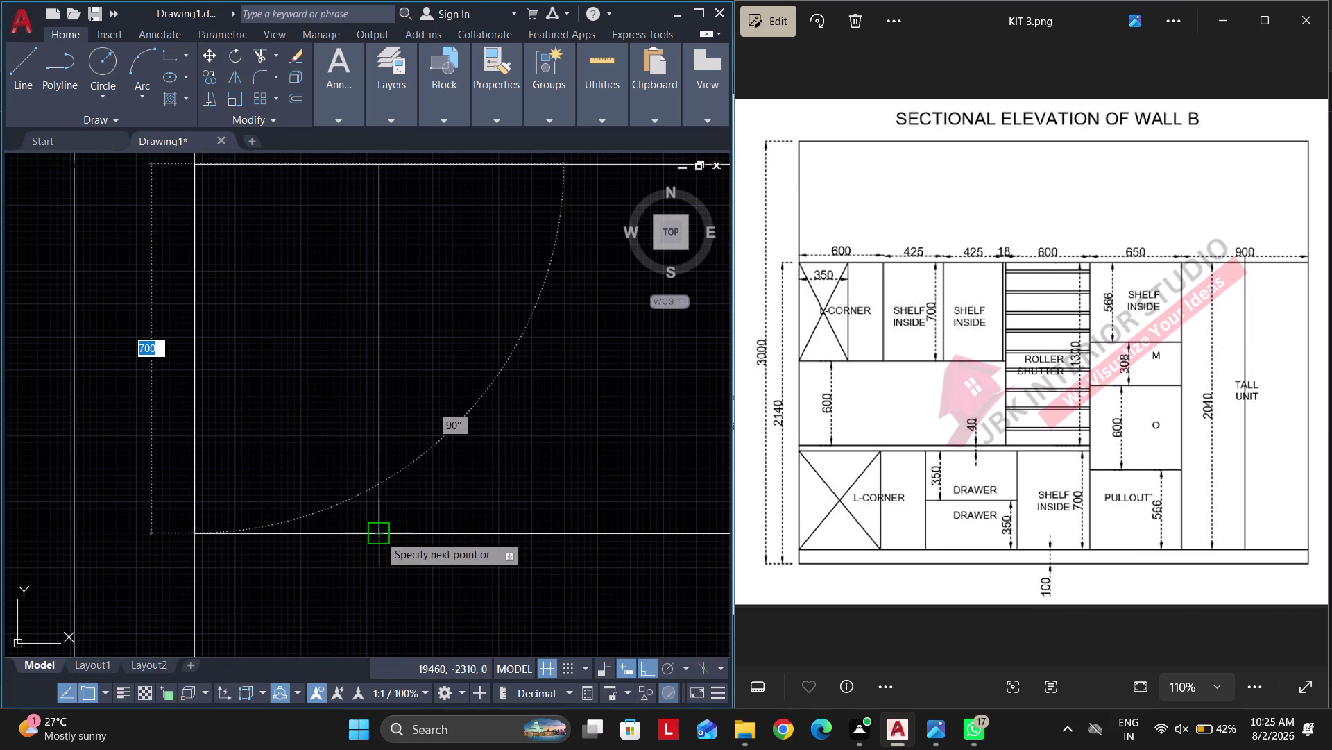
key(Escape)
key(space)
click(198, 530)
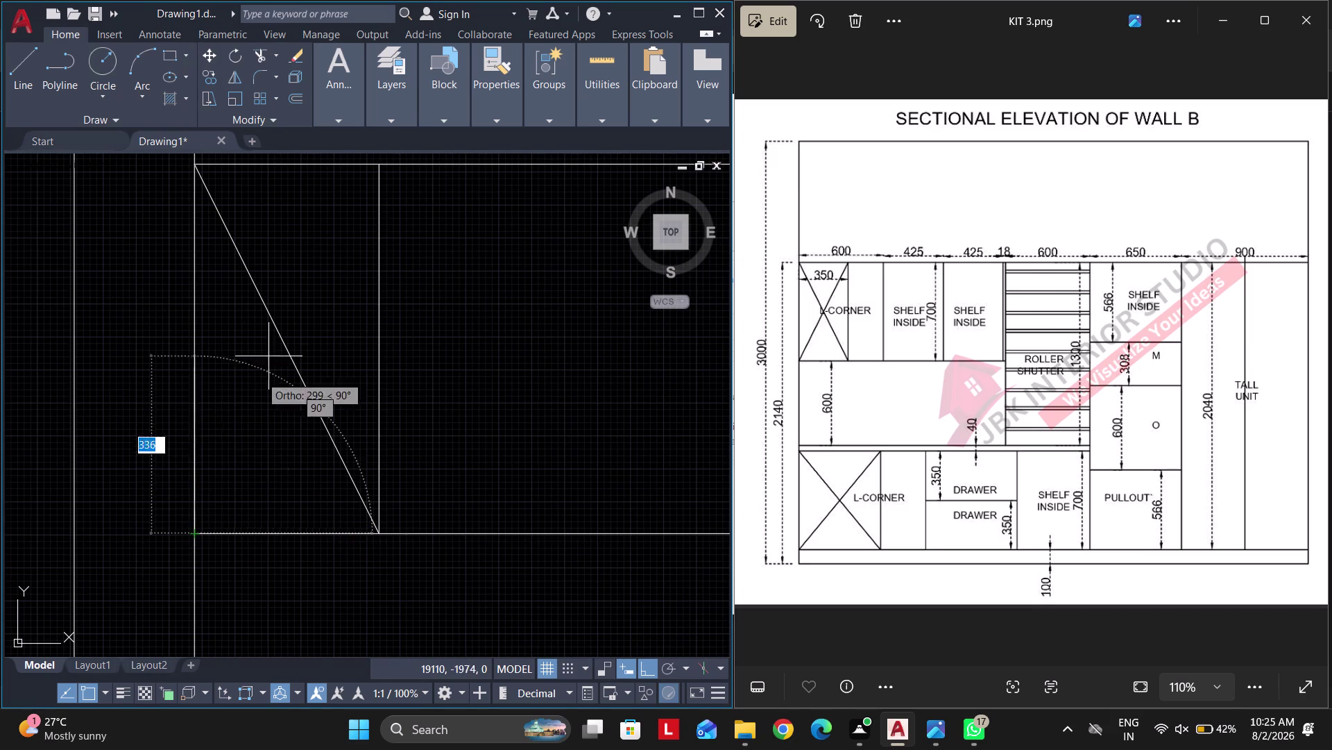
middle_drag(293, 360, 284, 408)
click(370, 214)
key(Escape)
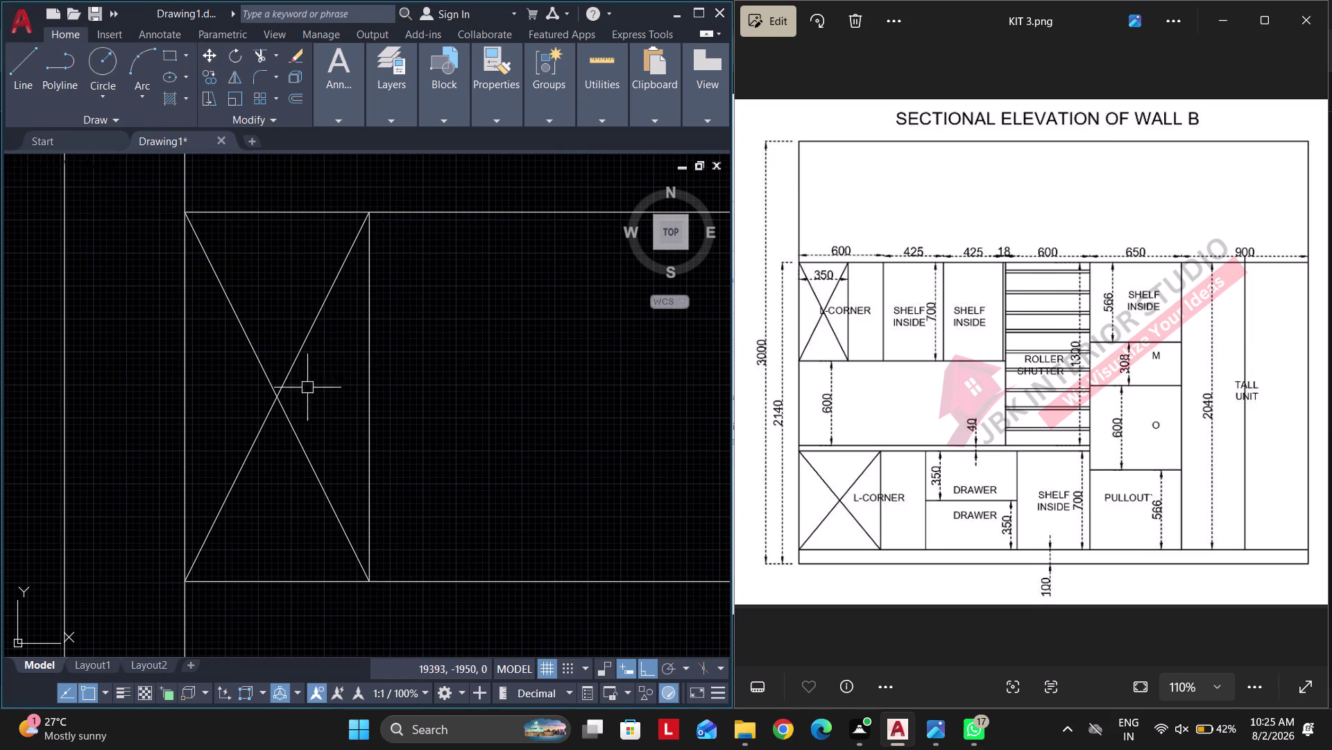
scroll(down, 3)
middle_drag(378, 409, 343, 410)
key(Escape)
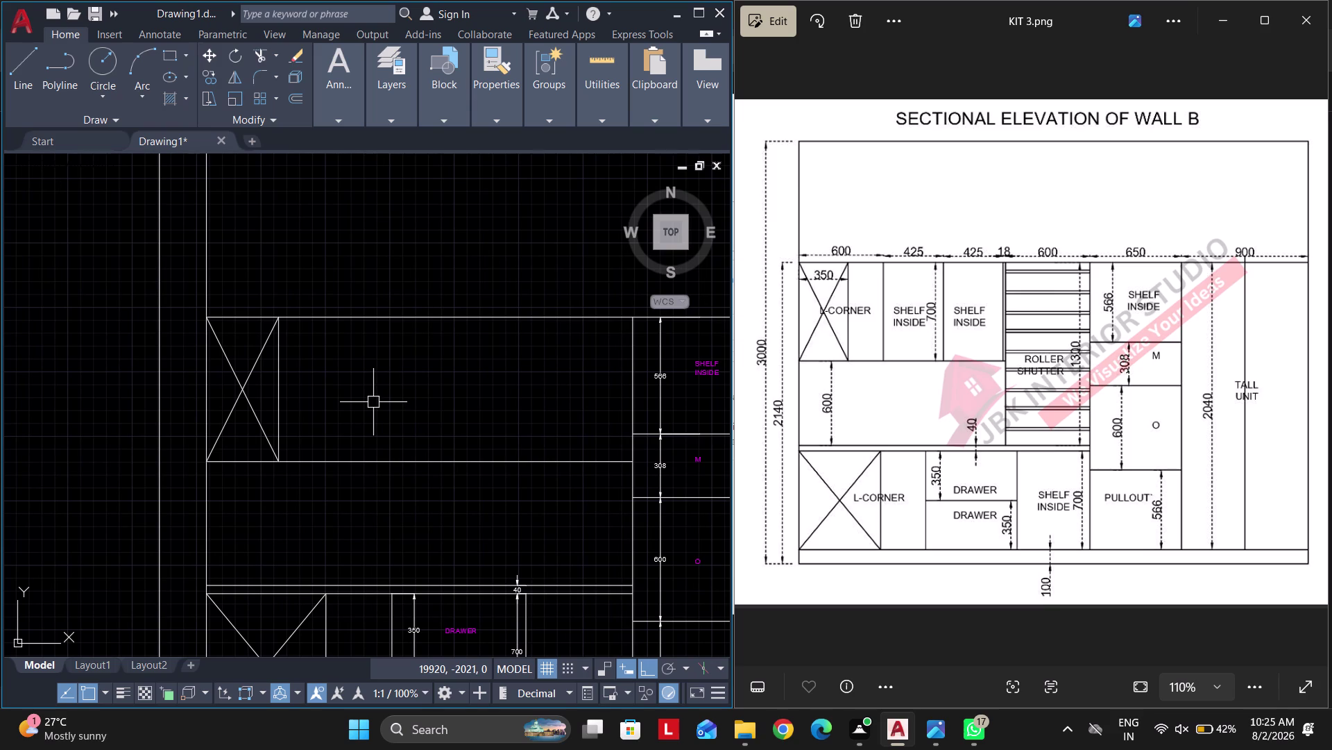
Offset a compartment line 600 to the right and trim its excess.
text(O 600)
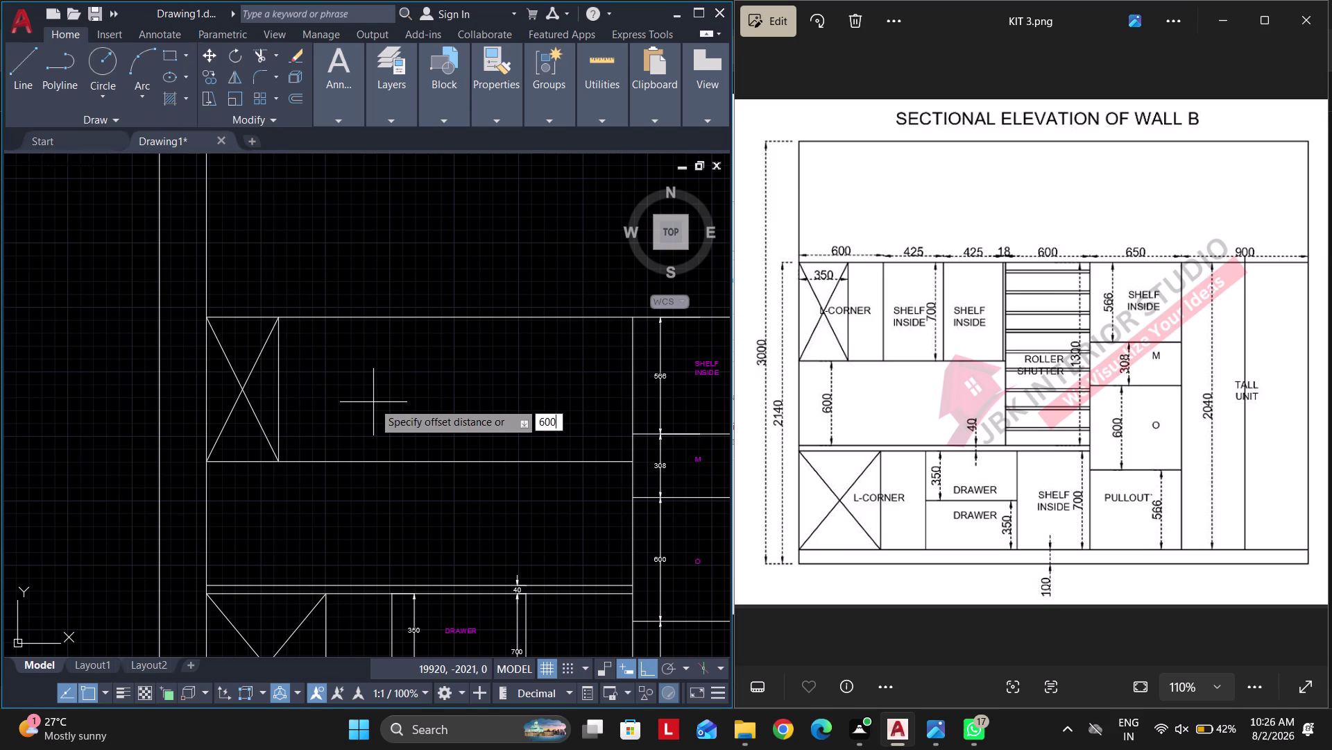
key(Return)
click(205, 376)
click(313, 378)
key(Escape)
text(T)
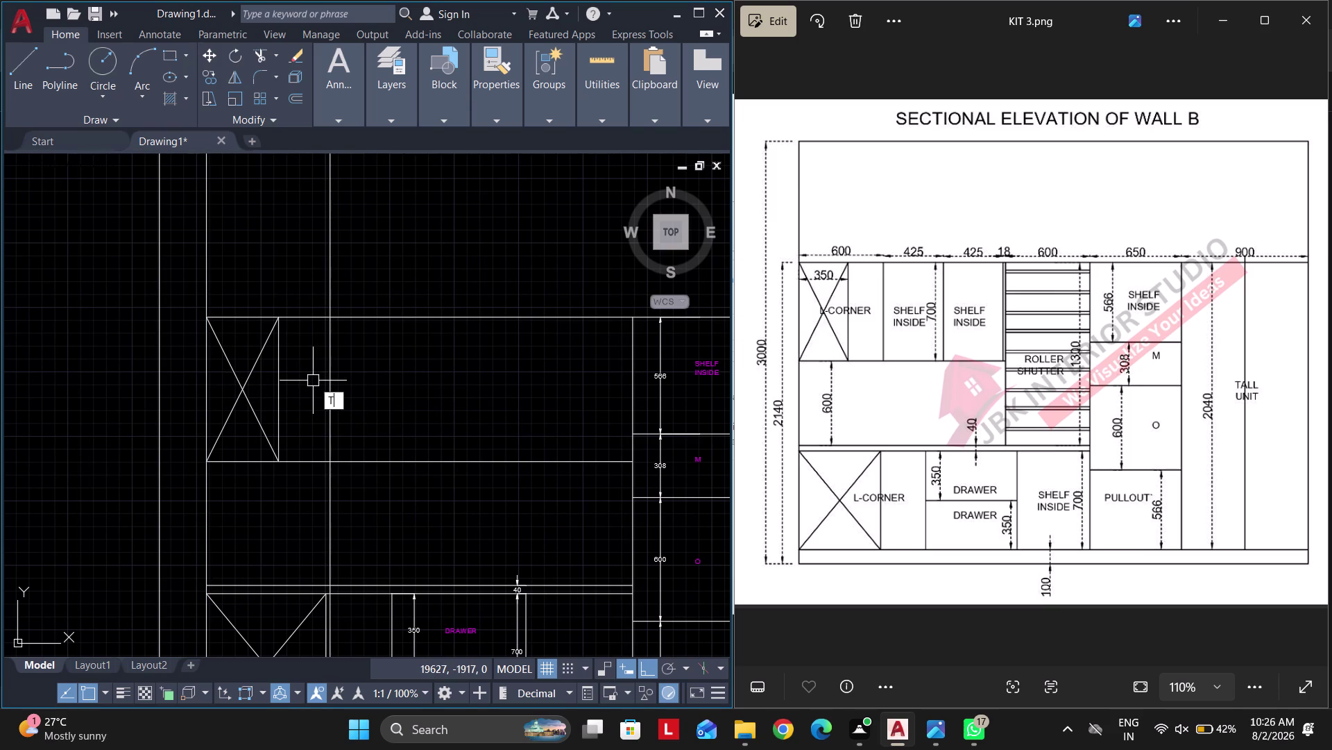
text(R)
key(space)
click(331, 274)
click(328, 499)
middle_drag(322, 552, 338, 457)
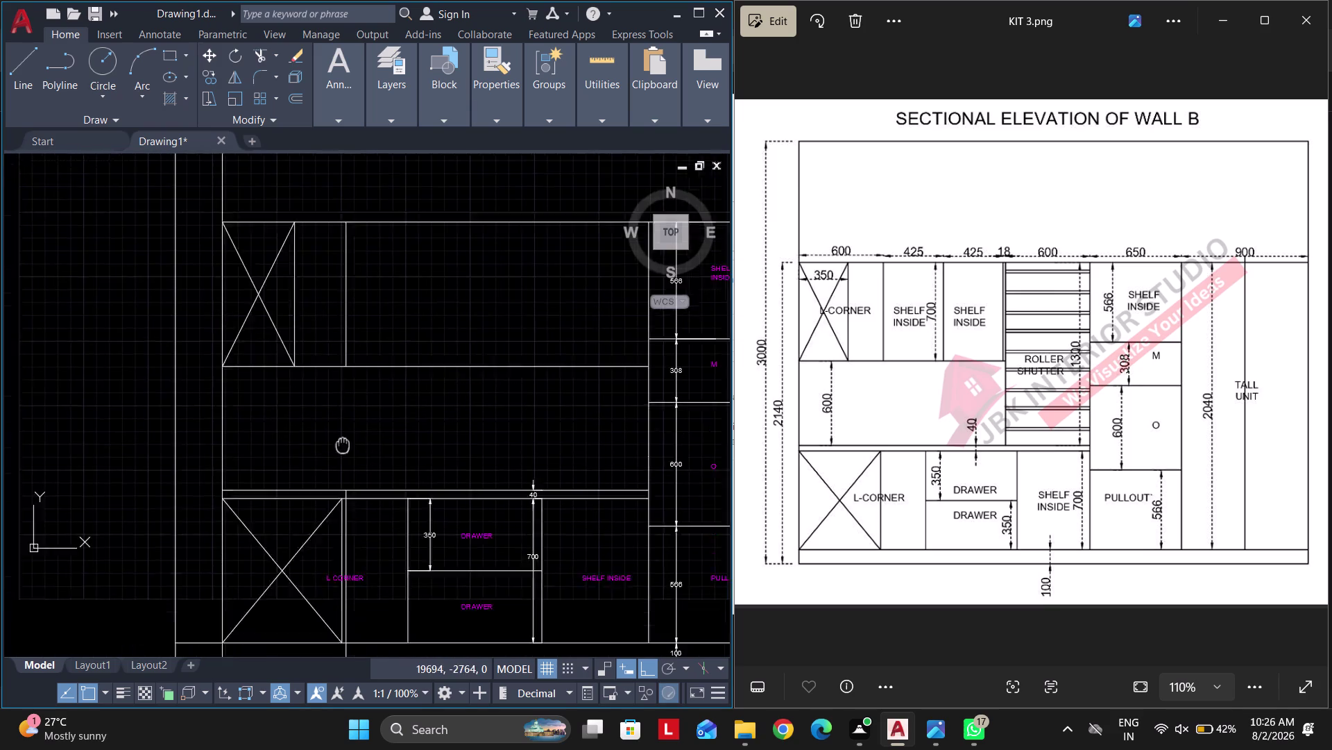
middle_drag(339, 457, 382, 326)
key(Escape)
Delete stray lines below the upper cabinet.
click(390, 528)
scroll(up, 3)
key(Escape)
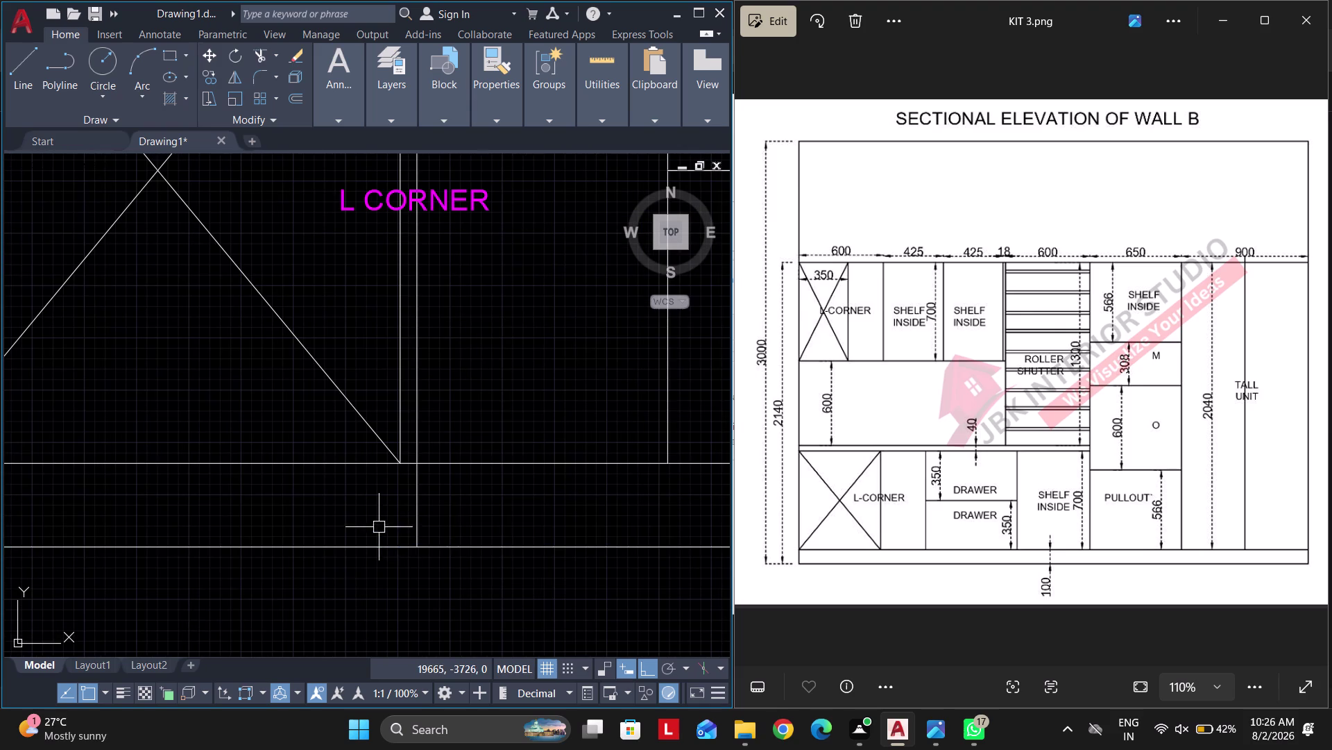
click(441, 514)
click(399, 509)
key(Delete)
scroll(down, 3)
middle_drag(427, 412, 357, 622)
scroll(down, 3)
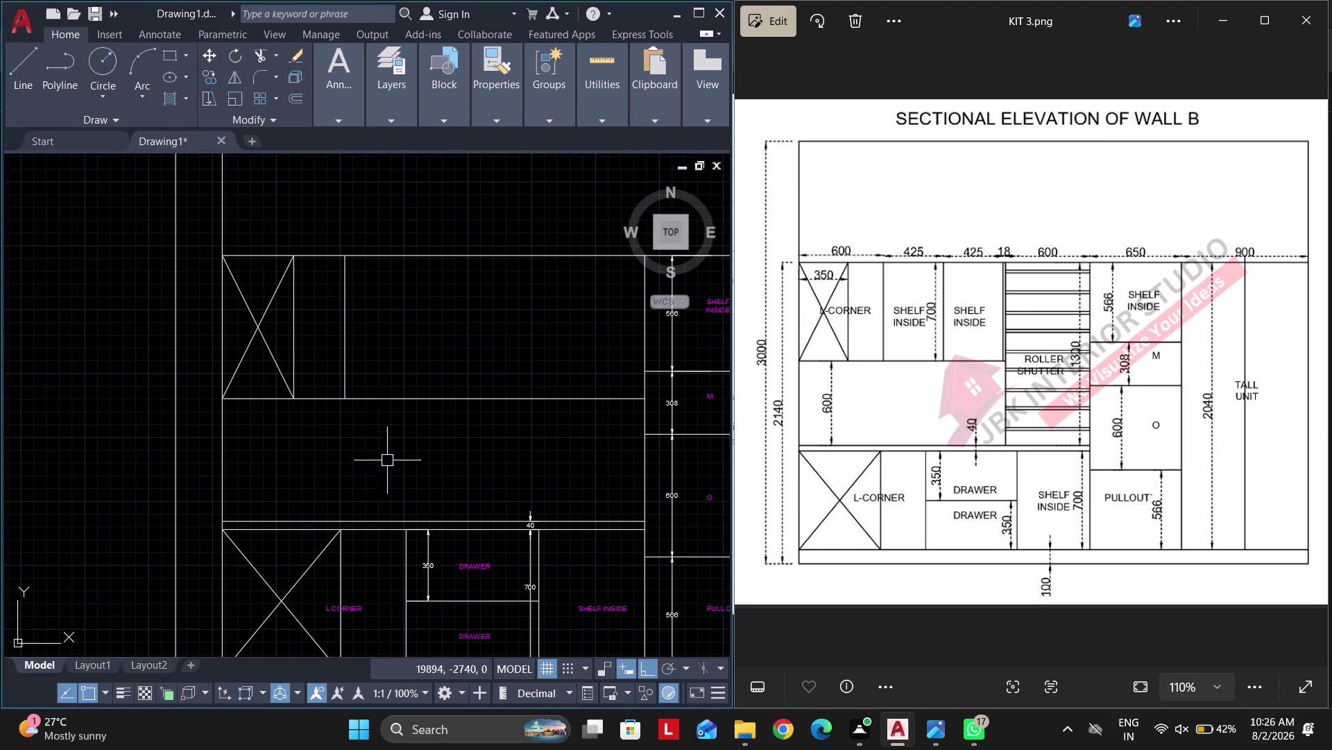
key(Escape)
key(Escape)
Offset two compartment lines 425 and 425 to the right.
text(O)
key(space)
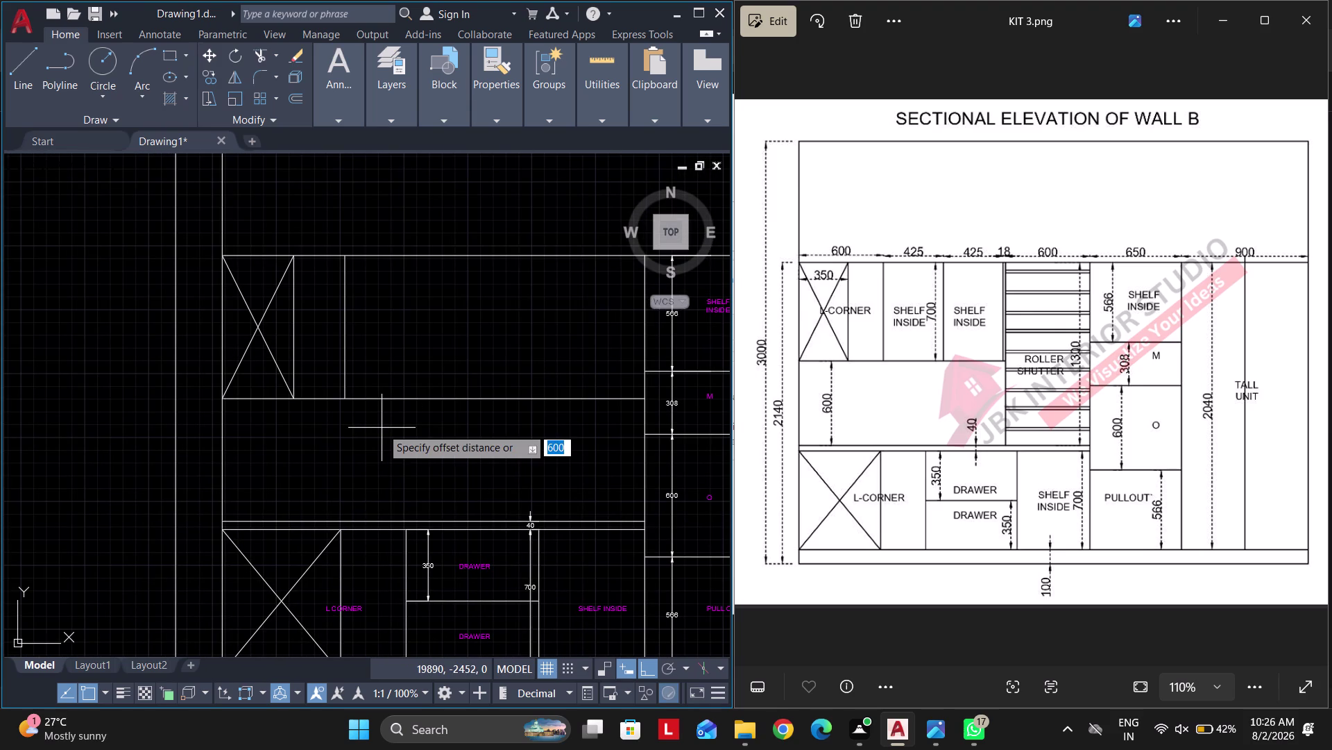
text(425)
key(Return)
click(347, 346)
click(448, 341)
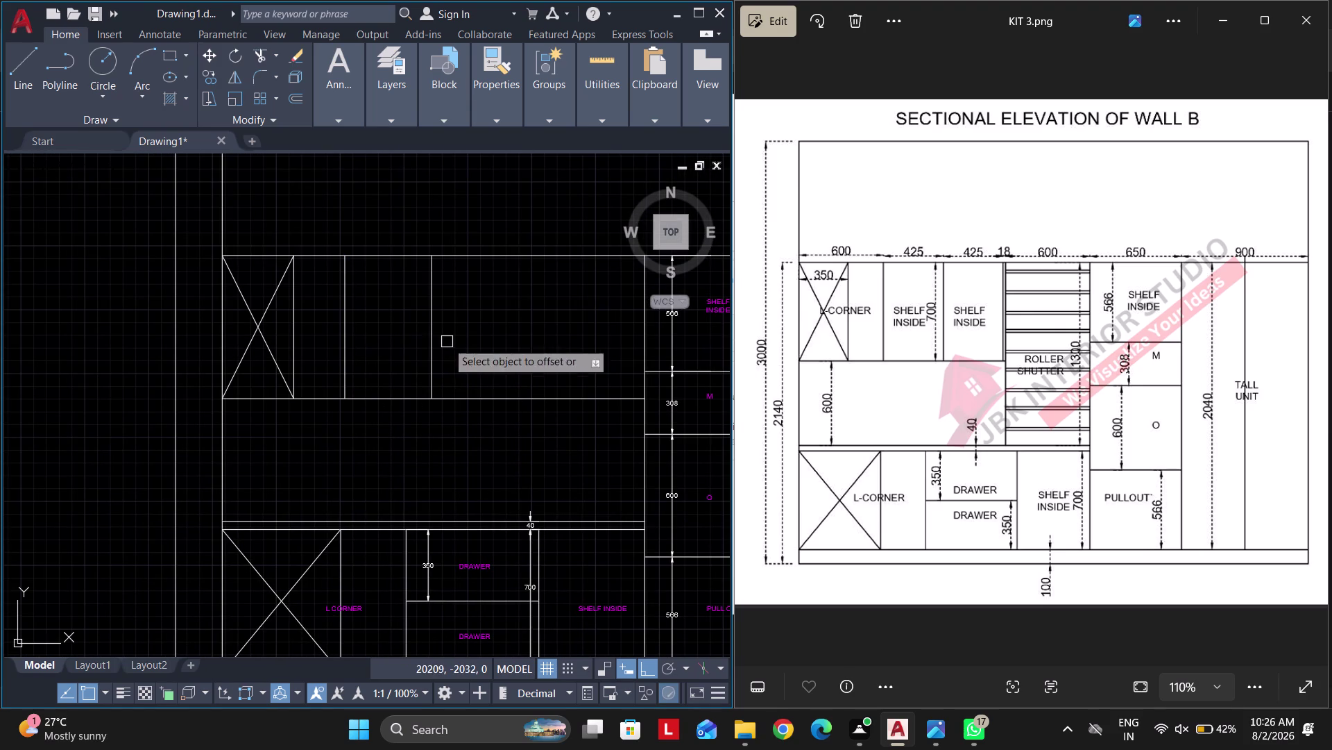
key(Escape)
key(space)
key(space)
key(Escape)
key(space)
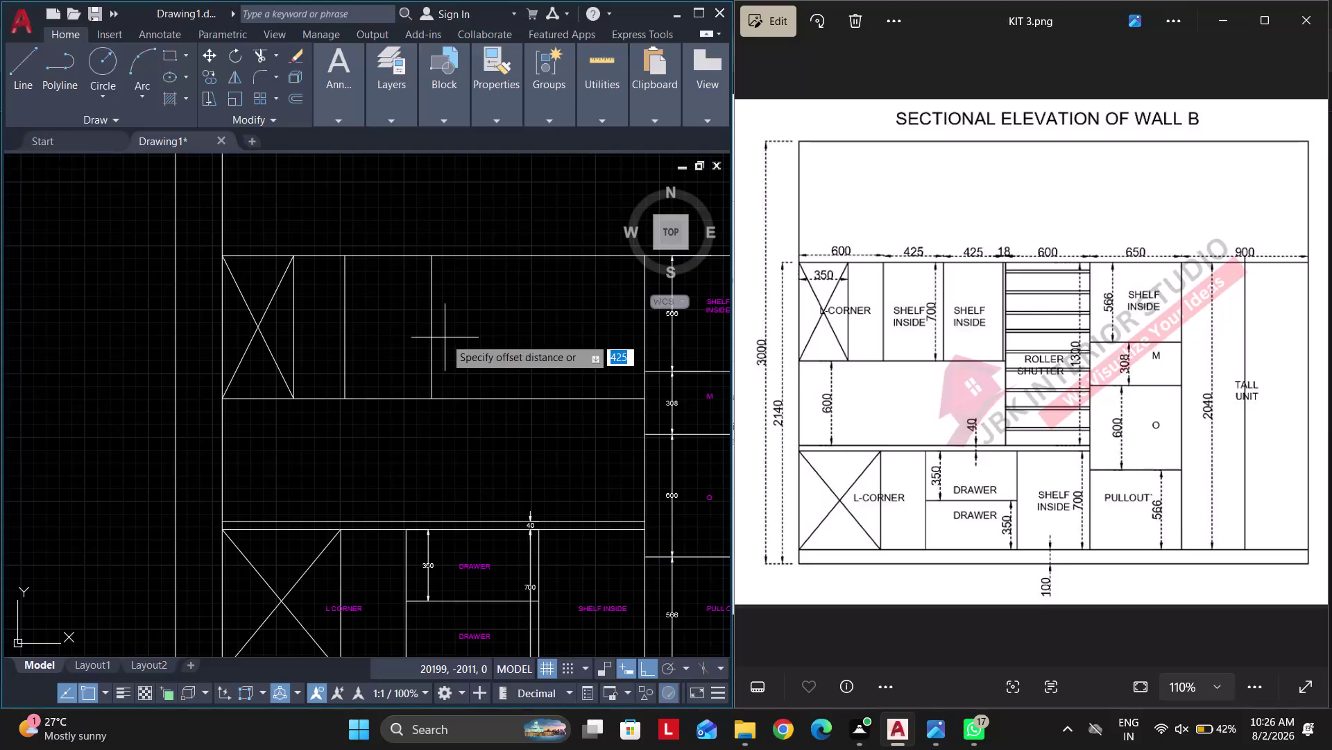
text(425)
key(Return)
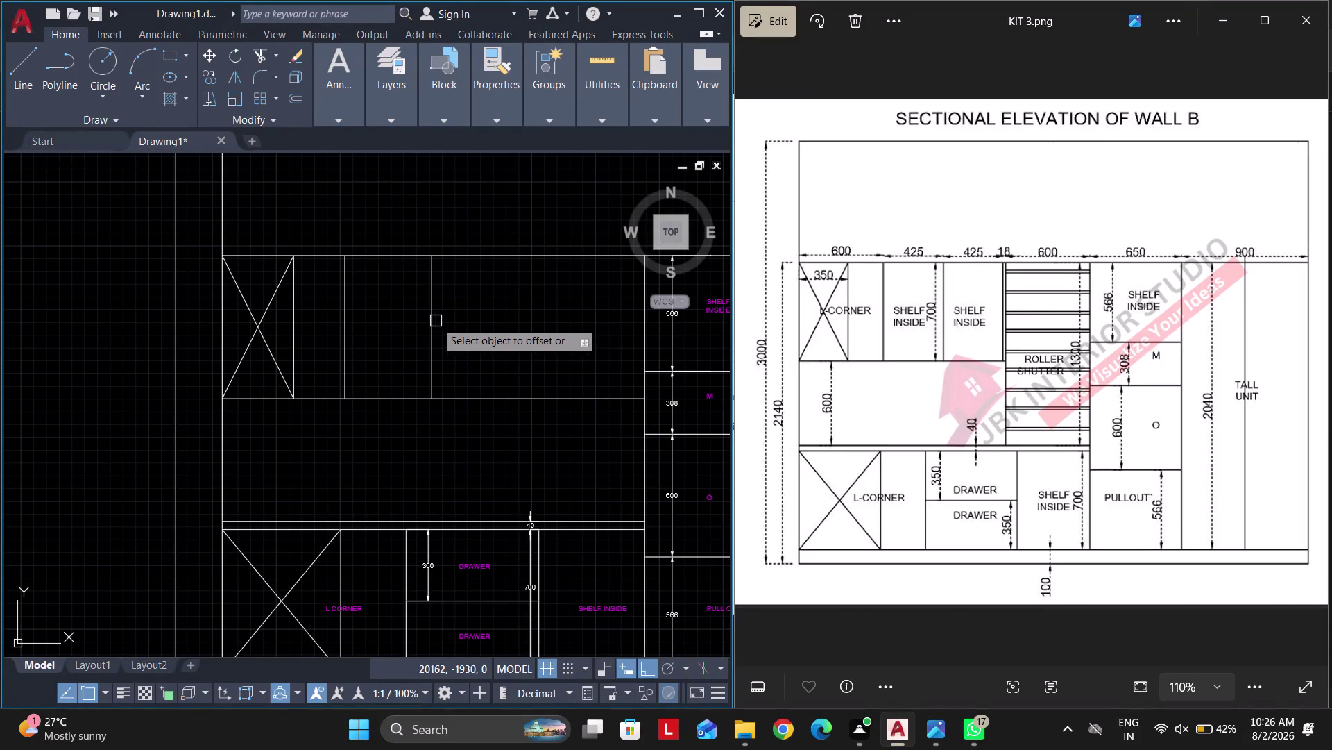
click(428, 320)
click(493, 319)
key(Escape)
middle_drag(561, 325, 506, 324)
Offset an 18-thick panel line.
key(space)
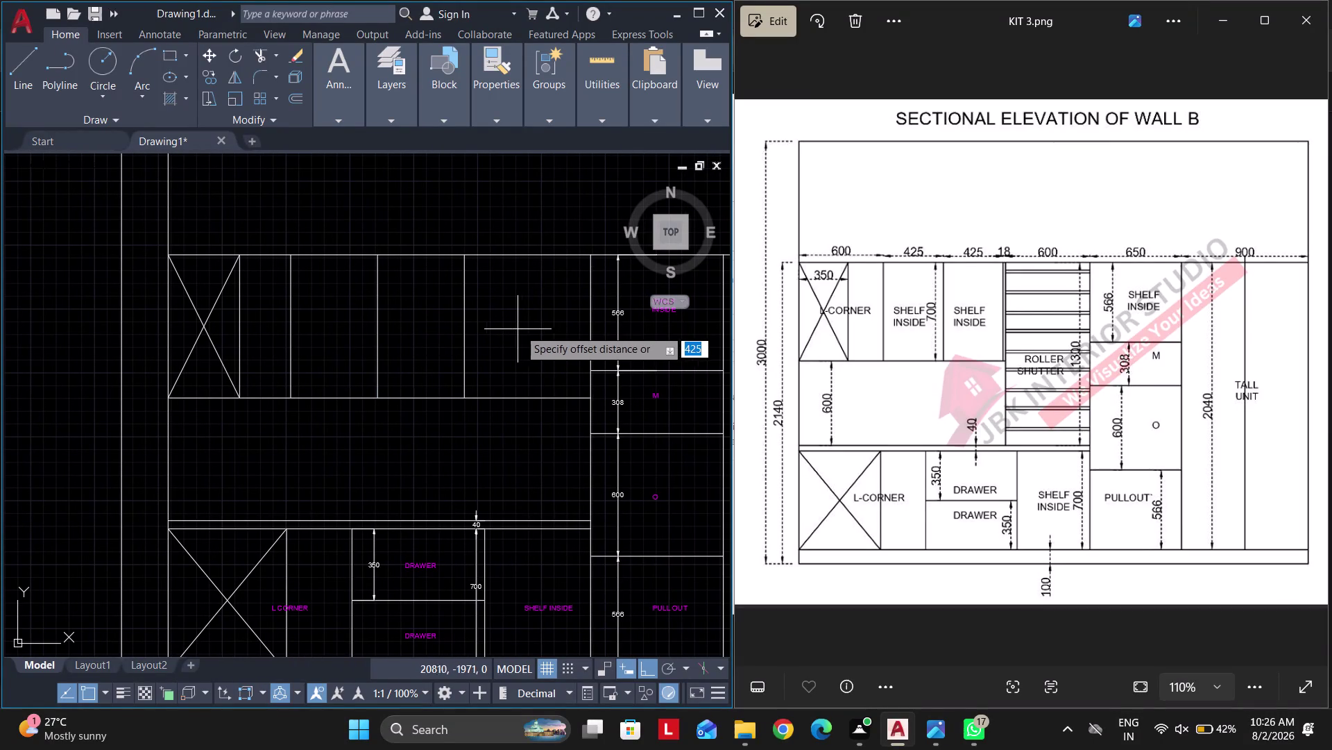
text(1)
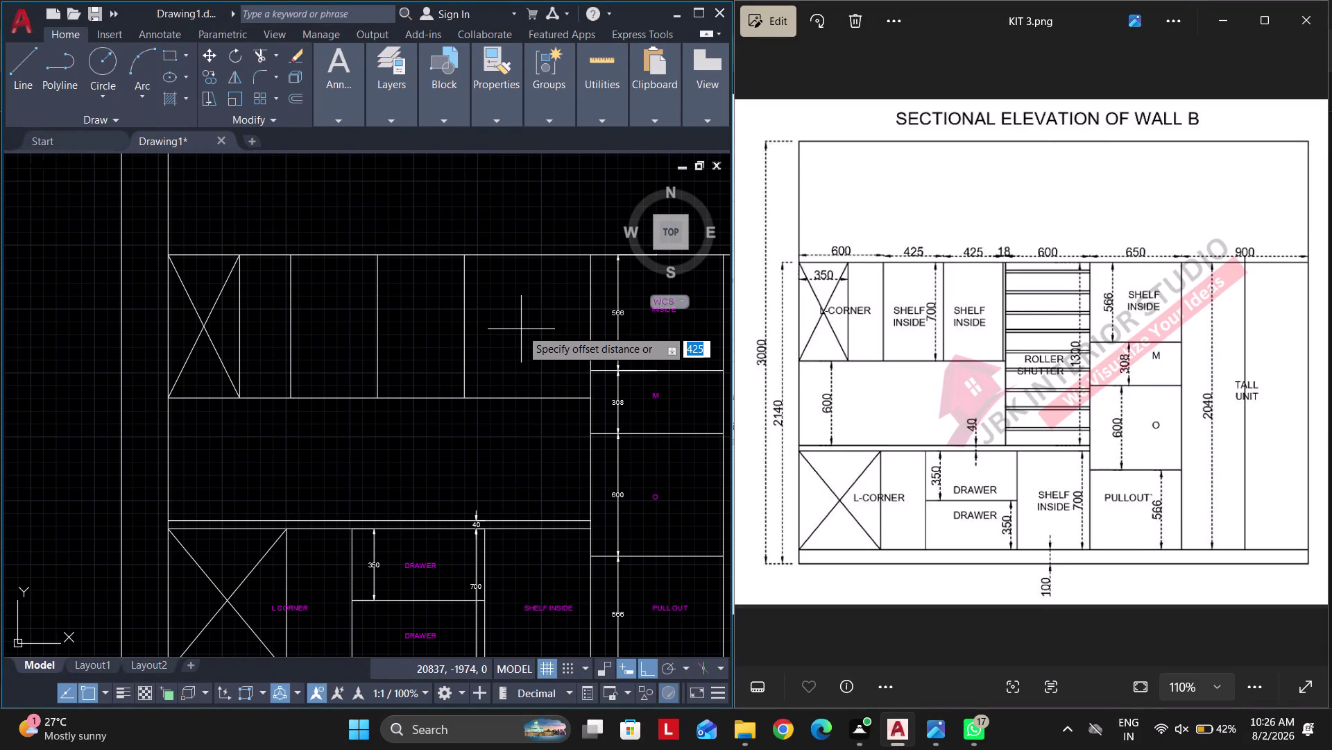
text(8)
key(Return)
click(468, 317)
click(506, 317)
key(Escape)
Offset the panel line by 600 for the last compartment.
key(space)
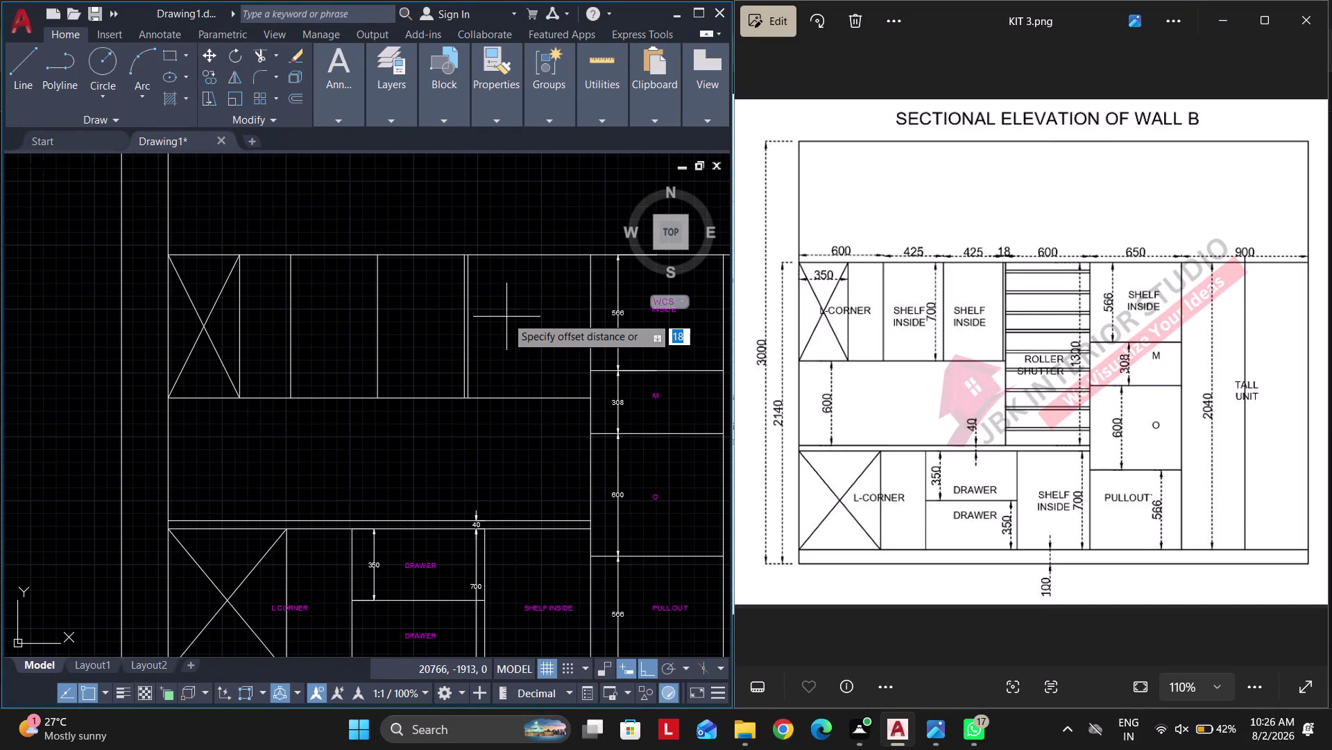
text(600)
key(Return)
scroll(up, 3)
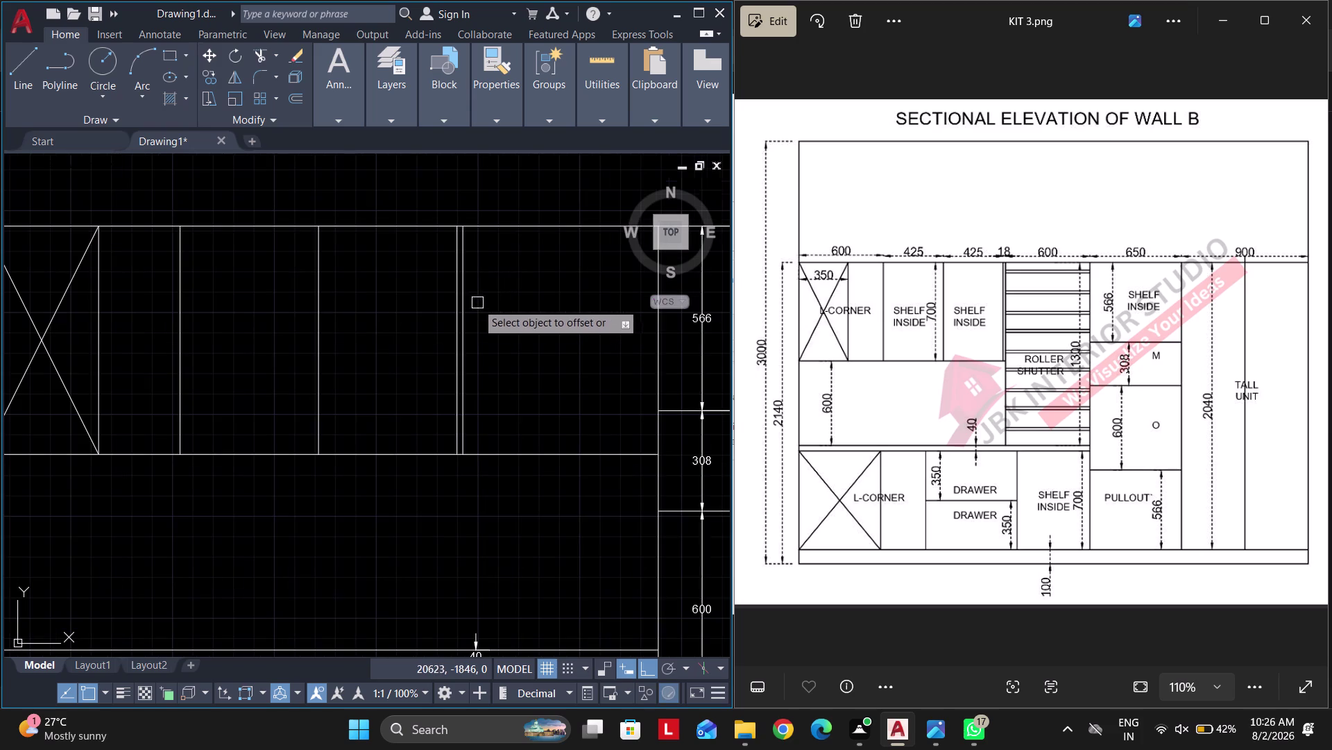
click(466, 303)
middle_drag(558, 312, 454, 327)
key(Escape)
key(Escape)
scroll(down, 3)
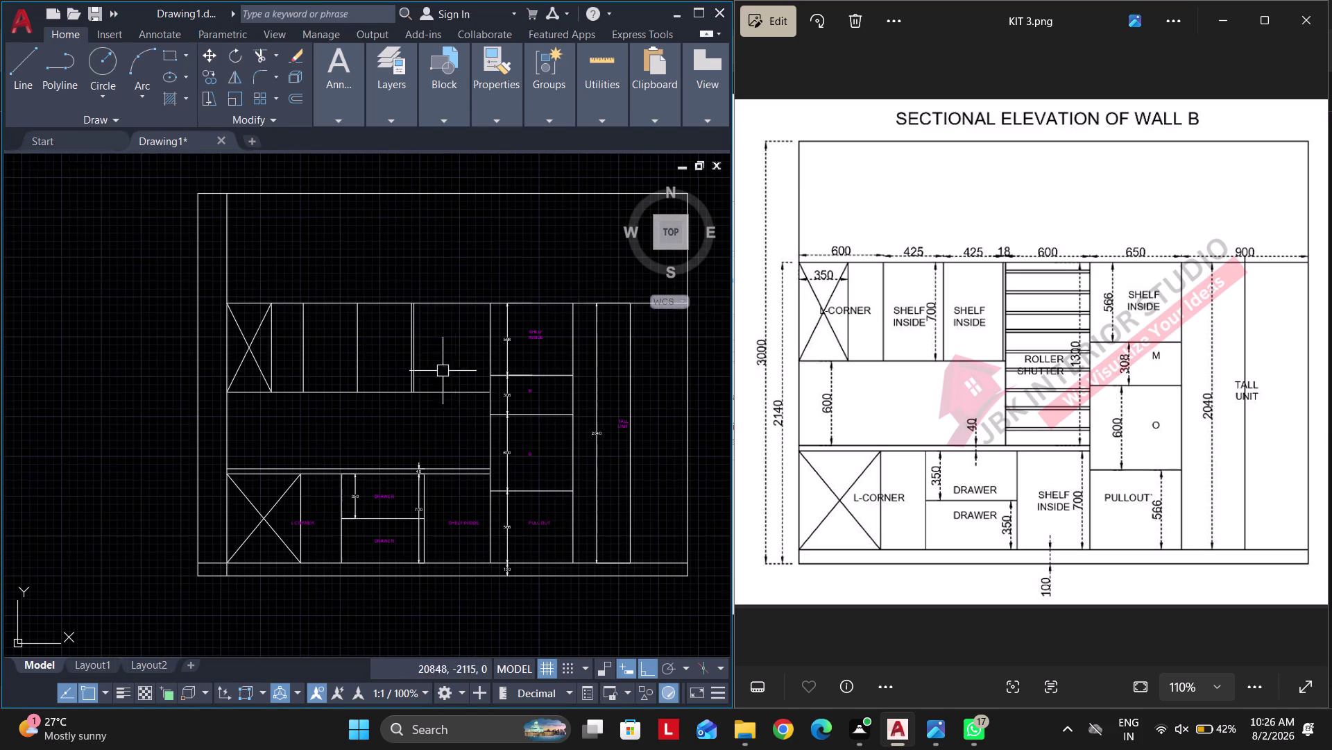
key(Escape)
key(Escape)
scroll(up, 3)
key(Escape)
key(Escape)
key(Escape)
key(Escape)
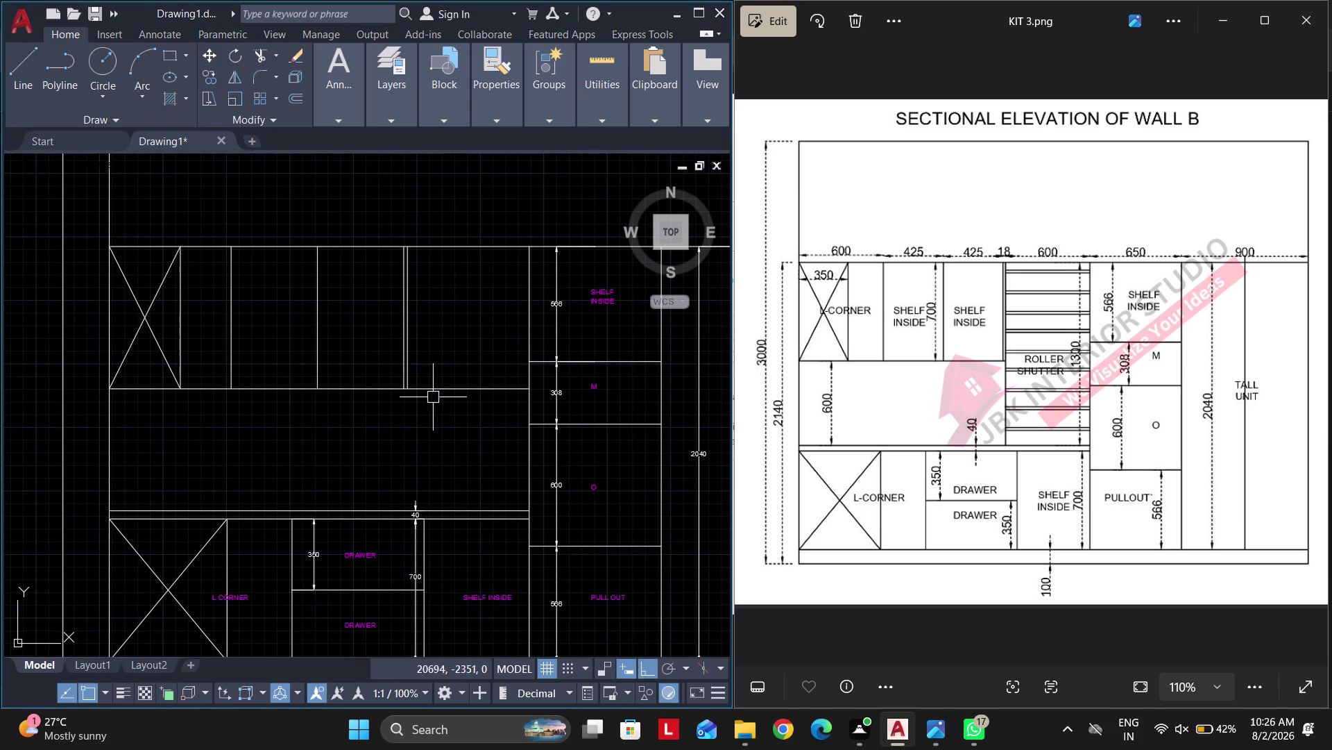
middle_drag(435, 423, 438, 407)
key(Escape)
Extend a short line to its boundary and trim the excess segments.
text(EX)
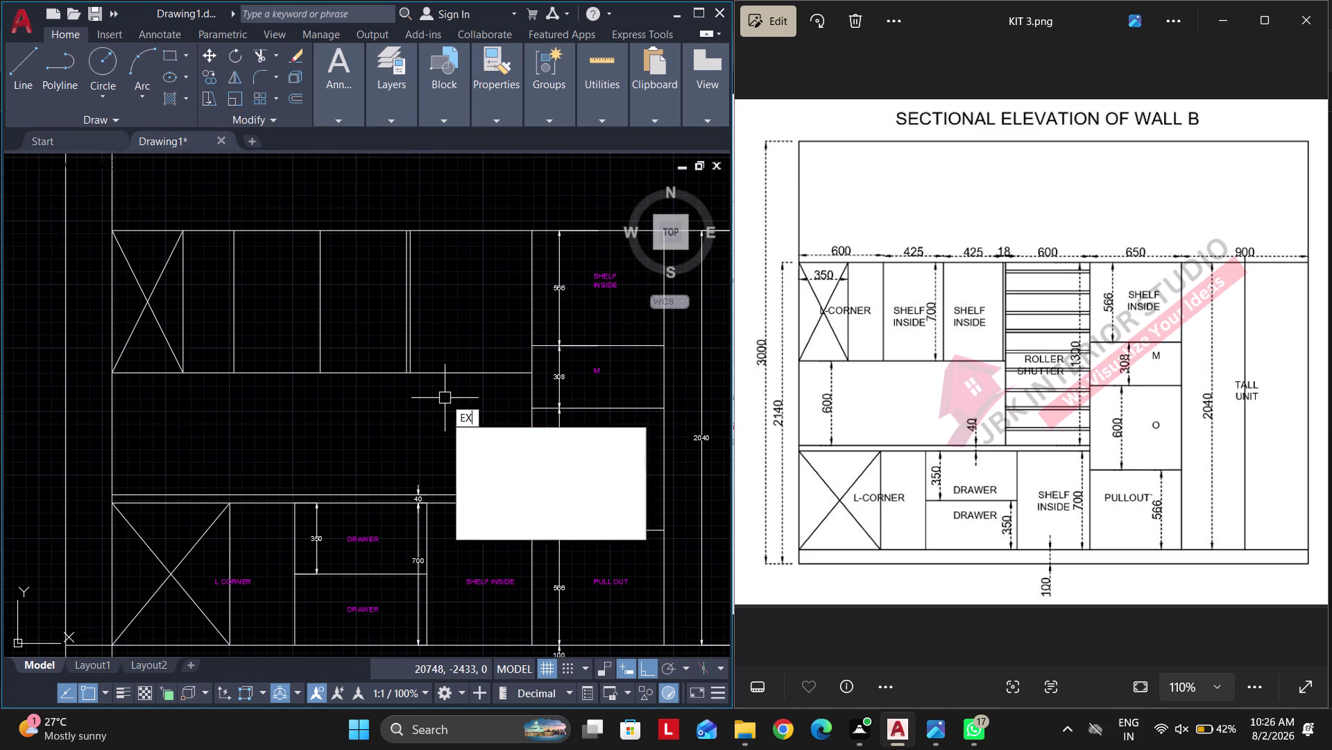
key(space)
click(410, 333)
key(Escape)
key(Escape)
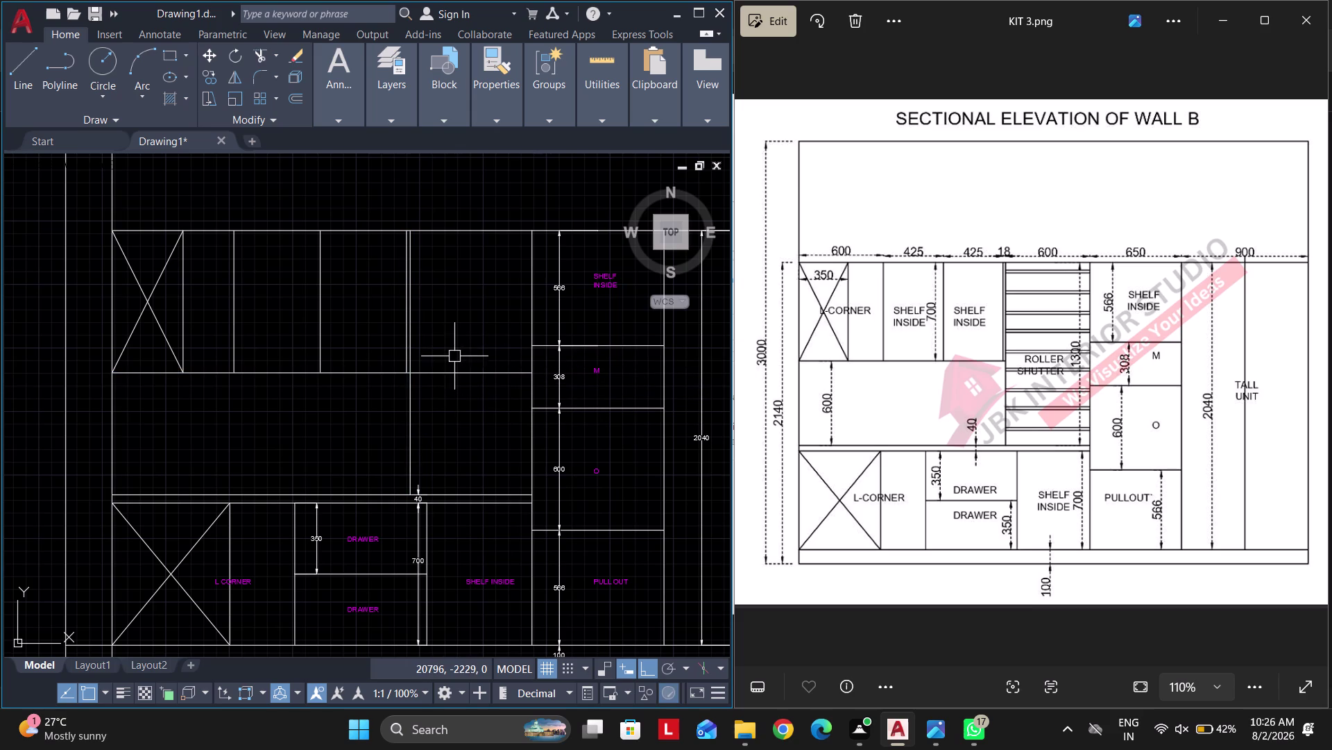
key(Escape)
text(TR)
key(space)
drag(471, 346, 480, 411)
key(Escape)
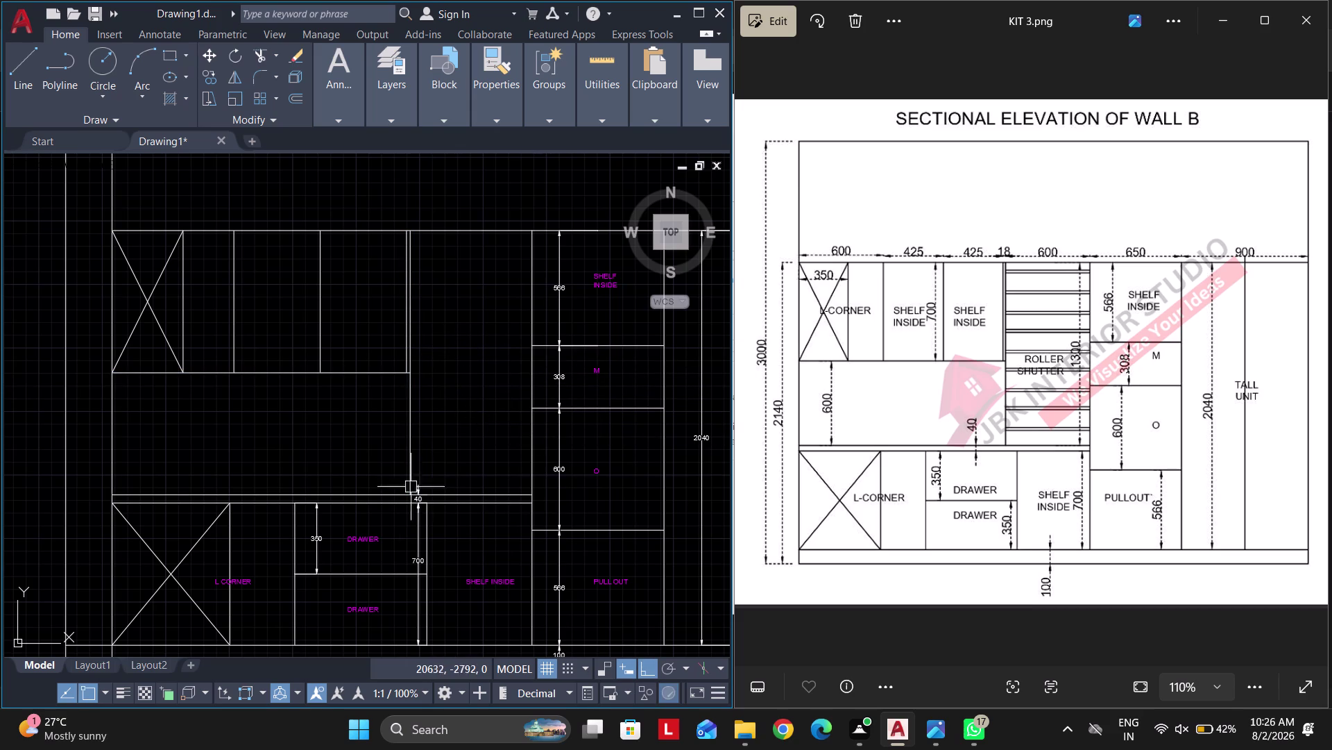
middle_drag(359, 402, 409, 412)
key(Escape)
key(Escape)
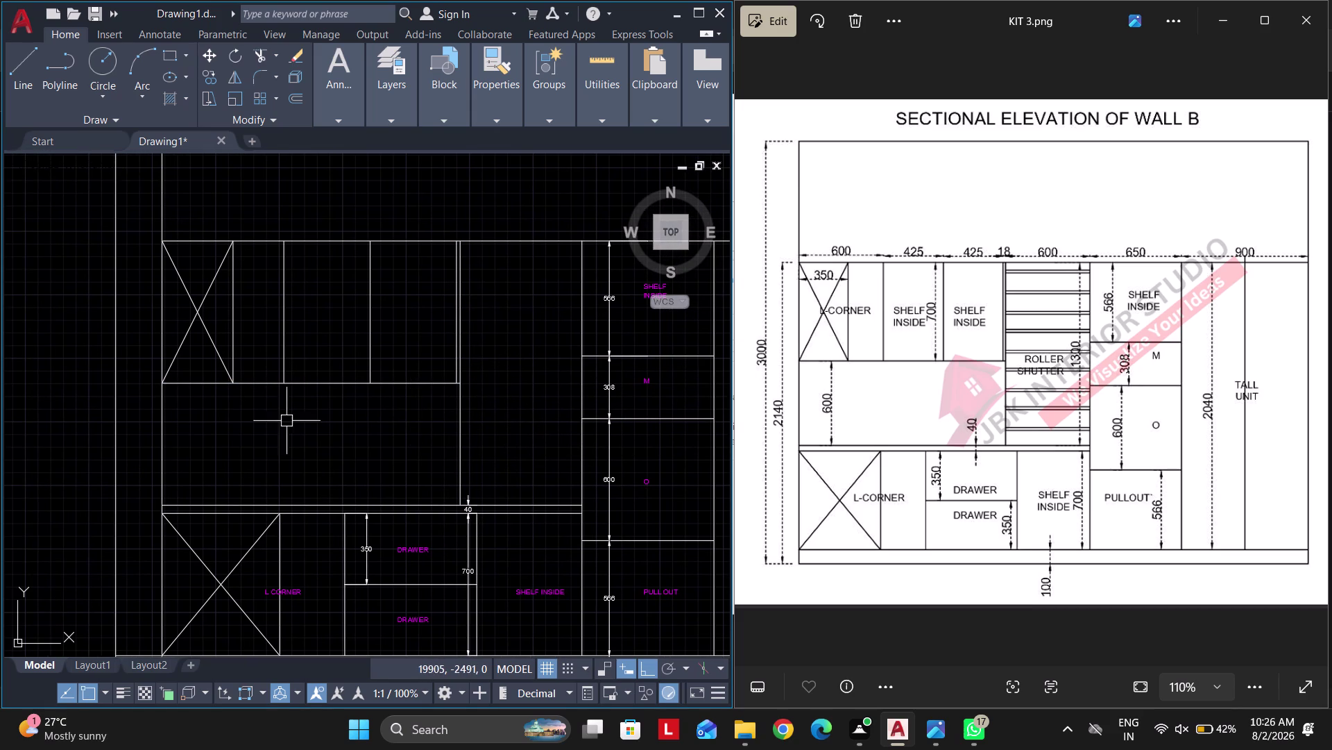
key(Escape)
Start a linear dimension with DLI.
key(d)
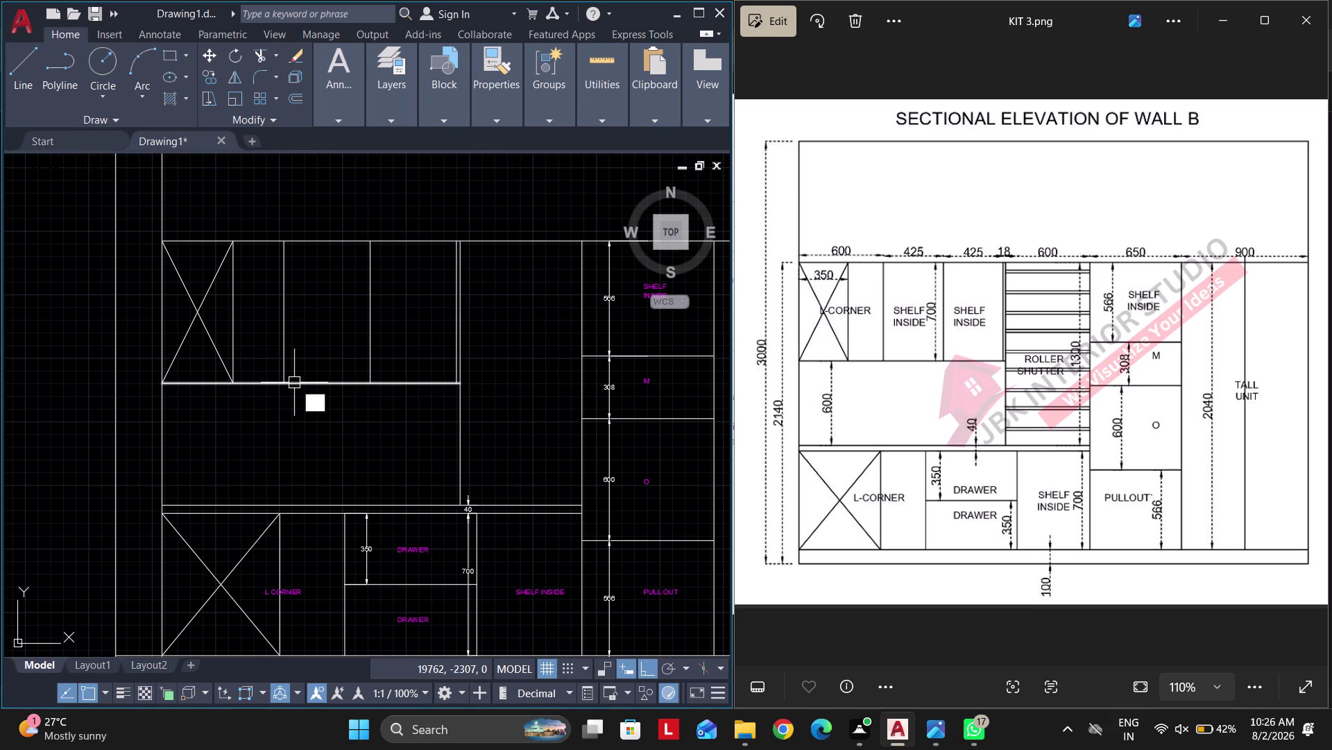
text(LI)
key(space)
Dimension the first 600 cabinet width along the top of the wall B elevation.
scroll(up, 3)
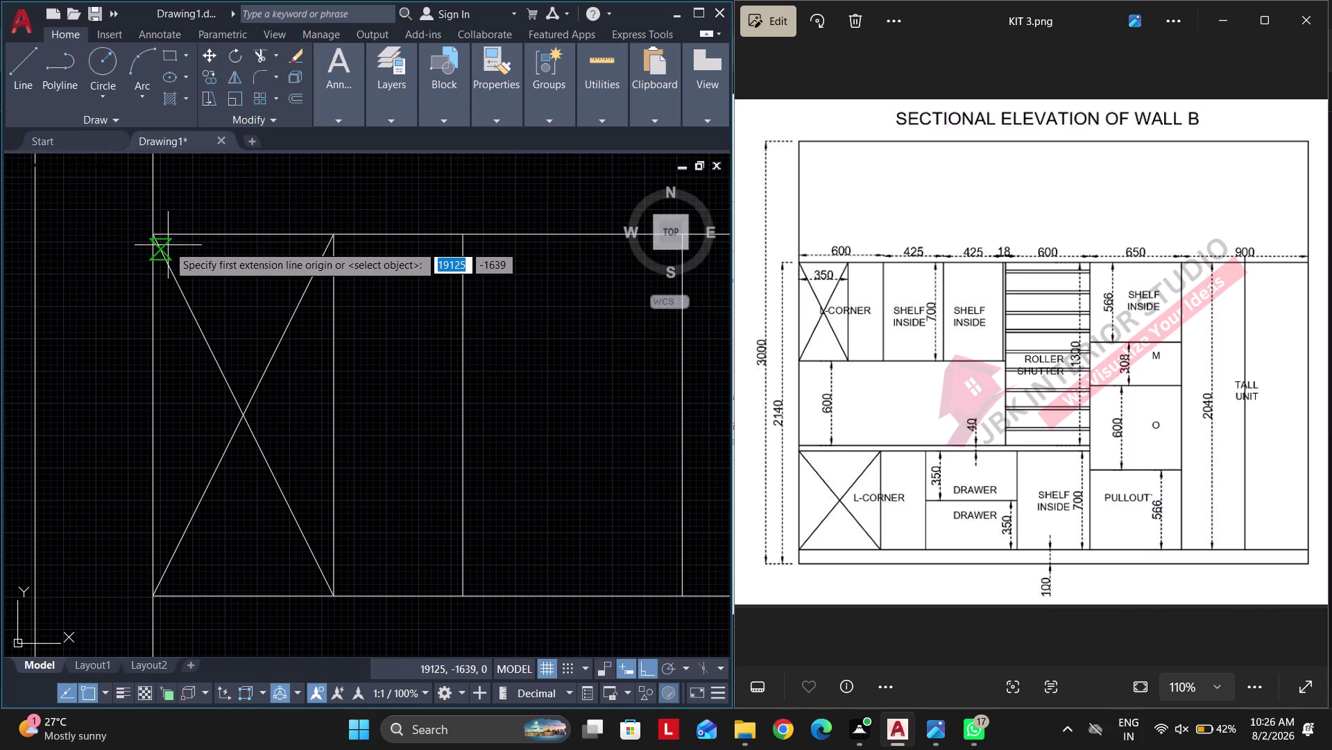
click(157, 236)
middle_drag(259, 240, 219, 373)
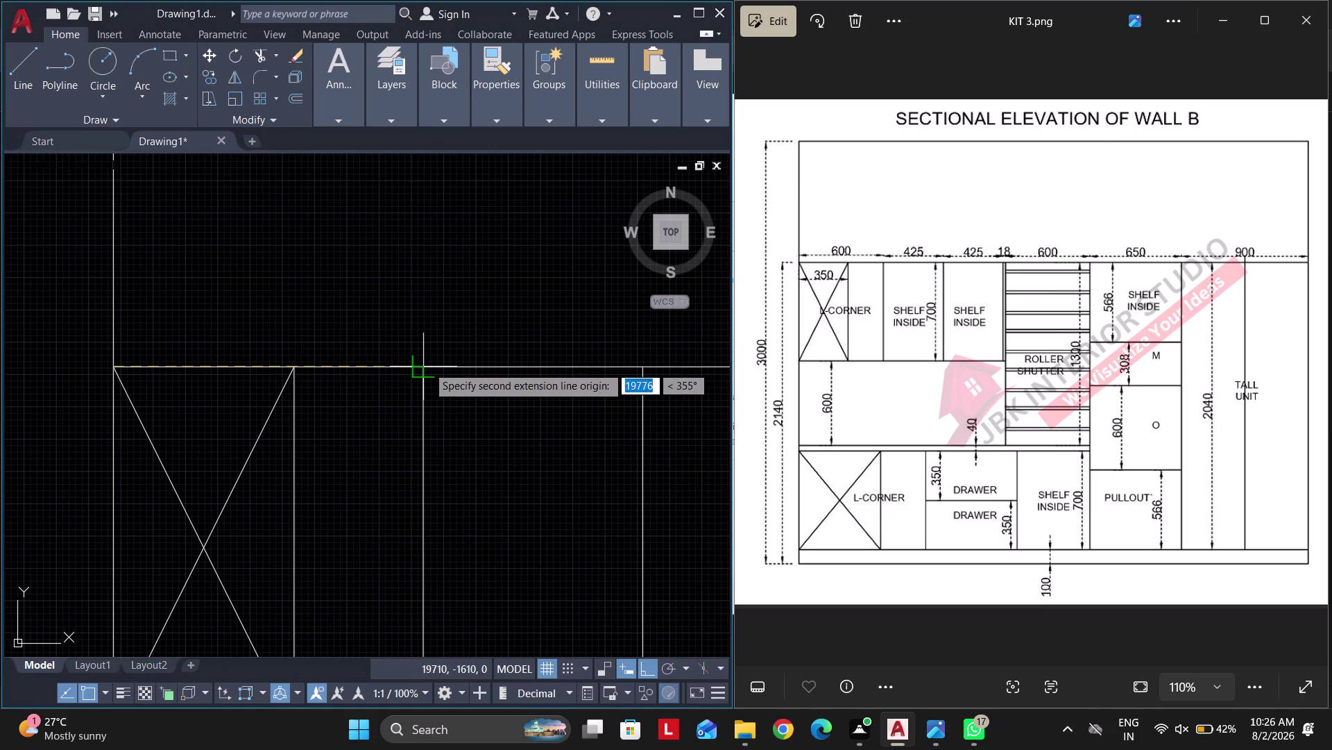
click(427, 366)
click(363, 305)
middle_drag(466, 372, 376, 368)
click(152, 26)
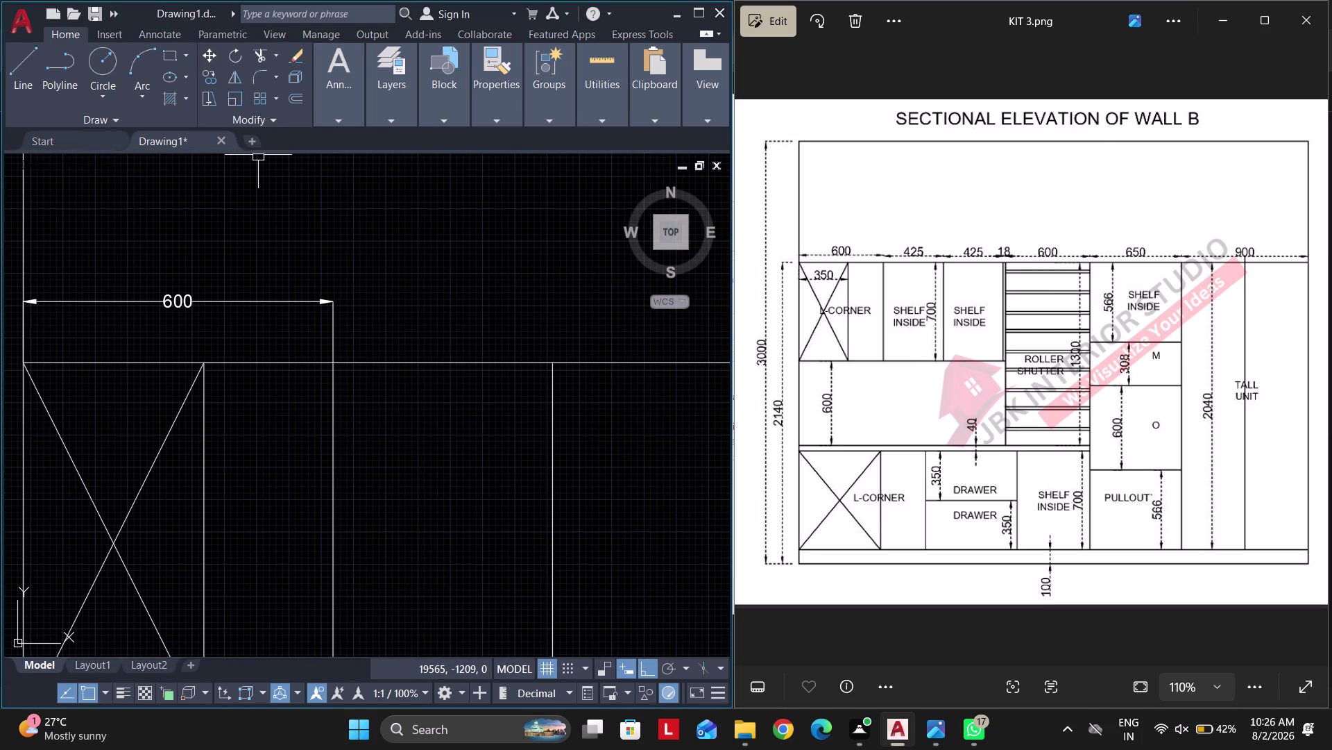
click(157, 33)
click(289, 103)
click(461, 180)
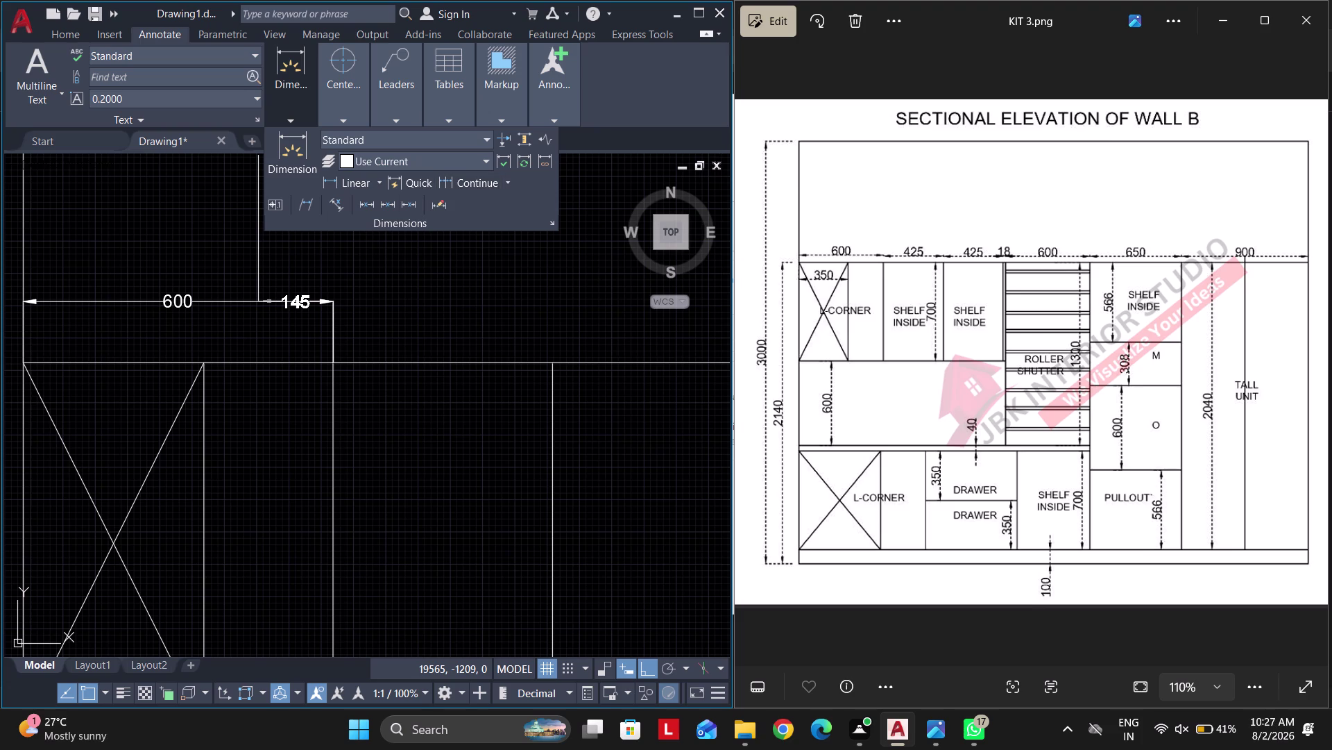
Continue the top dimension chain with the 425, 425 and 18 widths.
scroll(down, 3)
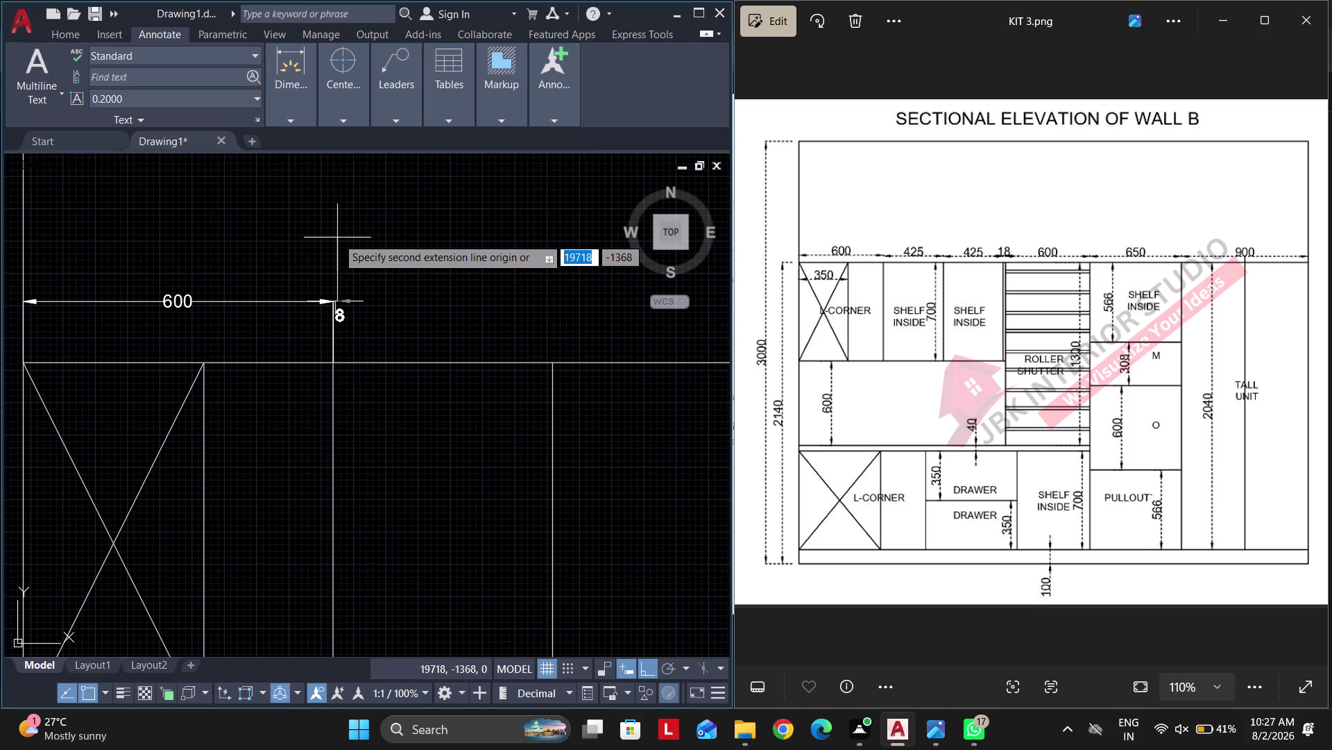
scroll(down, 3)
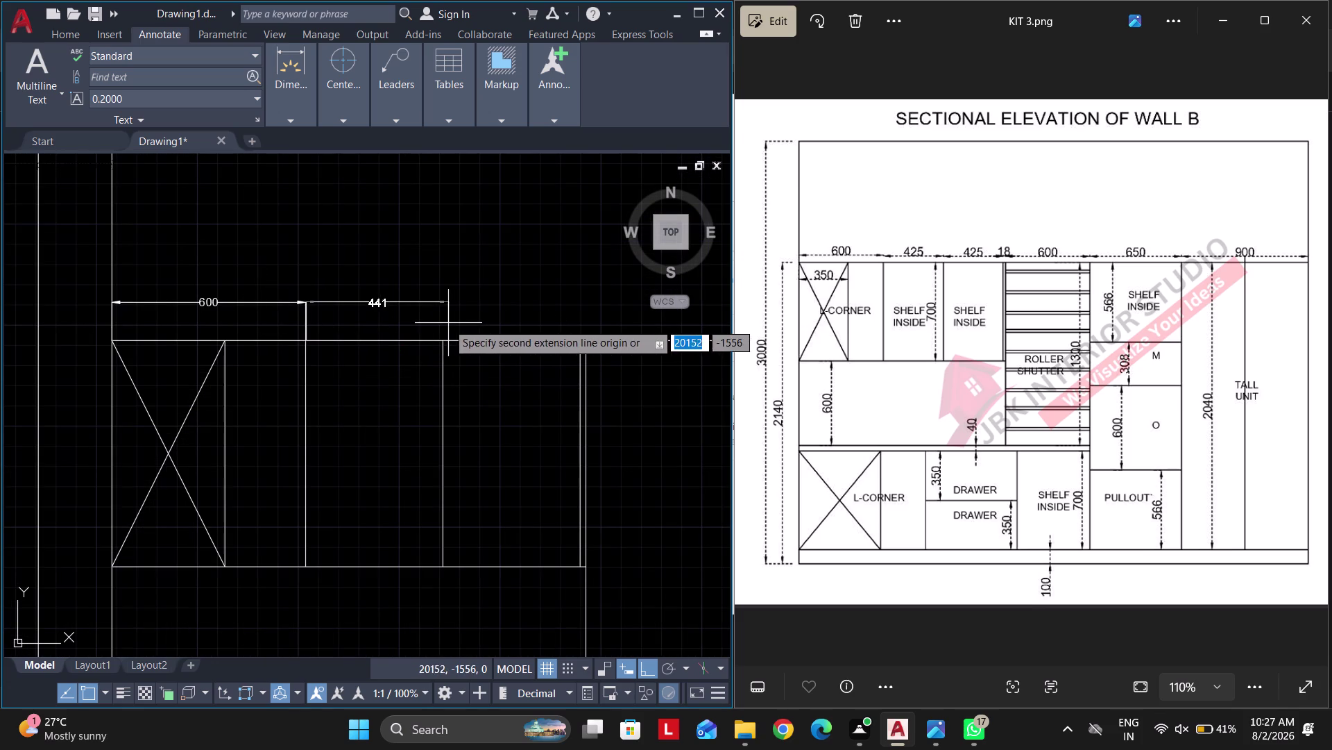
click(444, 336)
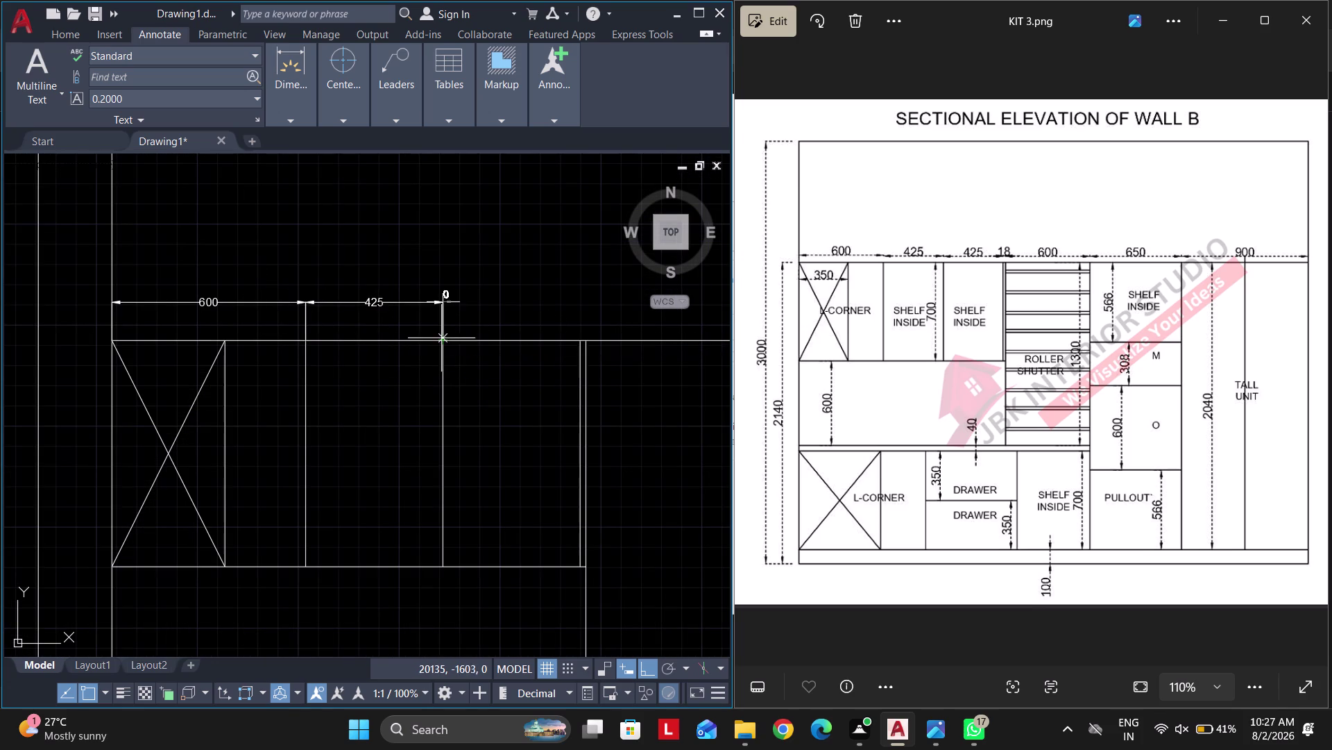
middle_drag(469, 354, 356, 344)
scroll(up, 3)
click(539, 336)
scroll(up, 3)
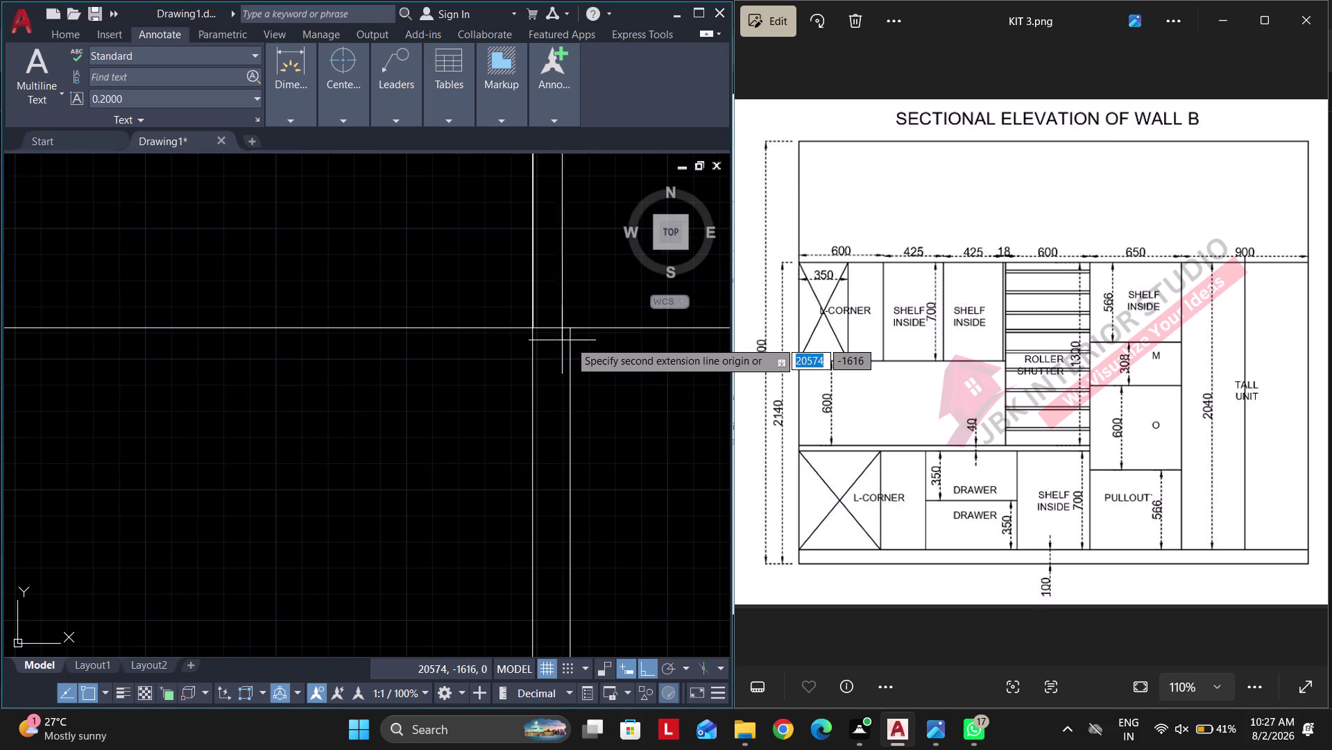
click(571, 335)
scroll(down, 3)
middle_drag(465, 335, 287, 363)
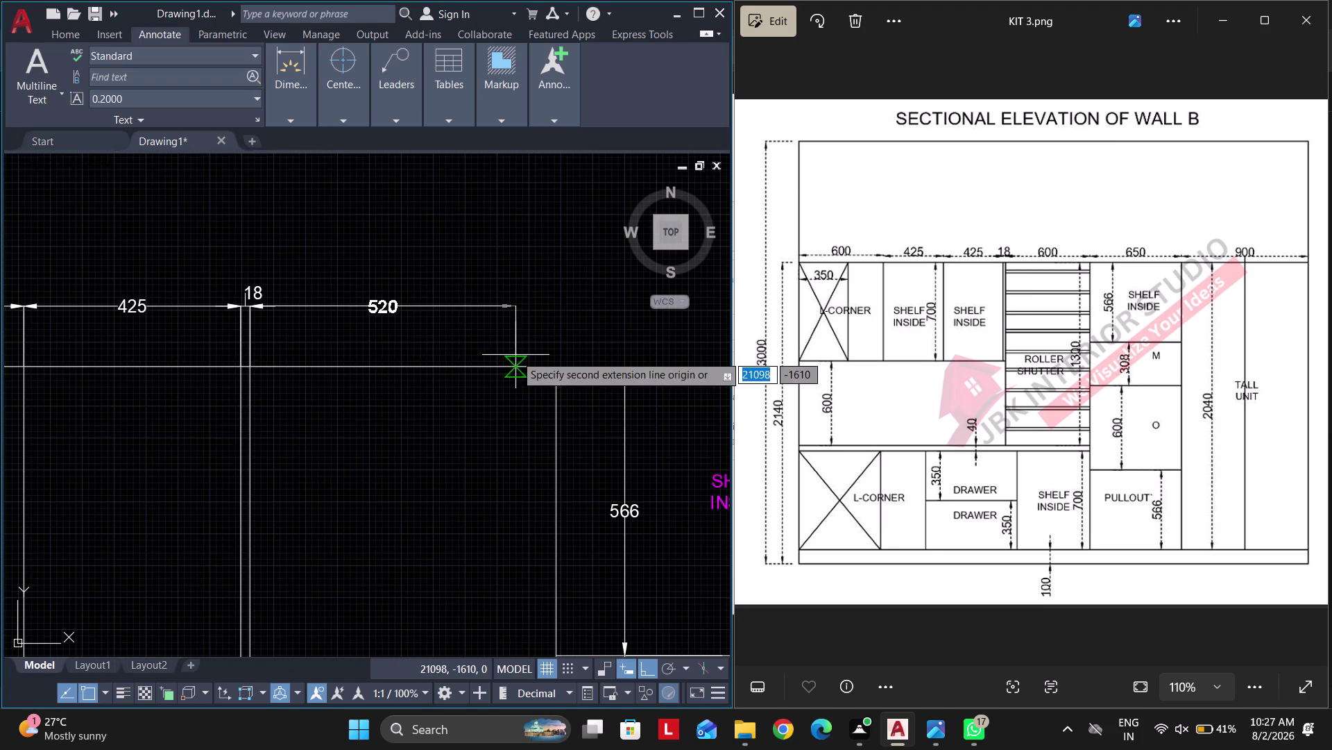
Finish the chain with the 600, 650 and 900 widths and view the whole elevation.
click(559, 365)
middle_drag(571, 367, 96, 398)
scroll(down, 3)
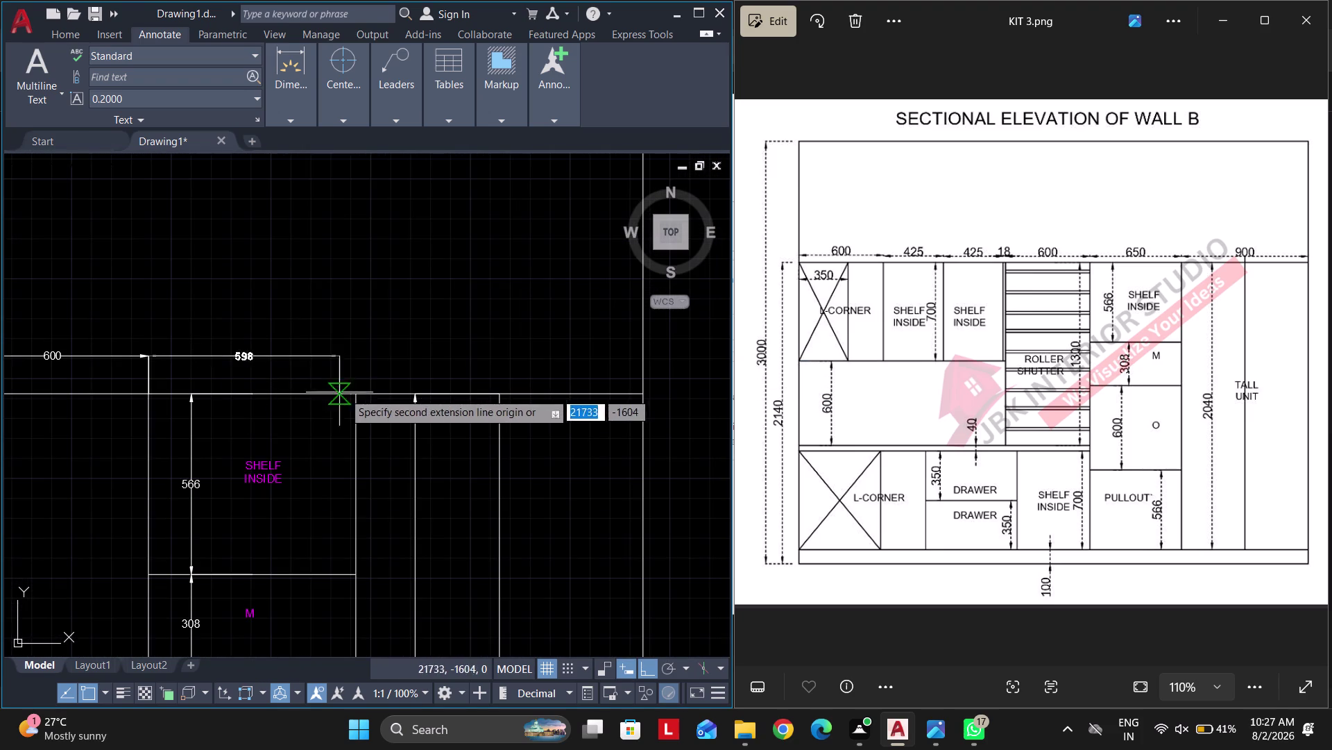
click(349, 393)
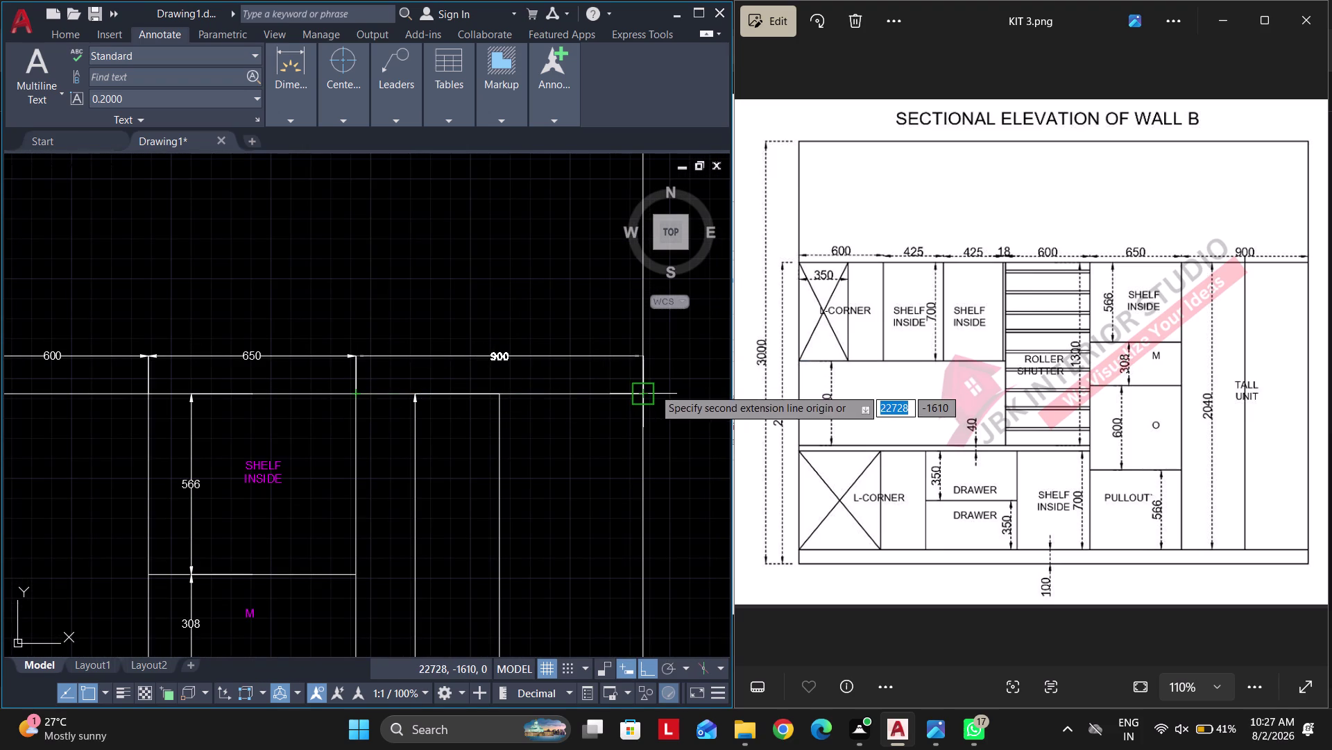
click(648, 388)
scroll(down, 3)
key(Escape)
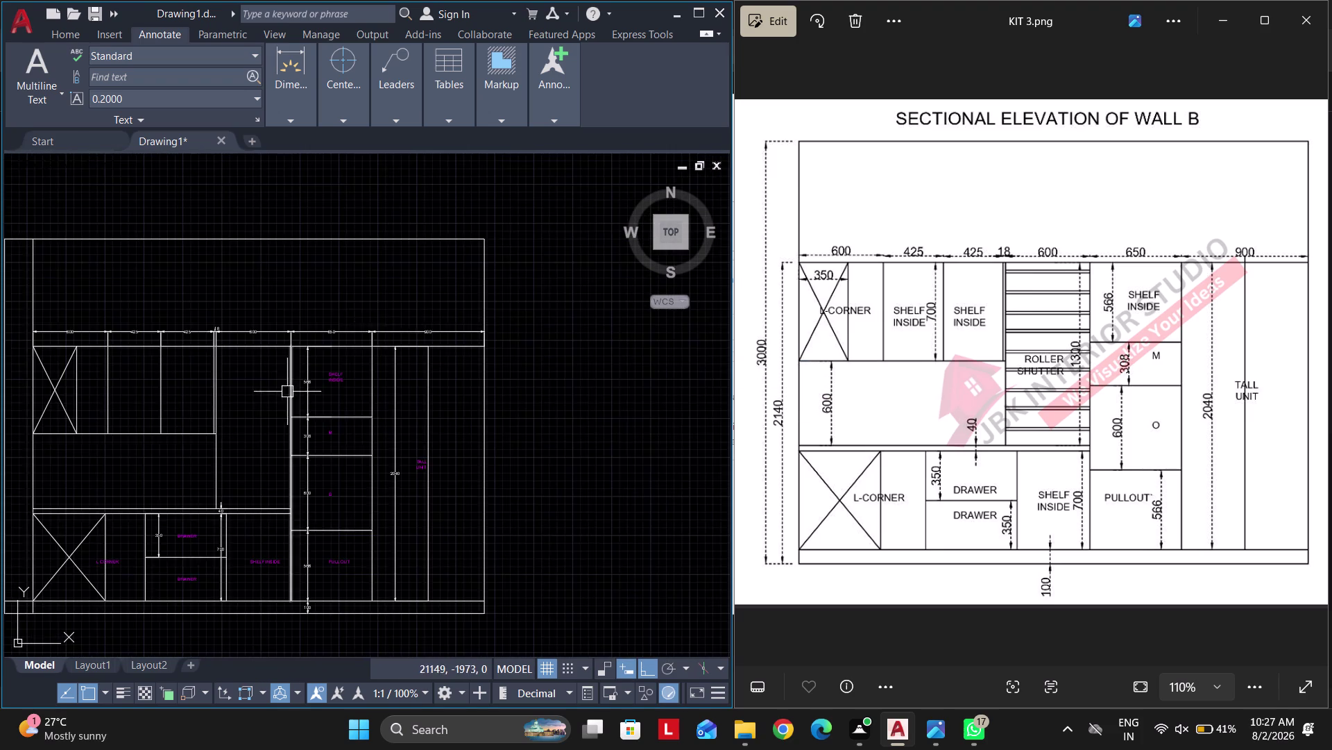
middle_drag(287, 392, 477, 326)
scroll(up, 3)
middle_drag(336, 337, 368, 334)
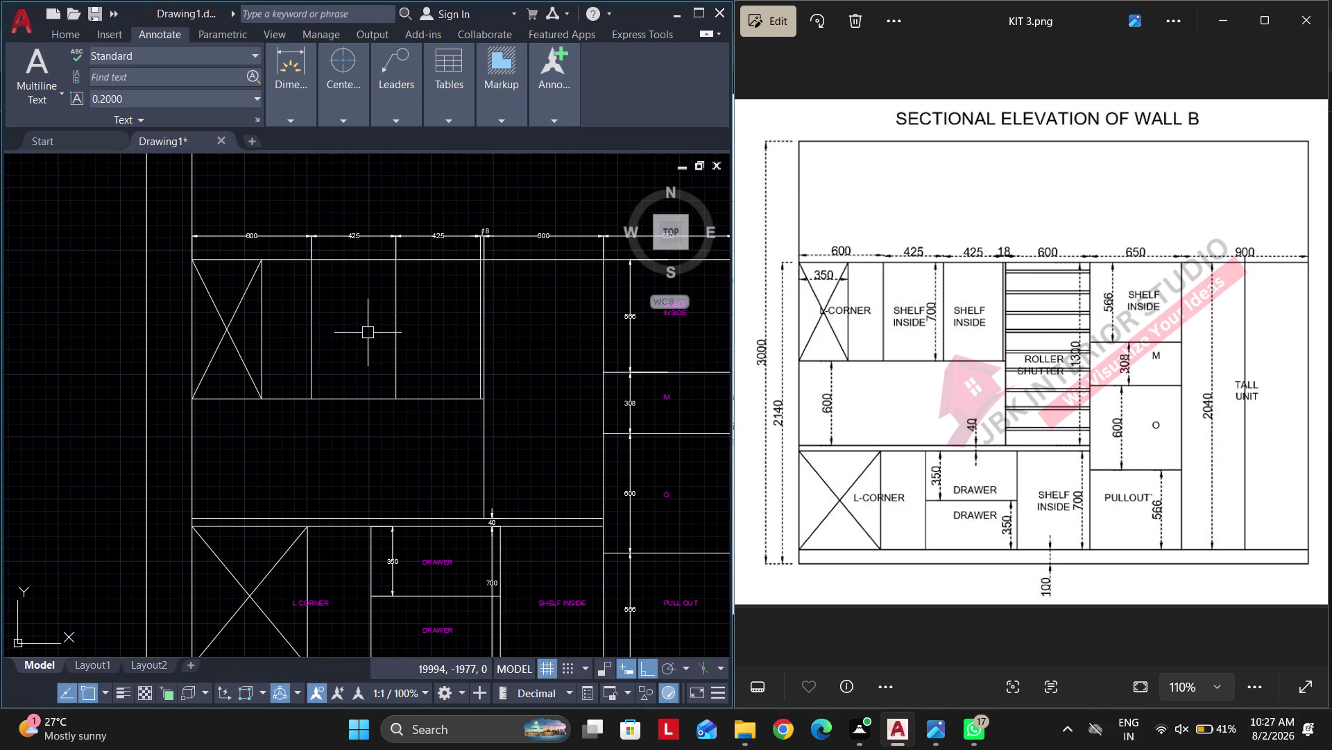
Add a 700 linear dimension (DLI) to the upper shelf cabinet side.
key(Escape)
text(DLI)
key(space)
key(space)
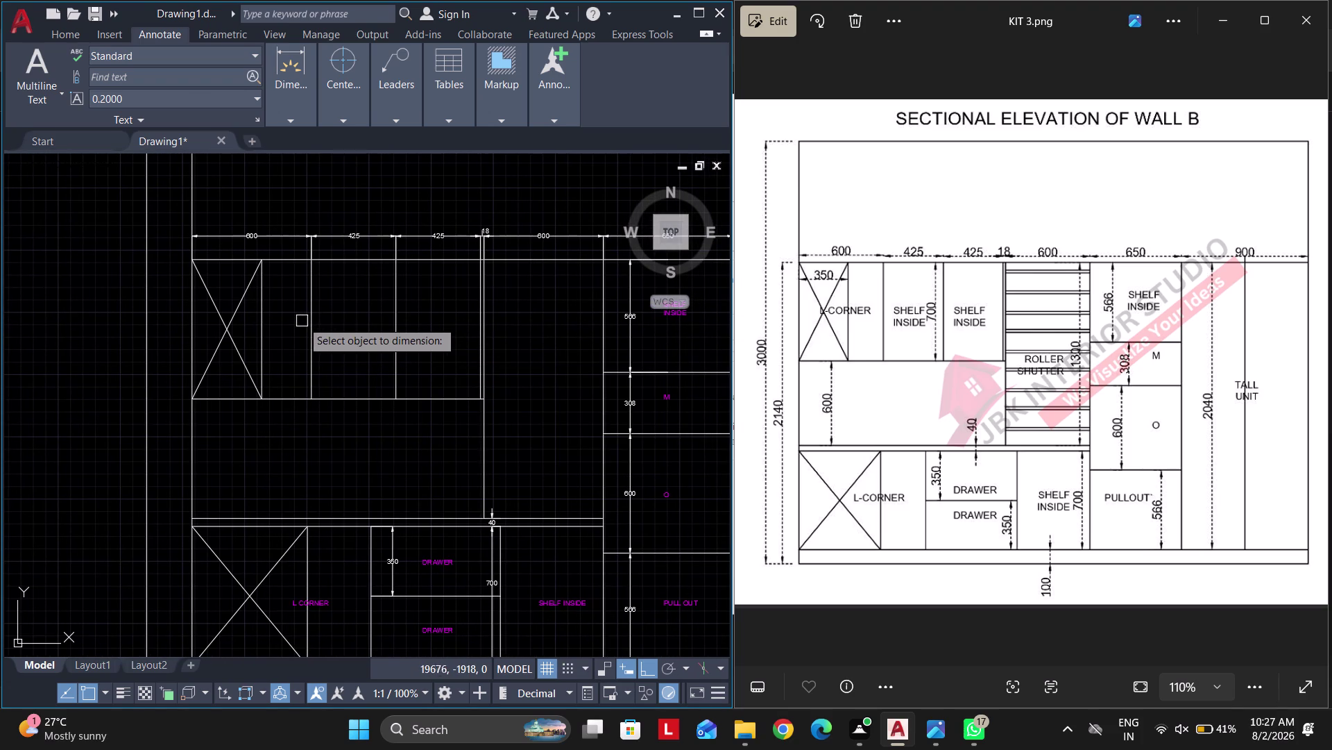
click(306, 322)
scroll(up, 3)
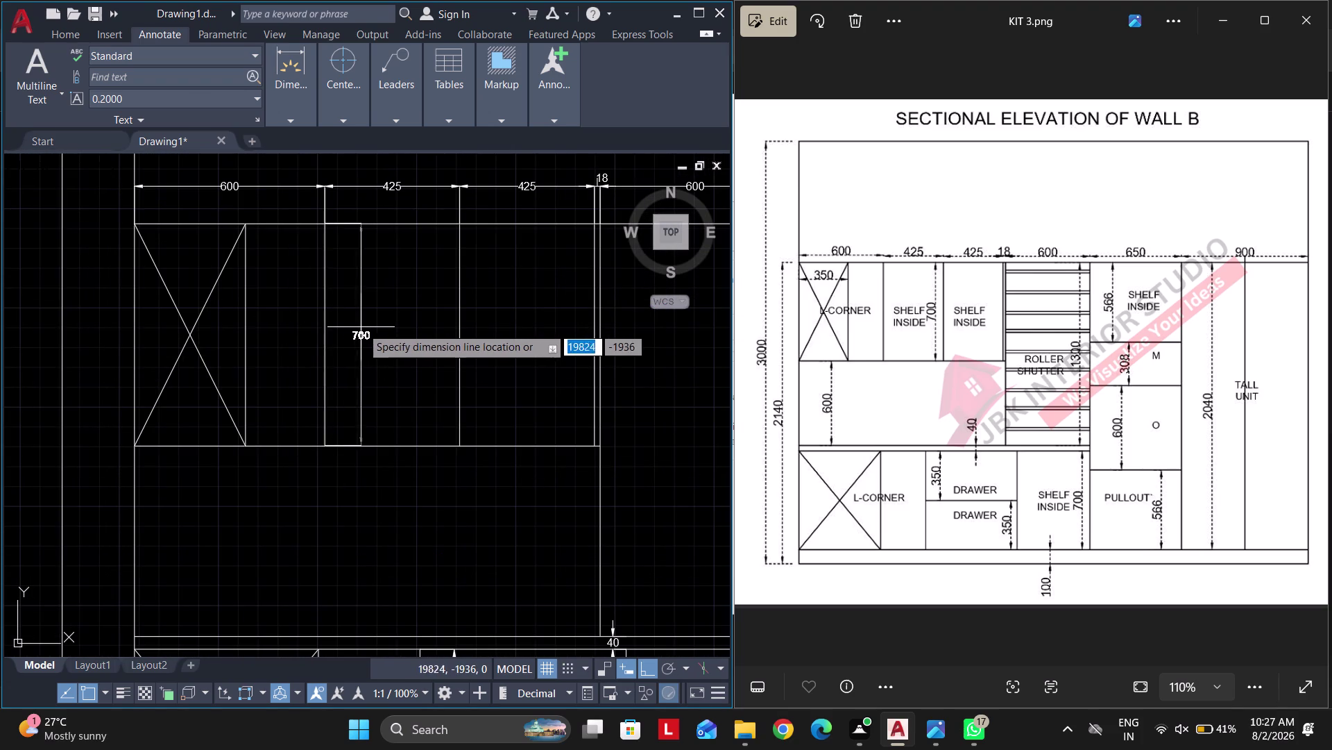
click(367, 327)
key(Escape)
scroll(down, 3)
Select the magenta L CORNER label and pick a base point to copy it.
middle_drag(367, 442, 406, 308)
scroll(up, 3)
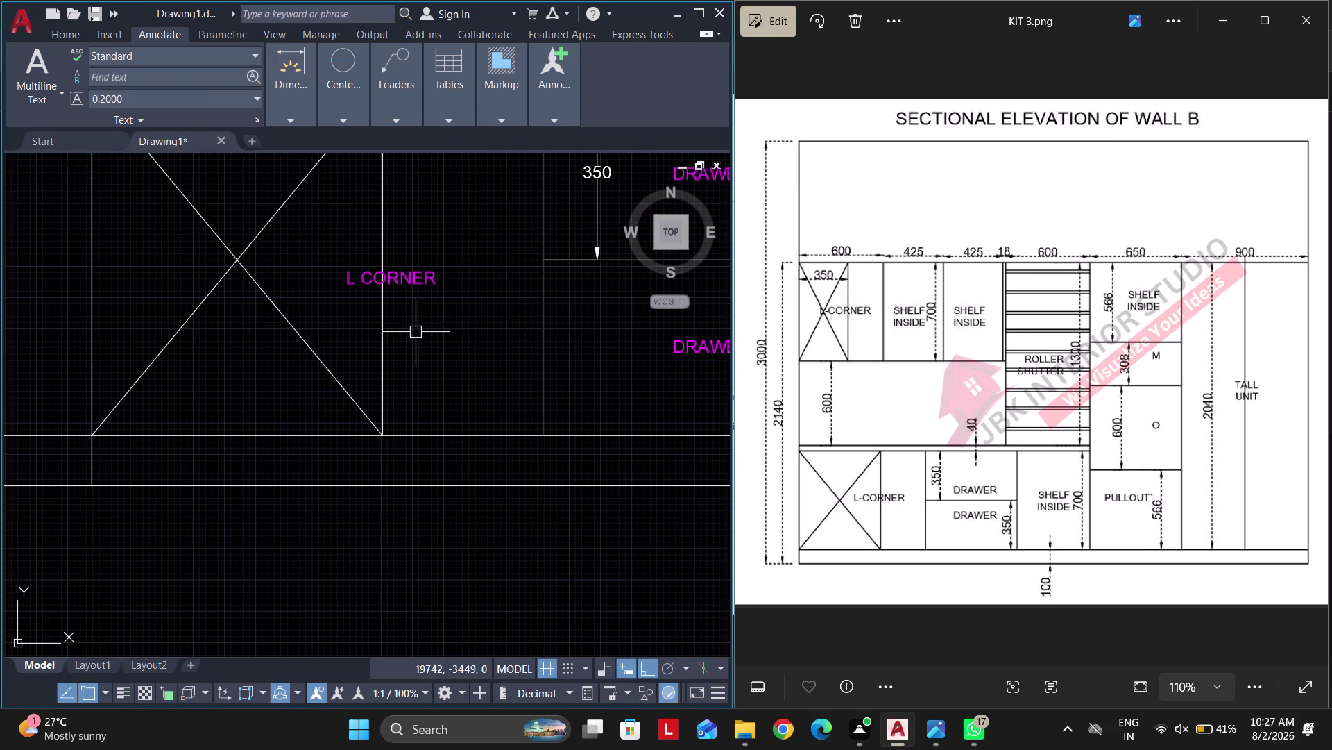
click(432, 326)
click(406, 244)
text(CO)
key(space)
click(355, 280)
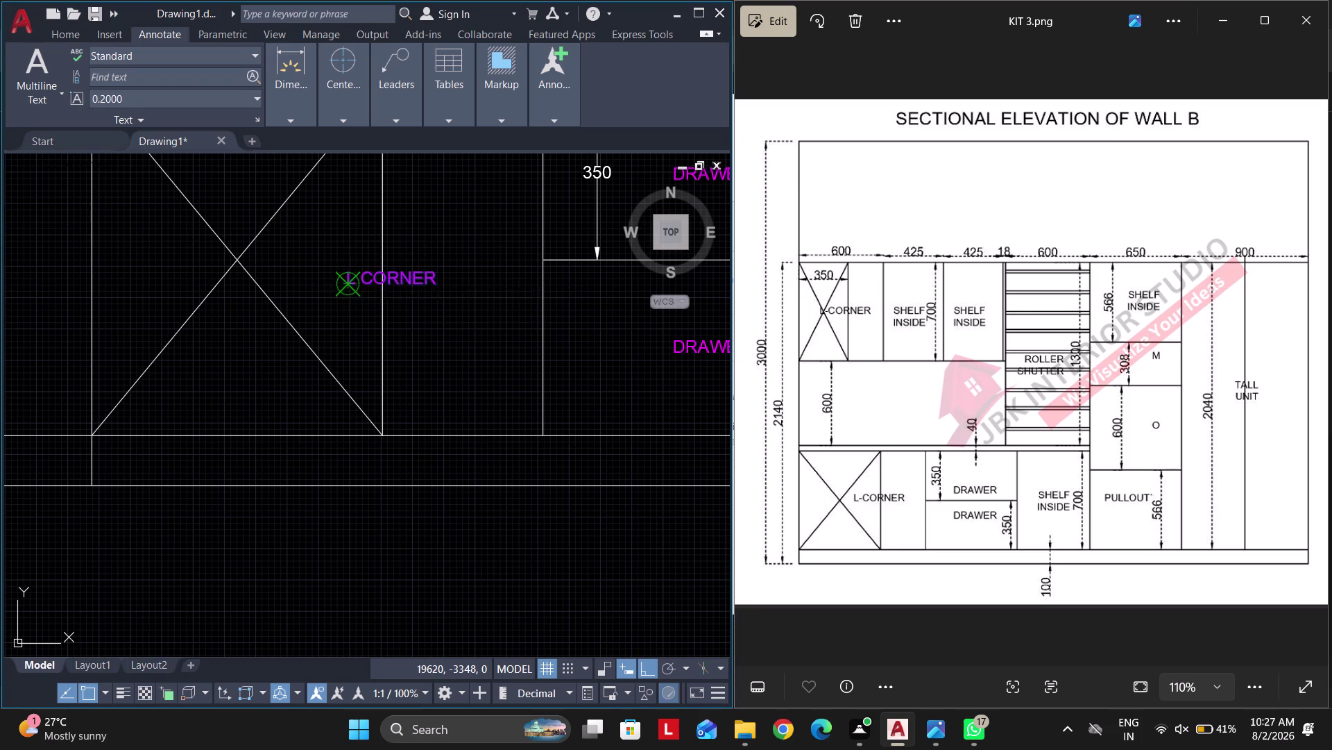
scroll(down, 3)
middle_drag(363, 245, 321, 462)
scroll(up, 3)
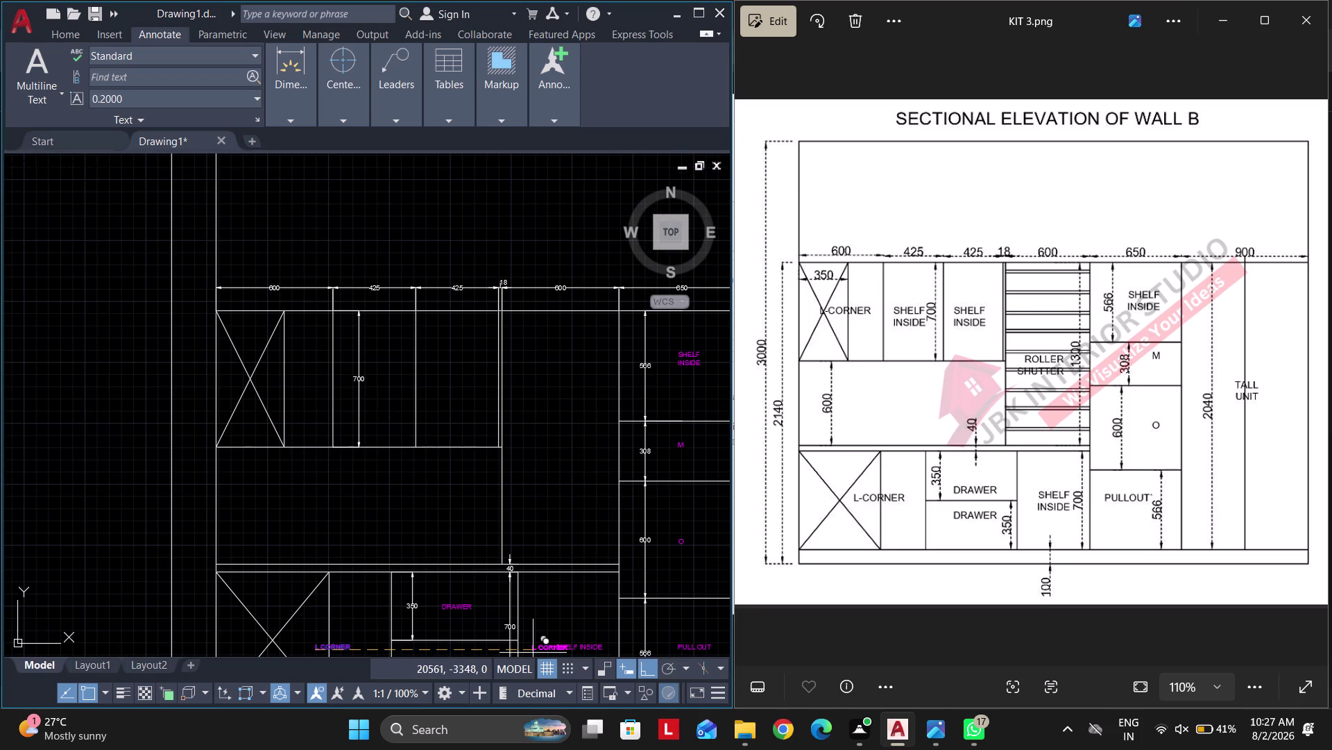
Place the L CORNER label copy in the neighbouring shelf cabinet.
click(652, 669)
scroll(up, 3)
middle_drag(549, 327, 541, 327)
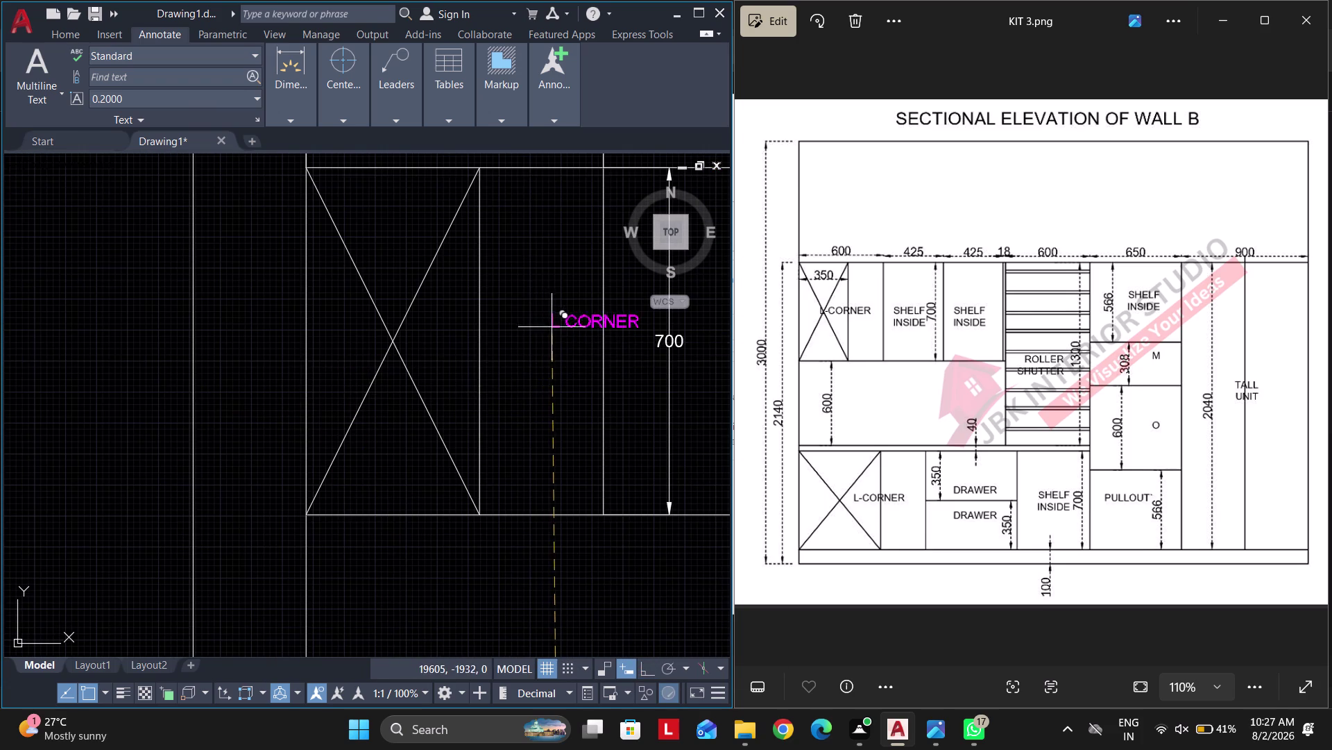
middle_drag(541, 326, 470, 328)
click(364, 340)
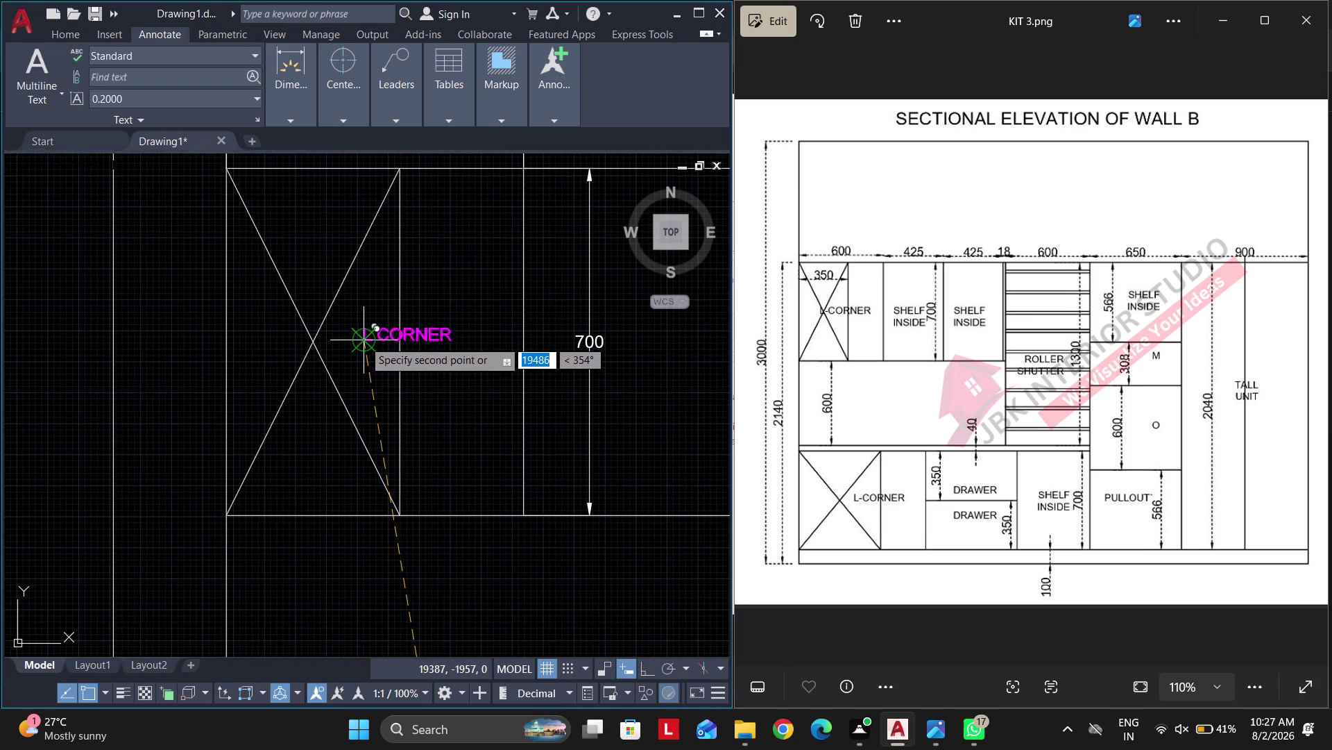
middle_drag(442, 342, 79, 430)
scroll(down, 3)
scroll(up, 3)
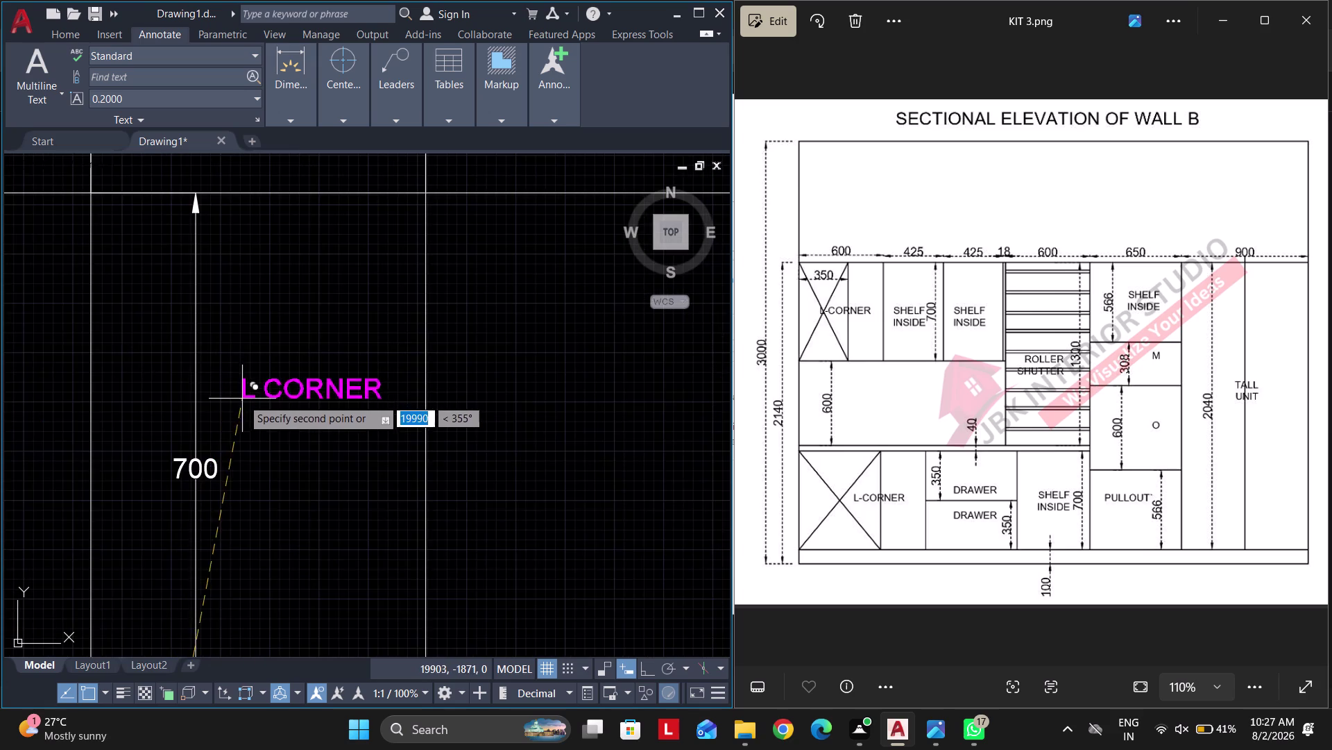
scroll(down, 3)
middle_drag(238, 474, 269, 427)
key(Escape)
Select the 700 dimension and attempt to move it.
drag(282, 441, 276, 438)
click(226, 392)
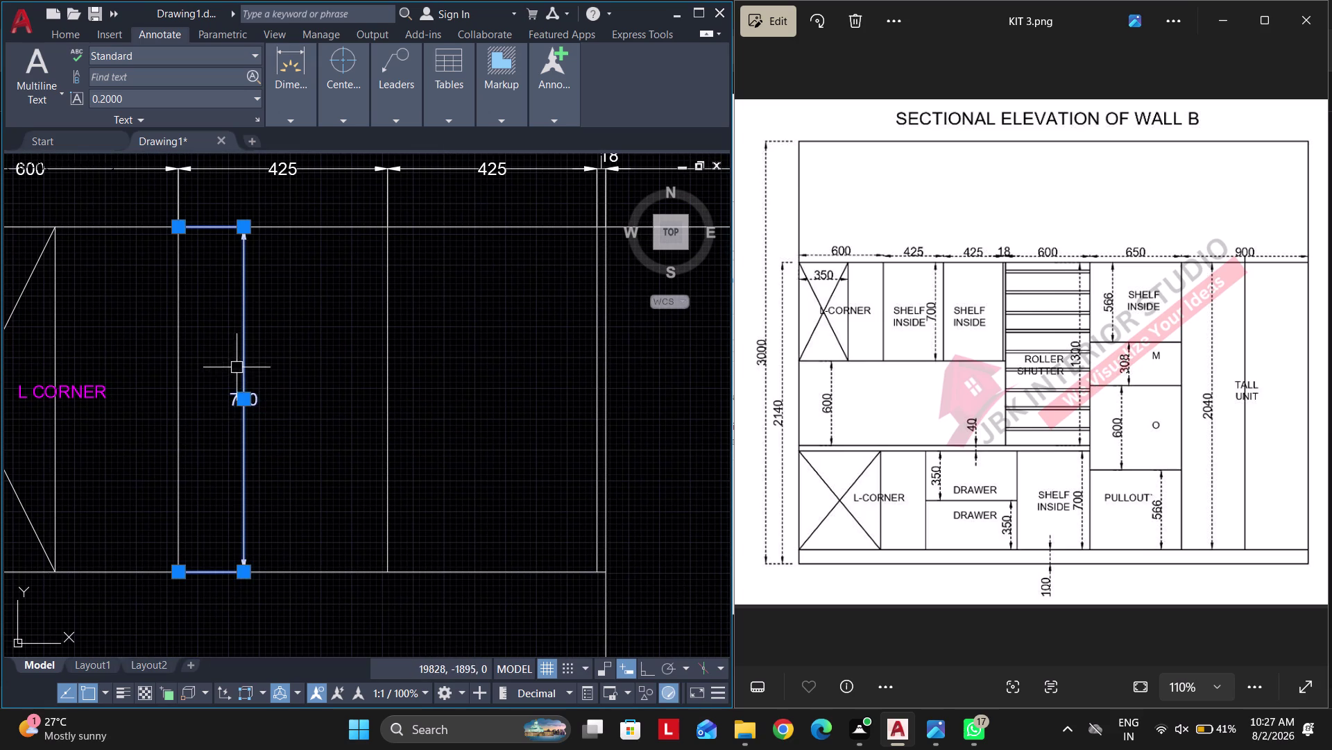
key(m)
key(Escape)
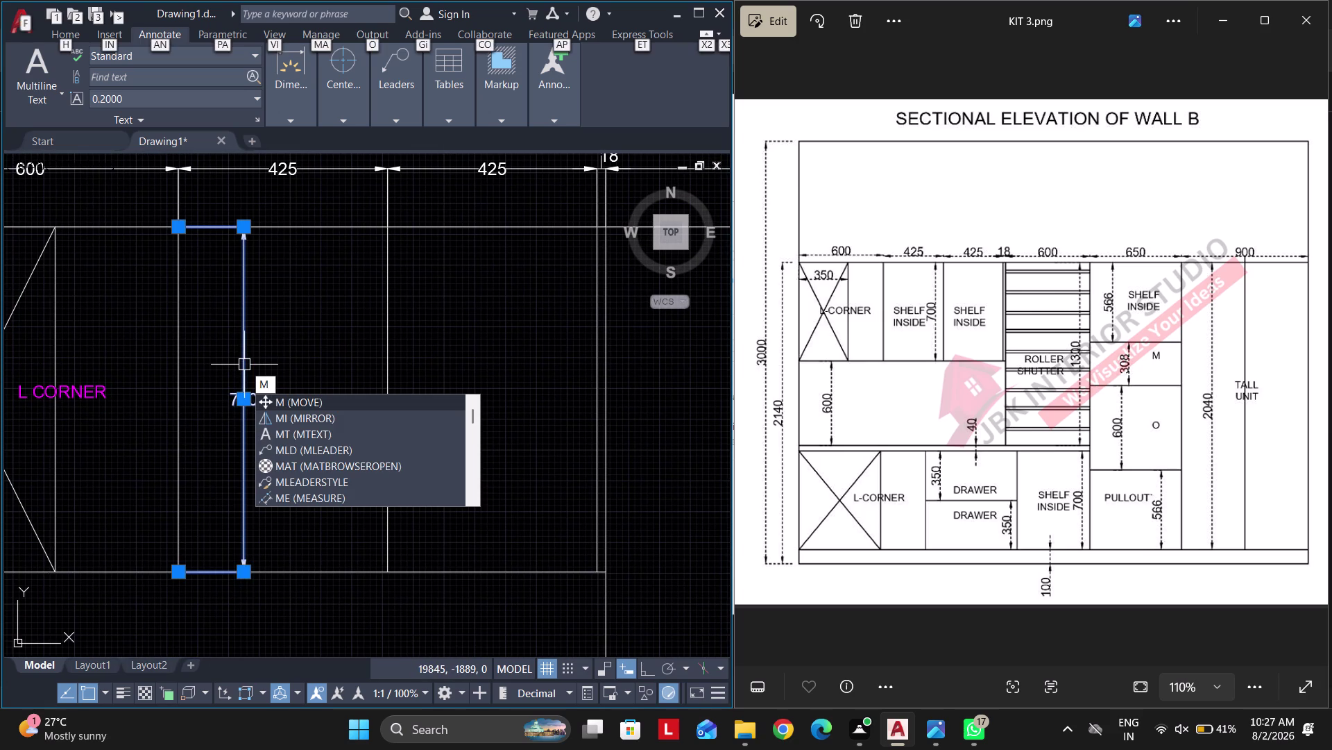
key(Escape)
key(Escape)
drag(284, 357, 264, 345)
click(218, 314)
key(m)
key(space)
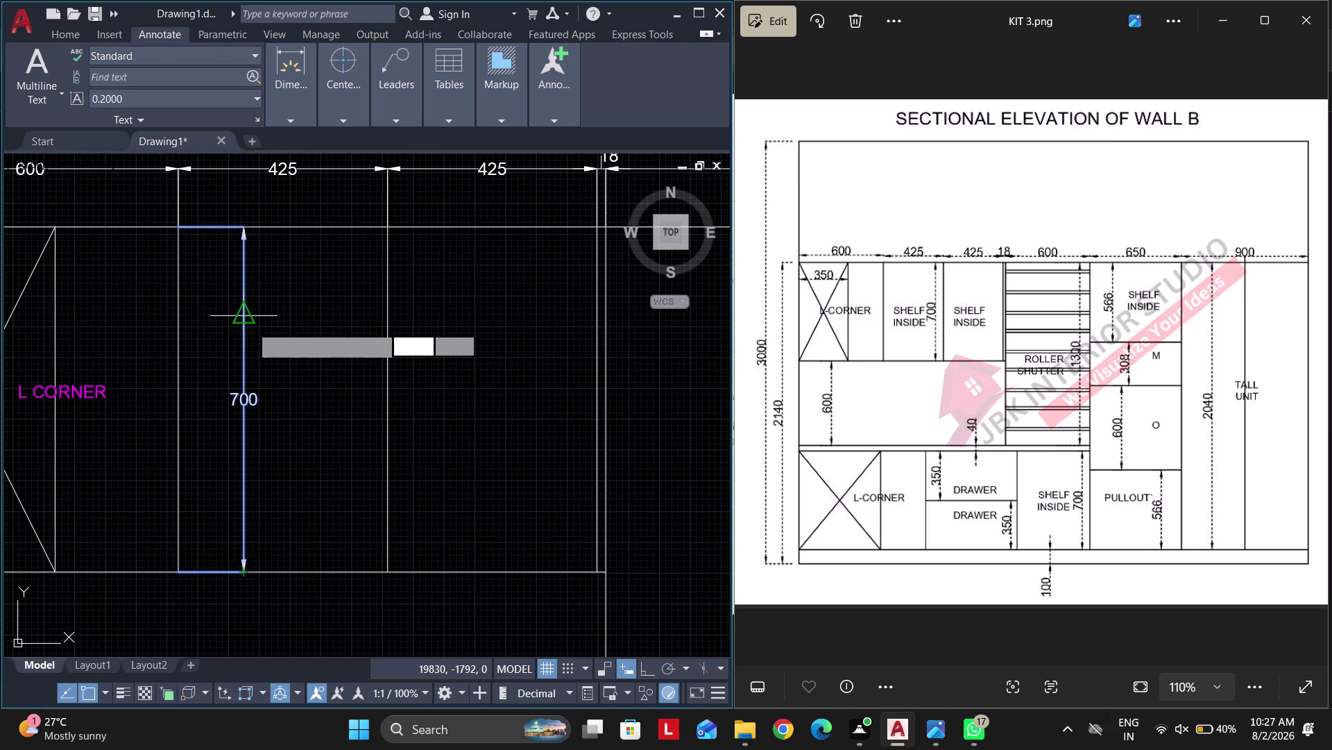
click(251, 326)
key(Escape)
drag(331, 380, 297, 355)
click(216, 314)
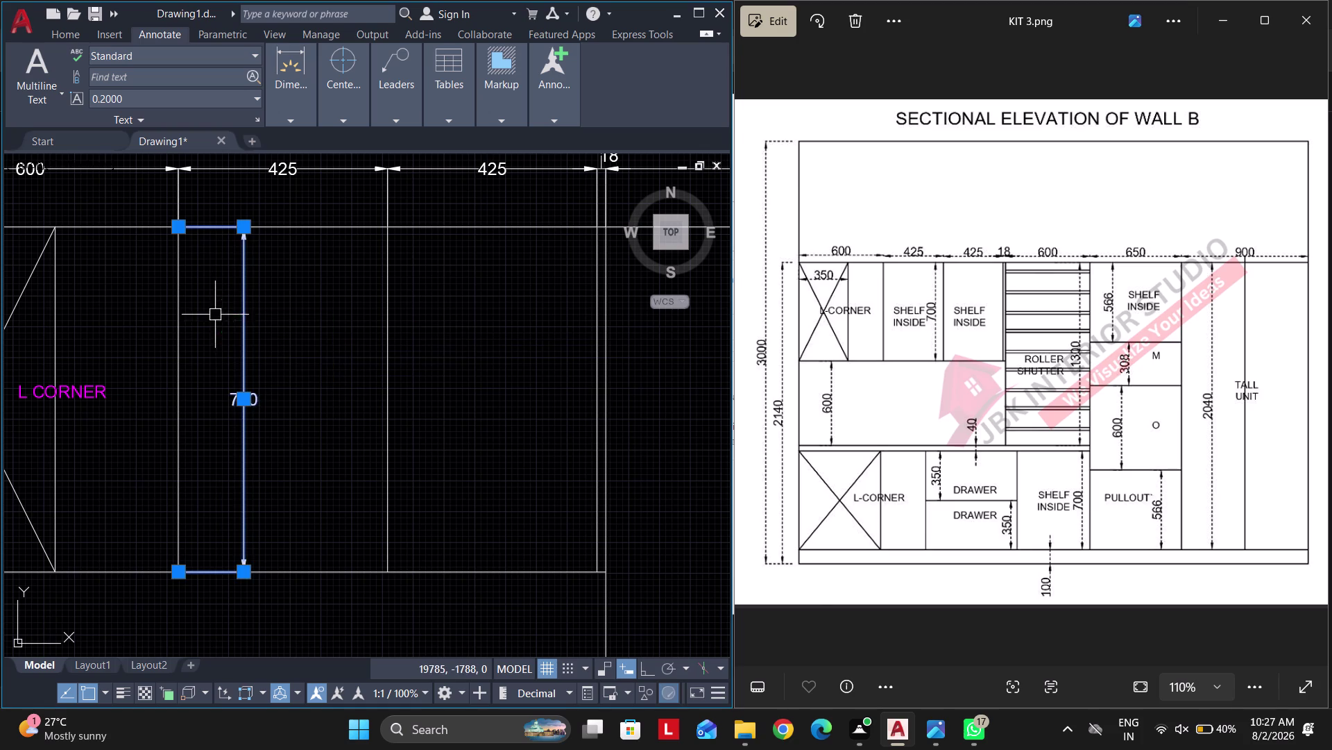
click(649, 663)
Grip-move the 700 dimension text to the left of its line.
middle_drag(451, 477, 506, 484)
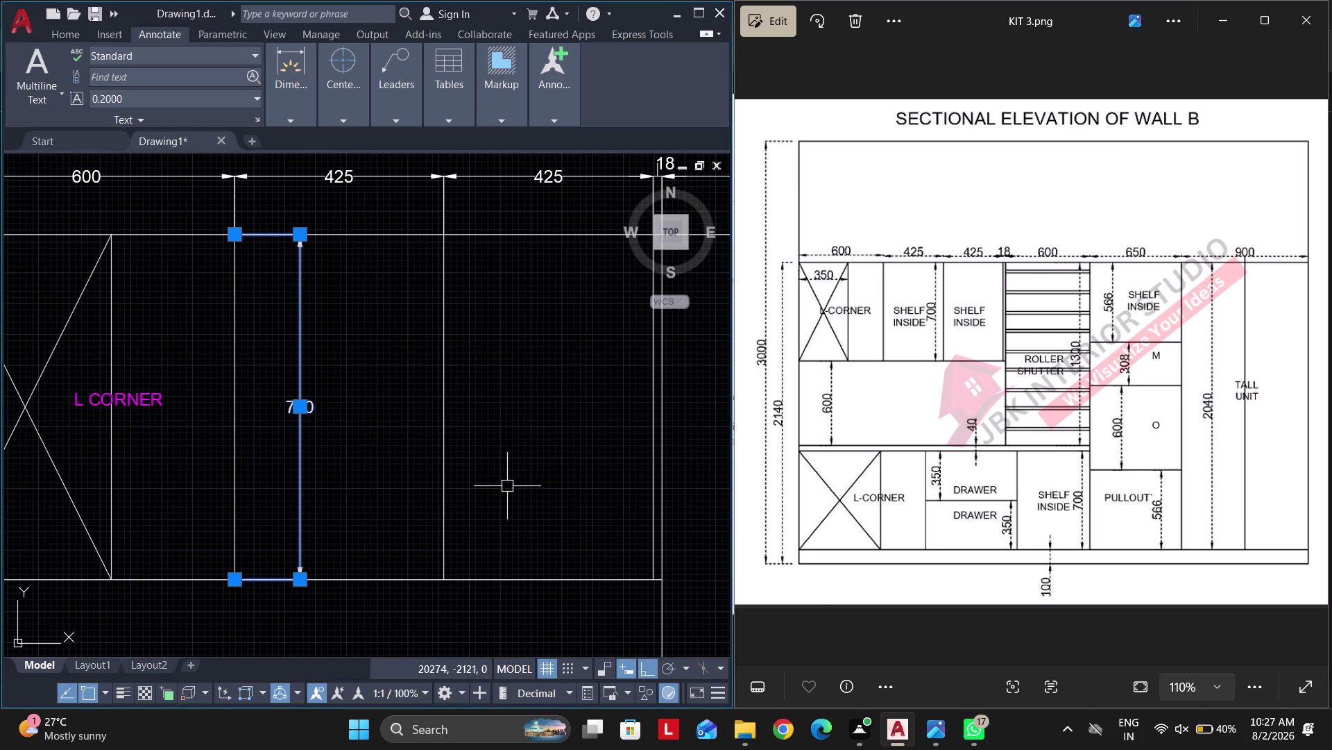
click(301, 405)
click(273, 404)
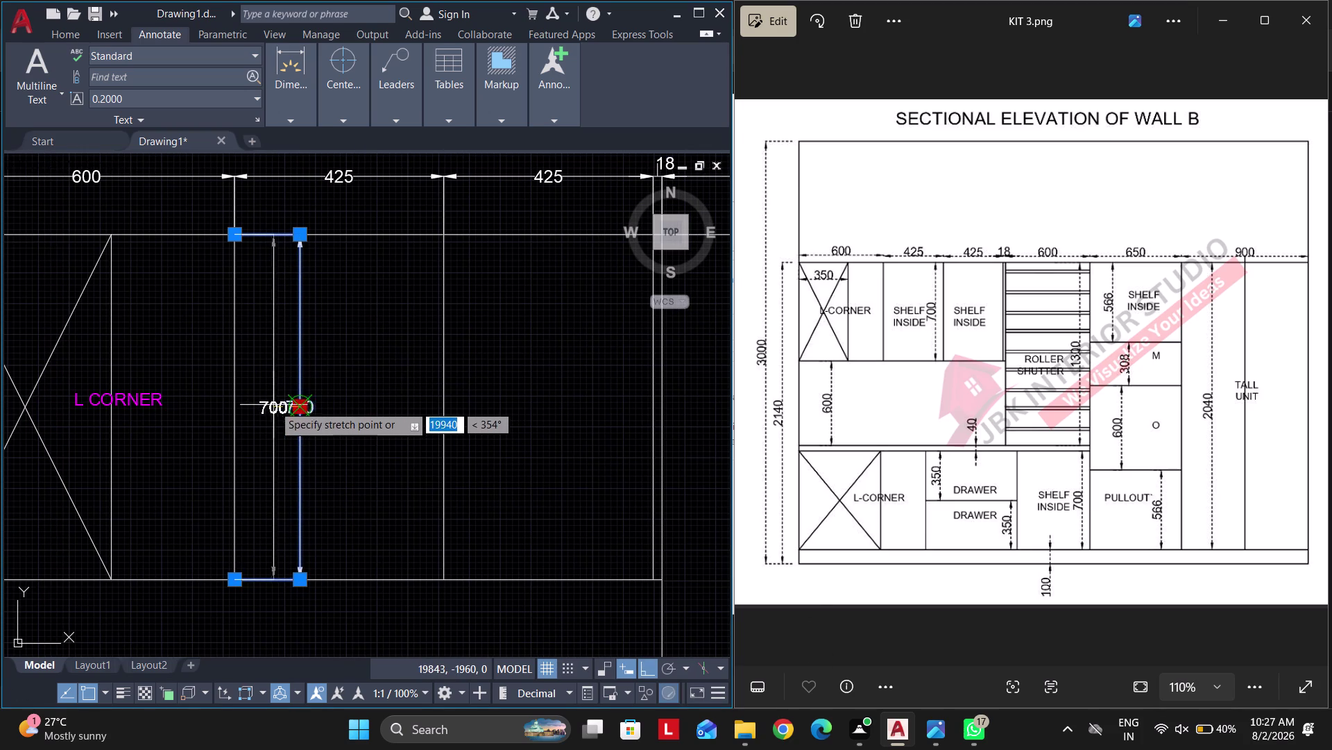
click(297, 410)
scroll(up, 3)
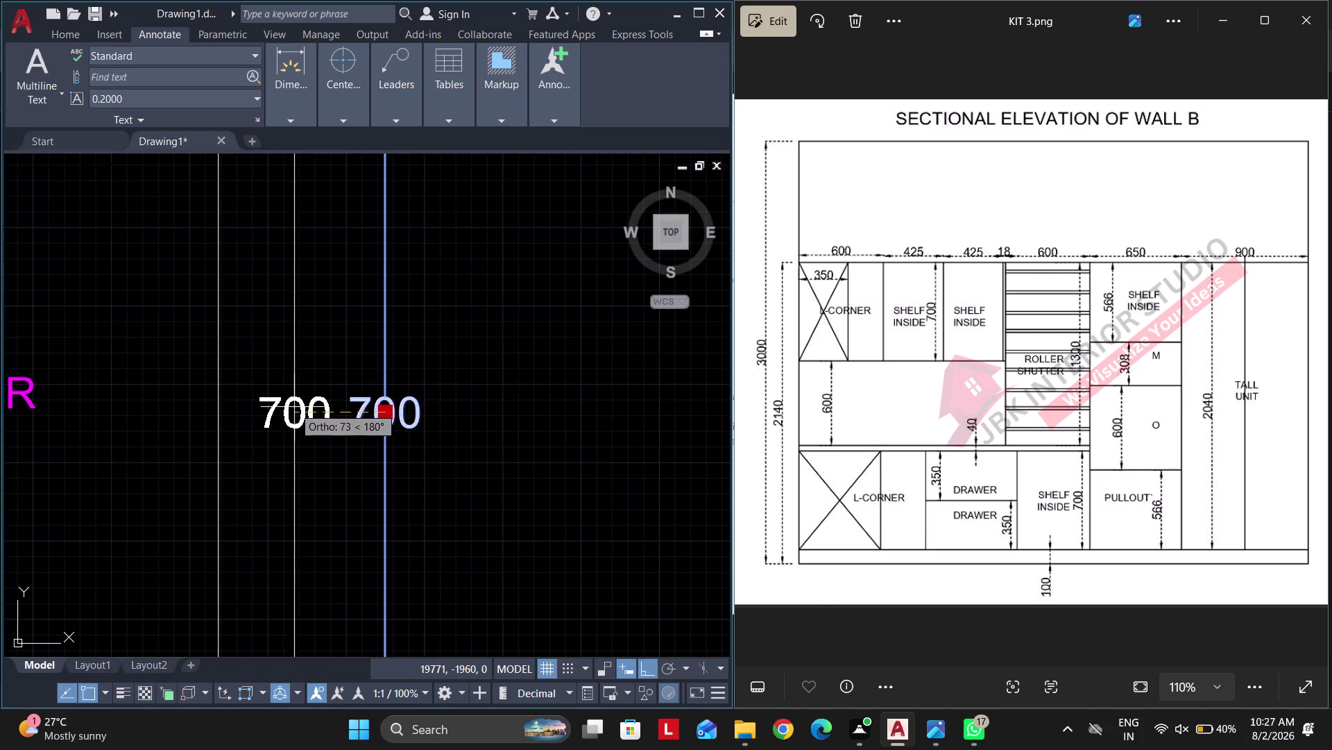
click(298, 407)
scroll(down, 3)
Copy the L CORNER label into the next cabinet and open the copy for editing.
key(Escape)
click(131, 435)
click(118, 337)
text(C)
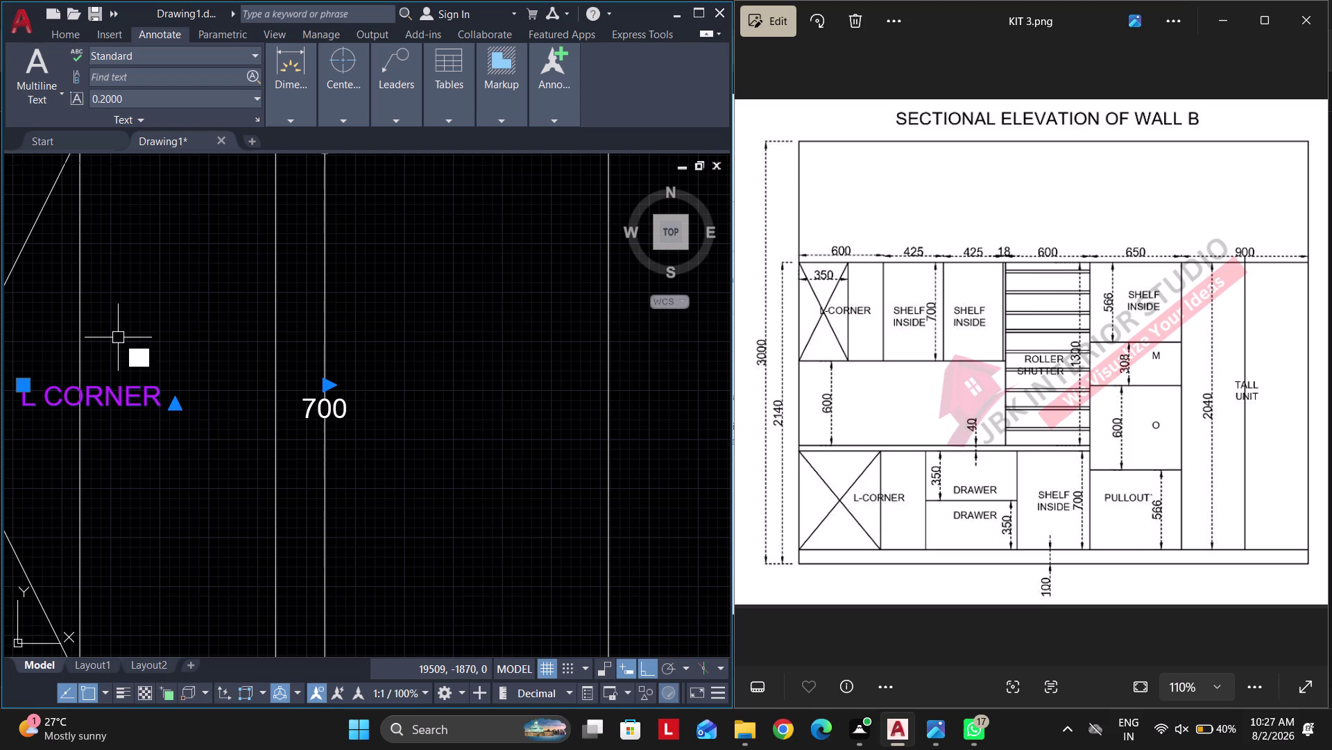
text(O)
key(space)
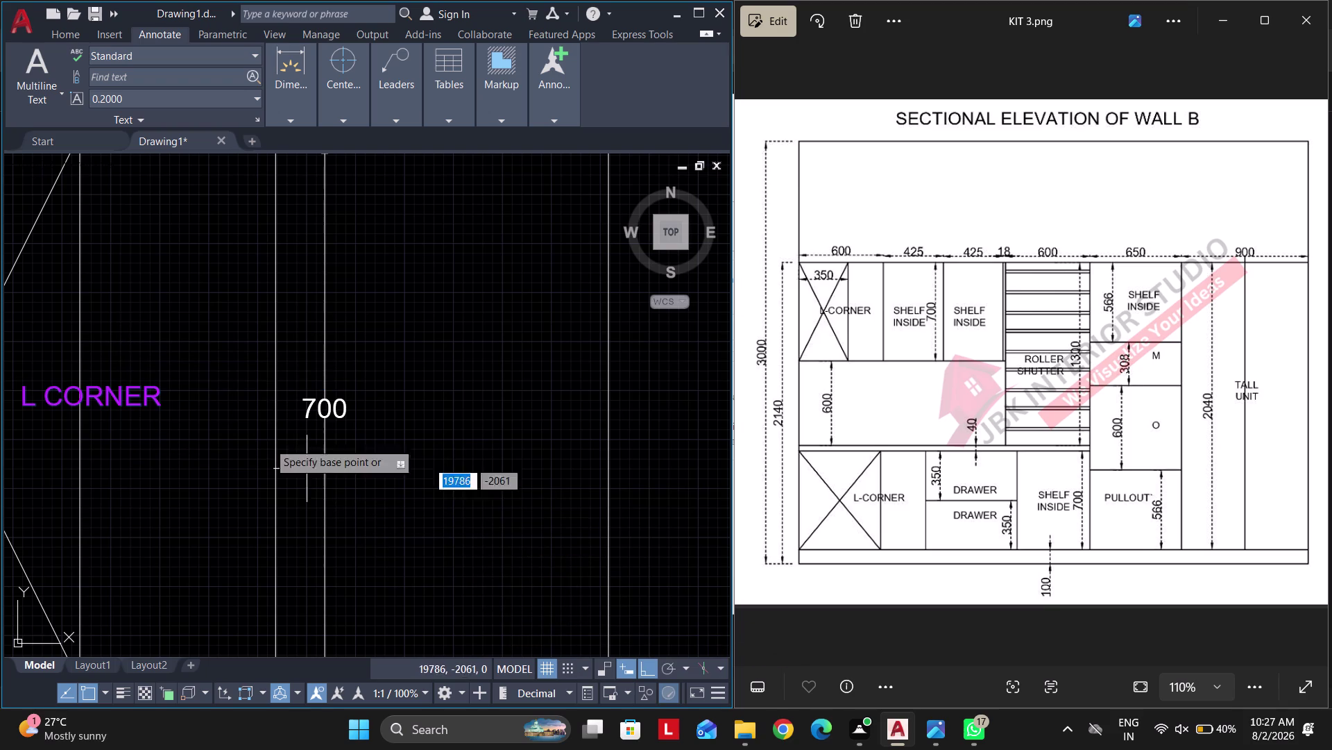
click(100, 399)
scroll(down, 3)
click(367, 406)
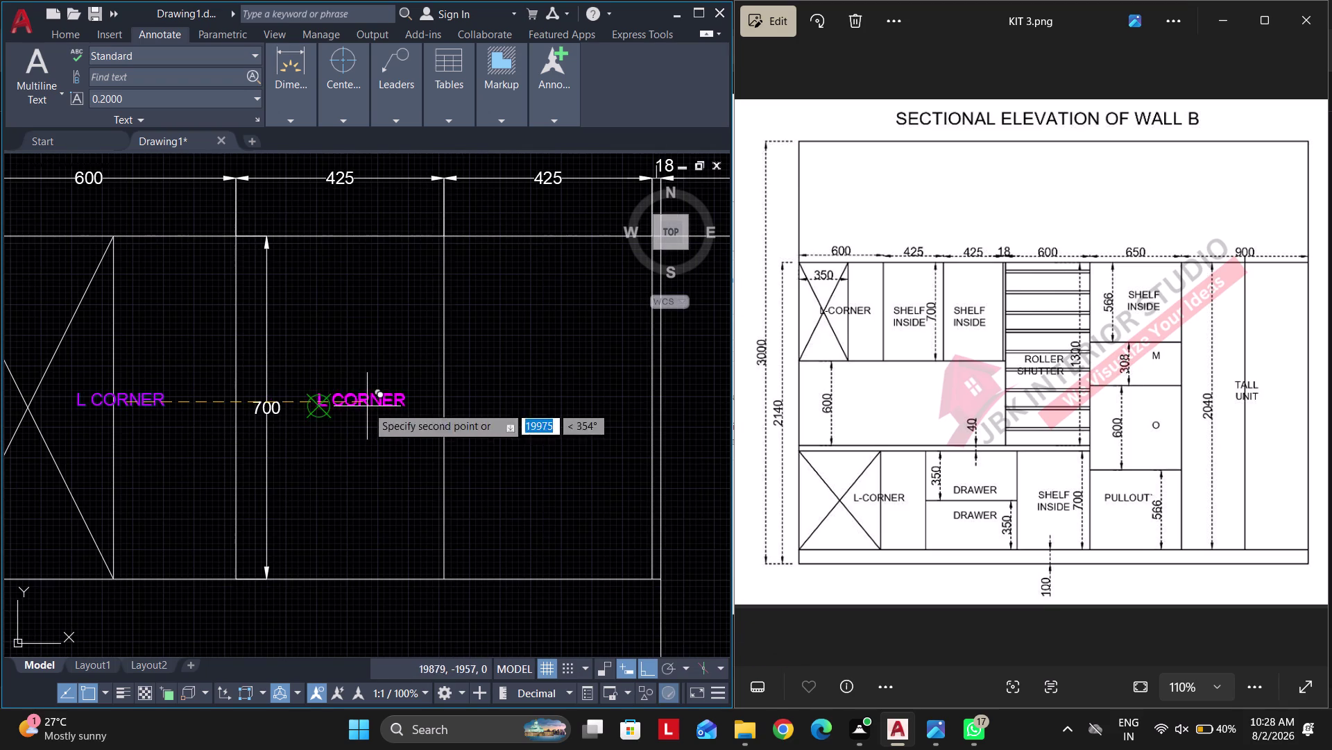
middle_drag(417, 440, 151, 441)
click(288, 401)
key(Escape)
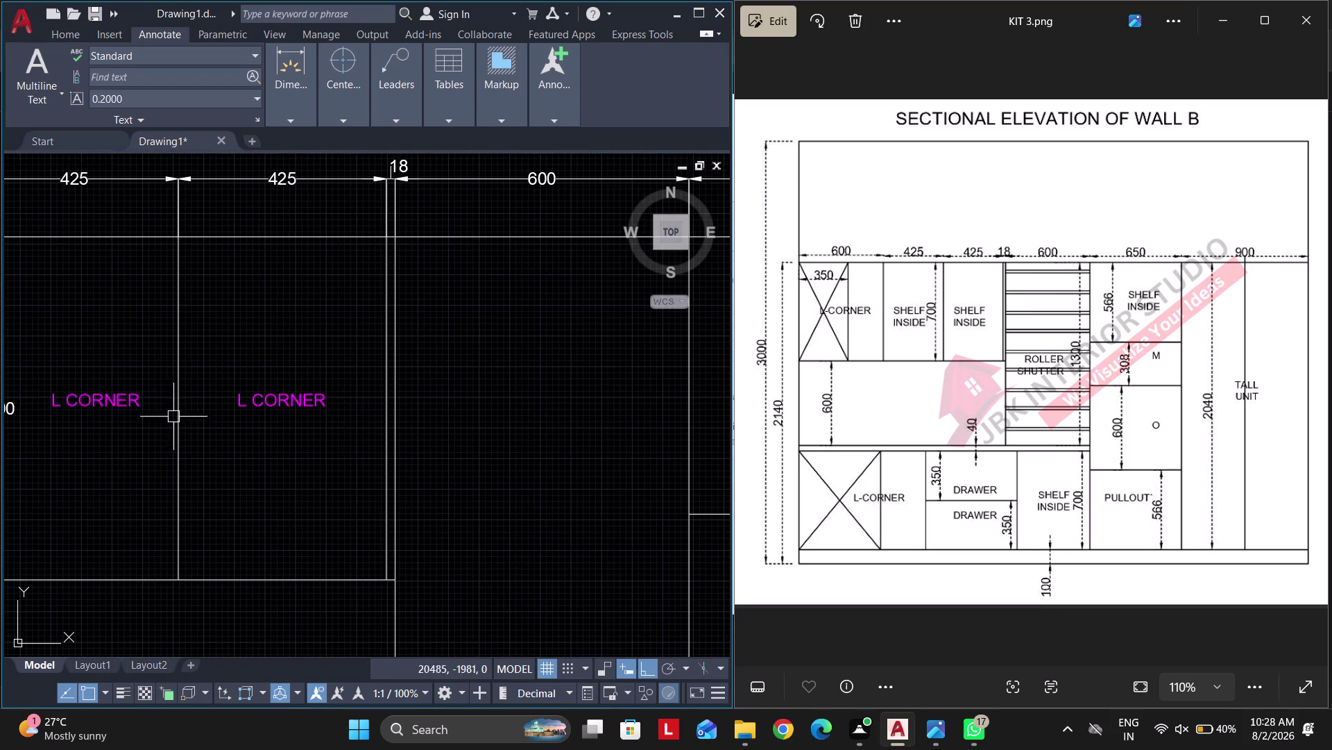
middle_drag(150, 412, 373, 372)
double_click(315, 369)
Reword the first copied label to SHELF INSIDE on two lines.
key(ctrl+a)
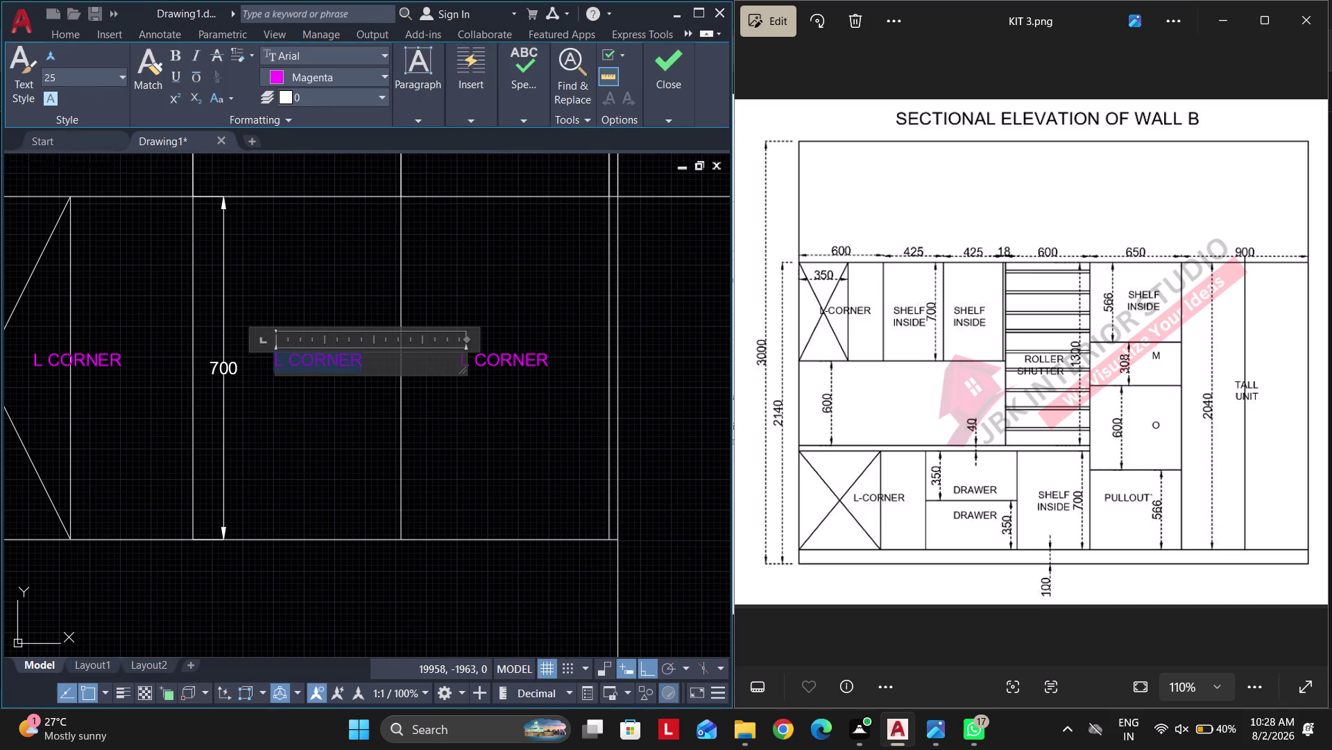
text(SHELF)
key(space)
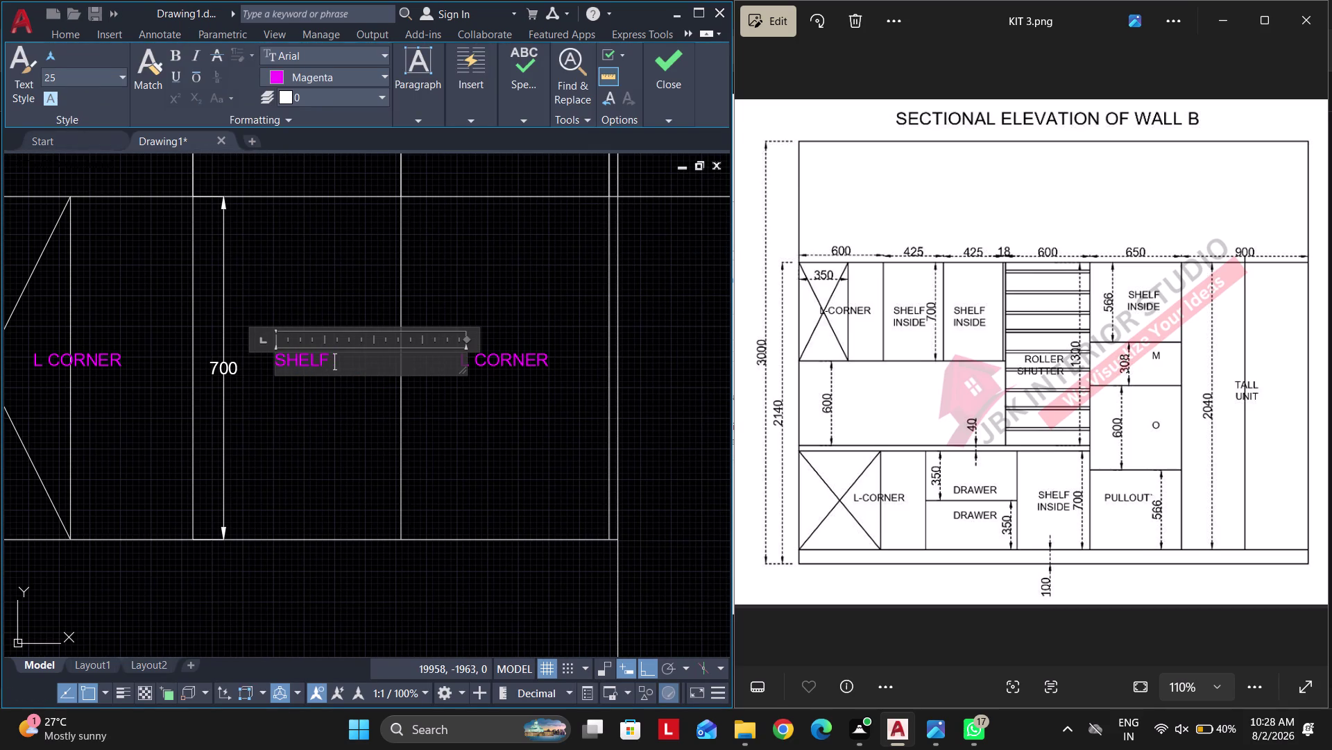
key(Return)
text(INSID)
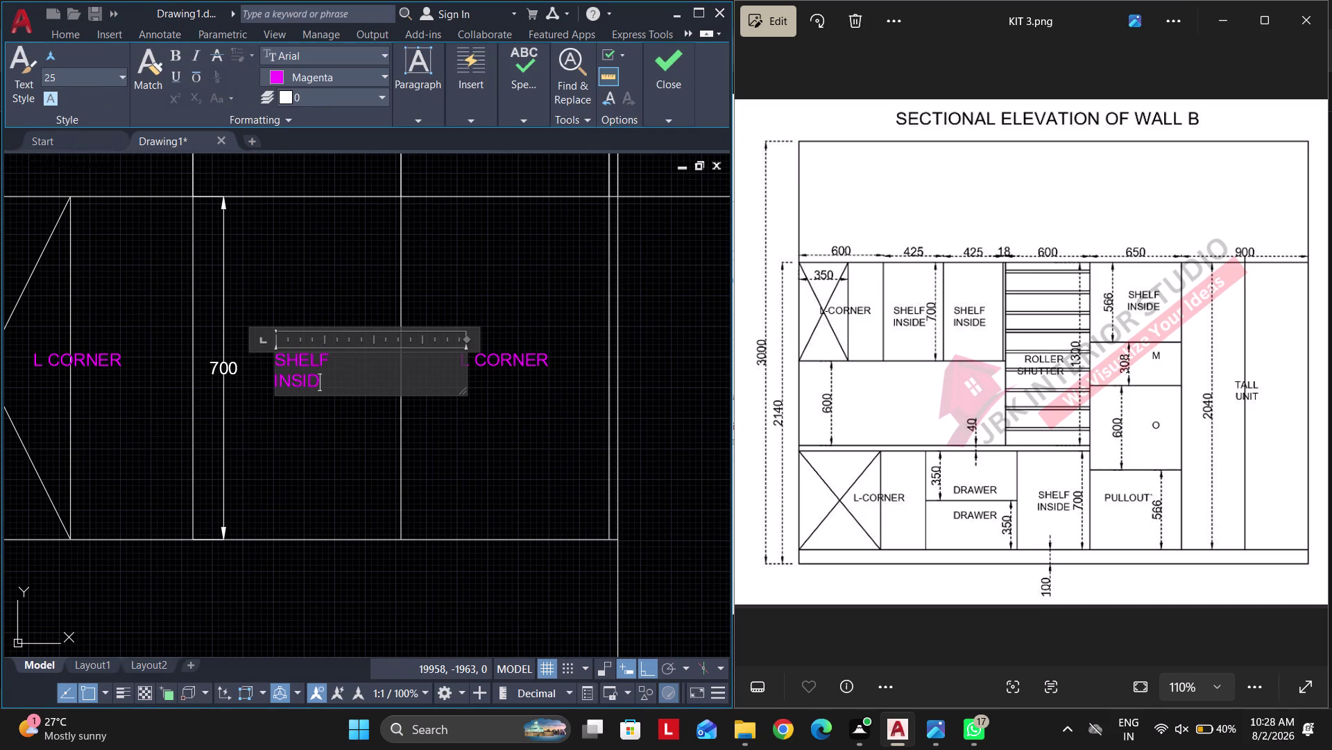
text(E)
click(297, 489)
key(Escape)
Change the other L CORNER copy to read SHELF INSIDE on two lines.
double_click(515, 361)
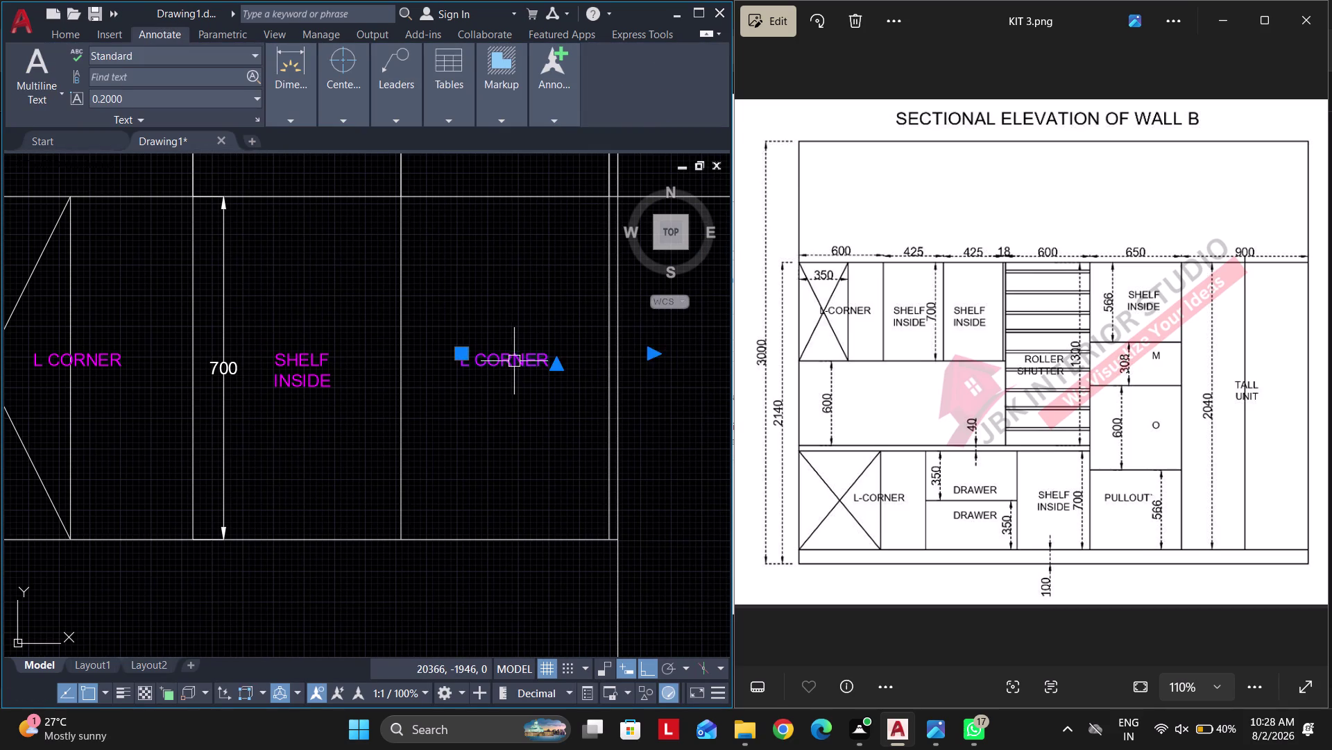
key(ctrl+a)
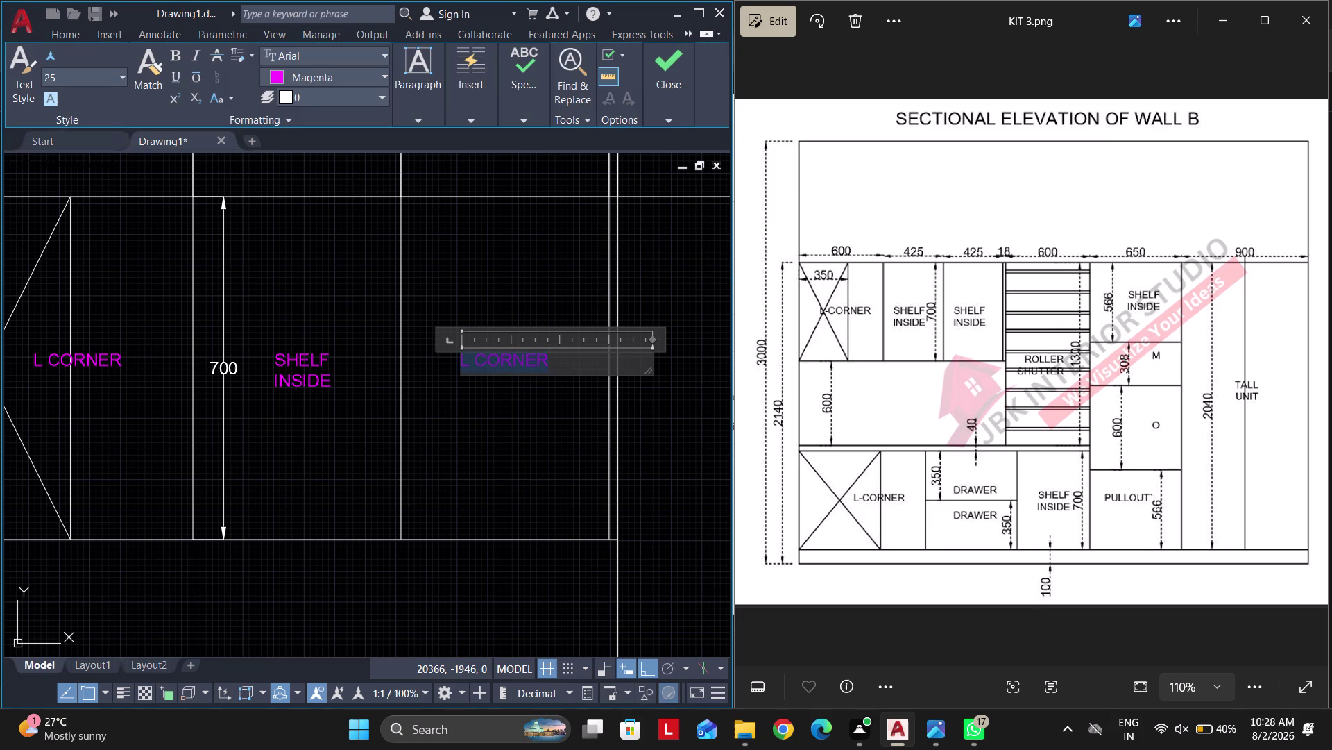
text(SG)
key(BackSpace)
text(HEL)
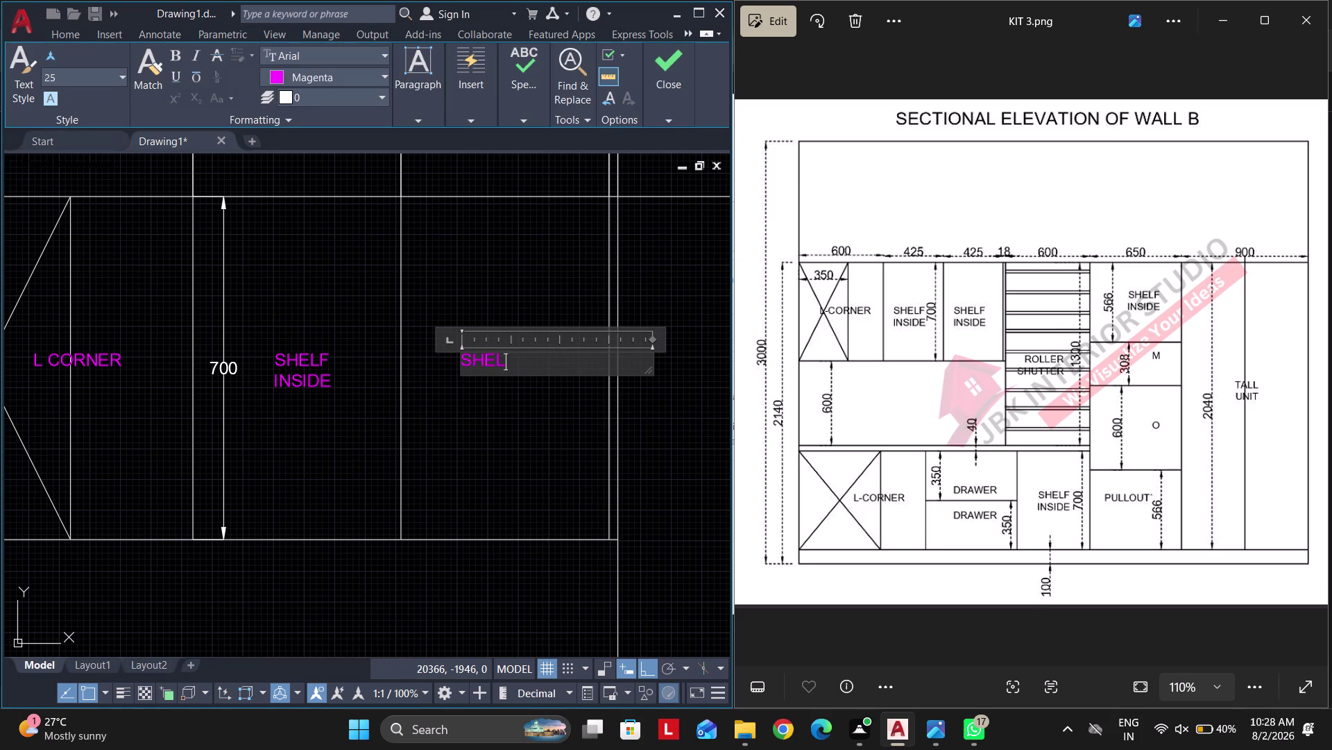
text(F)
key(Return)
text(IN)
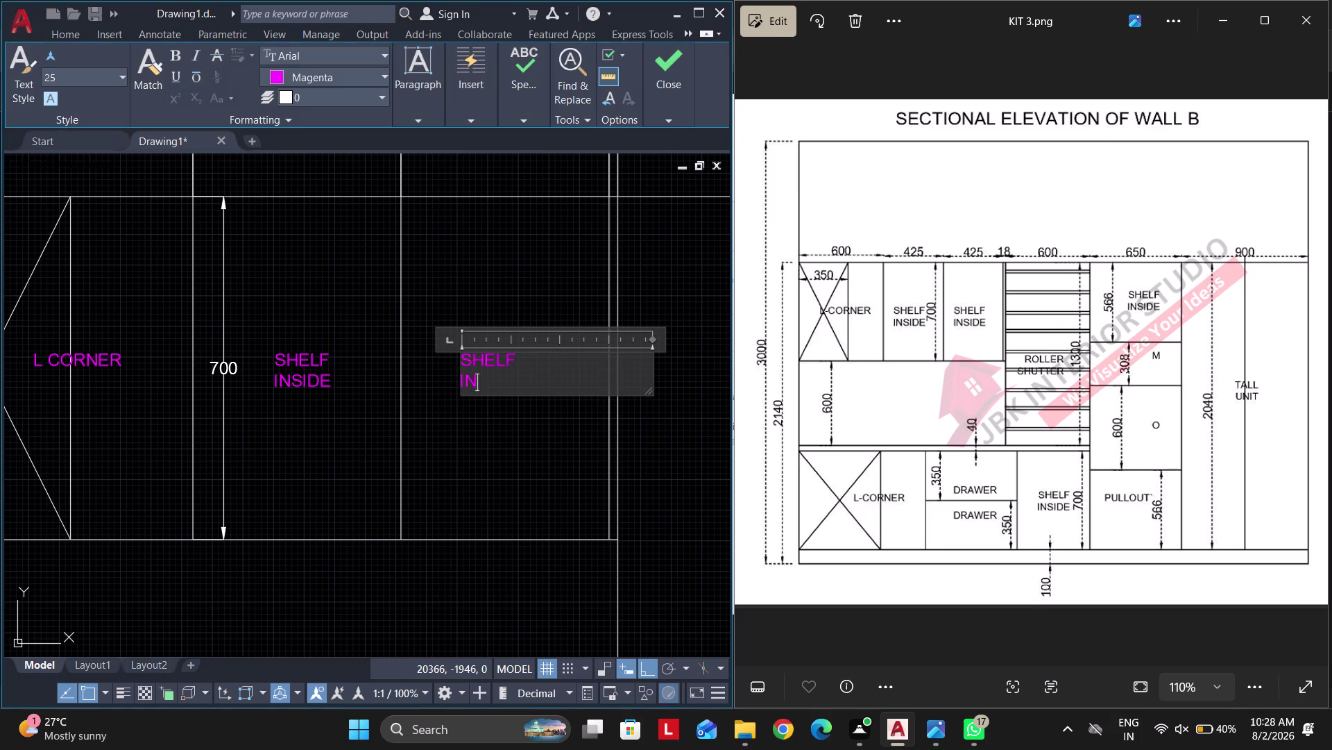
text(SIDE)
key(Return)
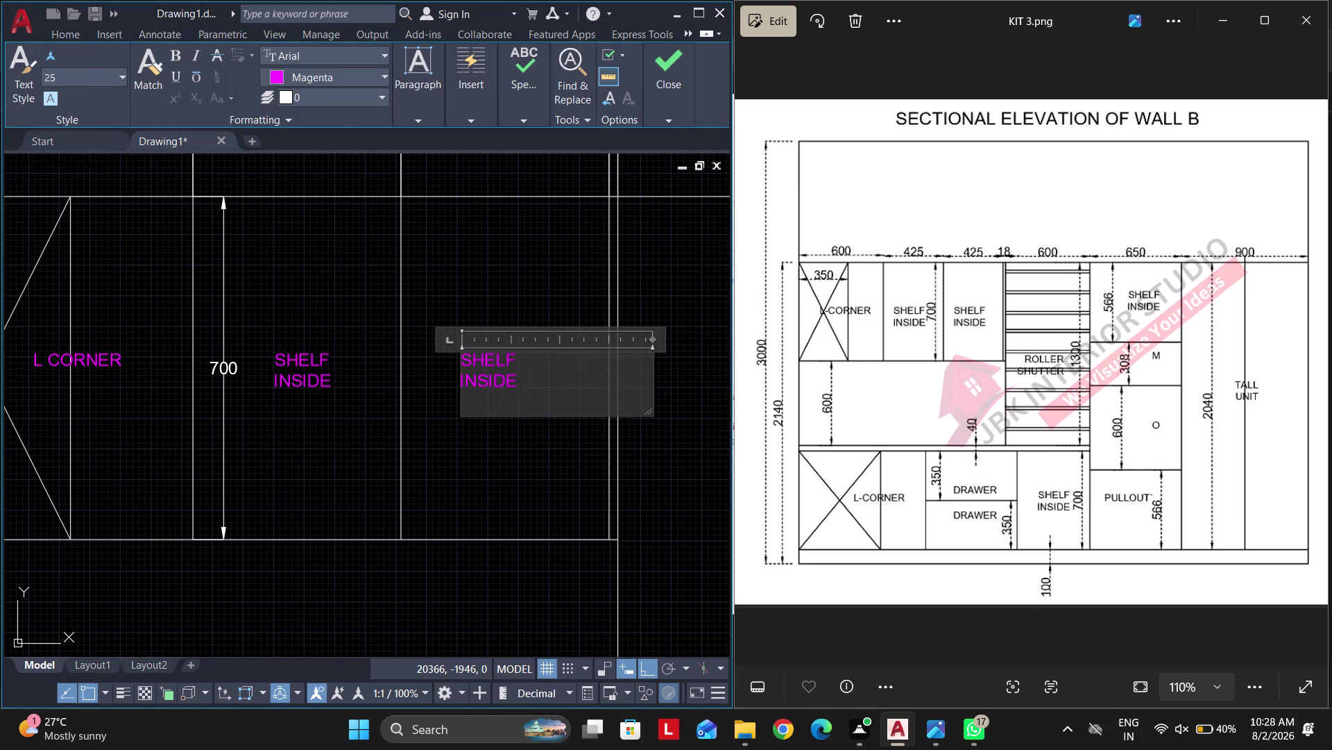
click(433, 288)
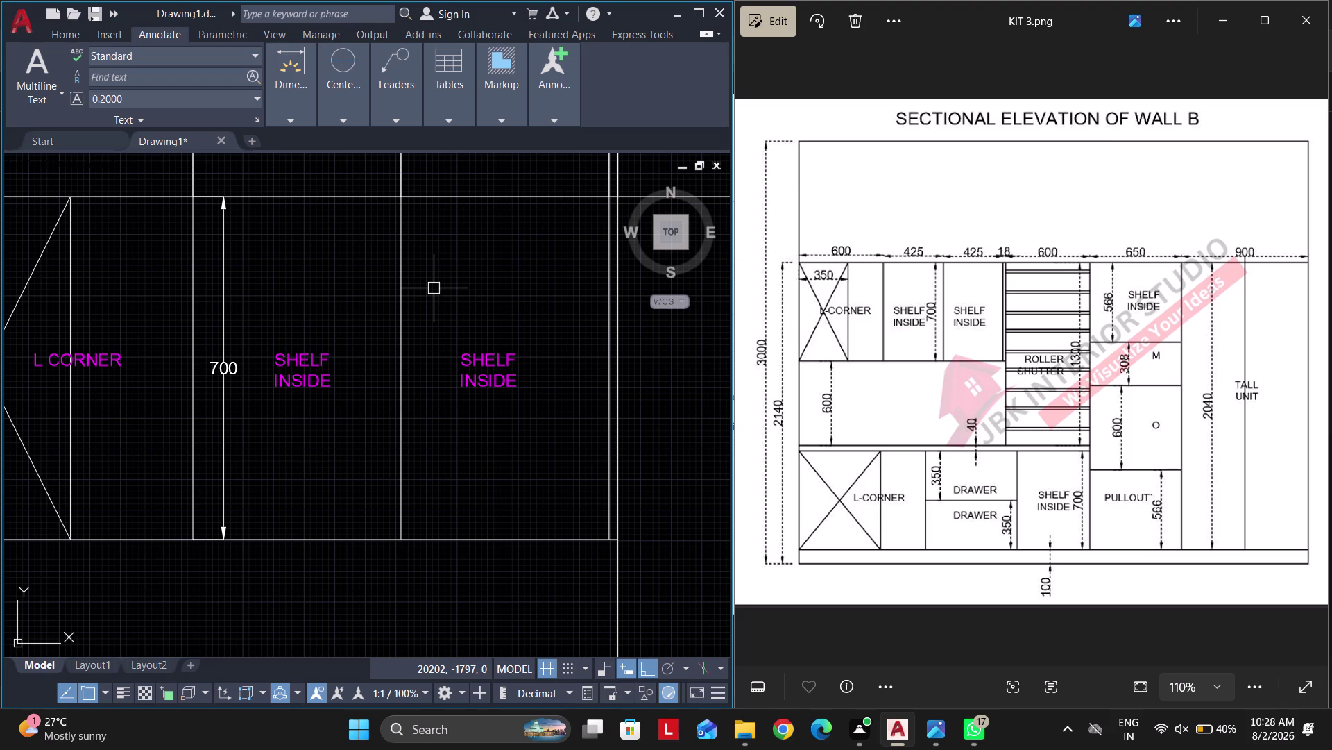
Draw a horizontal slat line across the cabinet and move it 60 down.
scroll(down, 3)
key(Escape)
middle_drag(462, 360, 387, 360)
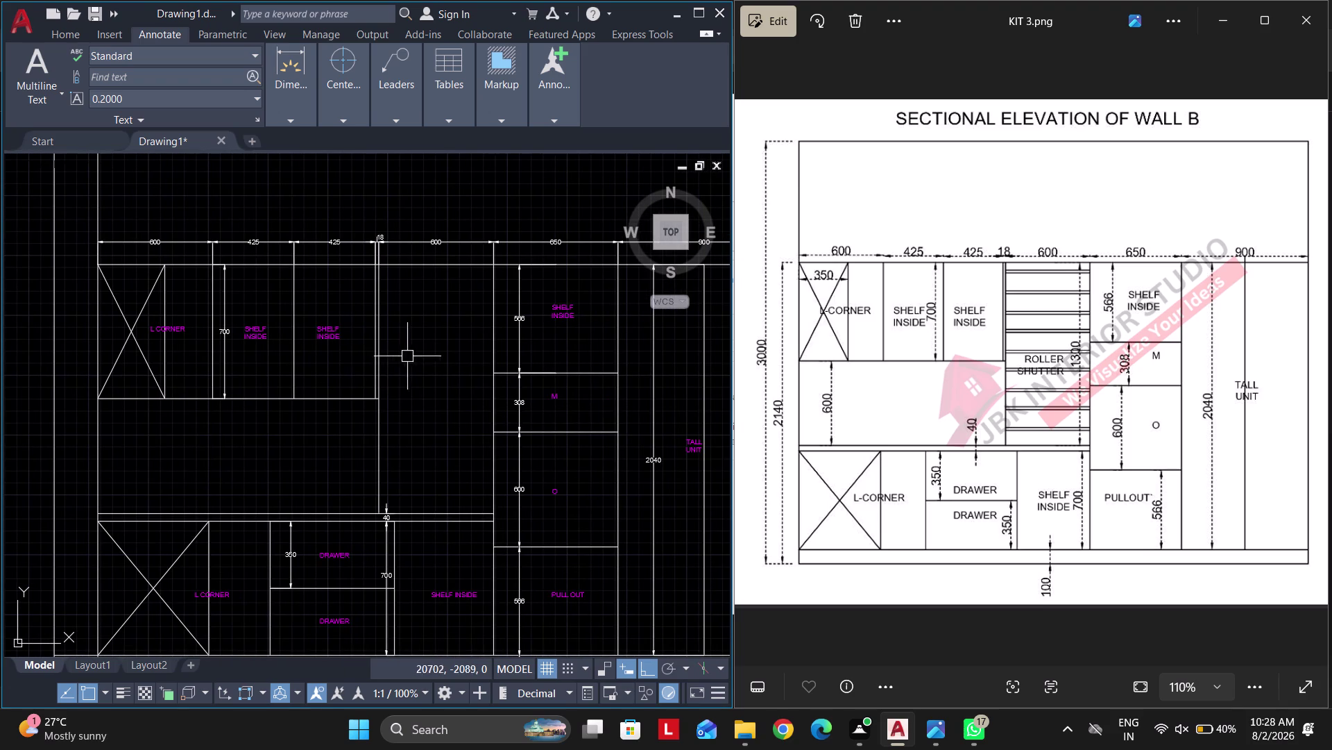
text(L)
key(space)
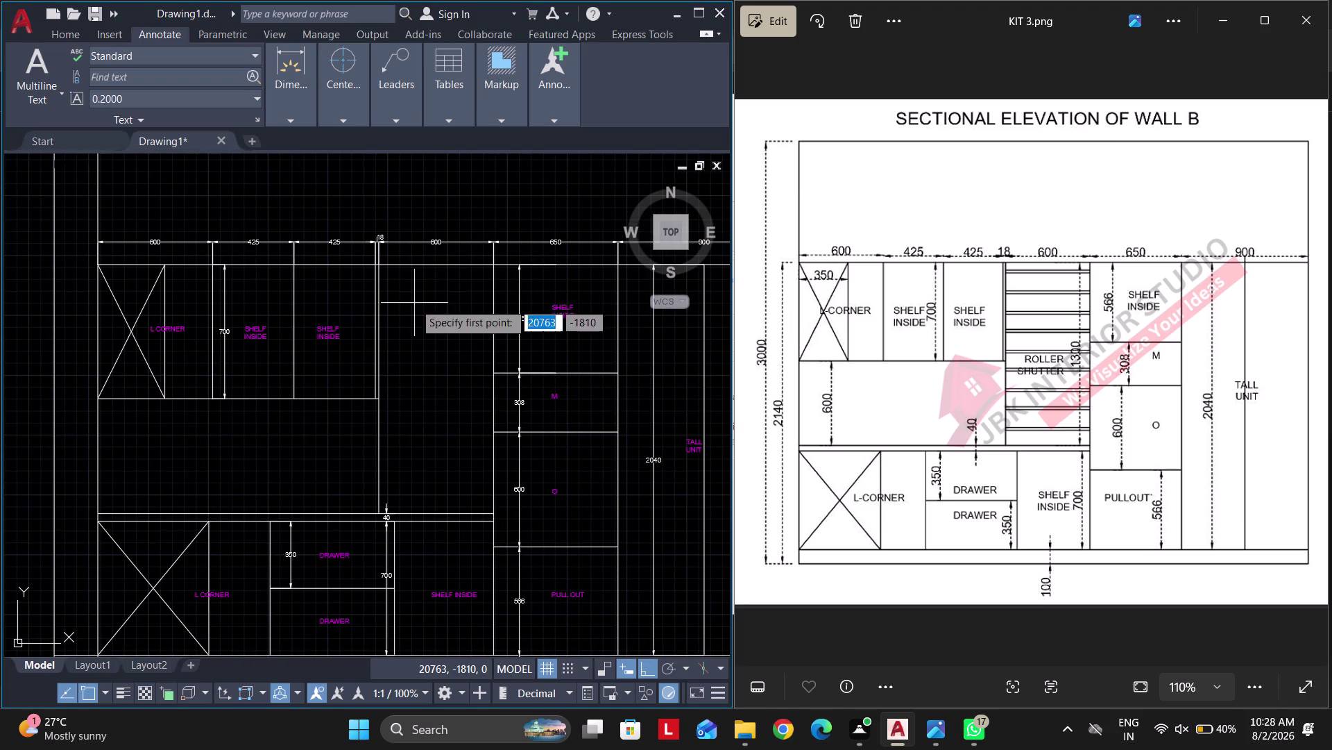
scroll(up, 3)
click(298, 261)
scroll(down, 3)
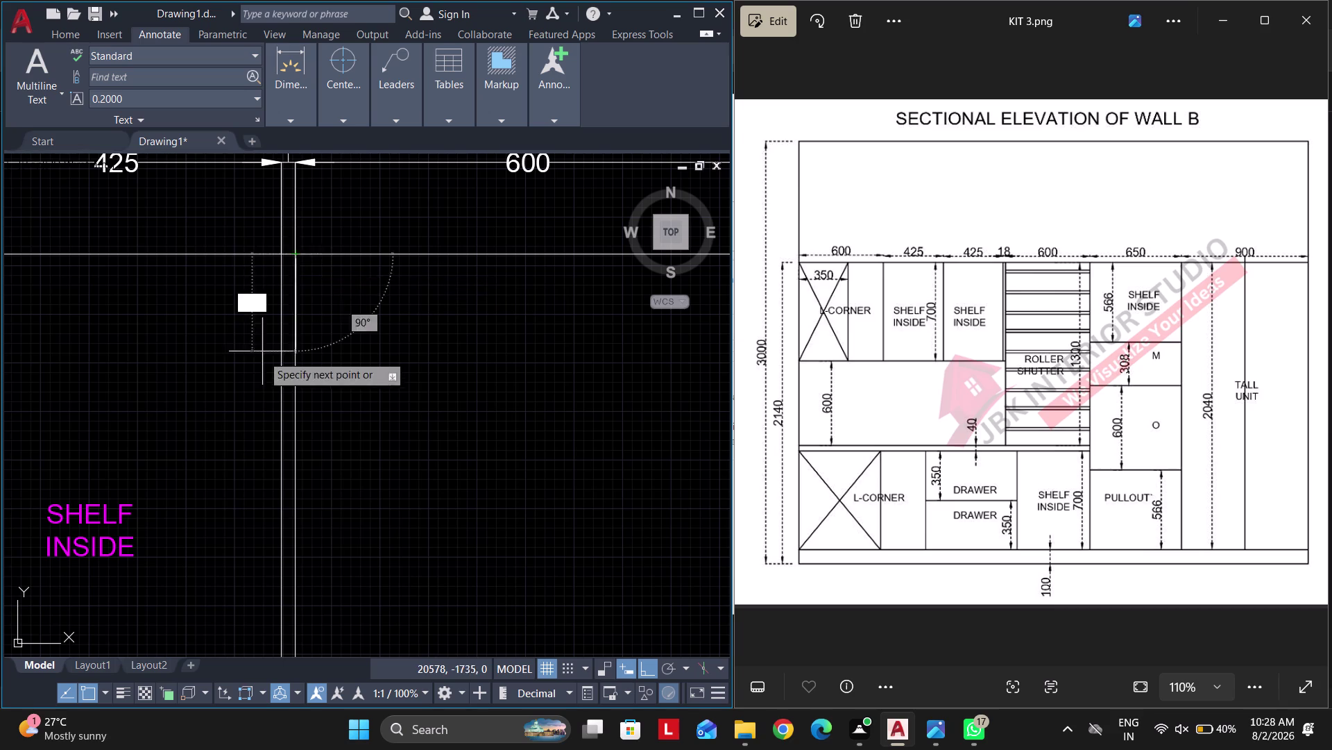
scroll(down, 3)
click(455, 317)
key(space)
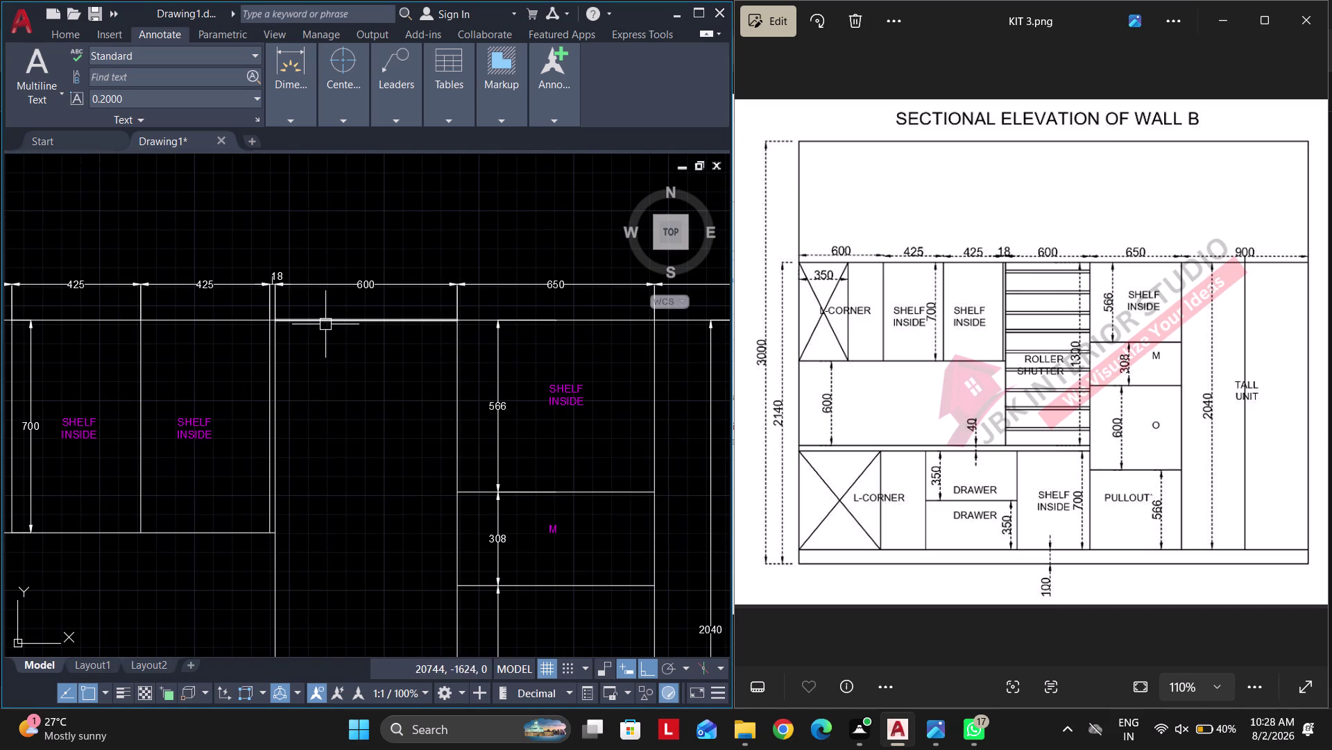
click(326, 325)
text(M)
key(space)
click(346, 327)
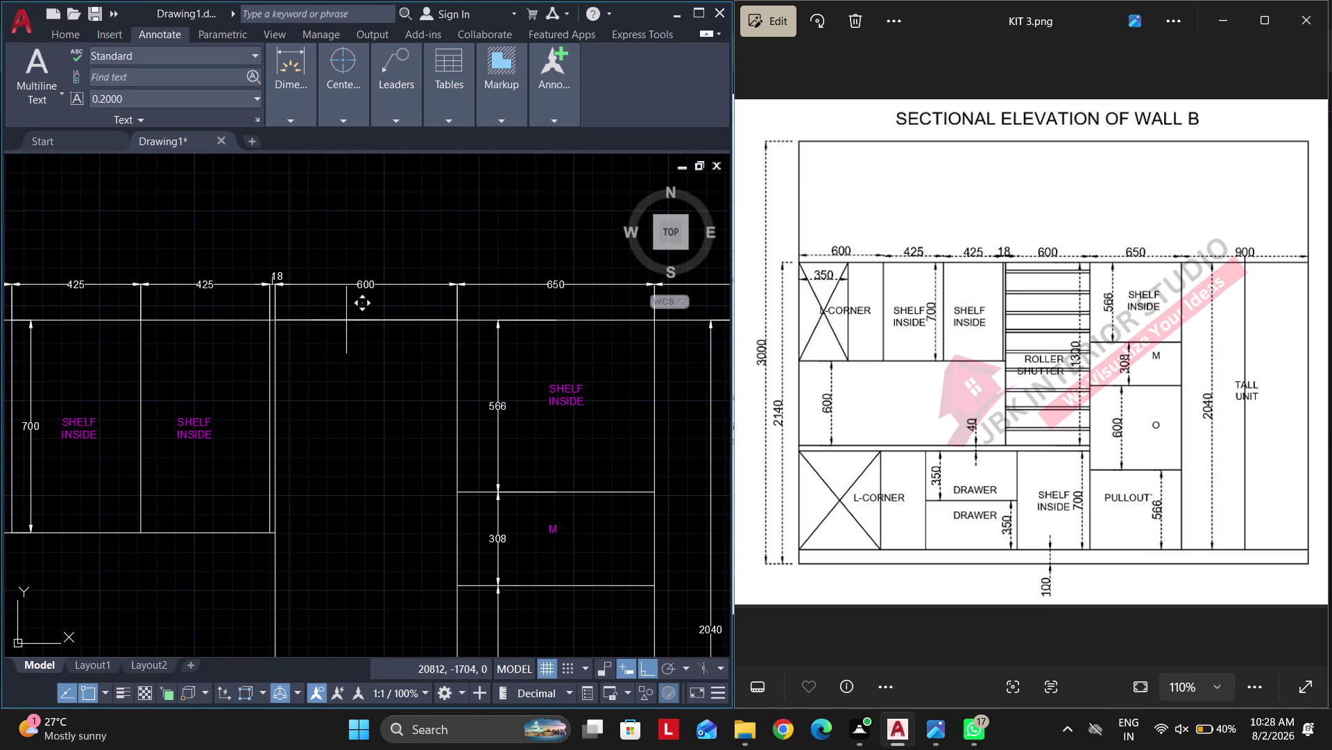
text(60)
key(Return)
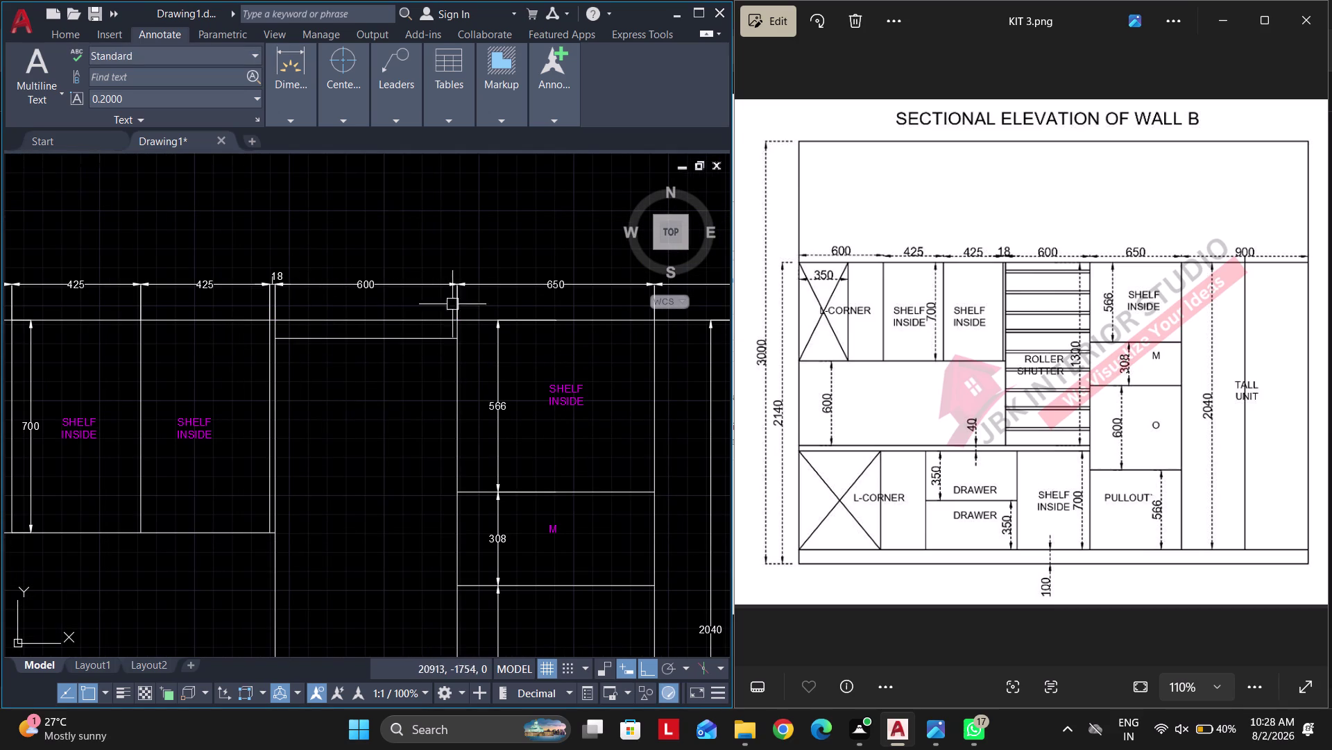
Offset the slat line 20 below to form a pair.
text(O 20)
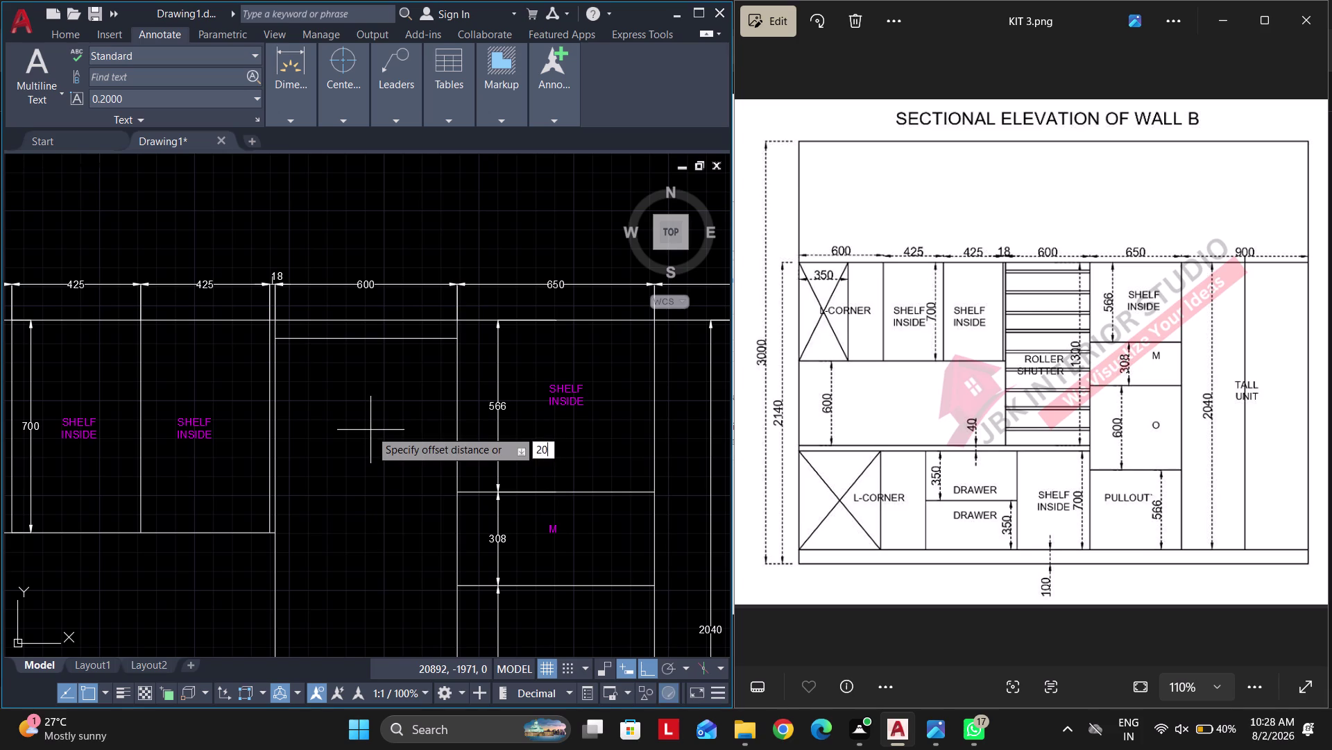
key(Return)
click(381, 343)
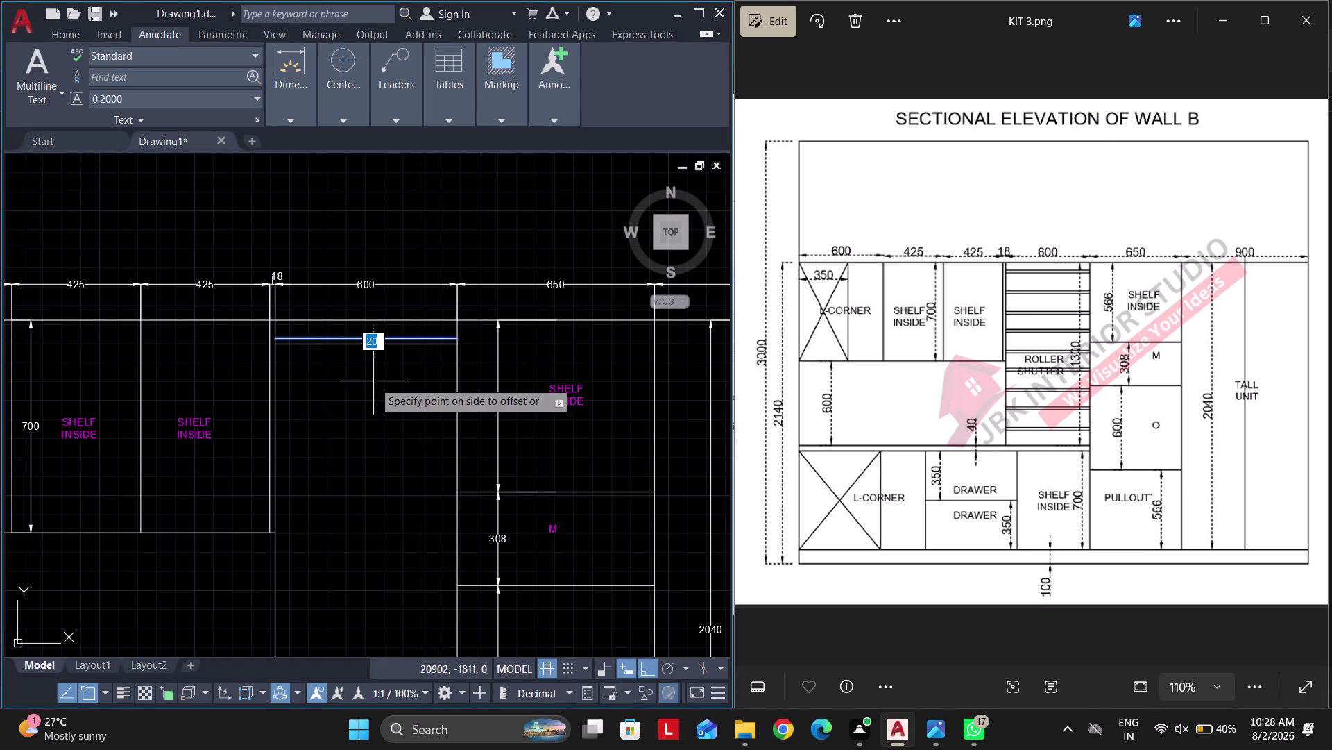
click(373, 381)
key(space)
Copy the slat pair as an array of 10, fitted down to the cabinet bottom.
click(363, 373)
click(339, 335)
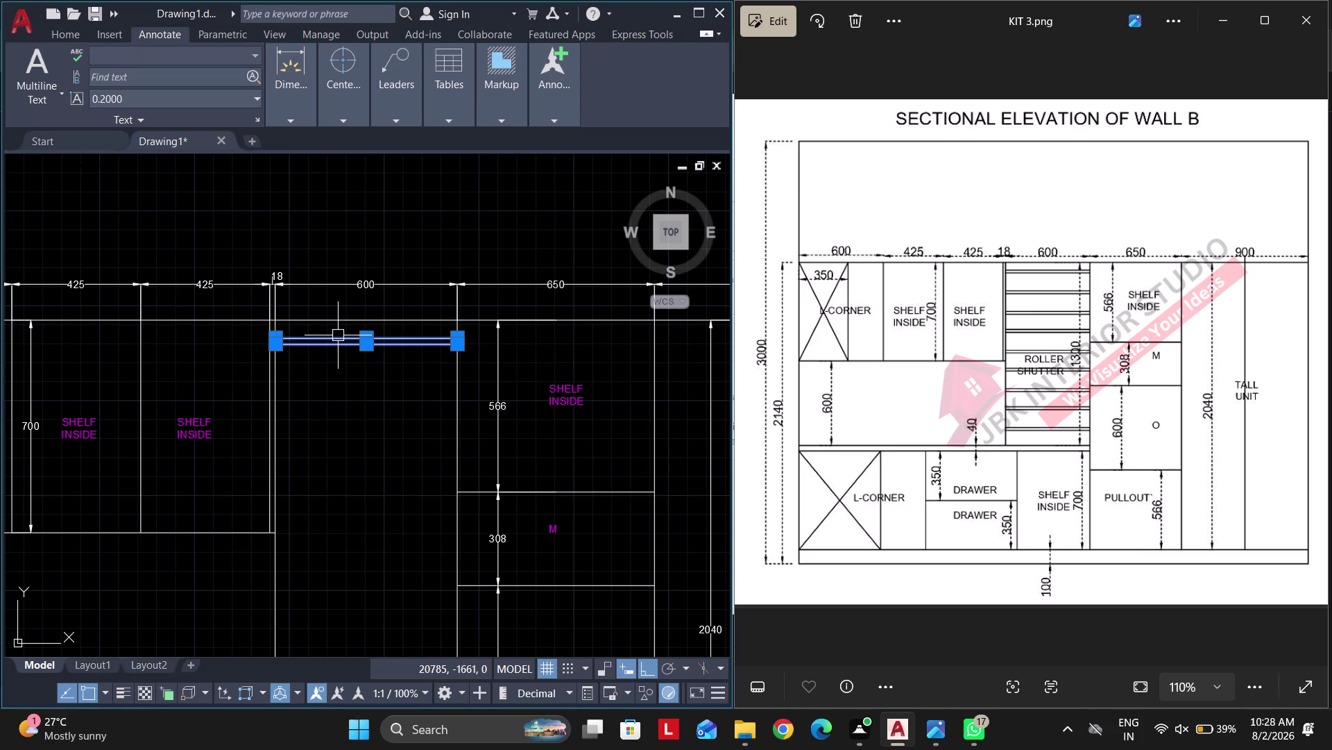
text(CO)
key(space)
scroll(up, 3)
click(465, 348)
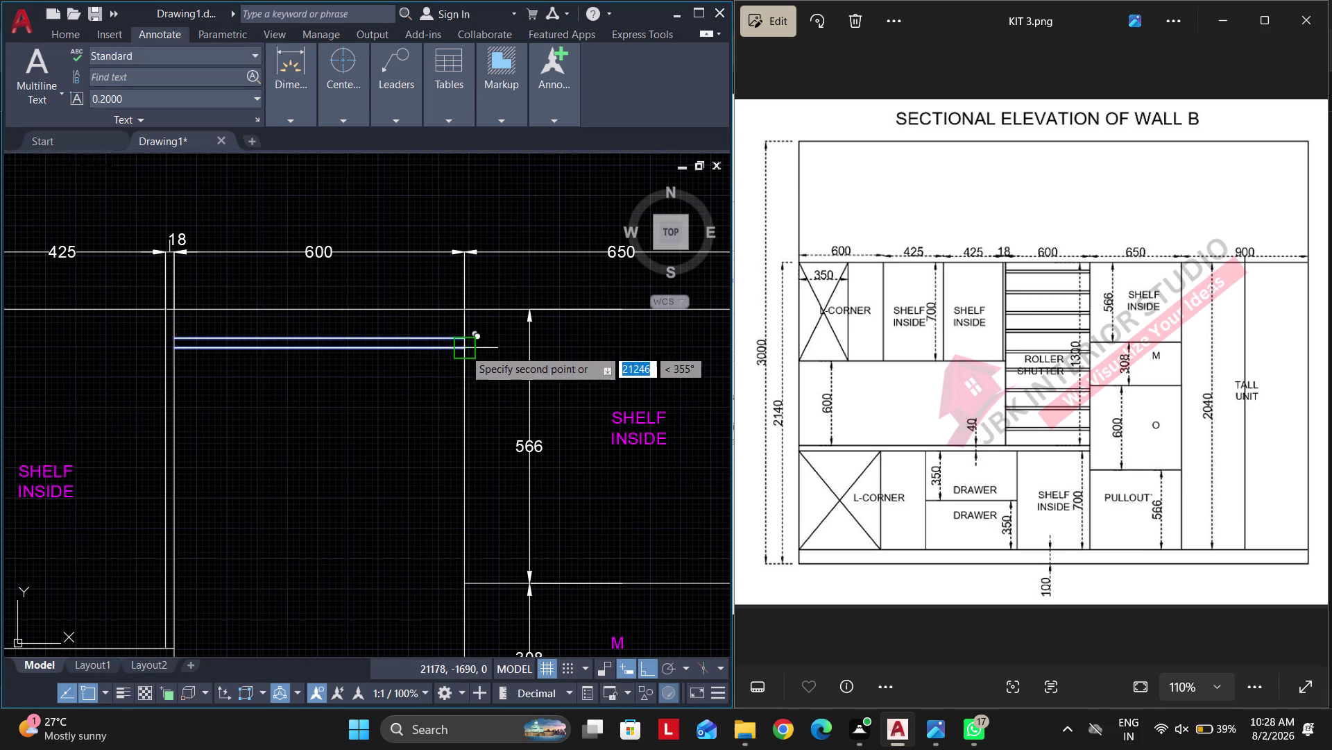
scroll(down, 3)
middle_drag(456, 476, 465, 425)
text(A)
key(space)
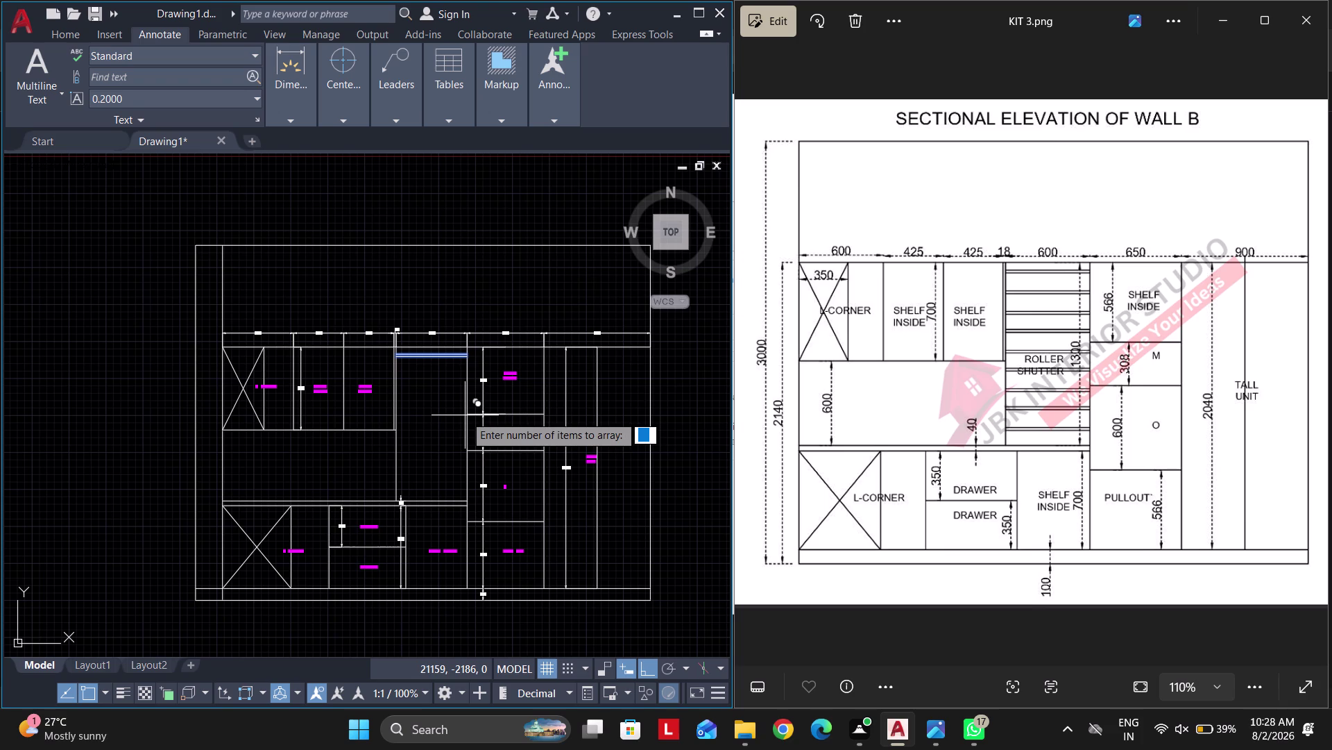
text(10)
key(Return)
scroll(up, 3)
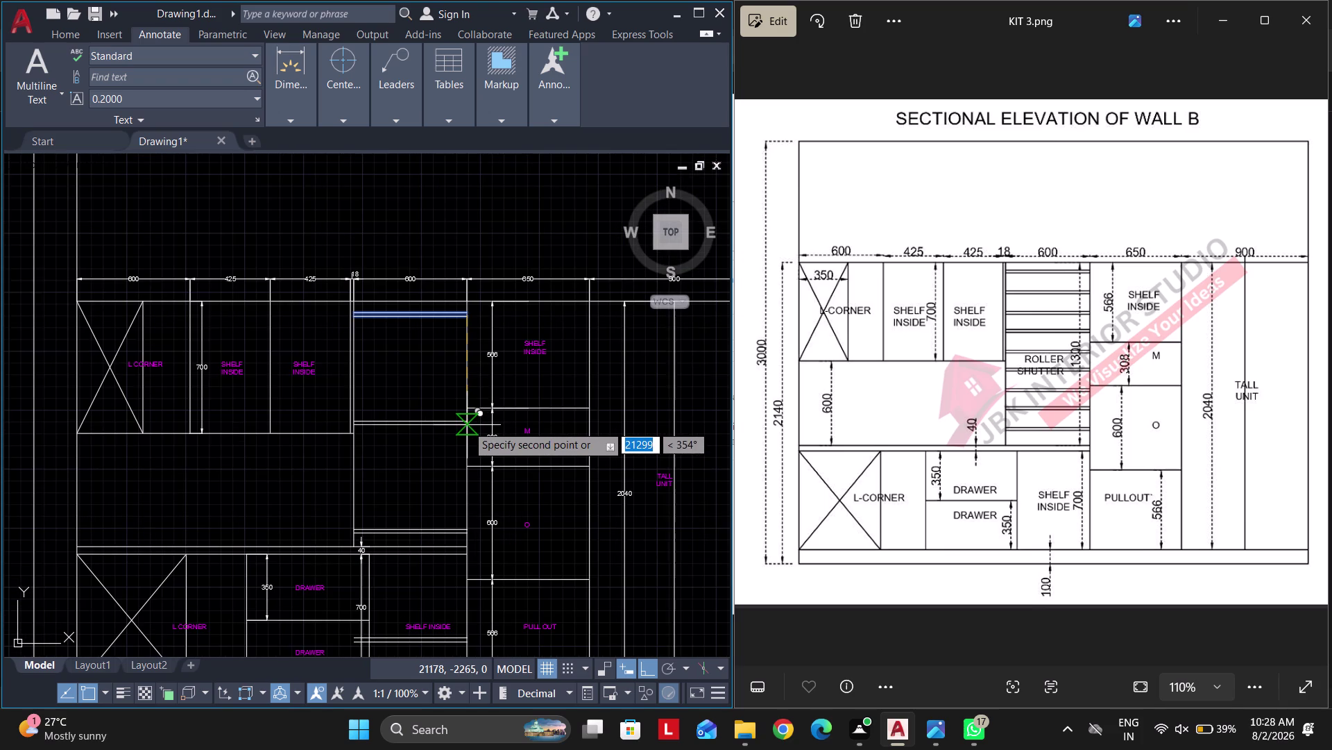
text(F)
key(space)
scroll(up, 3)
click(476, 565)
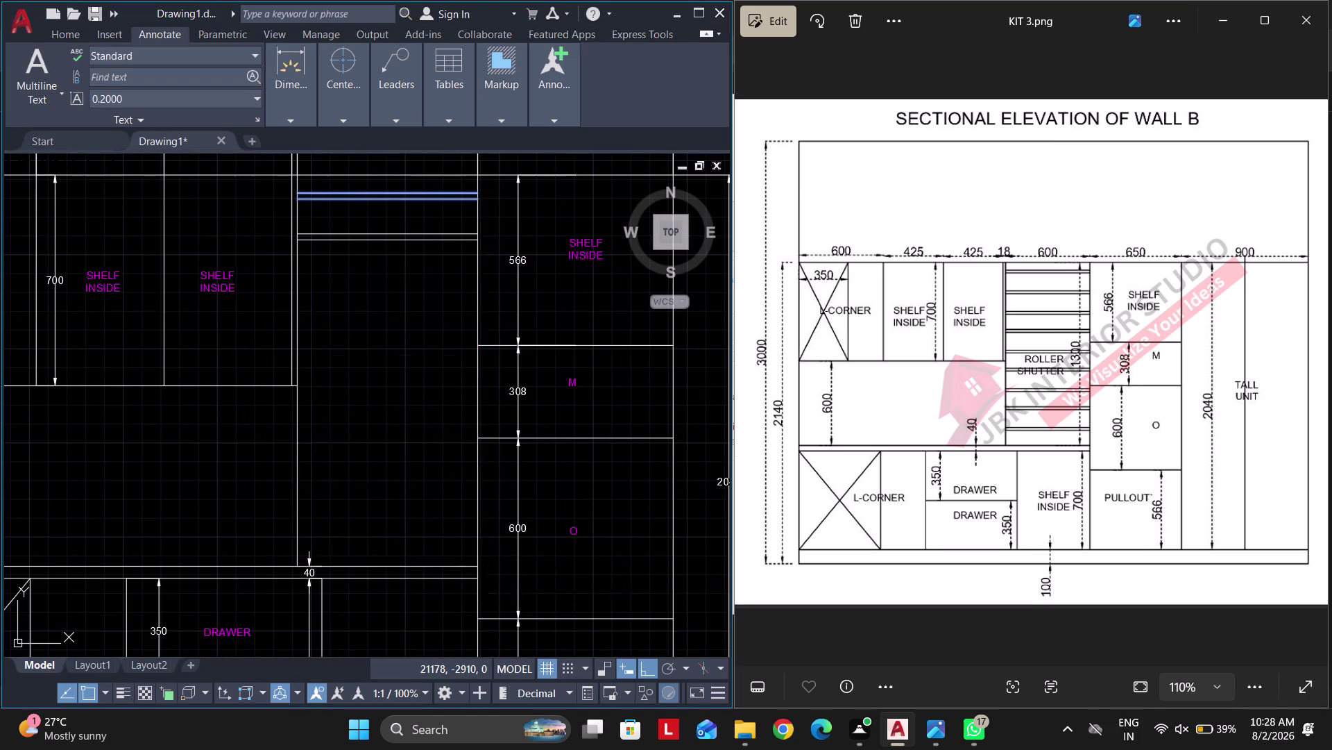
key(Escape)
key(Escape)
key(Escape)
click(236, 312)
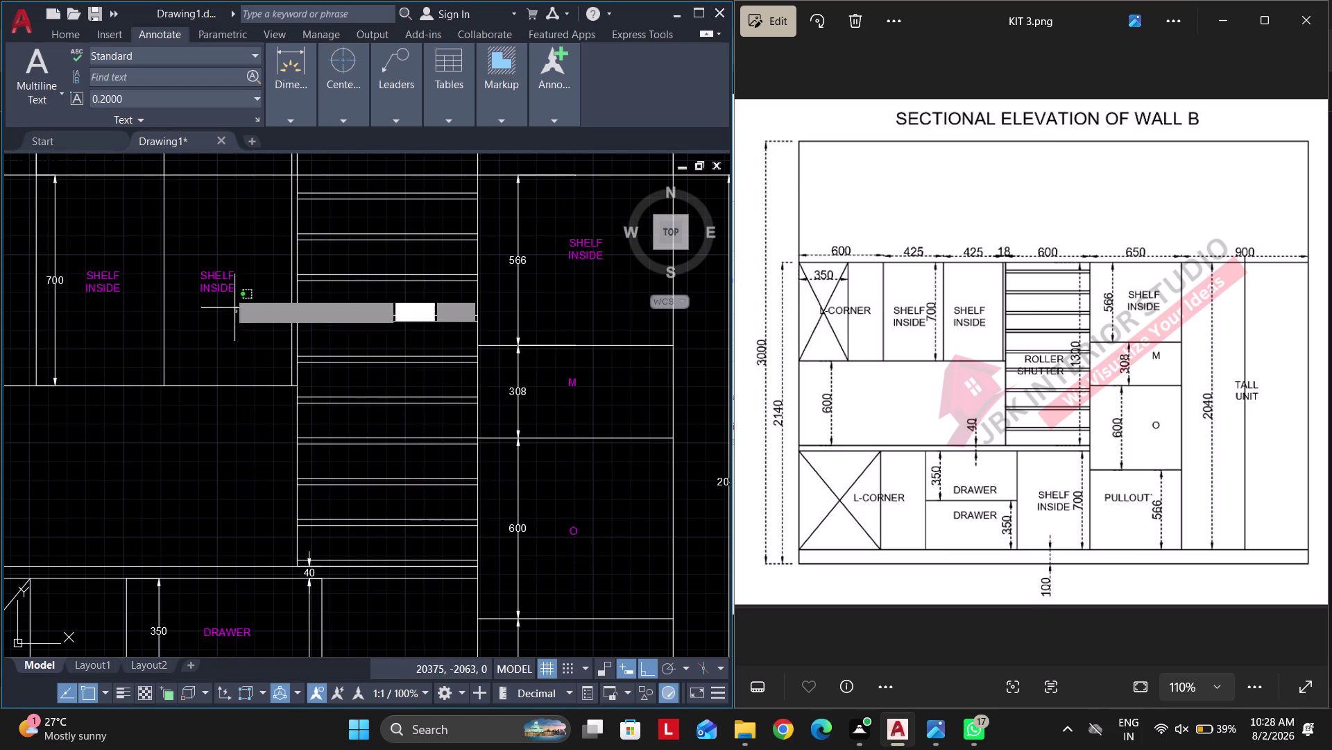
Copy the SHELF INSIDE label into the slatted cabinet.
click(209, 257)
text(CO)
key(space)
click(211, 265)
scroll(up, 3)
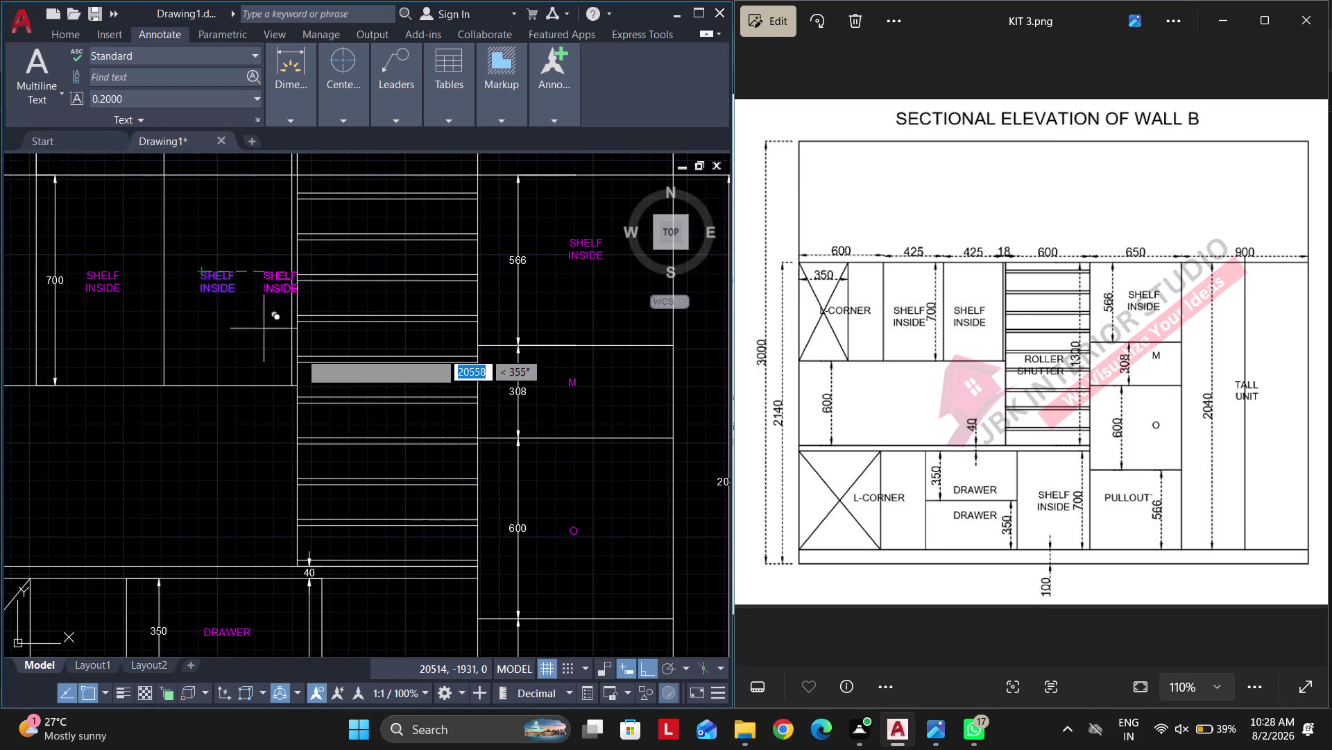
click(649, 668)
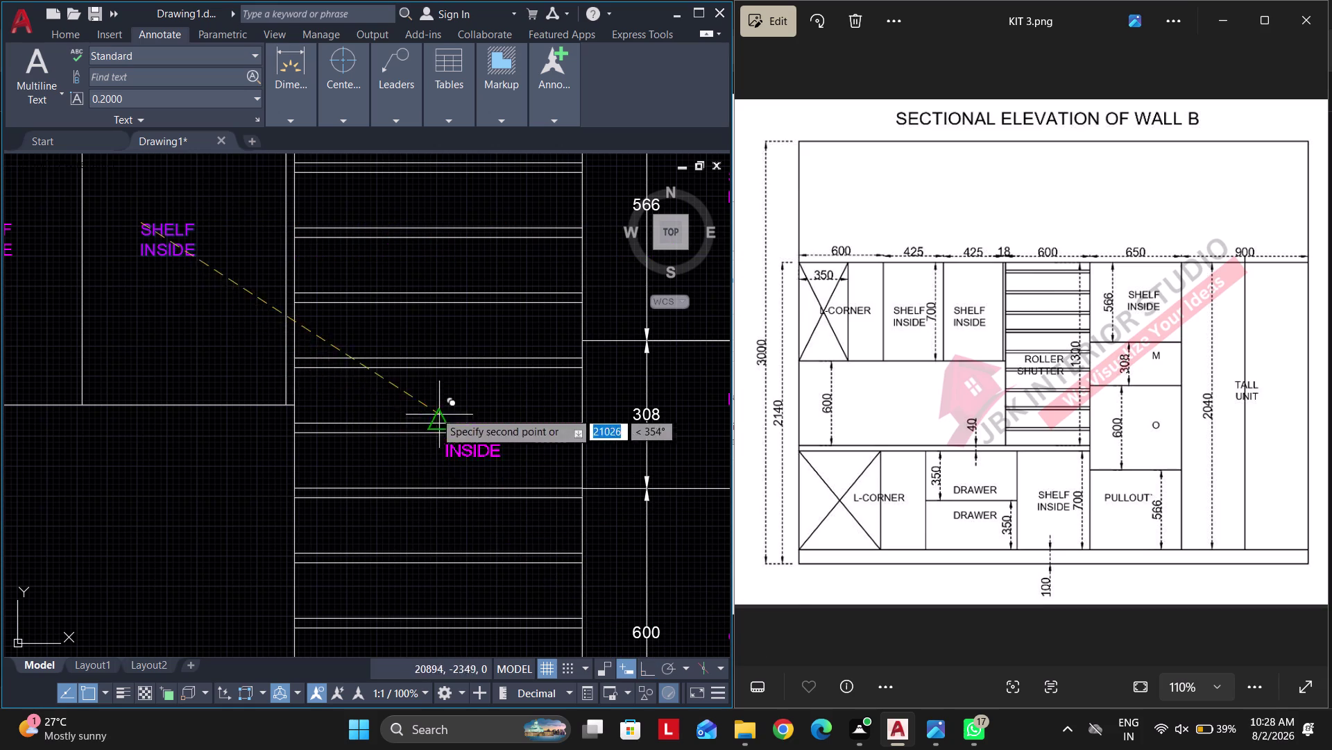
scroll(up, 3)
click(395, 373)
key(Escape)
Retype the copied label as ROLLER SHUTTER on two lines.
double_click(449, 379)
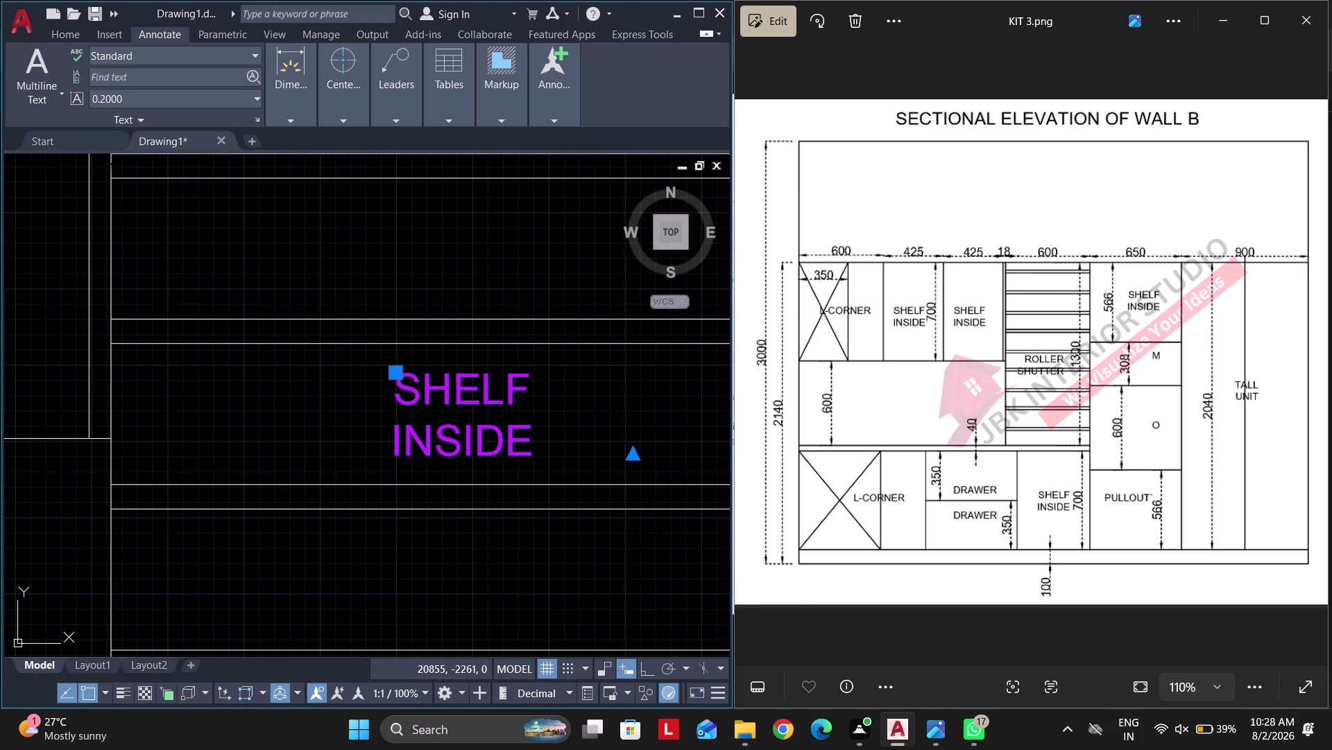
key(ctrl+a)
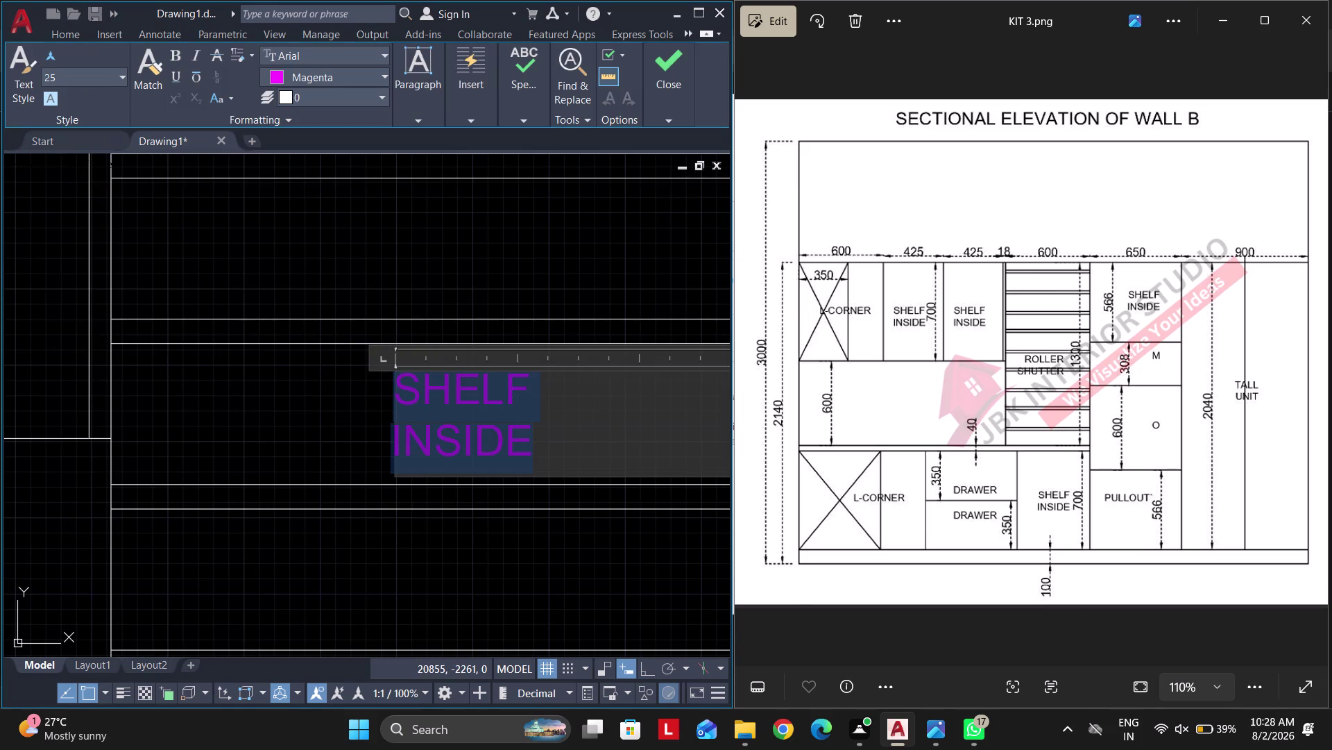
text(ROLLER A)
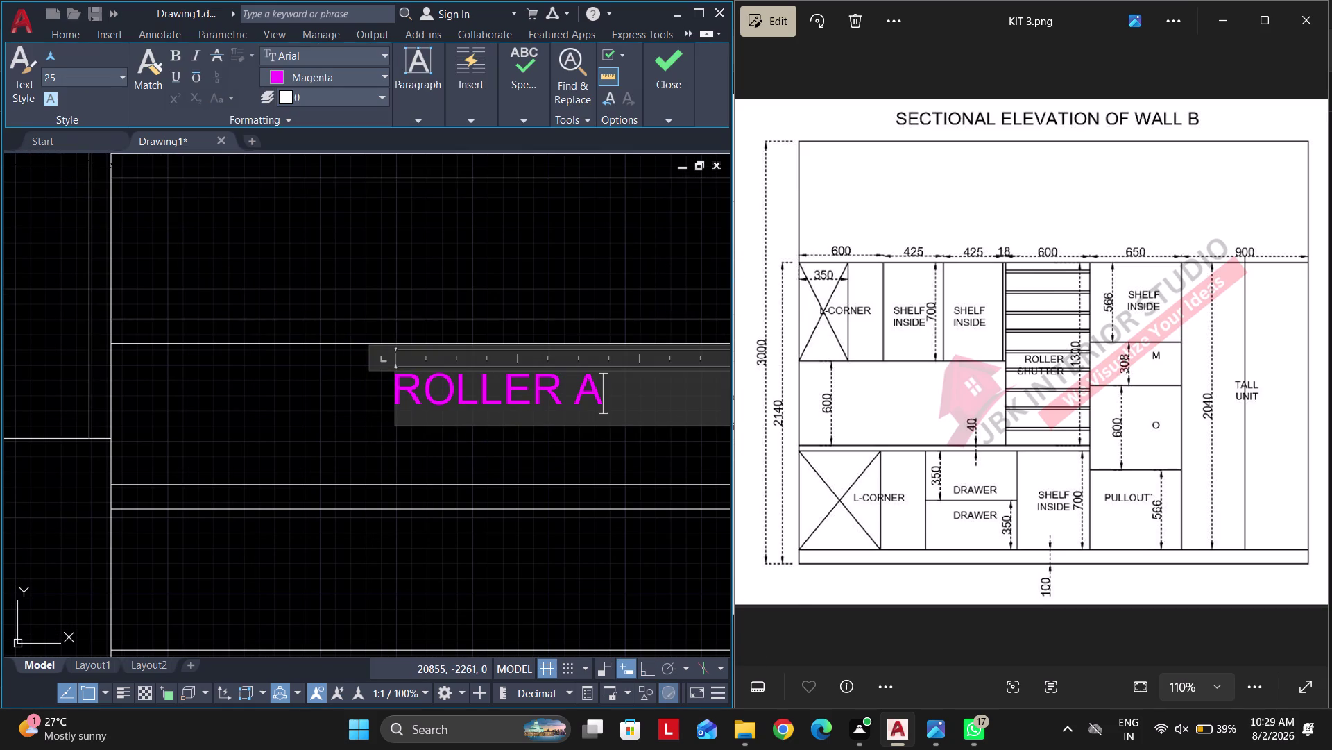
key(Return)
key(BackSpace)
key(BackSpace)
key(Return)
text(SH)
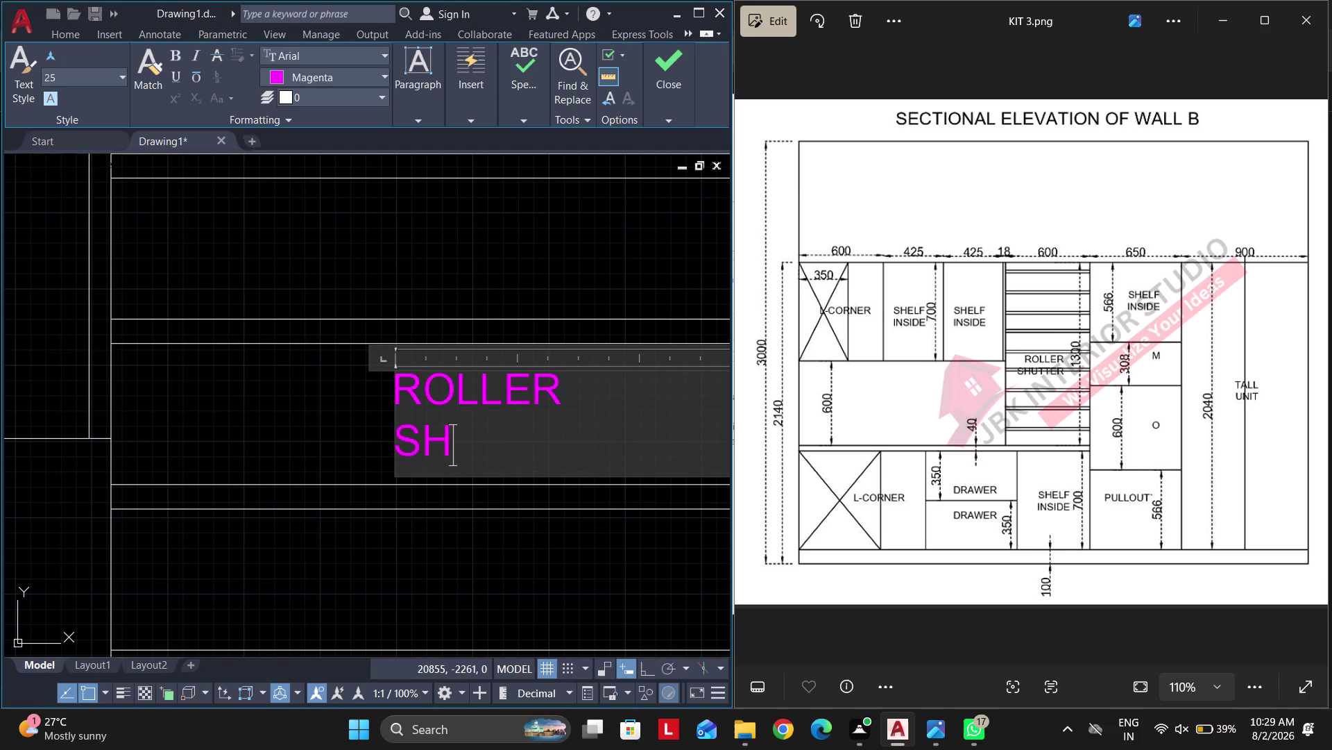
text(ETTER)
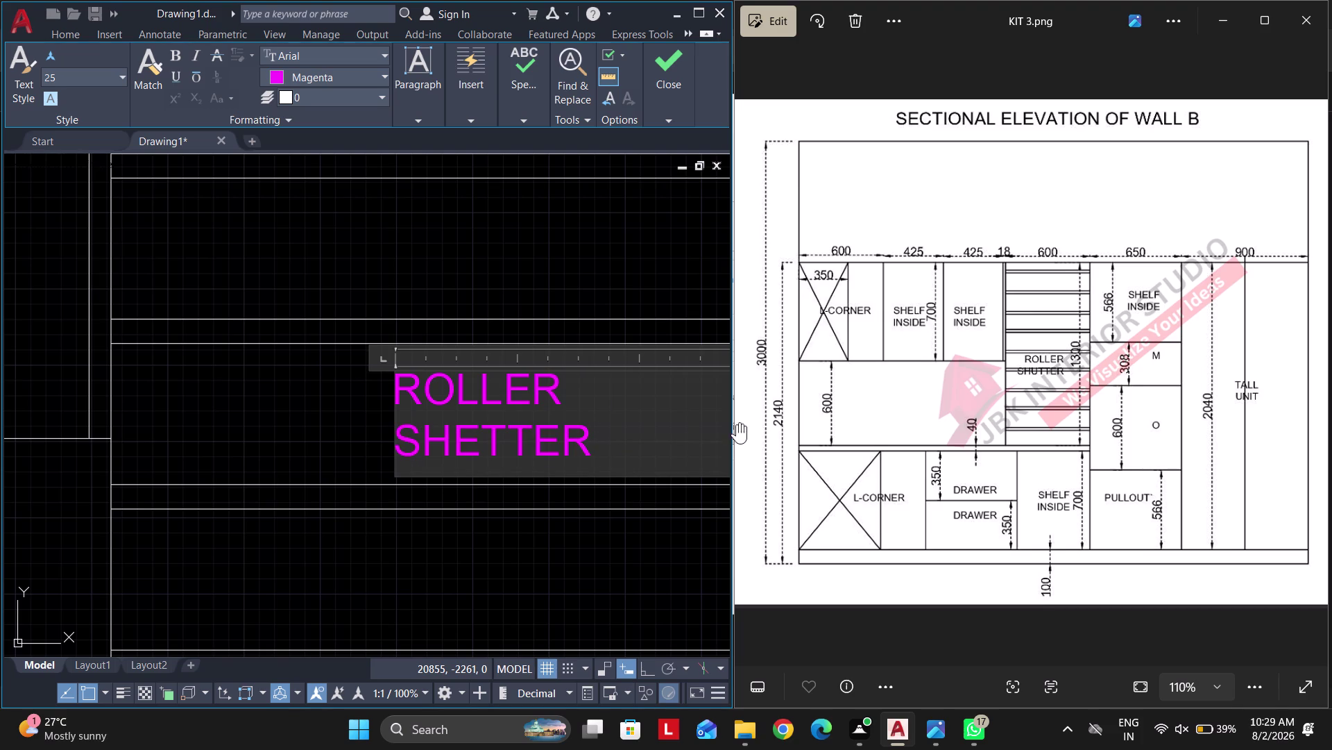
click(473, 442)
key(BackSpace)
key(u)
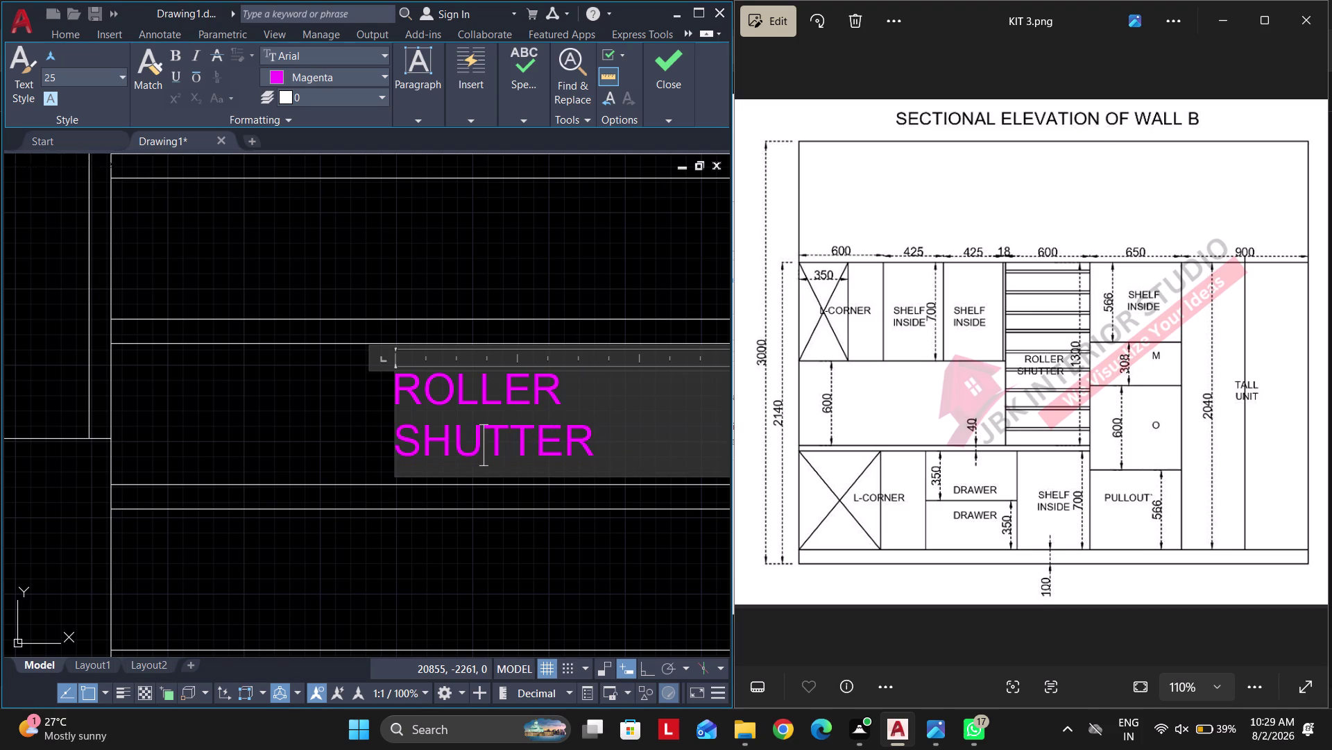
click(427, 295)
key(Escape)
key(Escape)
scroll(down, 3)
key(Escape)
key(Escape)
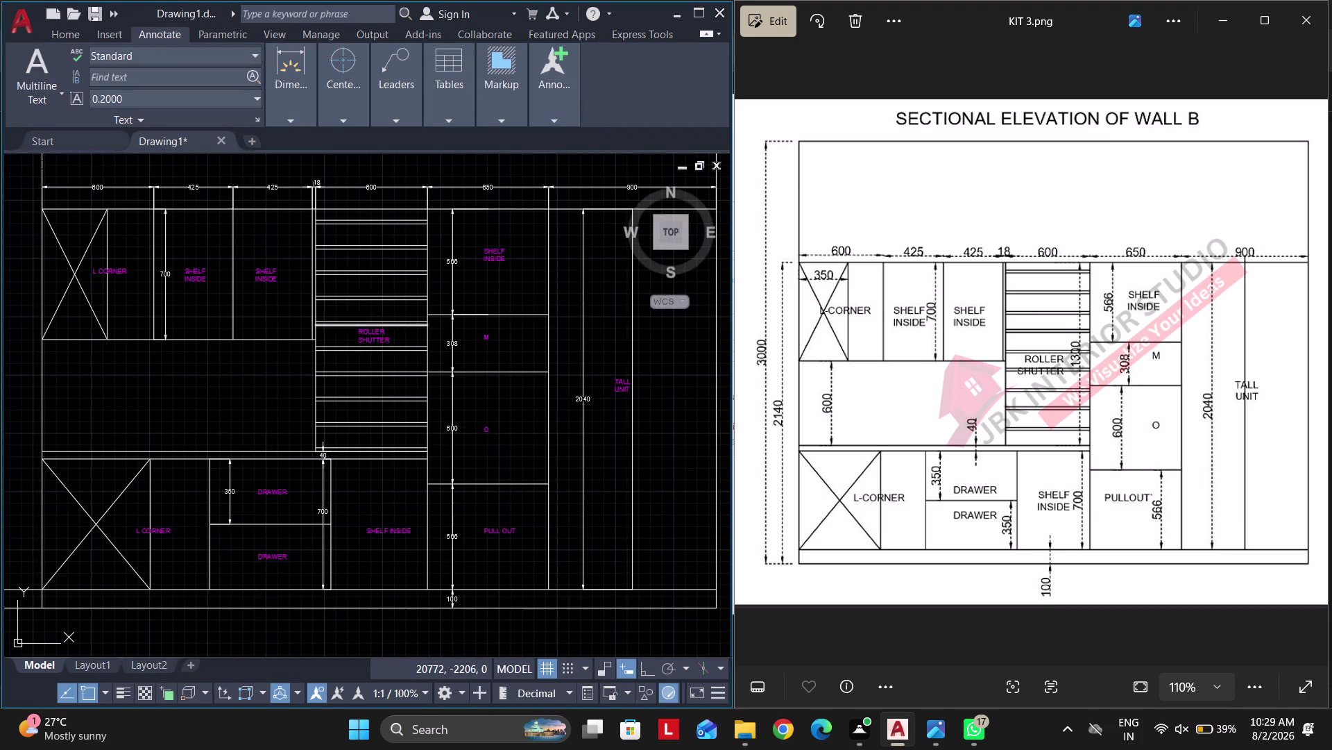
Select one elevation dimension and all dimensions similar to it.
middle_drag(379, 349, 318, 347)
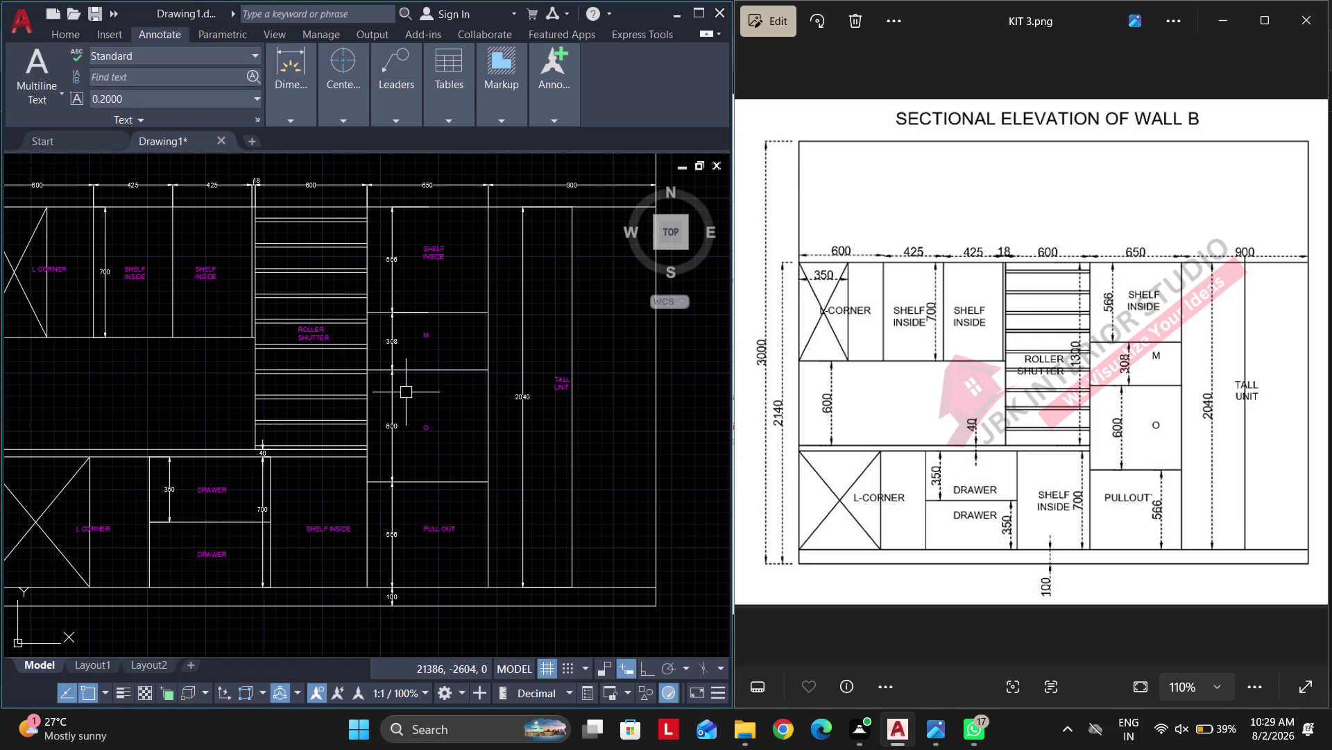
scroll(up, 3)
click(407, 521)
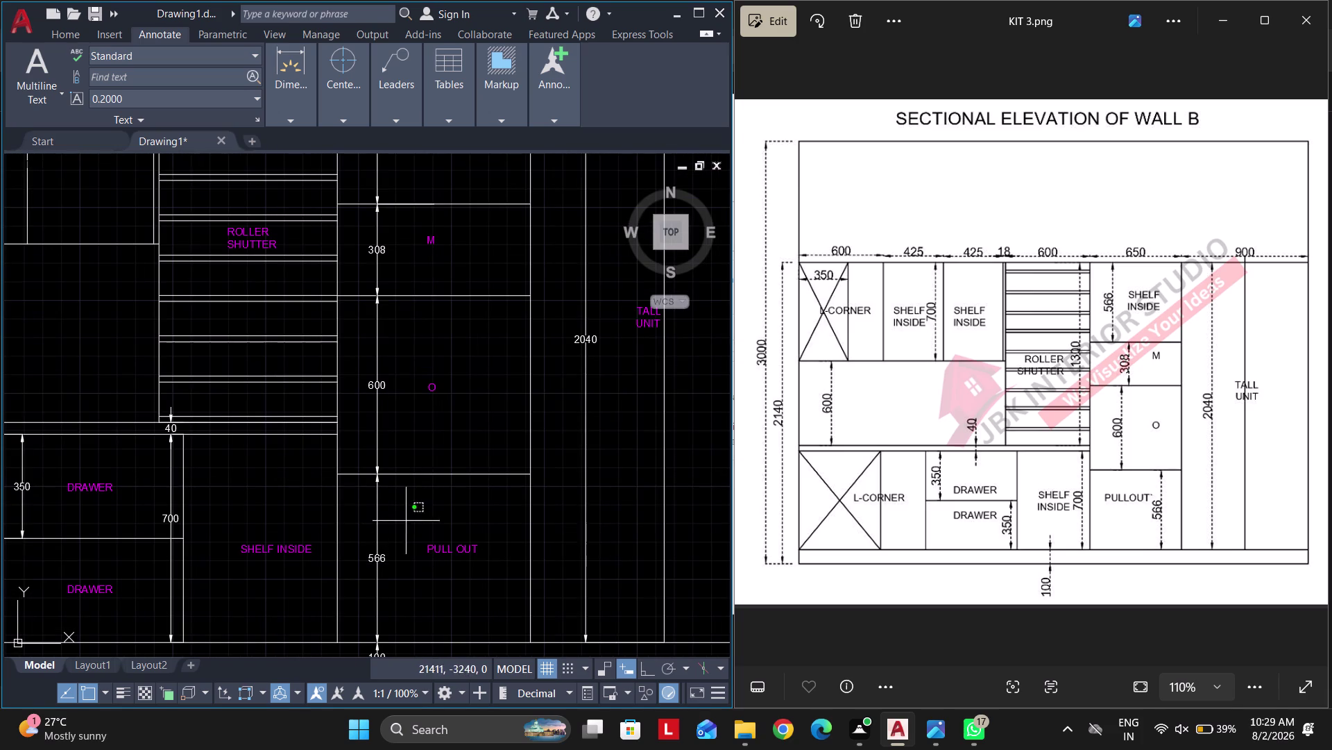
click(356, 506)
right_click(356, 505)
click(423, 558)
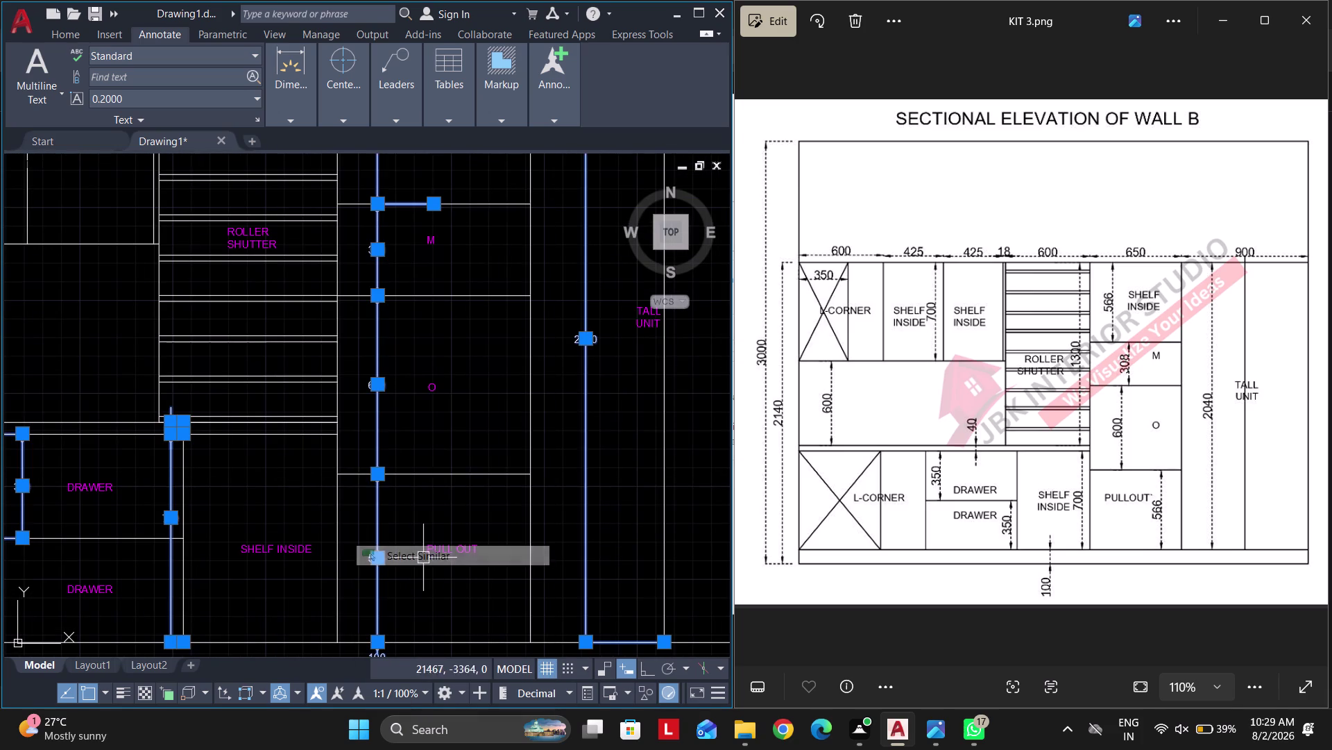
Set the selected dimensions' object colour to Red and clear the selection.
click(74, 37)
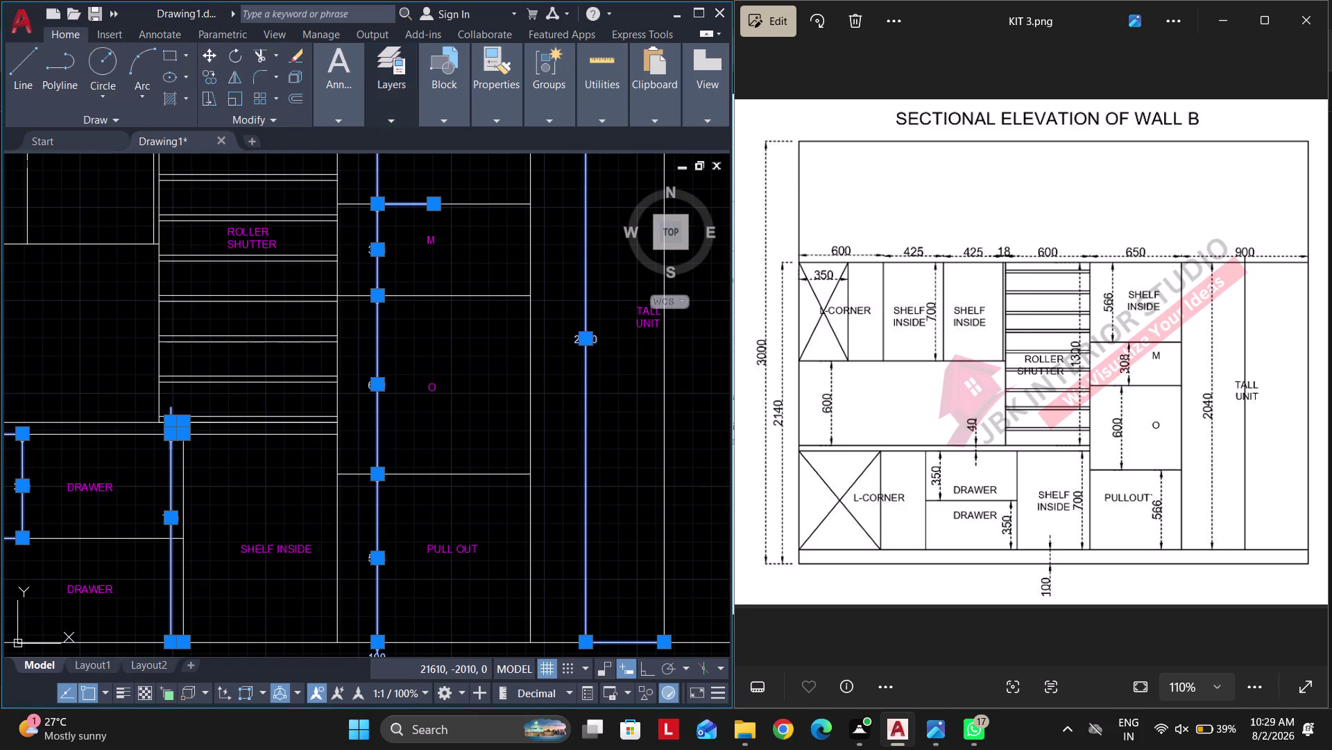
click(493, 127)
drag(504, 112, 494, 112)
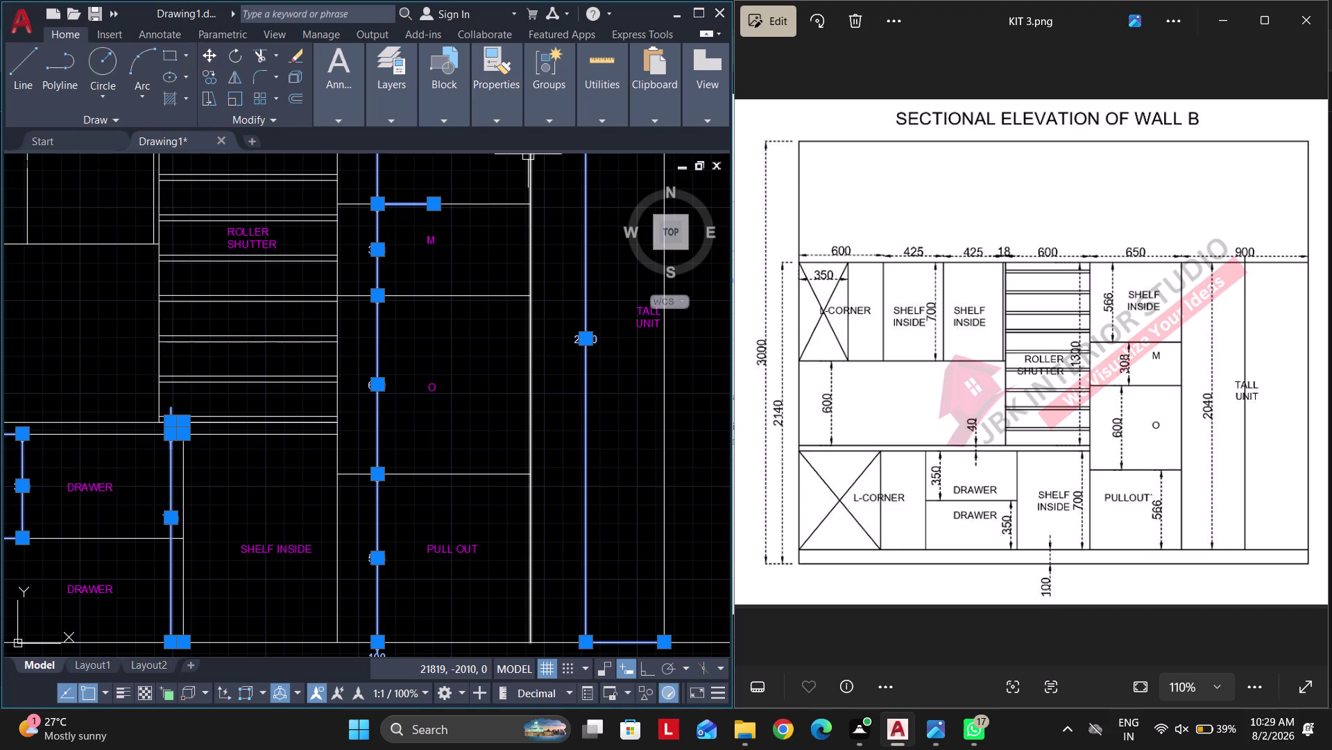
click(494, 120)
click(572, 142)
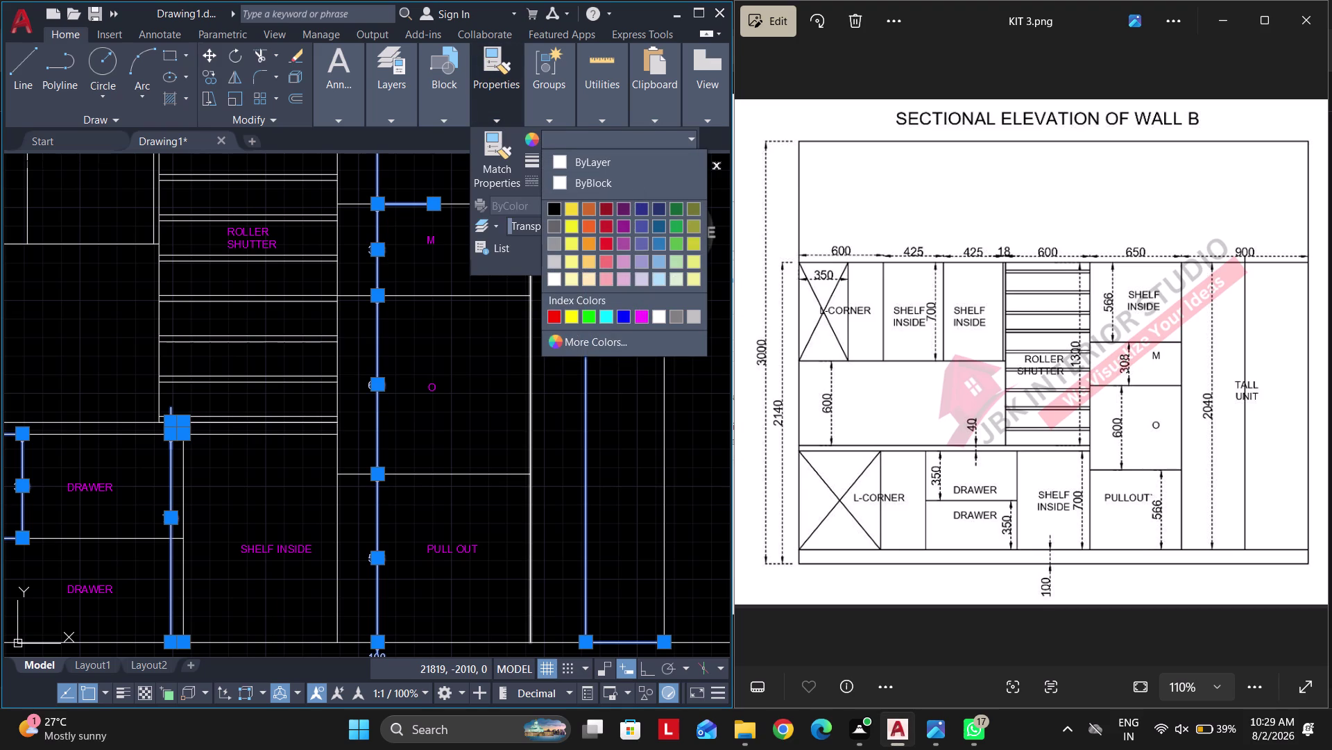
click(554, 314)
key(Escape)
key(Escape)
key(Escape)
Pan out to bring the elevation and all kitchen views into sight.
scroll(down, 3)
key(Escape)
key(Escape)
middle_drag(534, 369, 528, 369)
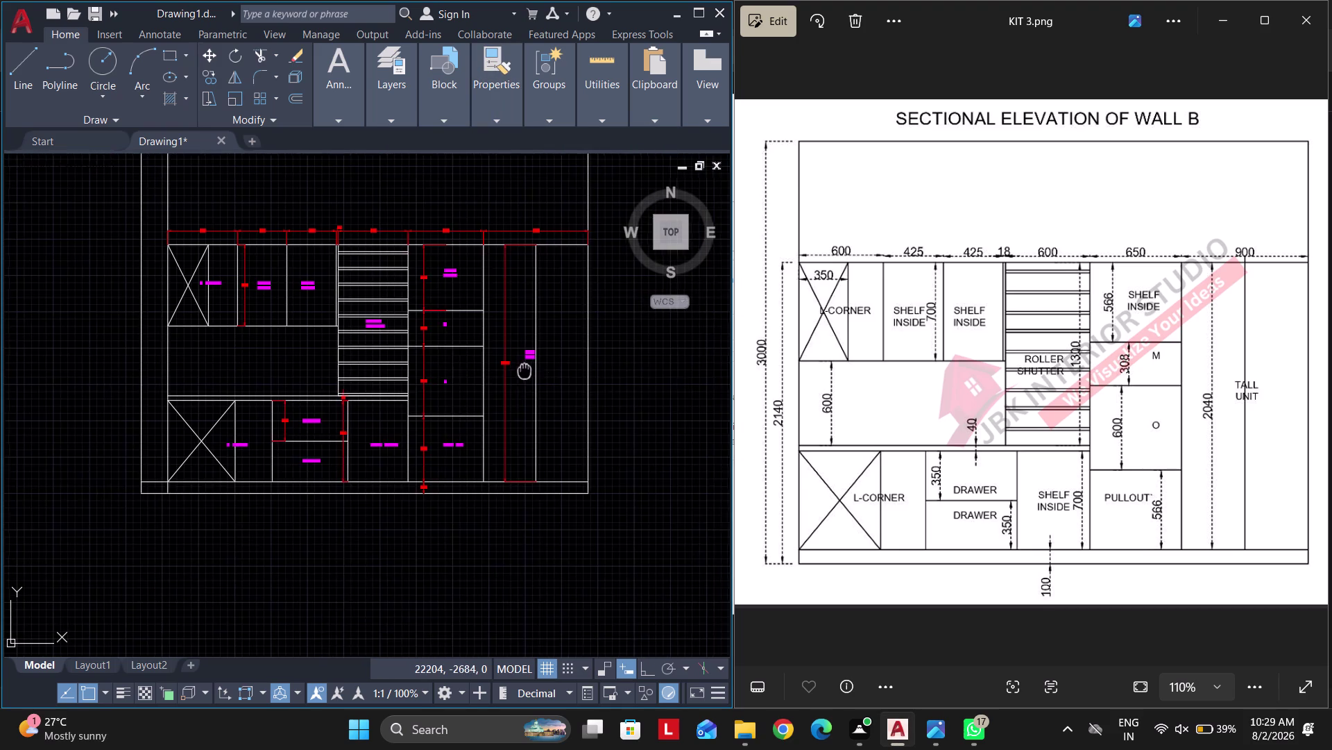
middle_drag(529, 369, 440, 376)
key(Escape)
scroll(down, 3)
middle_drag(512, 410, 516, 489)
click(553, 308)
key(Escape)
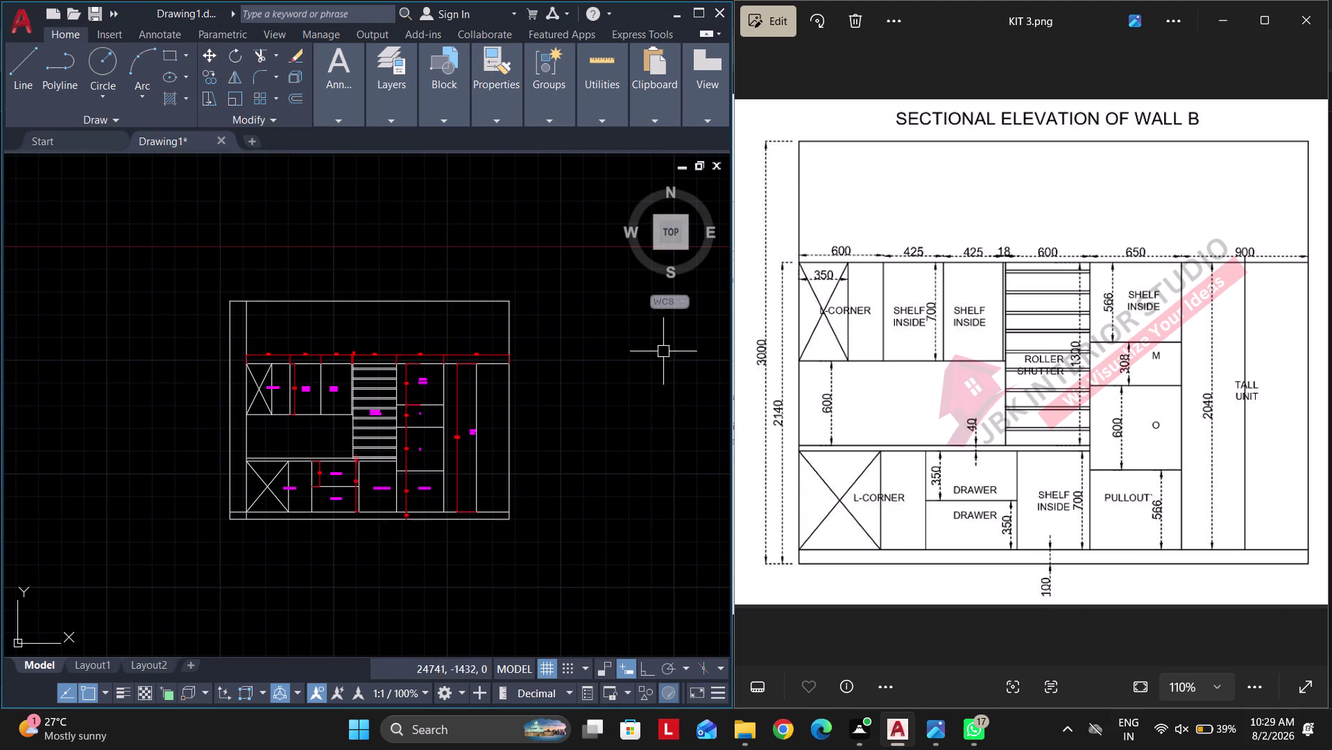
scroll(up, 3)
key(Escape)
scroll(down, 3)
middle_drag(410, 327, 449, 370)
middle_click(453, 383)
scroll(down, 3)
scroll(down, 3)
middle_drag(250, 333, 424, 352)
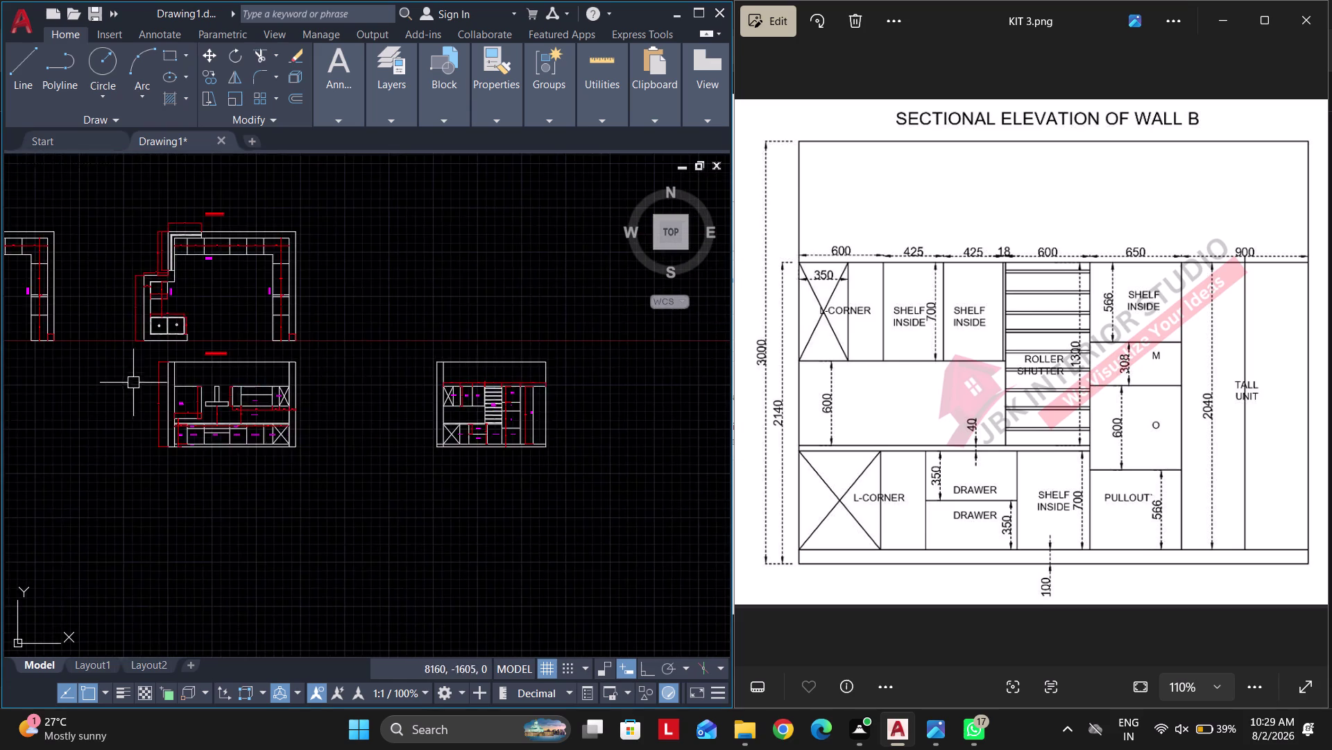
Retype the KITCHEN FRONT VIEW title as SECTIONAL ELEVATION A-A.
scroll(up, 3)
middle_drag(532, 251, 139, 478)
double_click(202, 430)
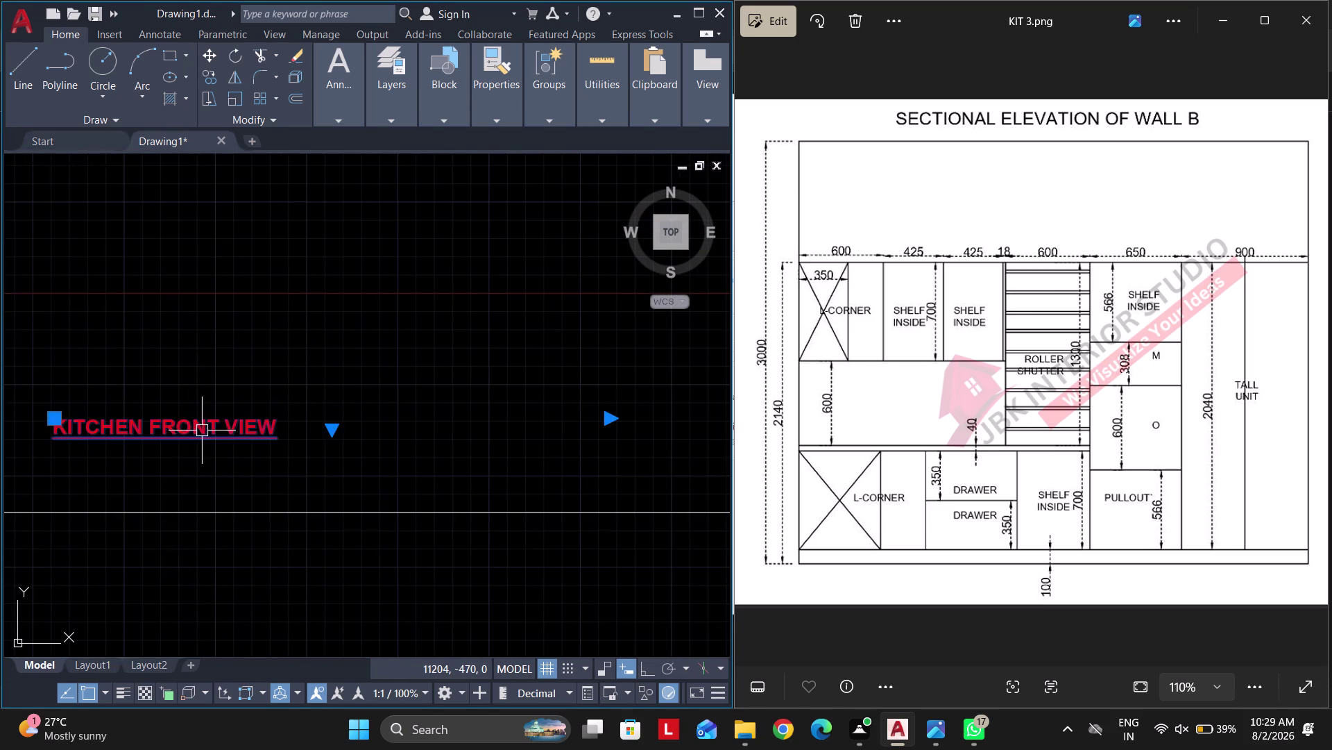
key(ctrl+a)
text(SEC)
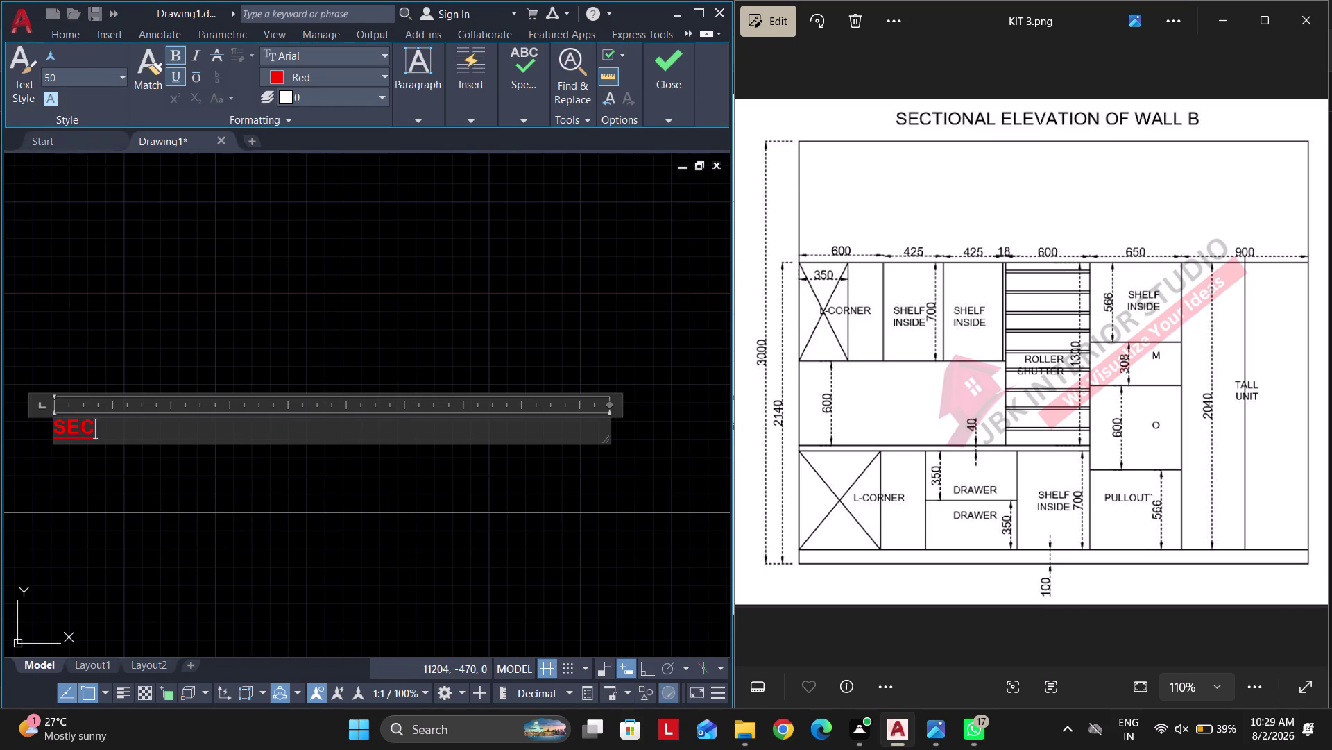
text(TIONAL)
key(space)
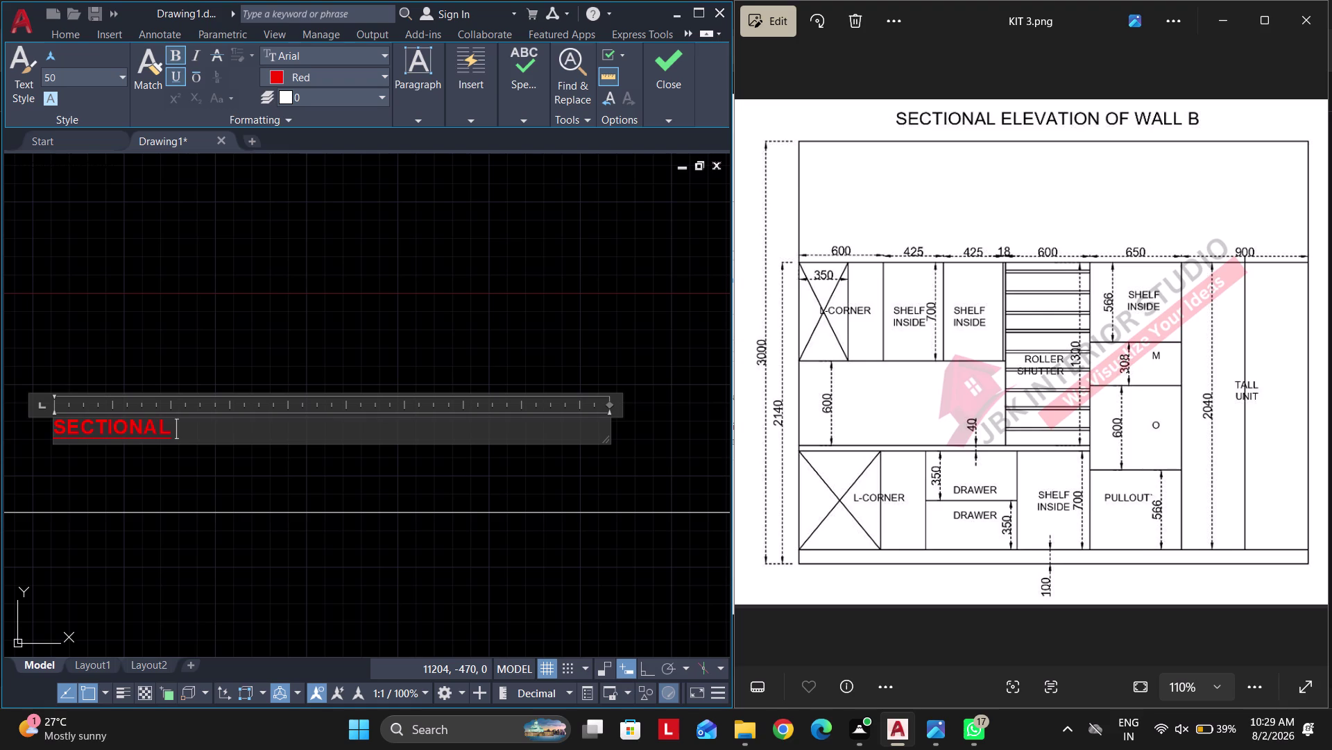
text(ELEVA)
text(TION A)
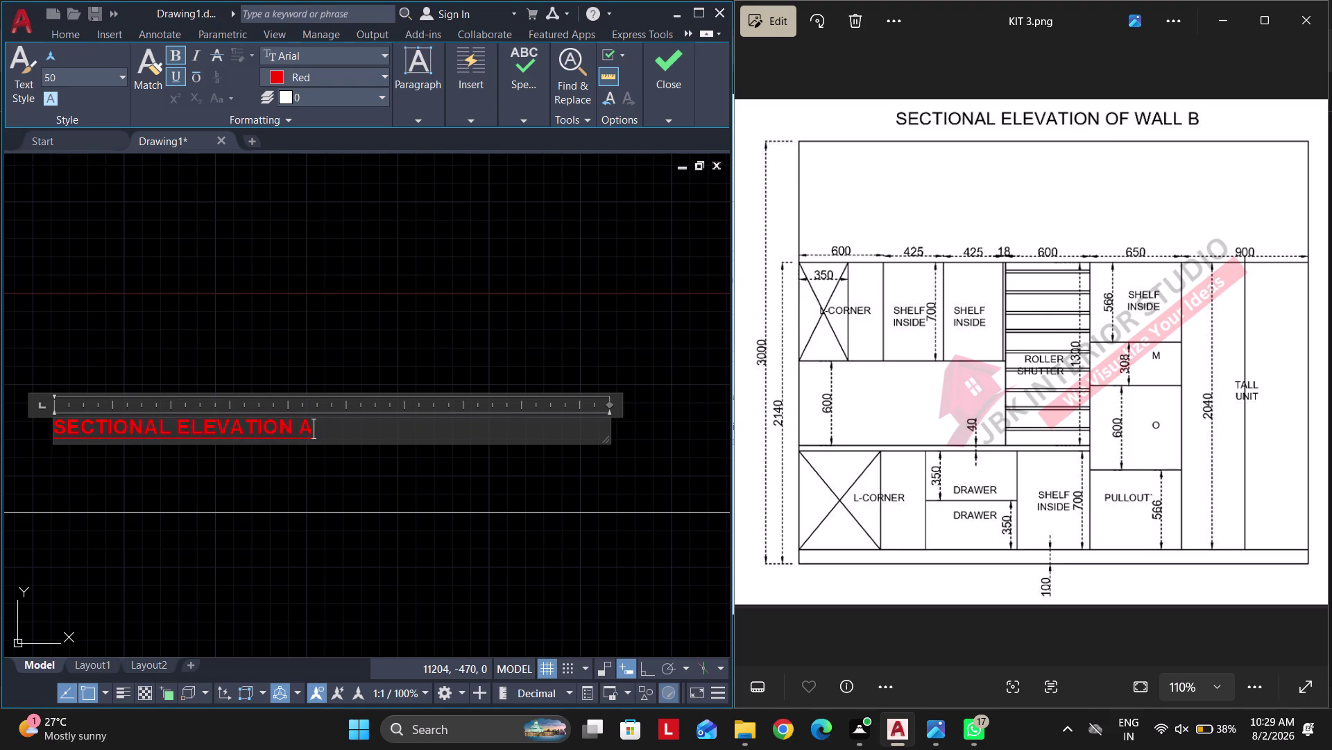
text(-A)
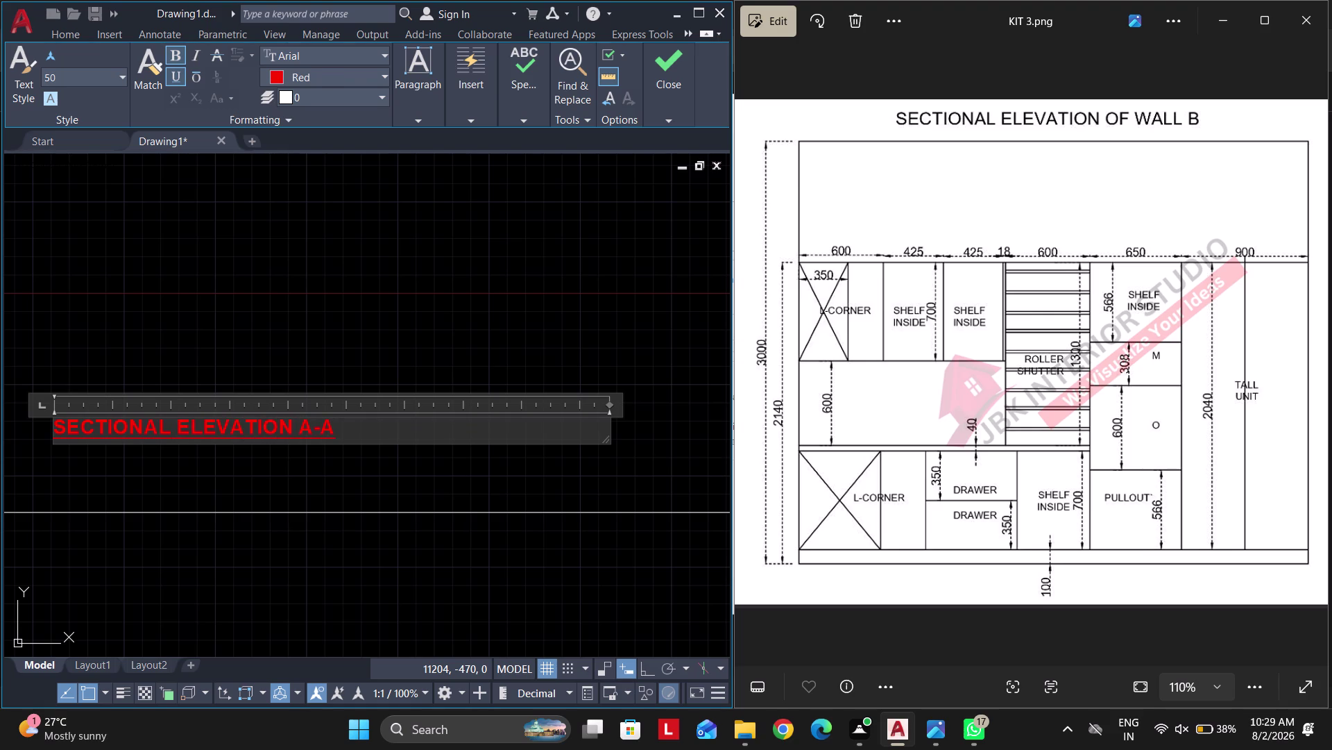
click(270, 353)
Copy the A-A title above the second elevation.
click(406, 465)
click(235, 368)
text(CO)
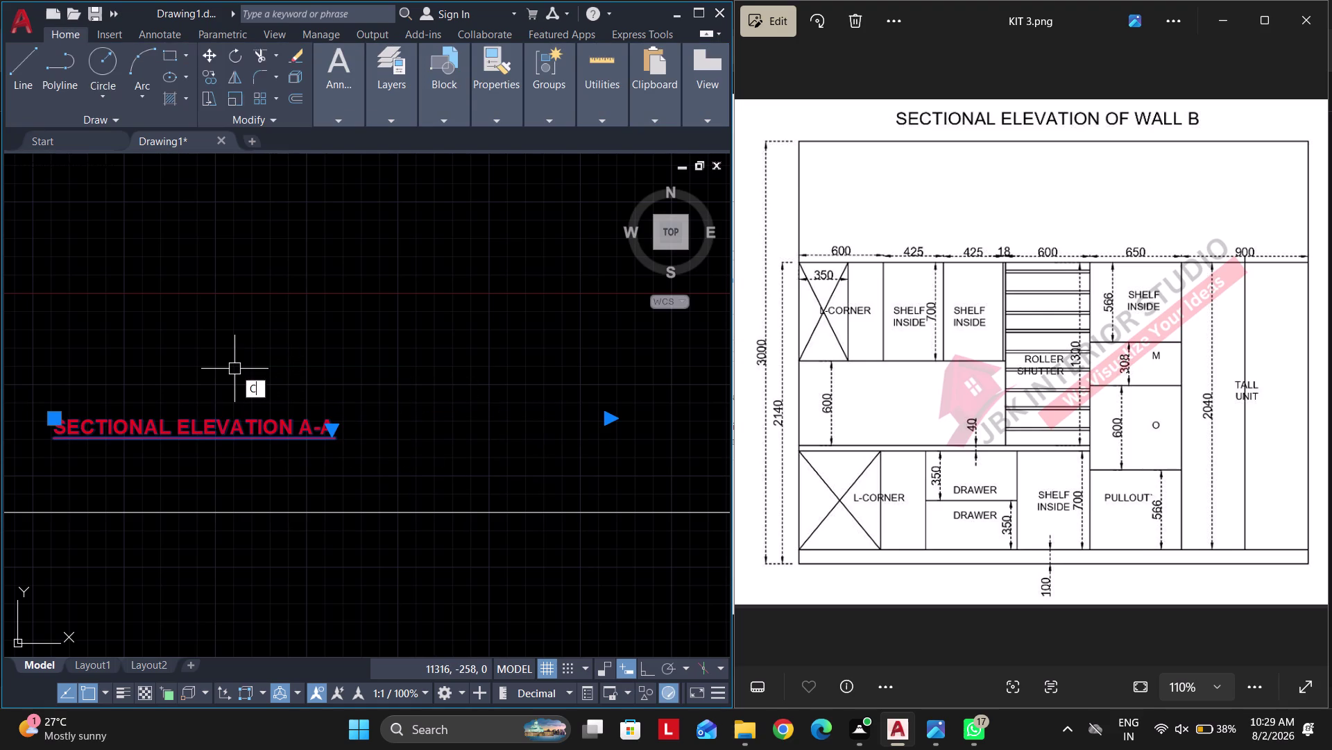
key(space)
click(59, 445)
scroll(down, 3)
middle_drag(519, 463, 412, 451)
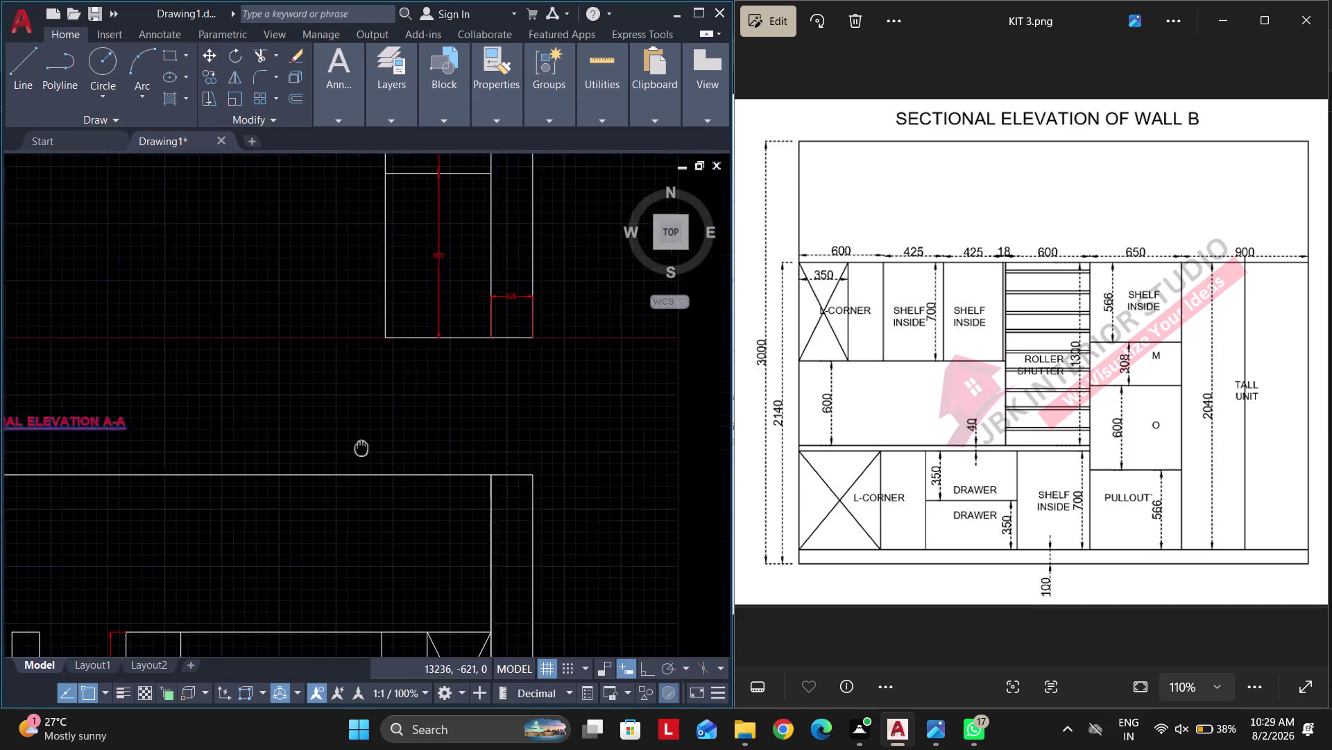
middle_drag(412, 451, 57, 454)
scroll(down, 3)
click(645, 669)
scroll(up, 3)
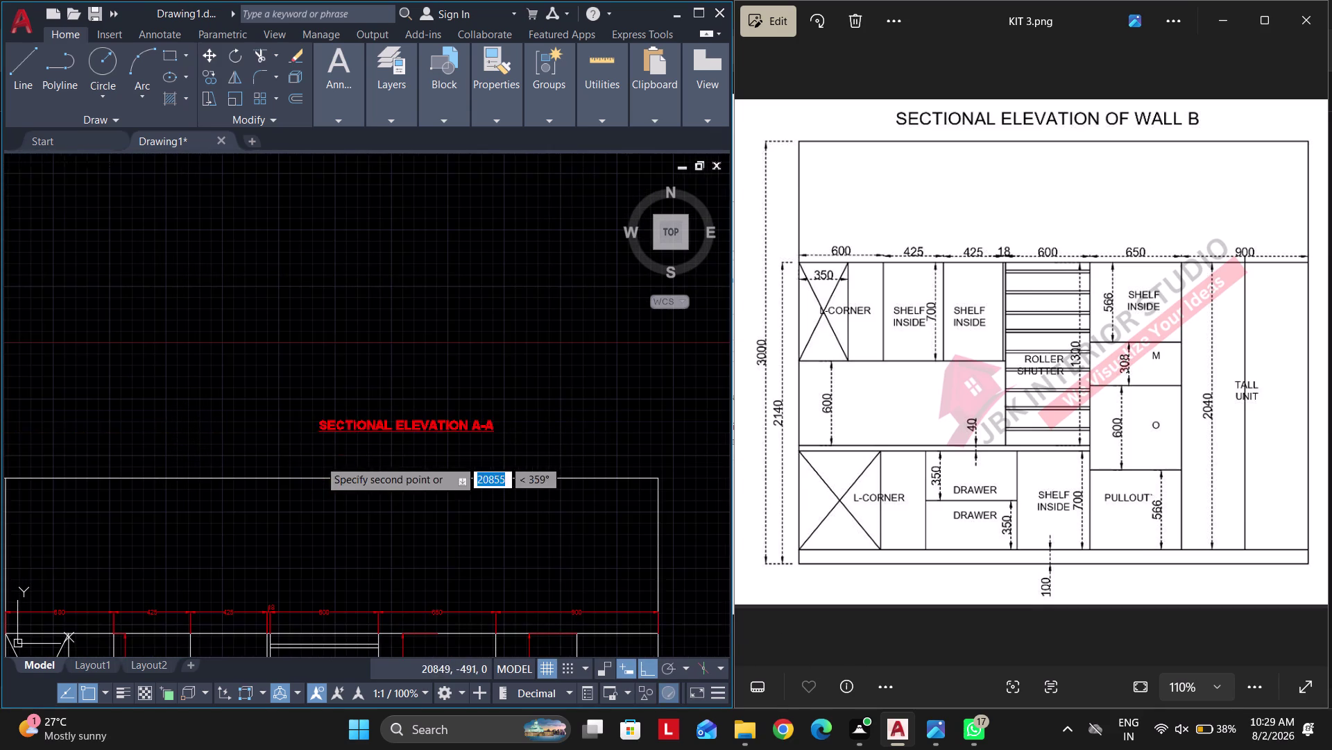
click(294, 455)
key(Escape)
Change the copied title's suffix from A-A to B-B.
double_click(329, 424)
scroll(up, 3)
click(424, 390)
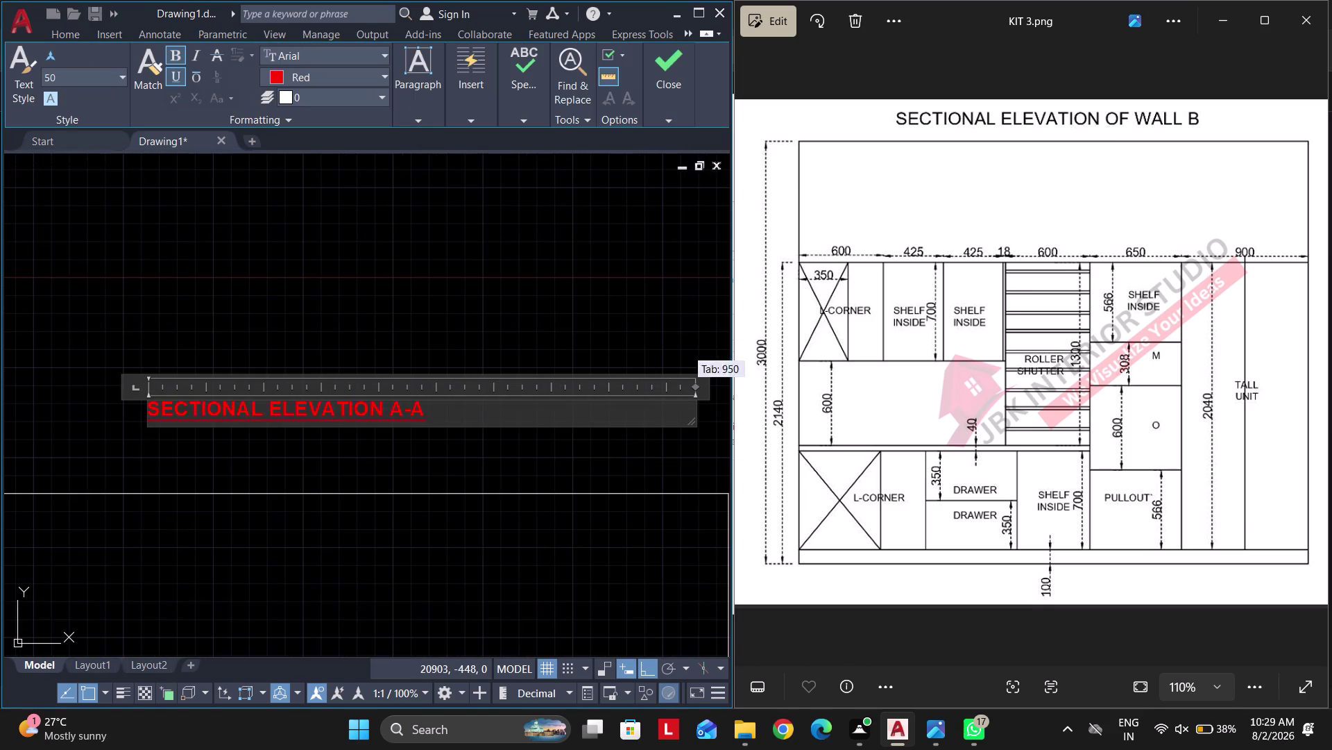
click(456, 423)
key(BackSpace)
key(BackSpace)
key(BackSpace)
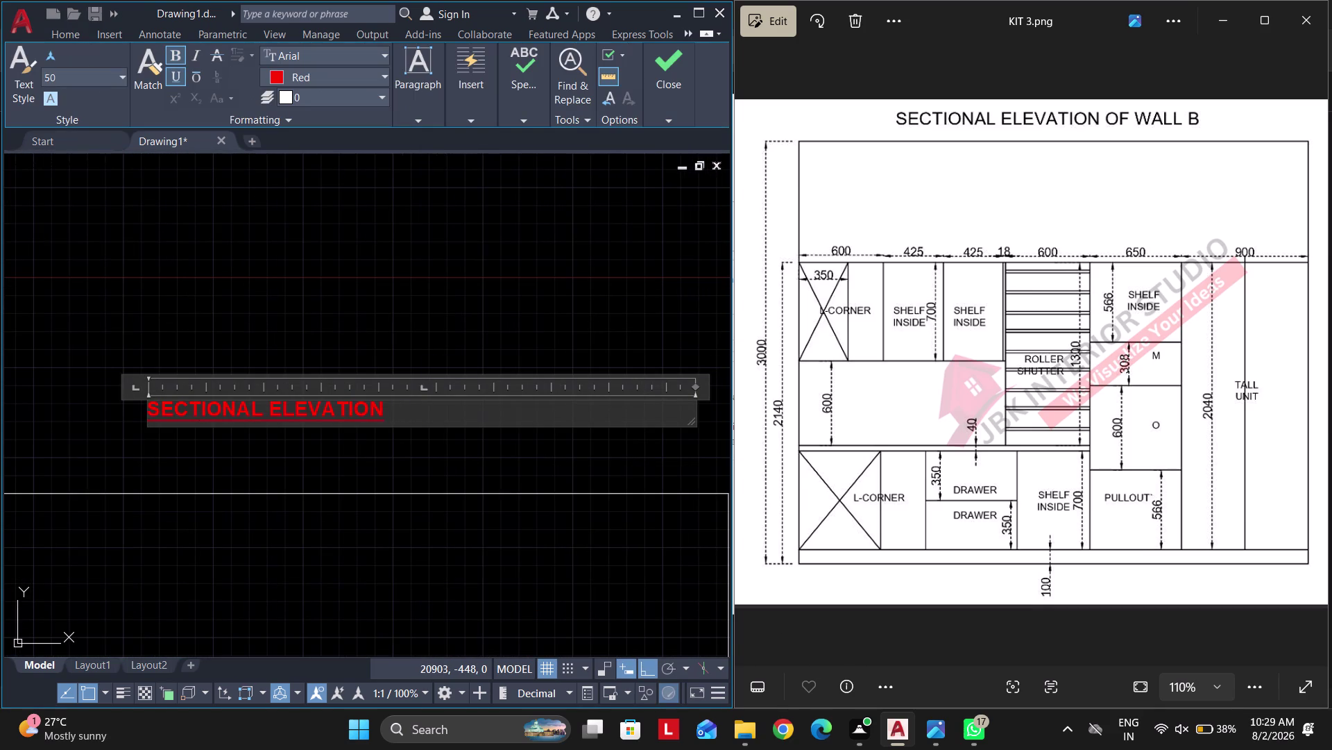
text(B-)
key(b)
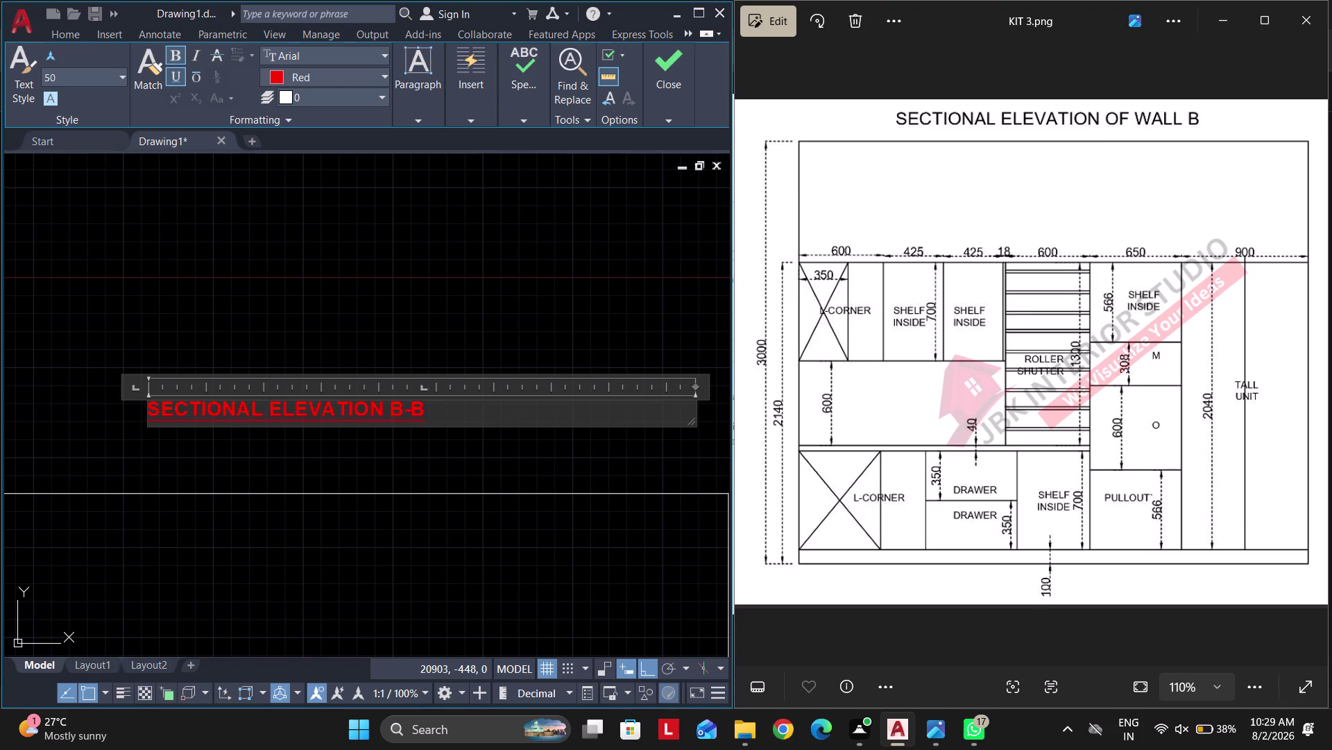
click(377, 264)
key(Escape)
scroll(down, 3)
middle_drag(251, 473, 420, 411)
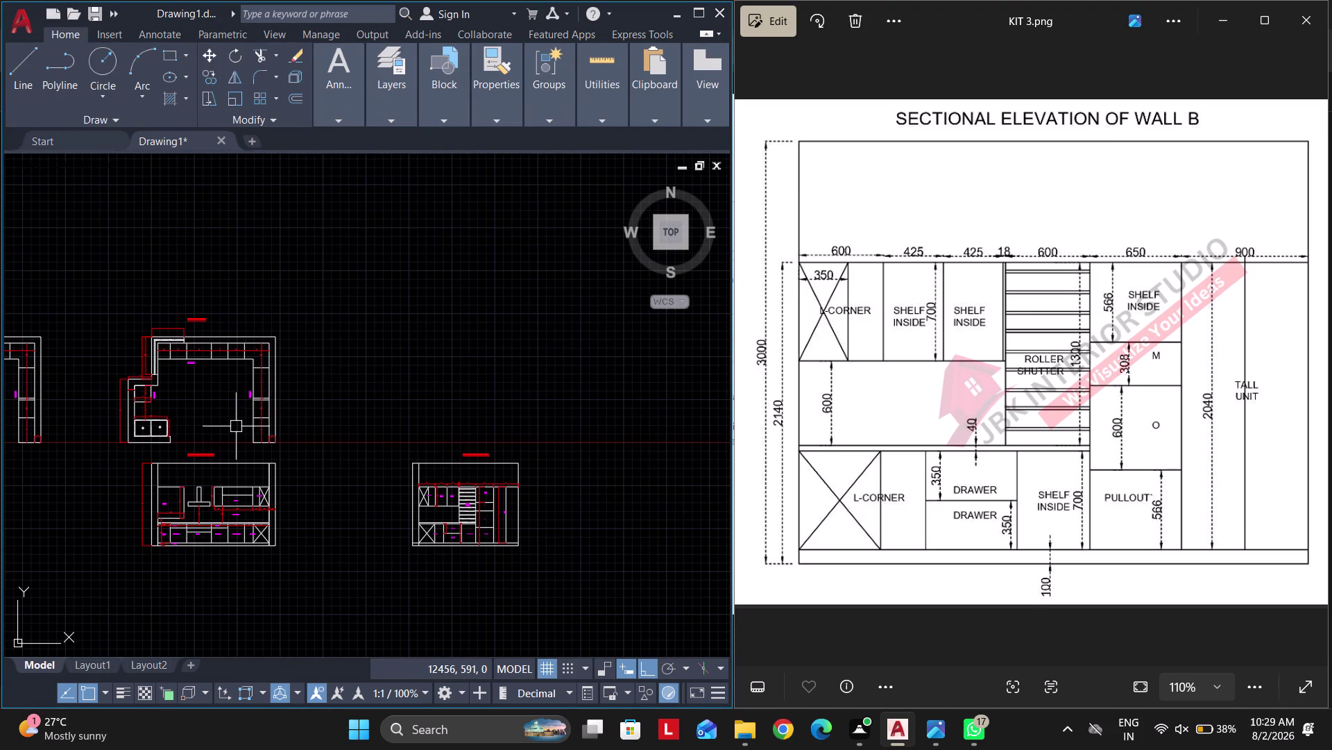
Delete leftover objects around the kitchen plan.
scroll(up, 3)
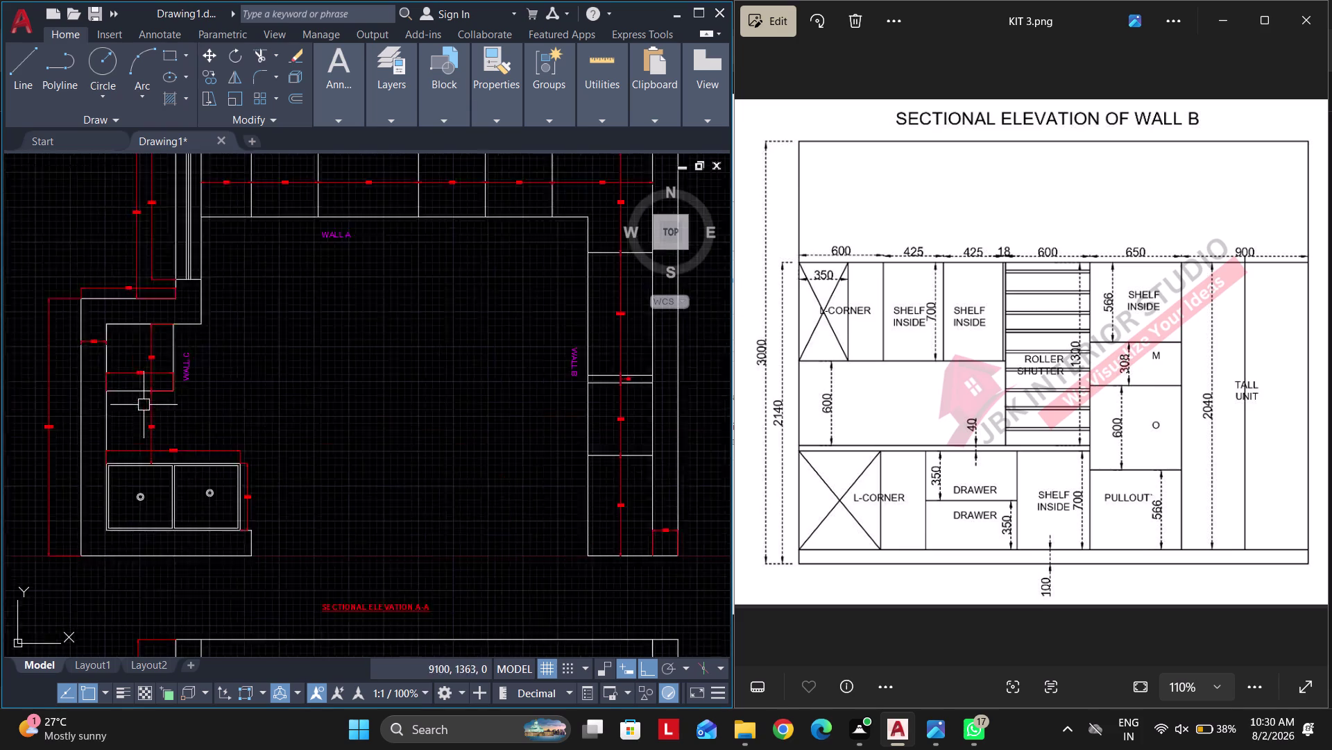
scroll(up, 3)
drag(351, 363, 347, 345)
click(312, 239)
key(Delete)
scroll(down, 3)
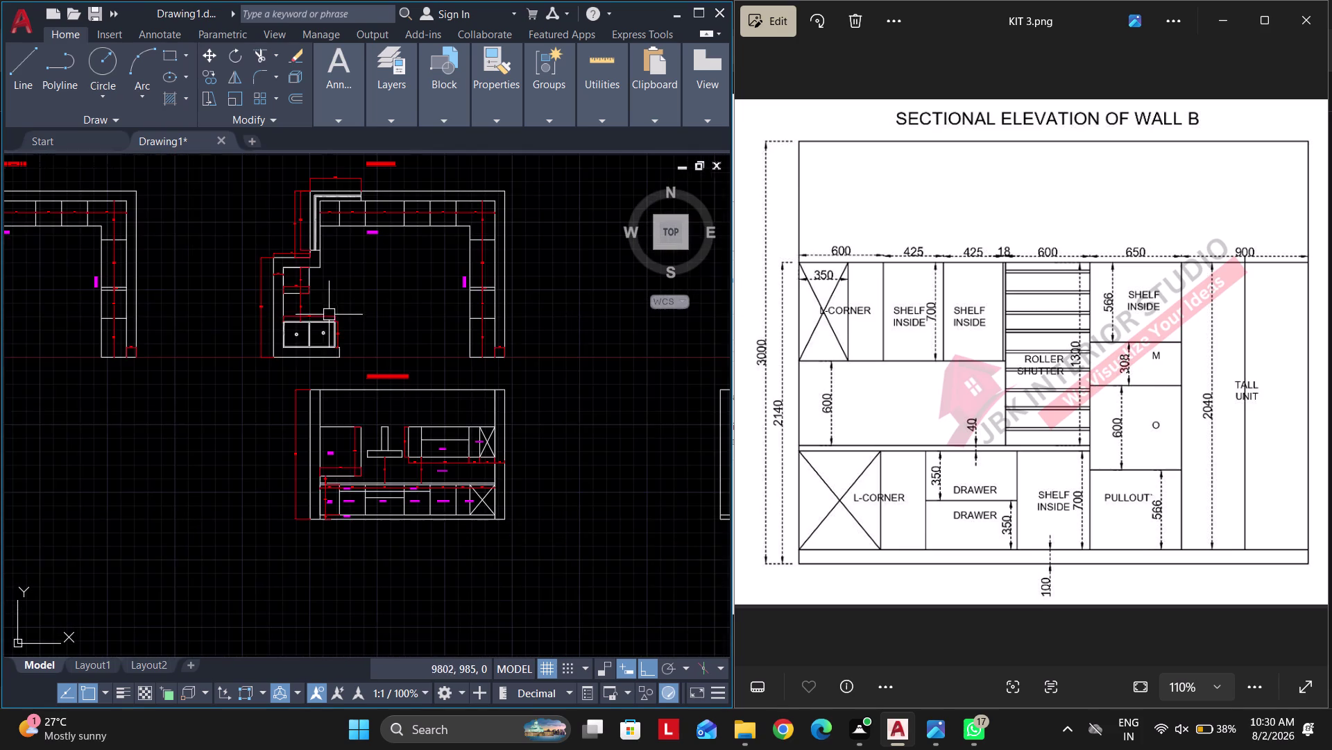
middle_drag(131, 315, 430, 333)
scroll(up, 3)
click(181, 315)
key(Escape)
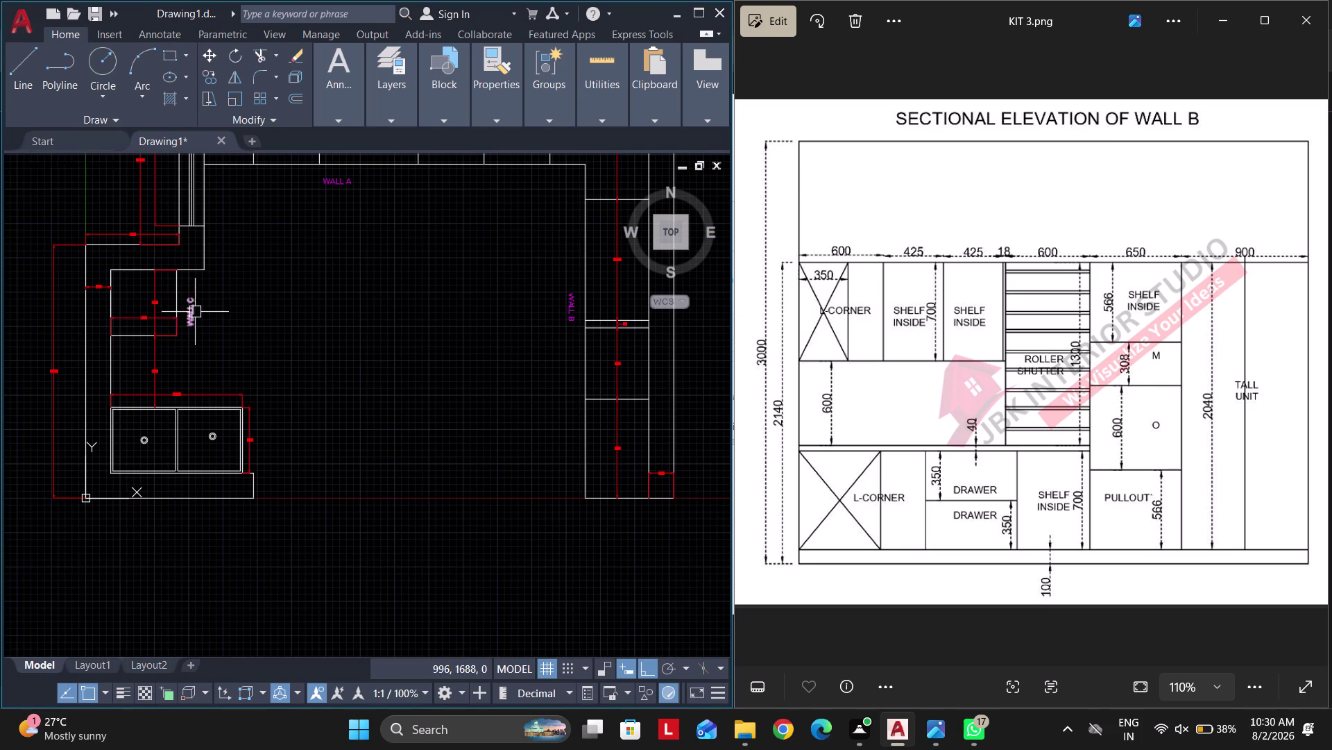
click(195, 307)
key(Delete)
Window-select and delete the duplicate kitchen top view plan.
scroll(down, 3)
middle_drag(300, 366, 188, 367)
middle_drag(513, 352, 459, 349)
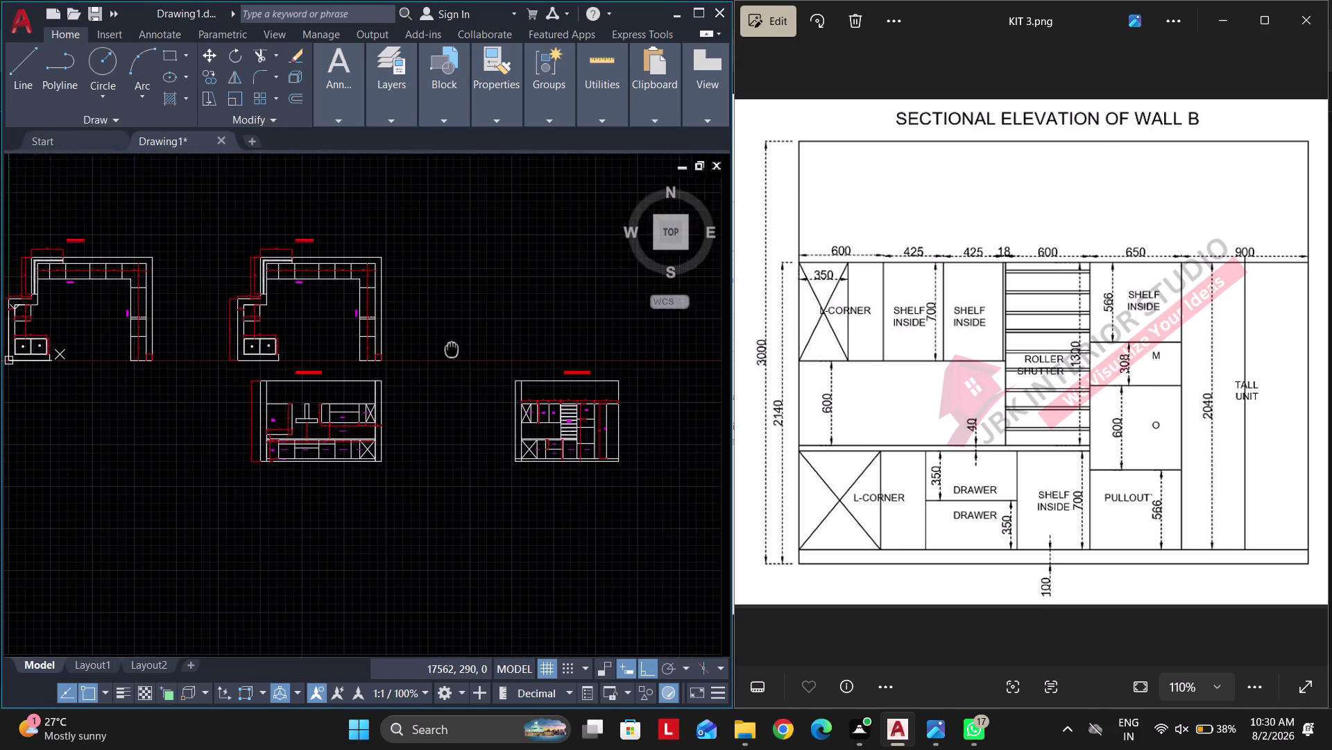
middle_drag(459, 349, 421, 349)
click(352, 361)
click(158, 212)
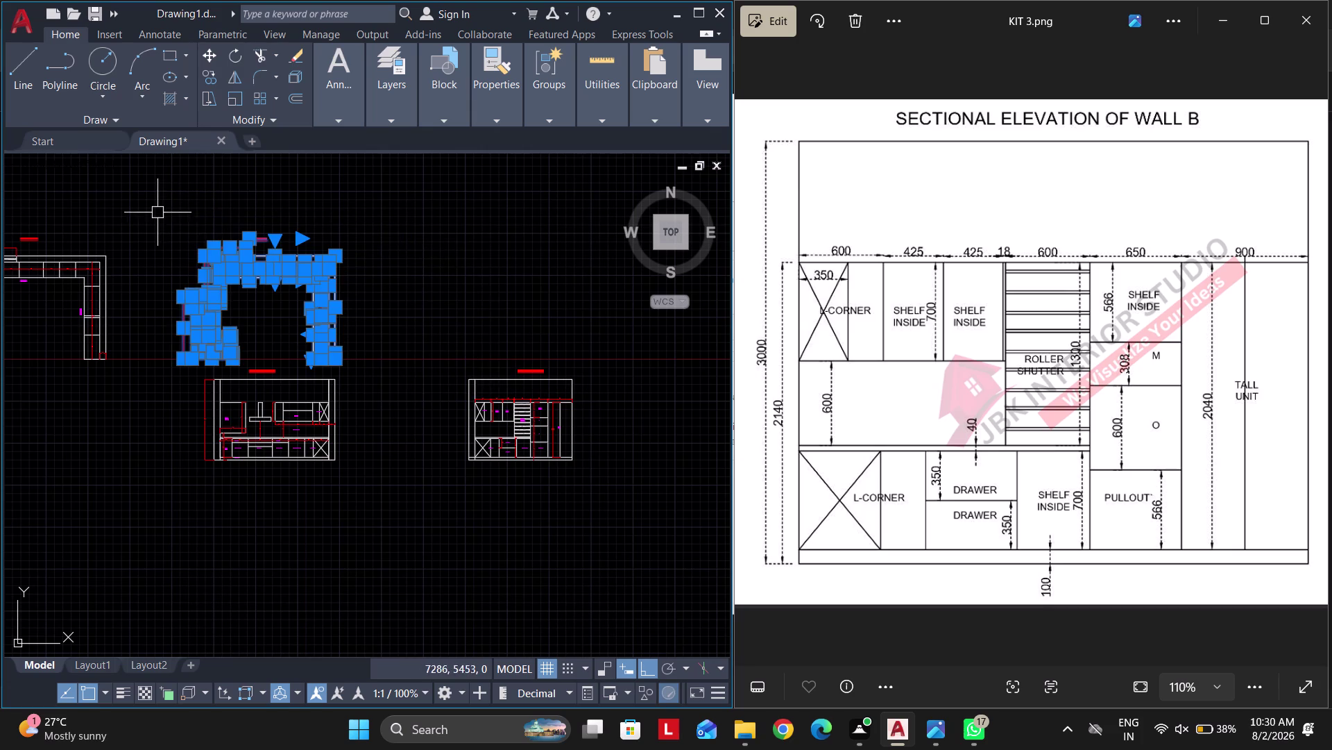
key(Delete)
middle_drag(248, 328, 387, 304)
Move elevation A-A beside the top view plan.
drag(518, 502, 492, 484)
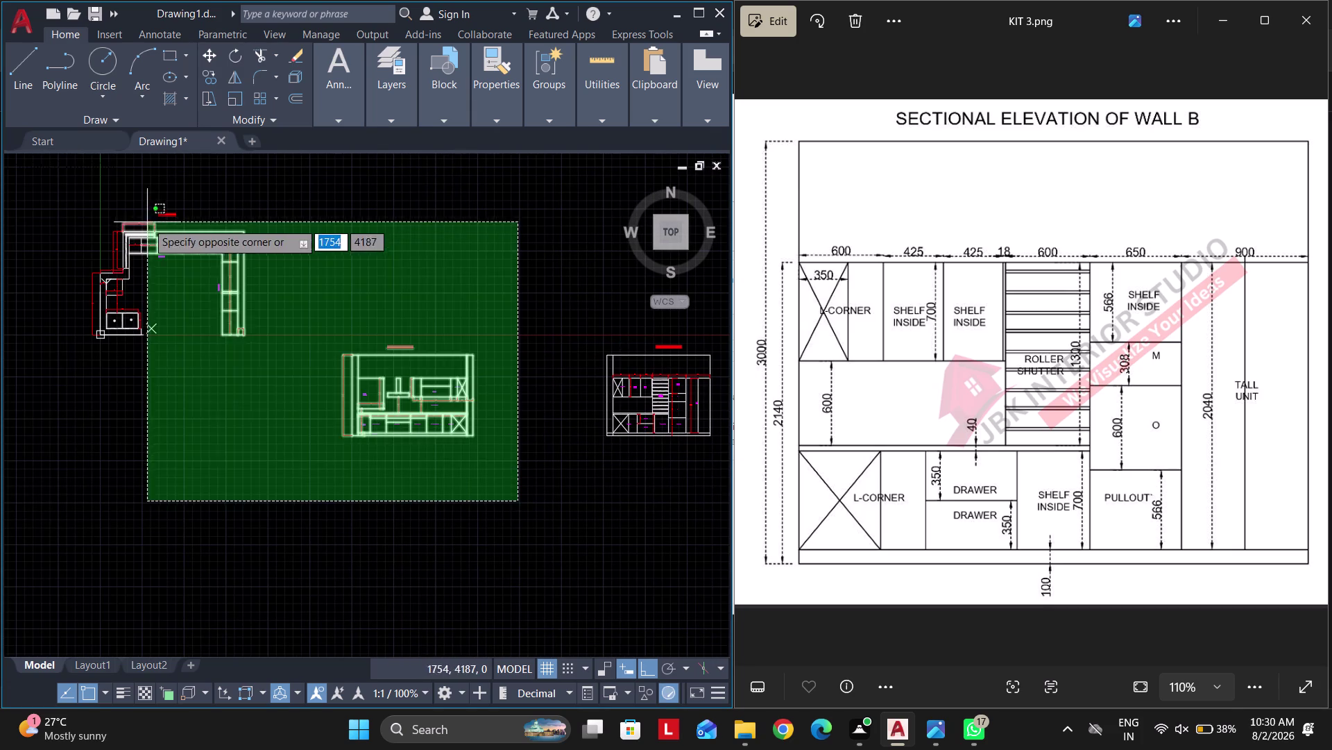
click(305, 278)
key(m)
key(space)
scroll(up, 3)
click(348, 435)
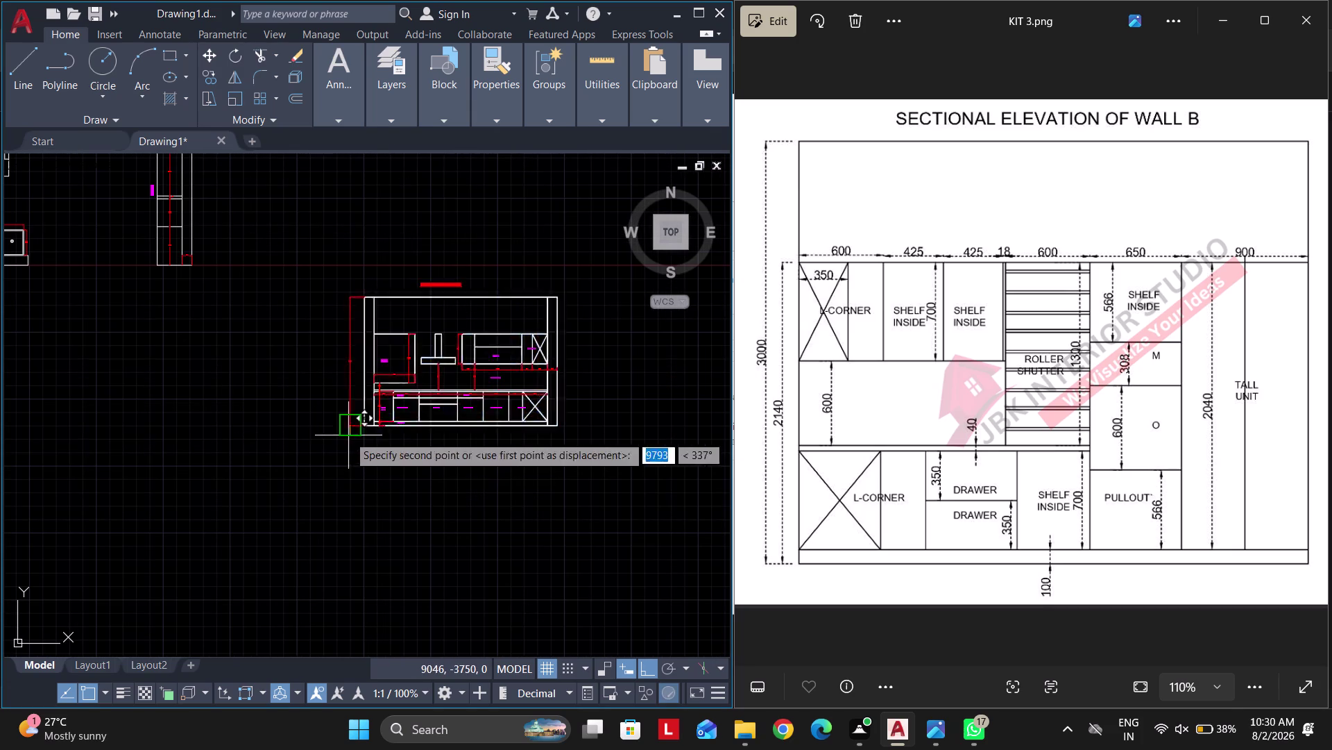
click(352, 264)
scroll(down, 3)
middle_drag(391, 389, 361, 393)
scroll(up, 3)
middle_drag(318, 459, 559, 438)
scroll(down, 3)
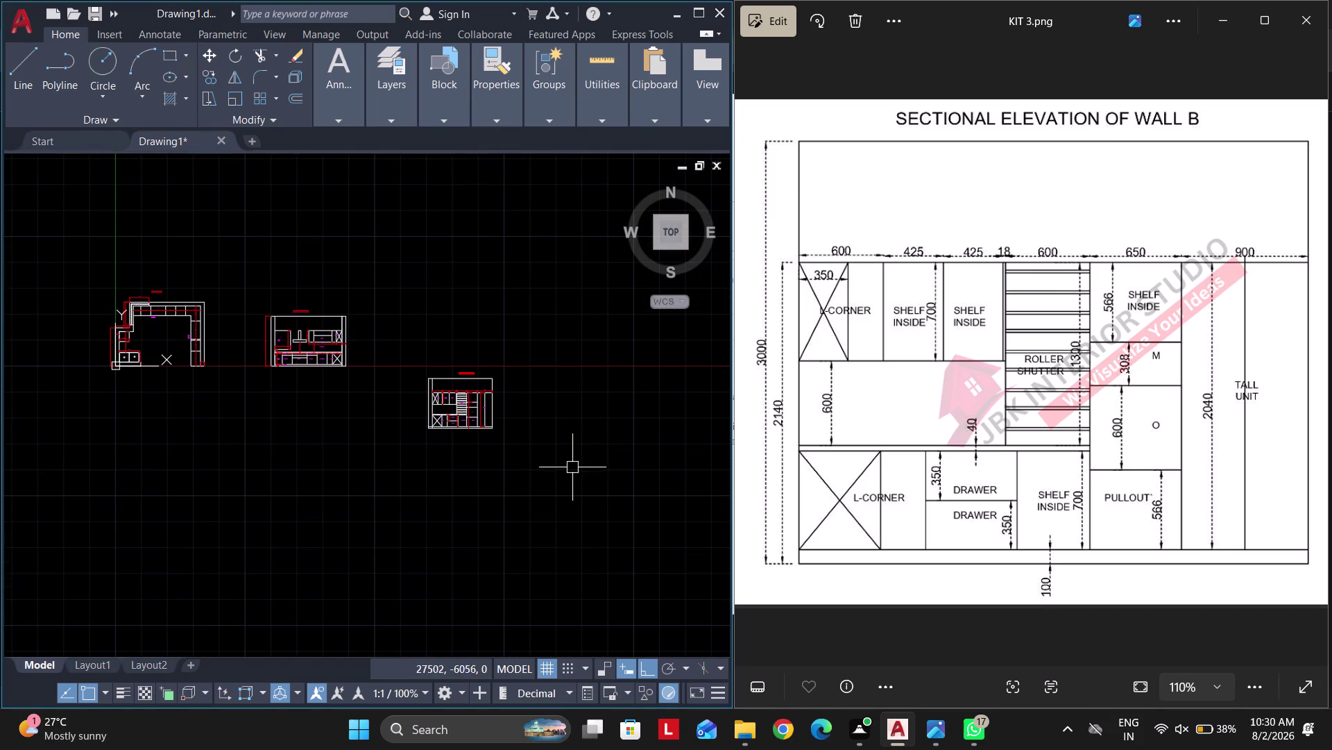
Move elevation B-B beside elevation A-A.
click(539, 487)
click(411, 342)
key(m)
key(space)
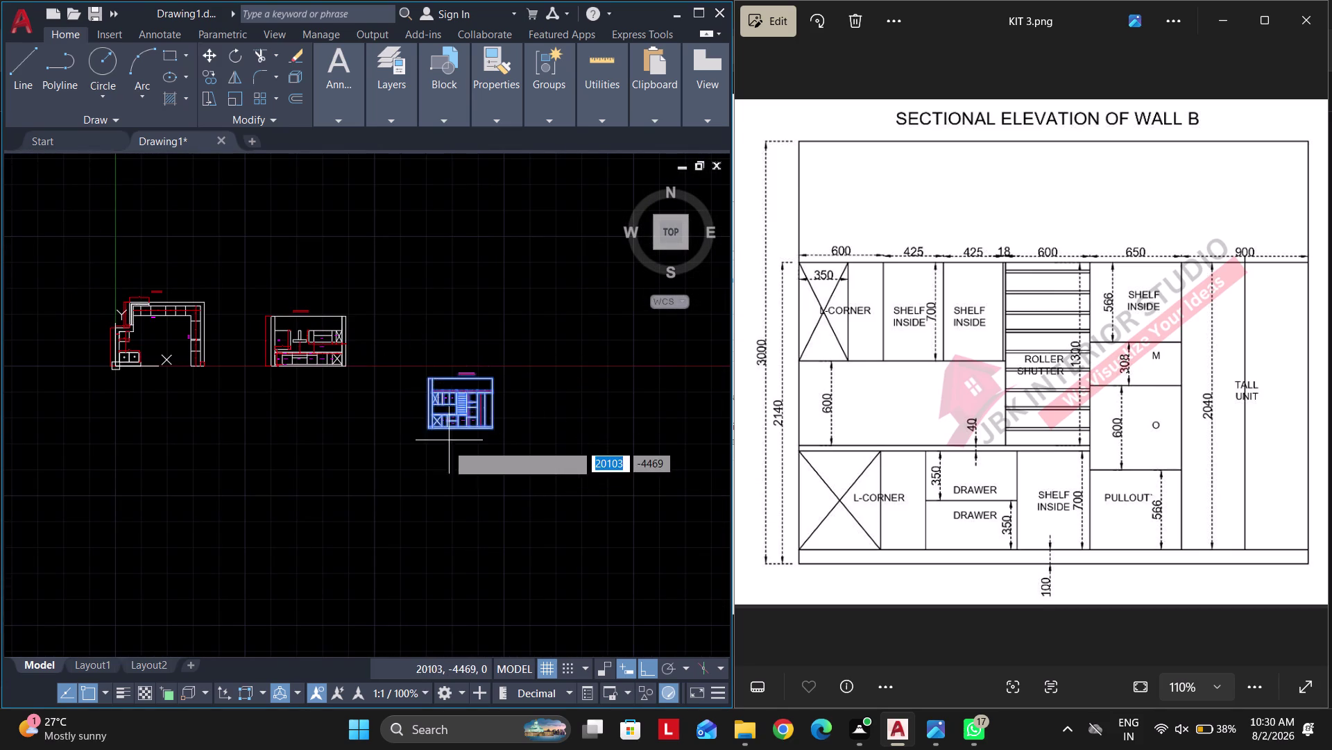
scroll(up, 3)
click(450, 429)
middle_drag(412, 355, 466, 558)
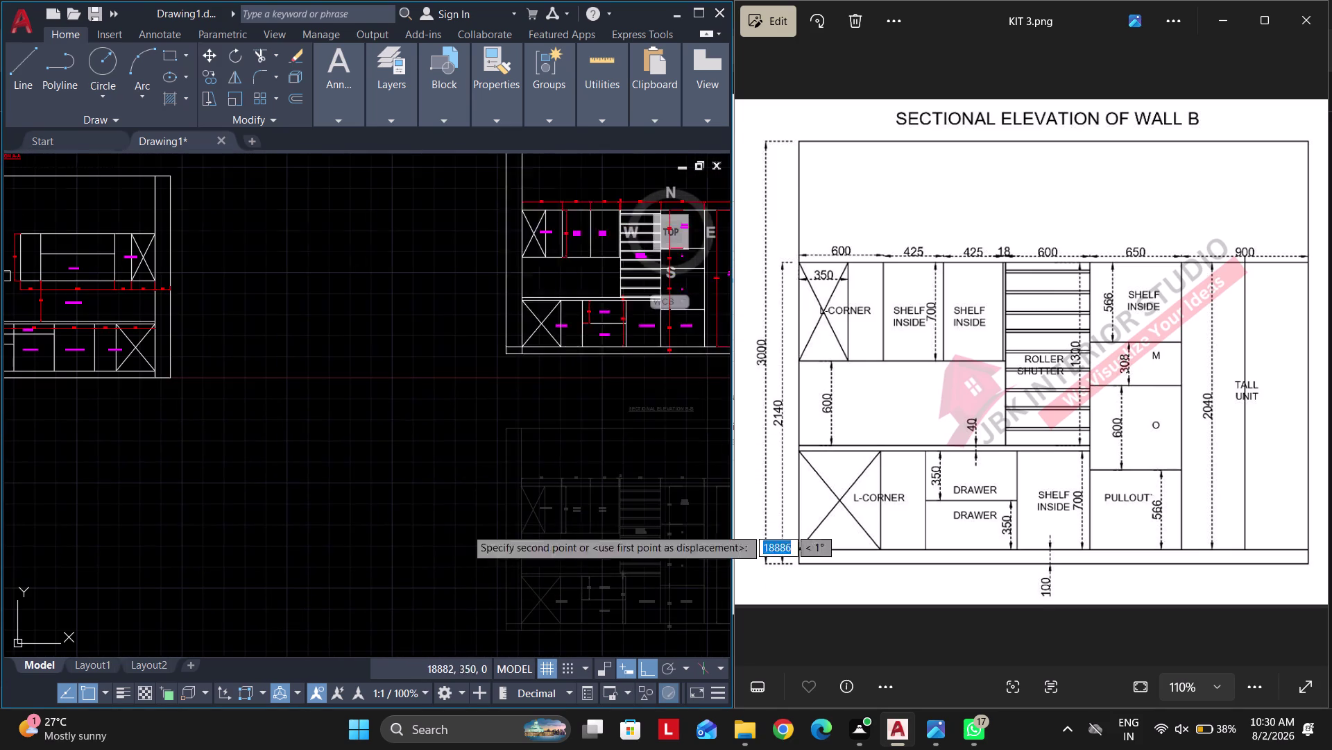
click(493, 379)
scroll(down, 3)
scroll(up, 3)
drag(445, 429, 439, 422)
click(256, 238)
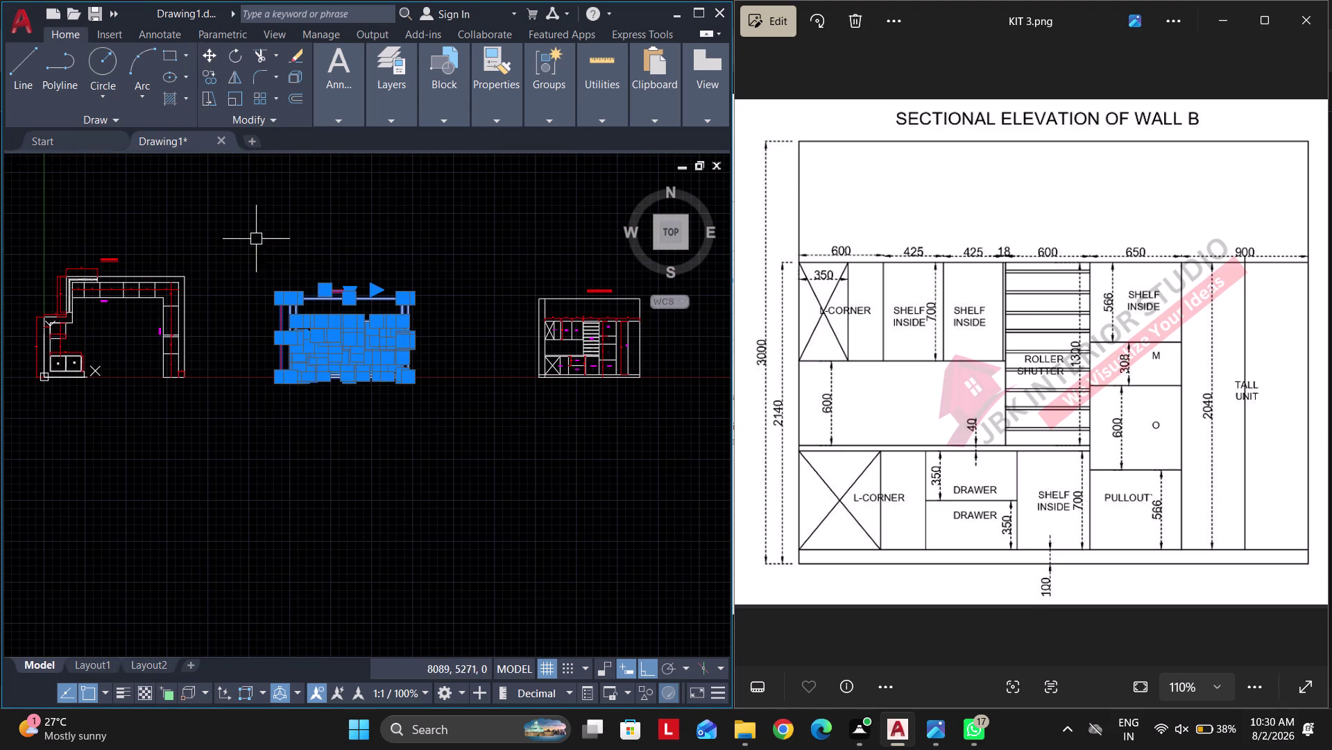
Move the selected objects to a new position with Move.
key(m)
key(space)
scroll(up, 3)
click(270, 375)
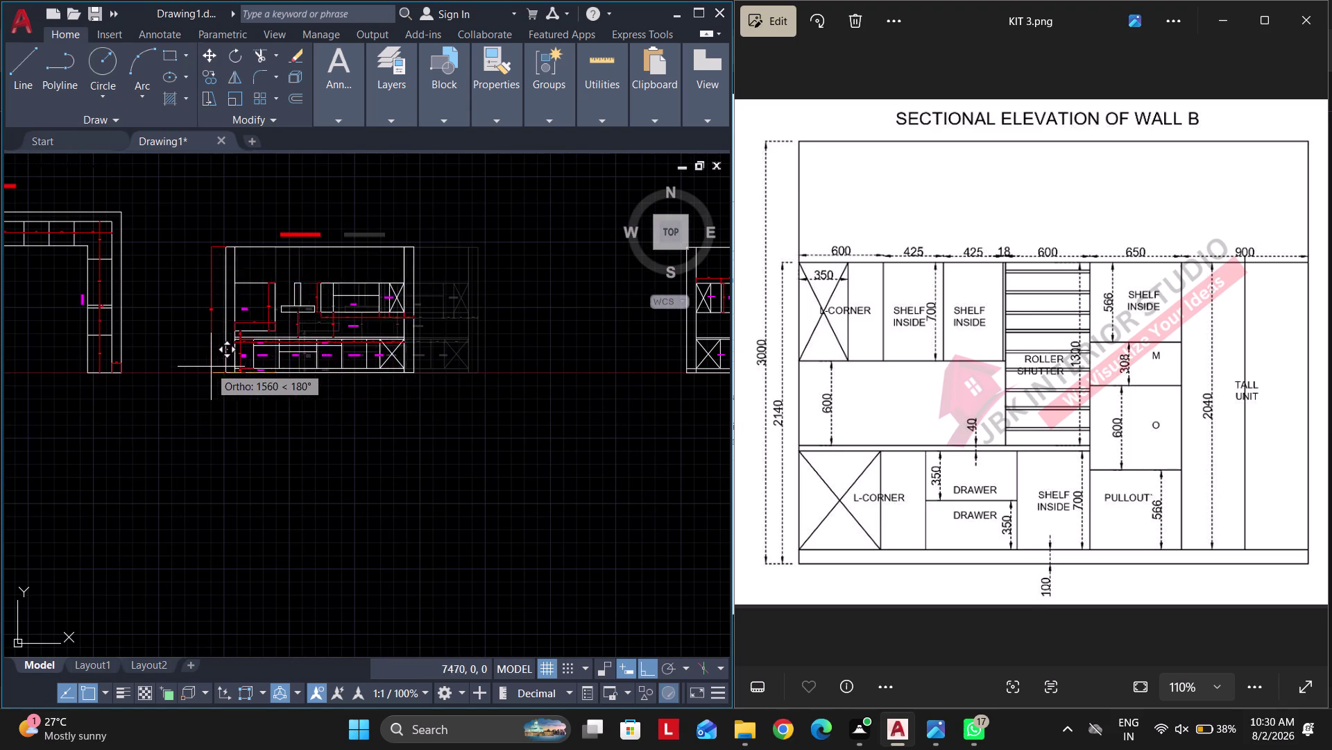
click(194, 366)
middle_drag(488, 397, 319, 425)
scroll(down, 3)
Window-select and reposition the wall B elevation.
click(587, 449)
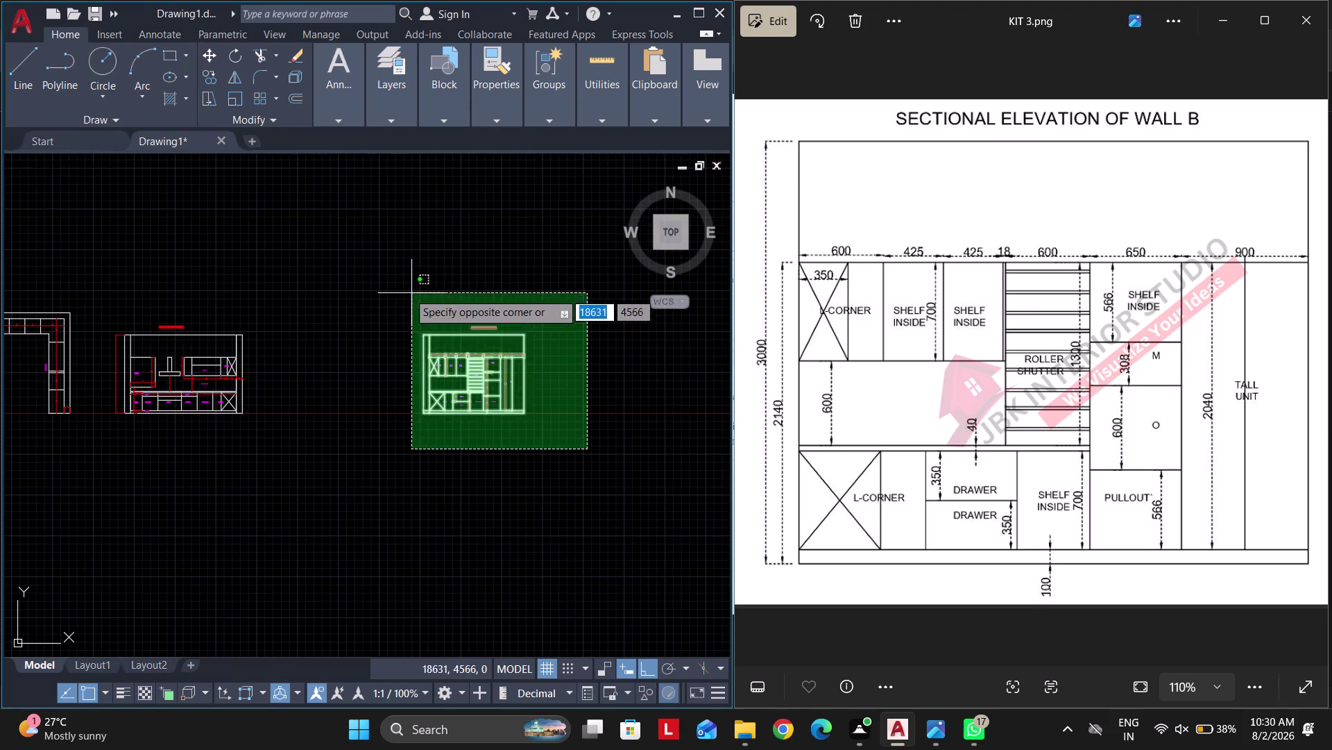
click(406, 291)
key(space)
scroll(up, 3)
click(422, 392)
middle_drag(292, 389, 660, 383)
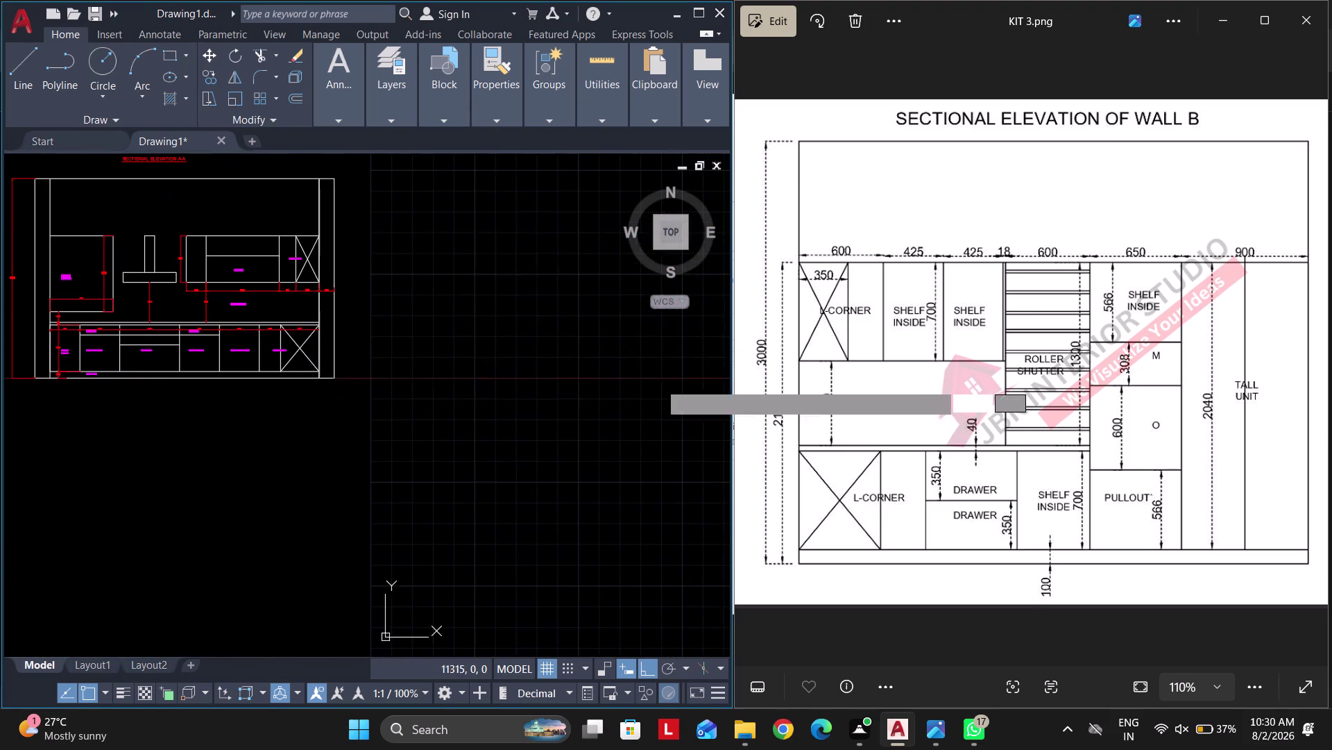
click(409, 372)
scroll(up, 3)
middle_drag(377, 349, 377, 388)
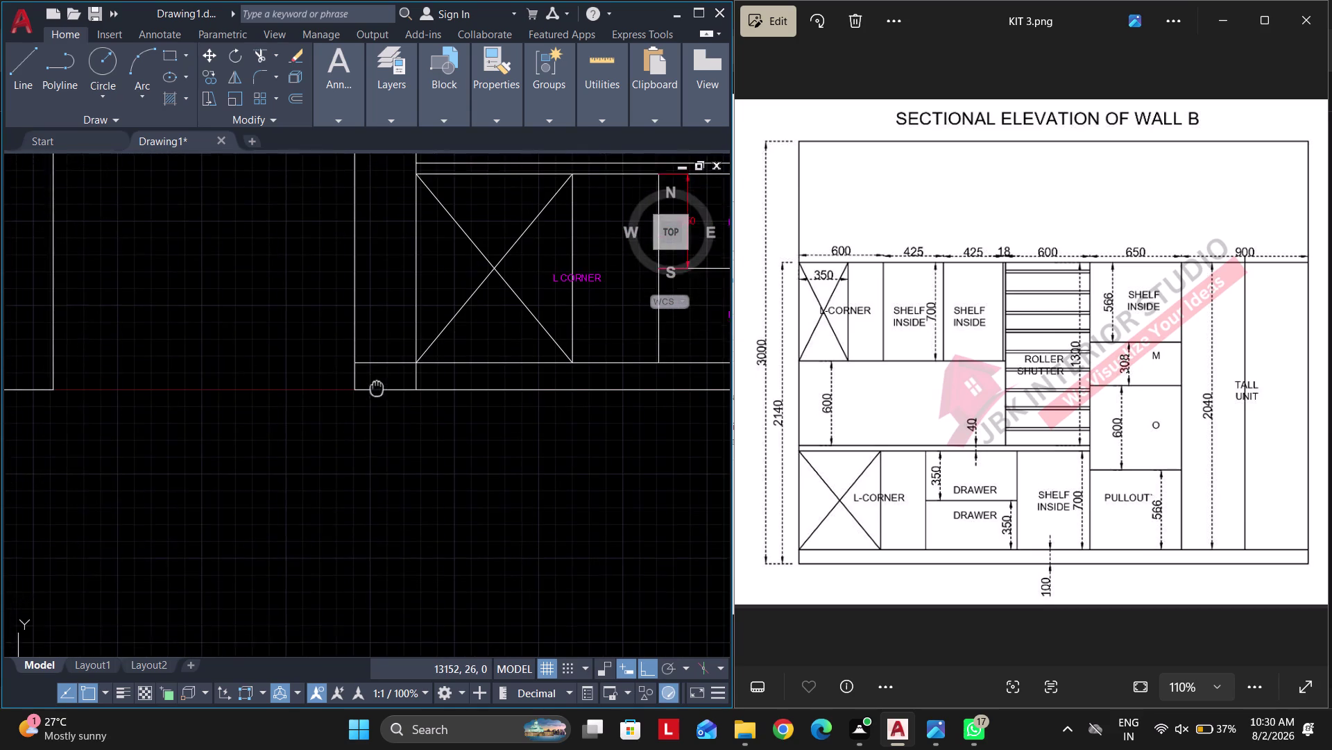
middle_drag(377, 388, 374, 406)
Trim the stray line end at the elevation's bottom corner.
key(Escape)
key(t)
text(R)
key(space)
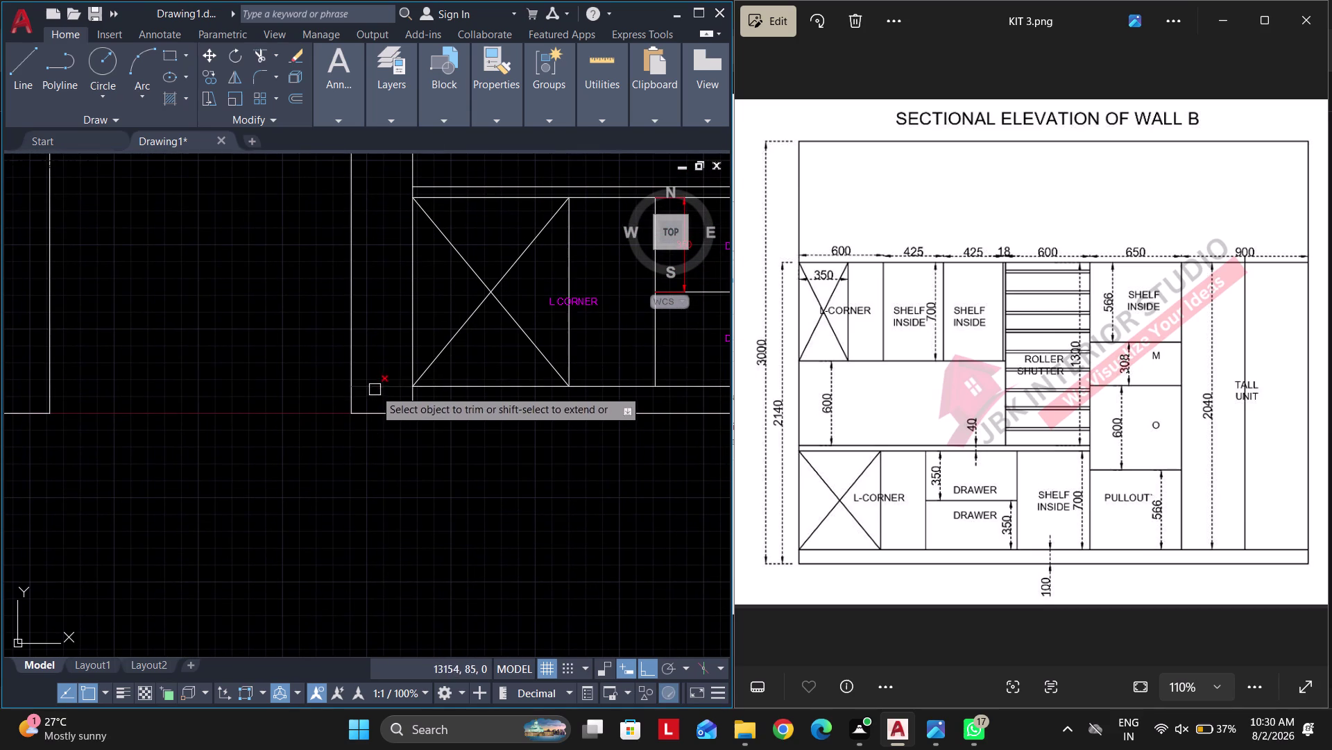
click(376, 388)
key(Escape)
scroll(down, 3)
scroll(up, 3)
scroll(down, 3)
middle_drag(420, 405, 537, 451)
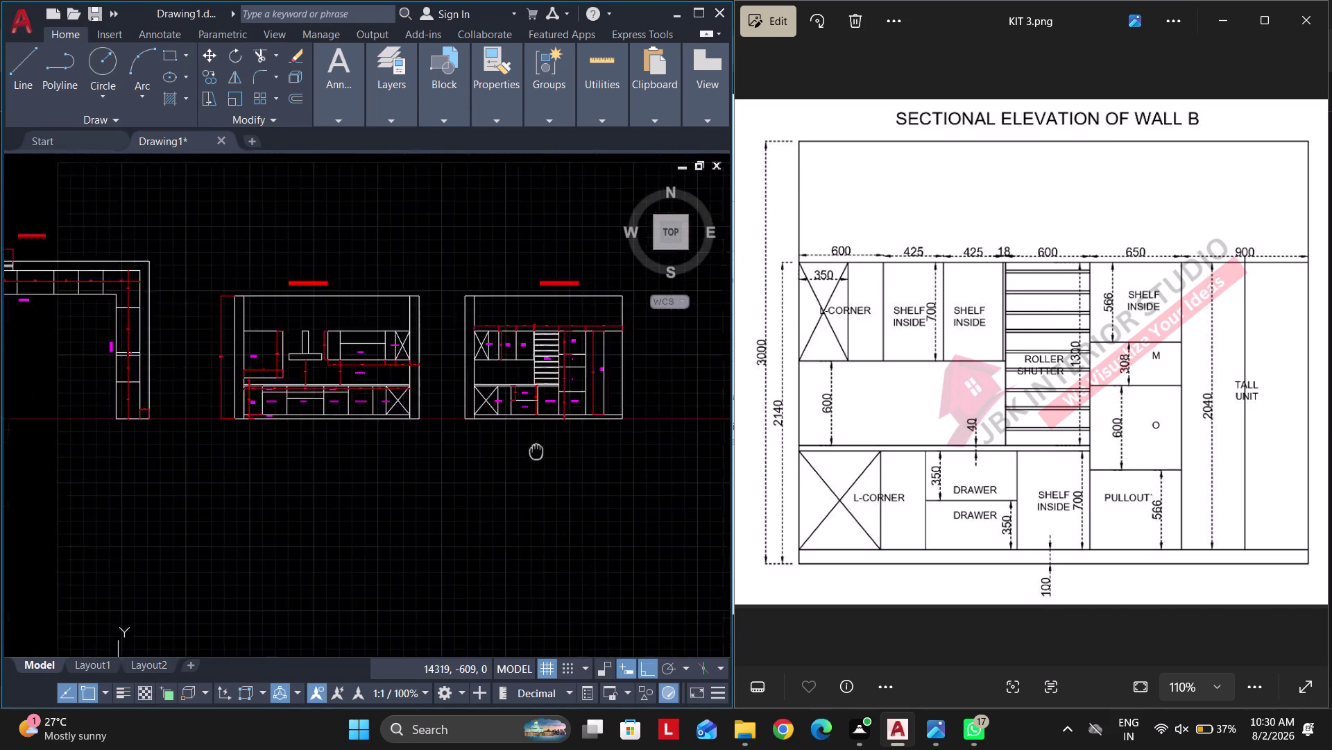
middle_drag(537, 451, 596, 478)
key(Escape)
key(Escape)
key(Escape)
Move the kitchen top view beside Sectional Elevation A-A, aligned on the base line.
scroll(up, 3)
key(Escape)
scroll(down, 3)
middle_drag(354, 506, 498, 506)
key(Escape)
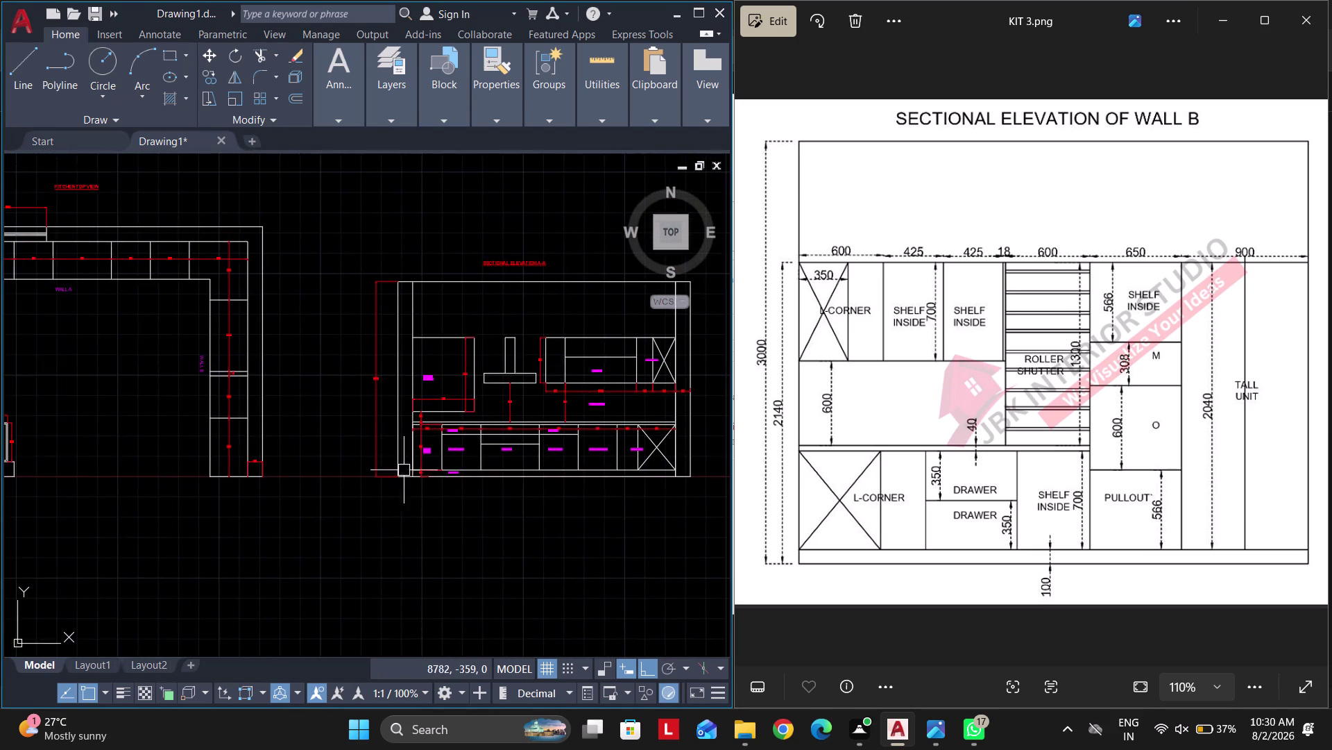
middle_drag(109, 452, 302, 465)
scroll(down, 3)
drag(444, 520, 431, 513)
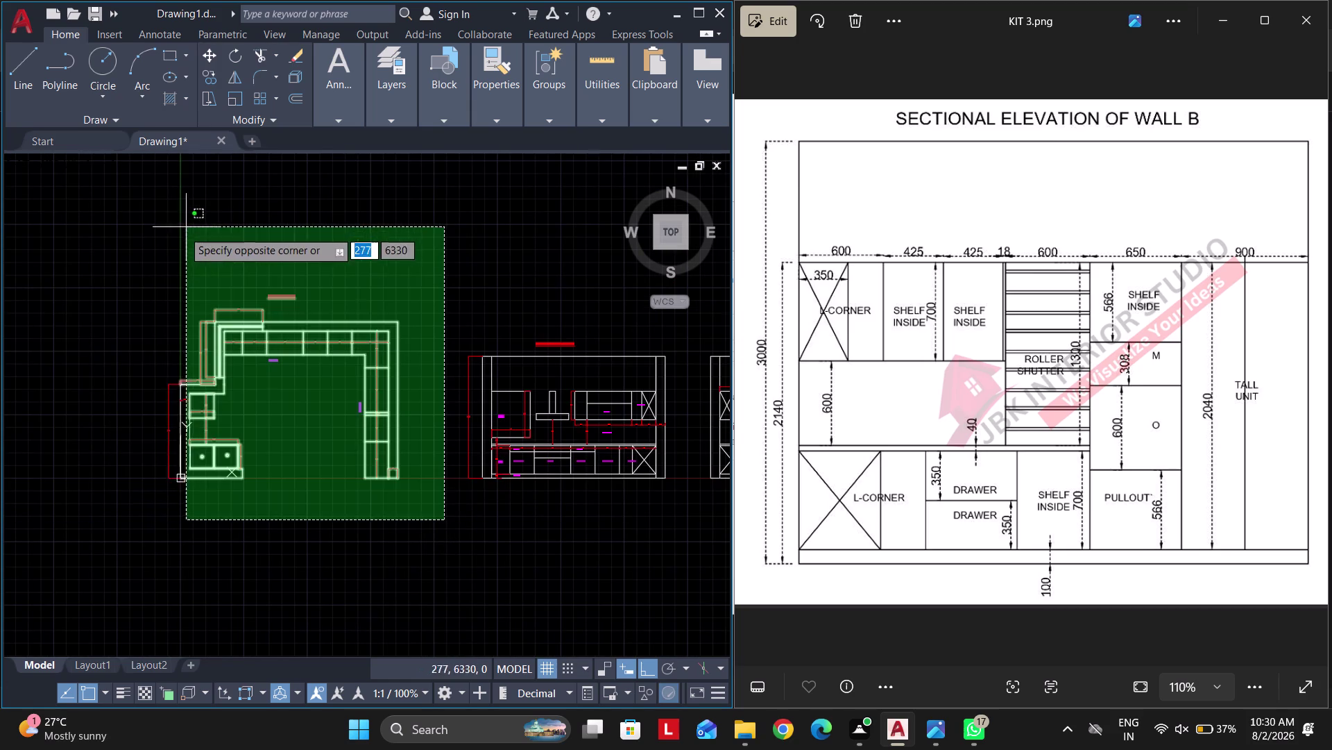
click(127, 241)
key(m)
key(space)
scroll(up, 3)
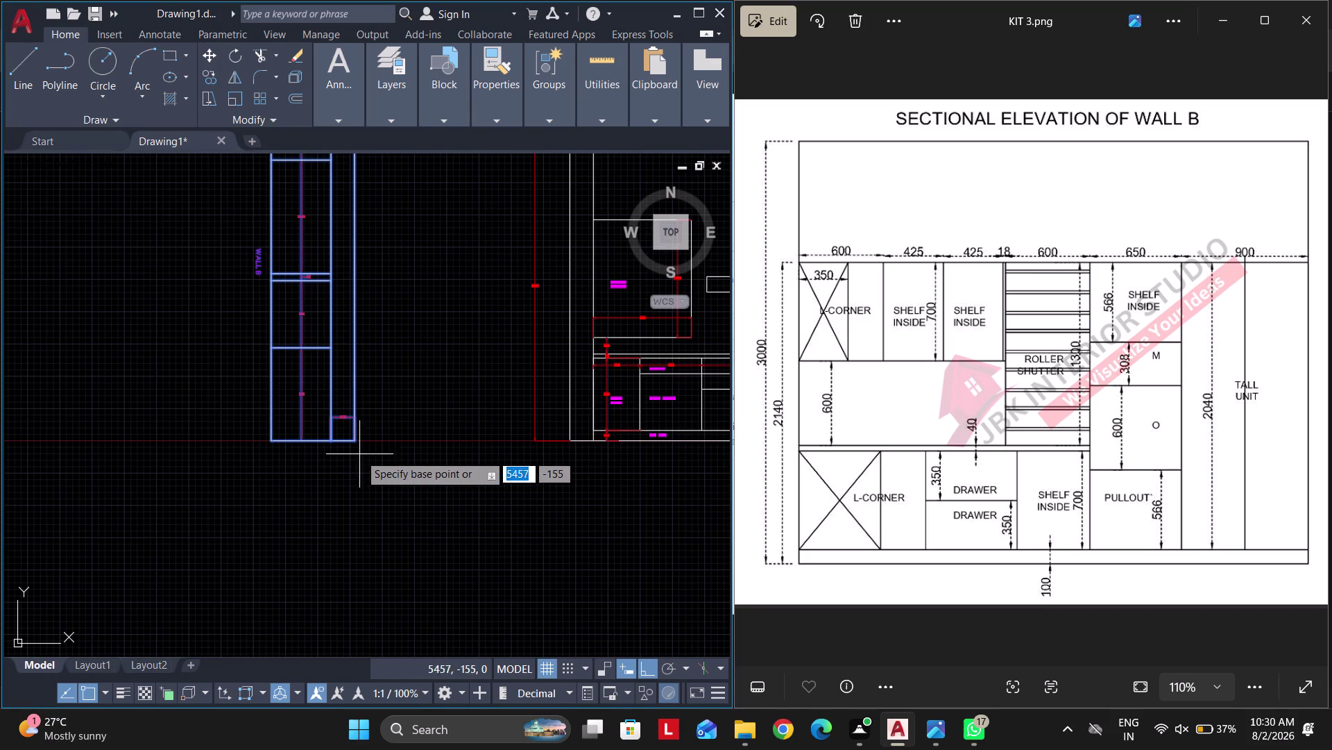
click(355, 446)
click(446, 449)
key(Escape)
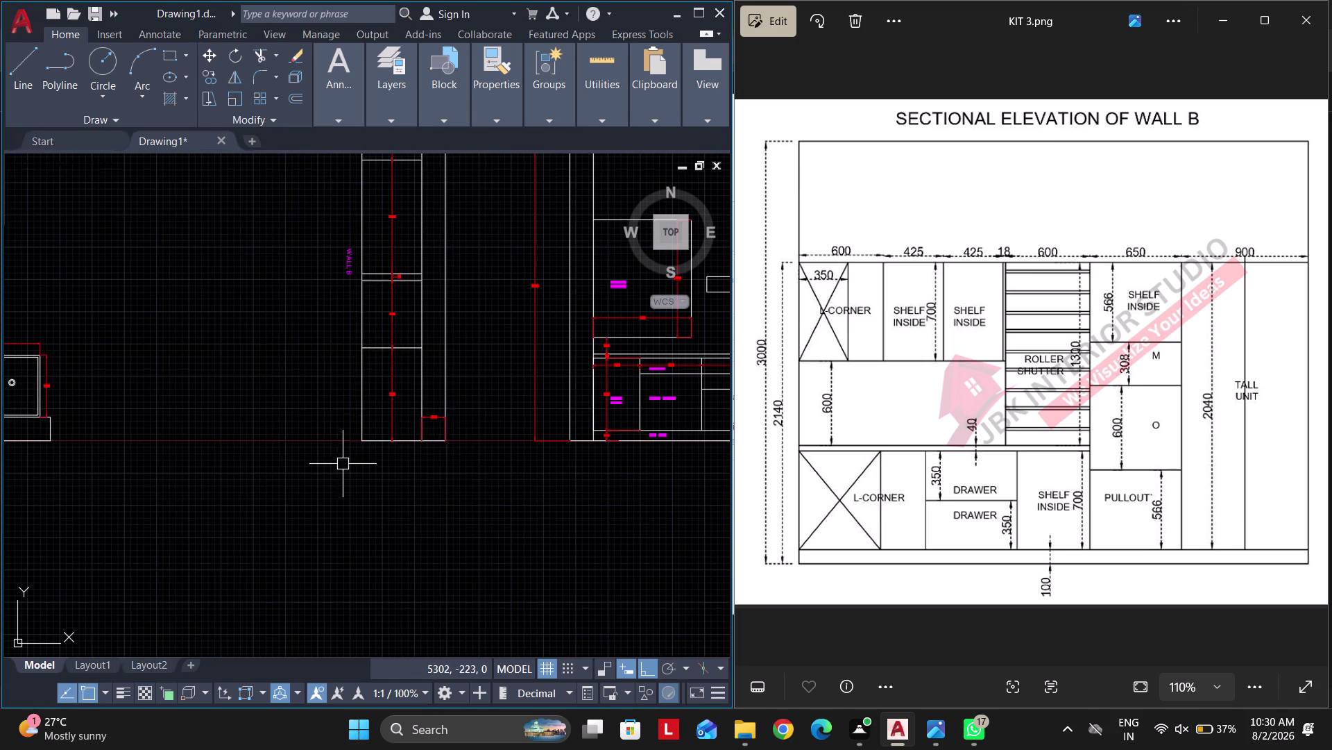
Maximize the AutoCAD window over the Photos viewer.
scroll(down, 3)
key(Escape)
scroll(up, 3)
scroll(down, 3)
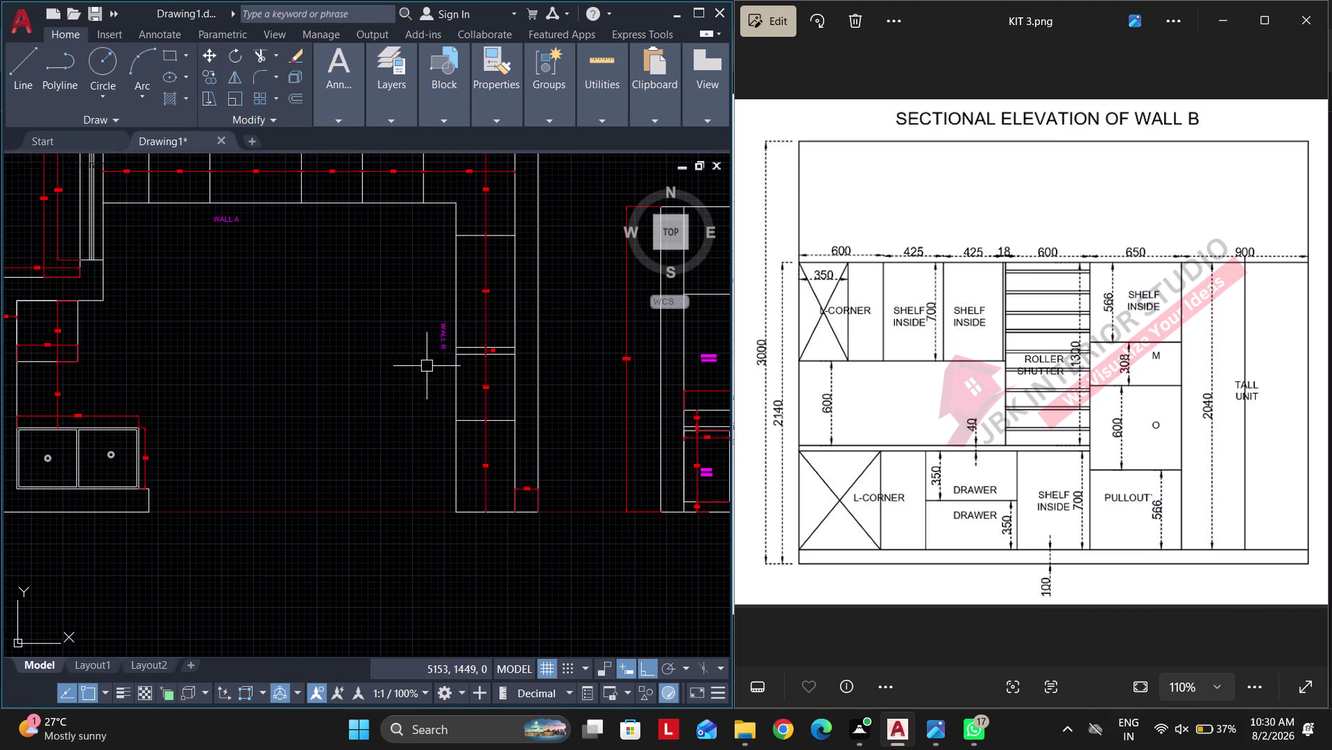
click(701, 13)
scroll(down, 3)
key(Escape)
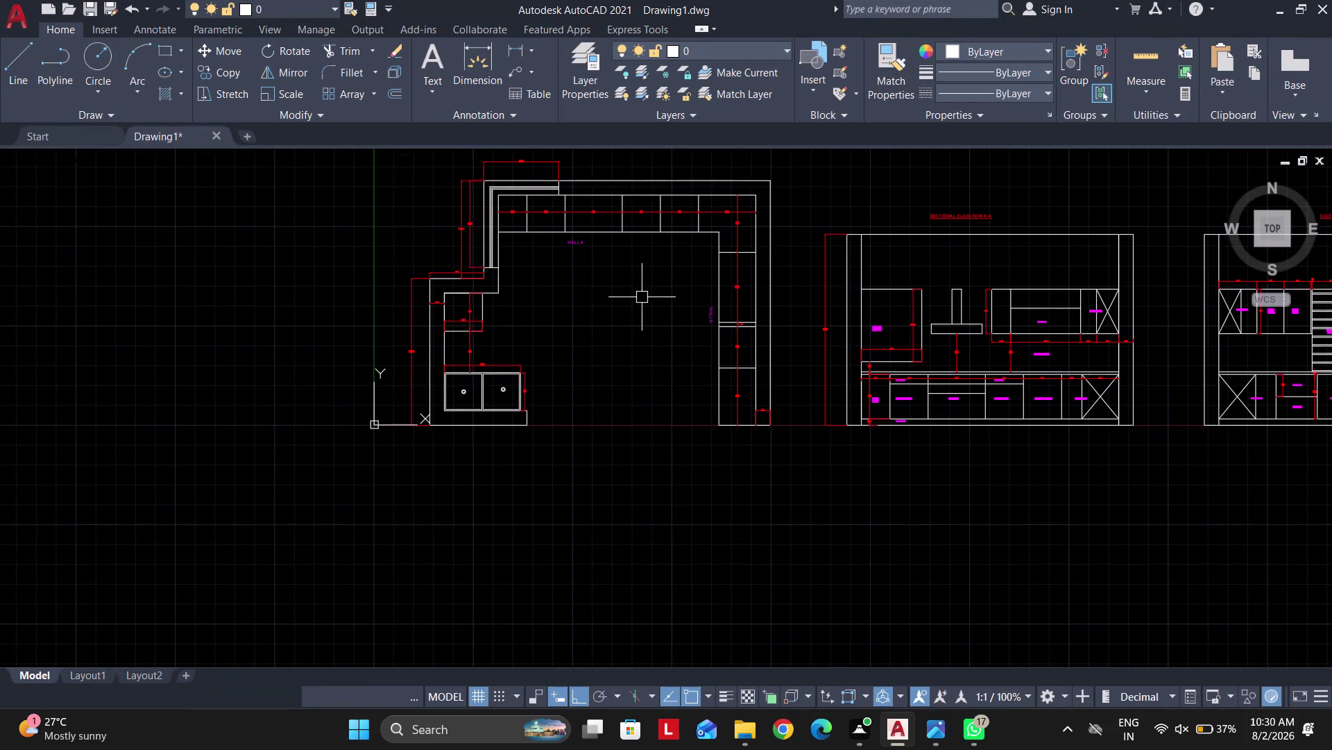
Set the WALL A label's text height to 100.
middle_drag(662, 277, 594, 340)
scroll(up, 3)
double_click(469, 306)
key(ctrl+a)
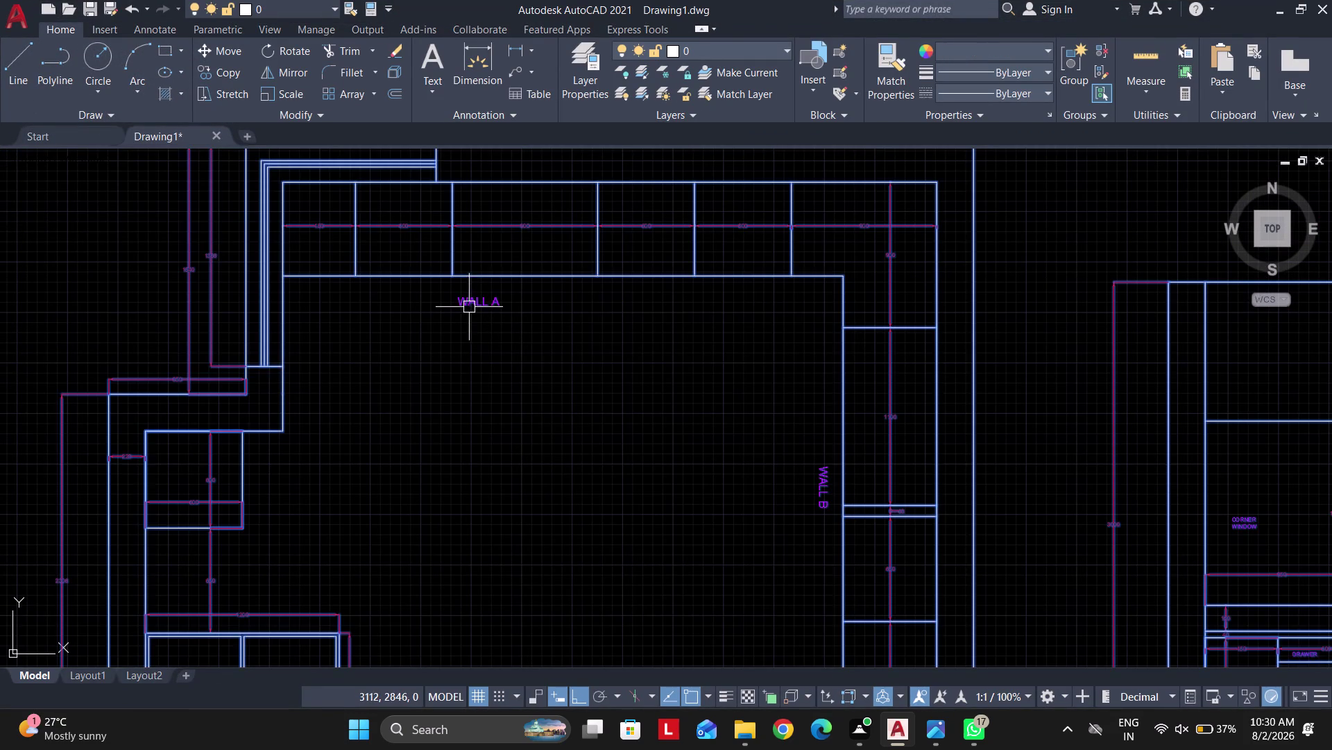
key(Escape)
key(Escape)
double_click(496, 302)
scroll(up, 3)
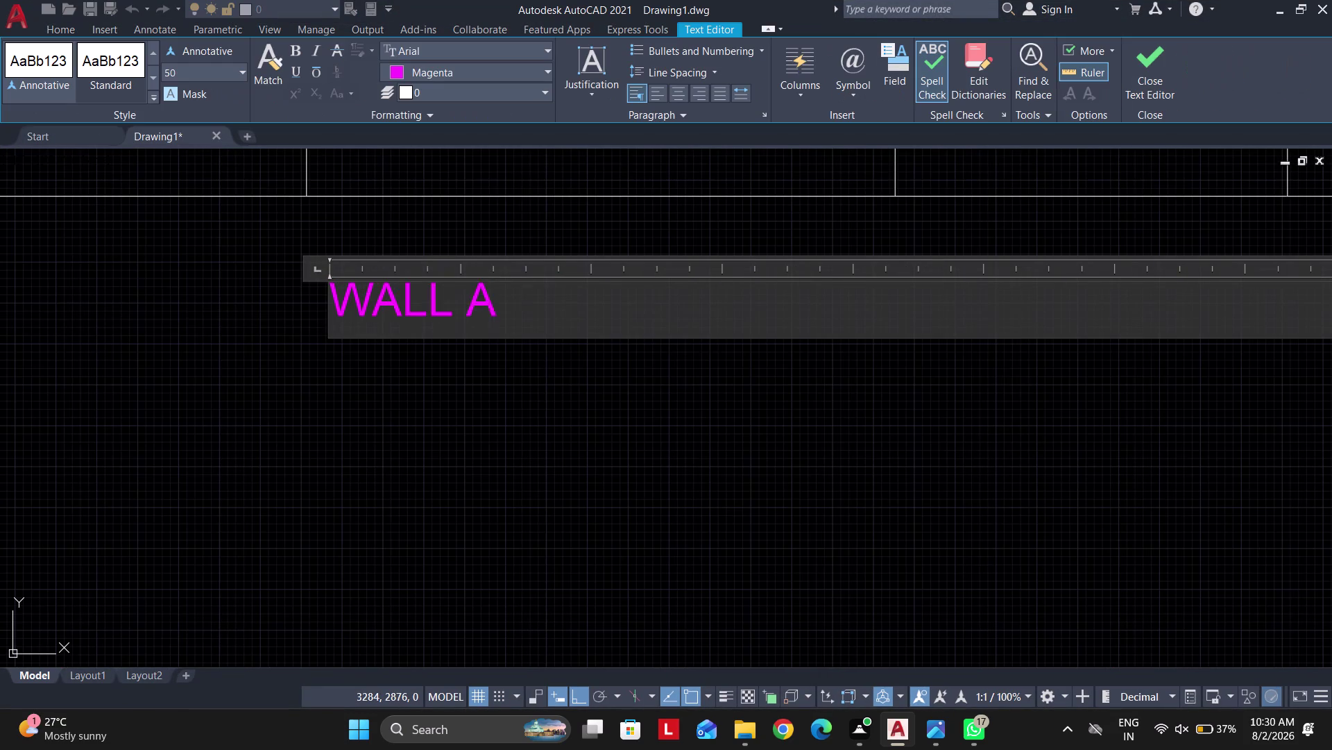
drag(519, 306, 314, 284)
click(175, 68)
text(1)
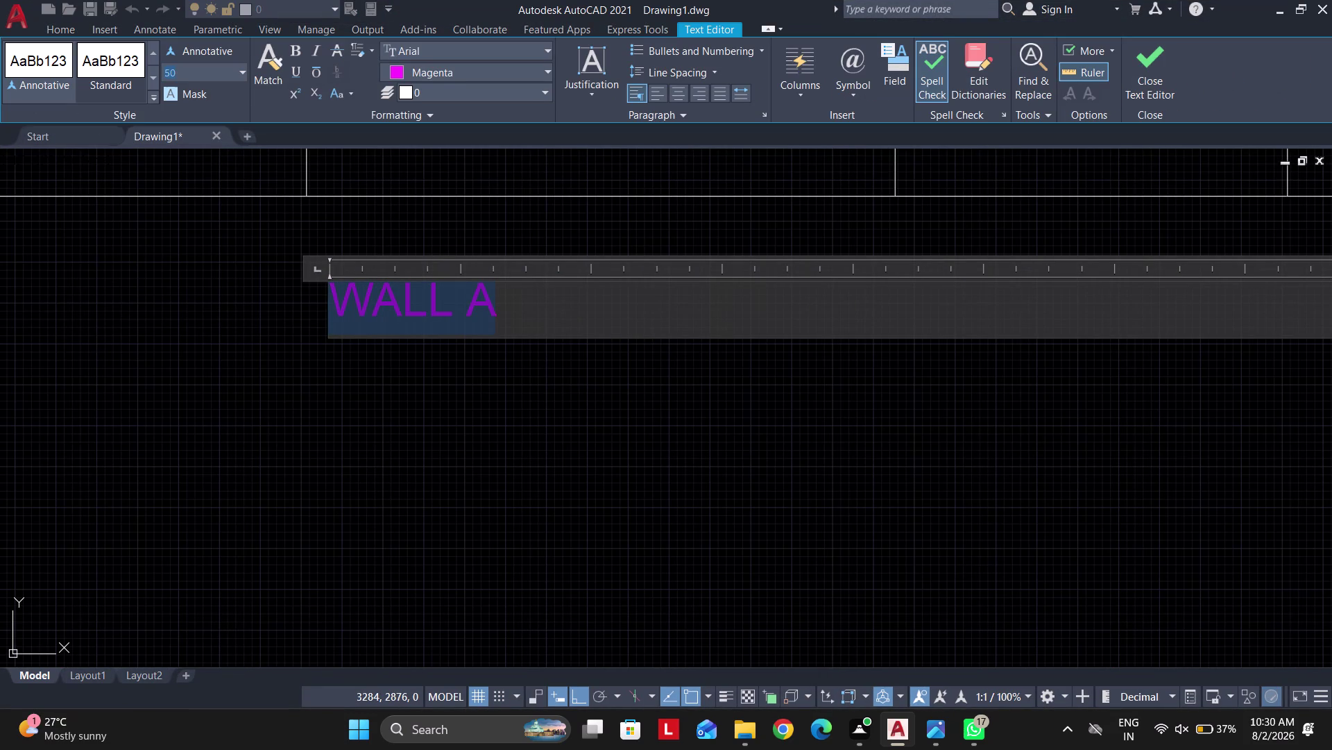
text(00)
key(Return)
click(229, 354)
key(Escape)
Select all labels similar to WALL A and isolate them.
scroll(down, 3)
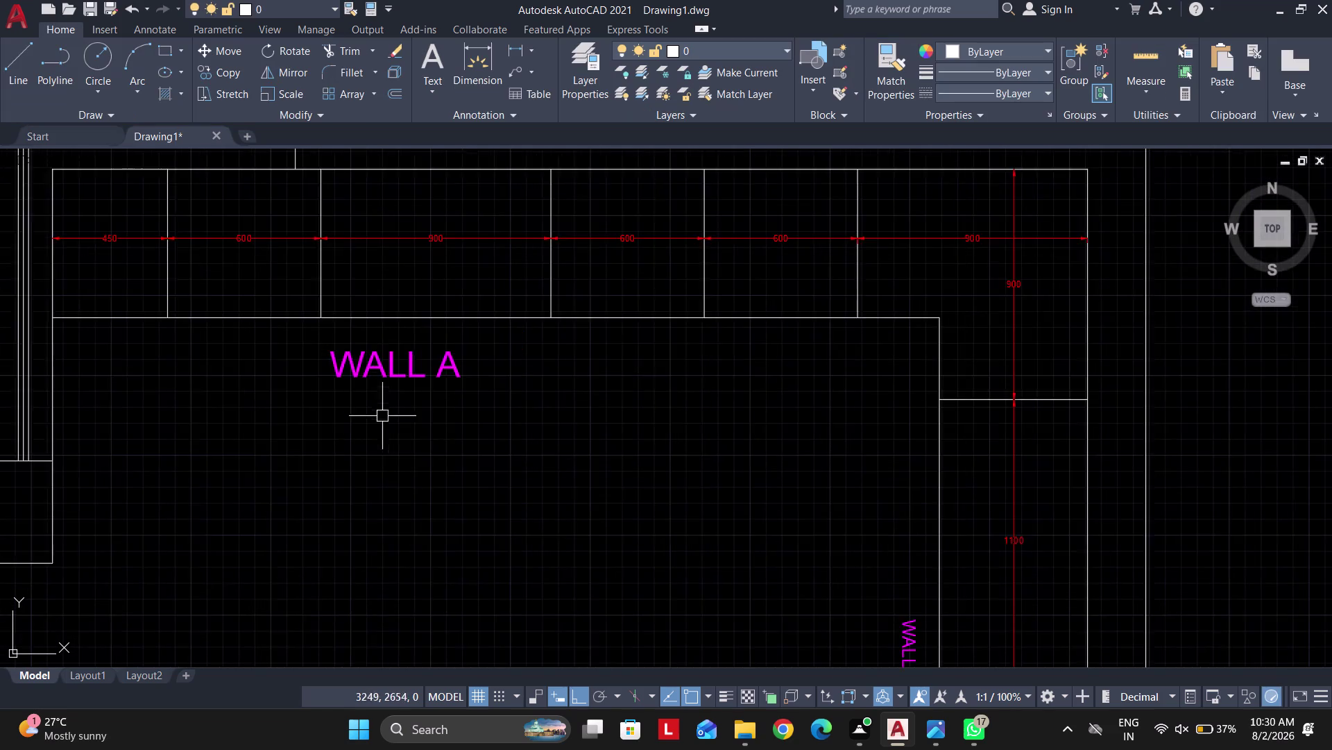
scroll(down, 3)
click(437, 400)
click(380, 375)
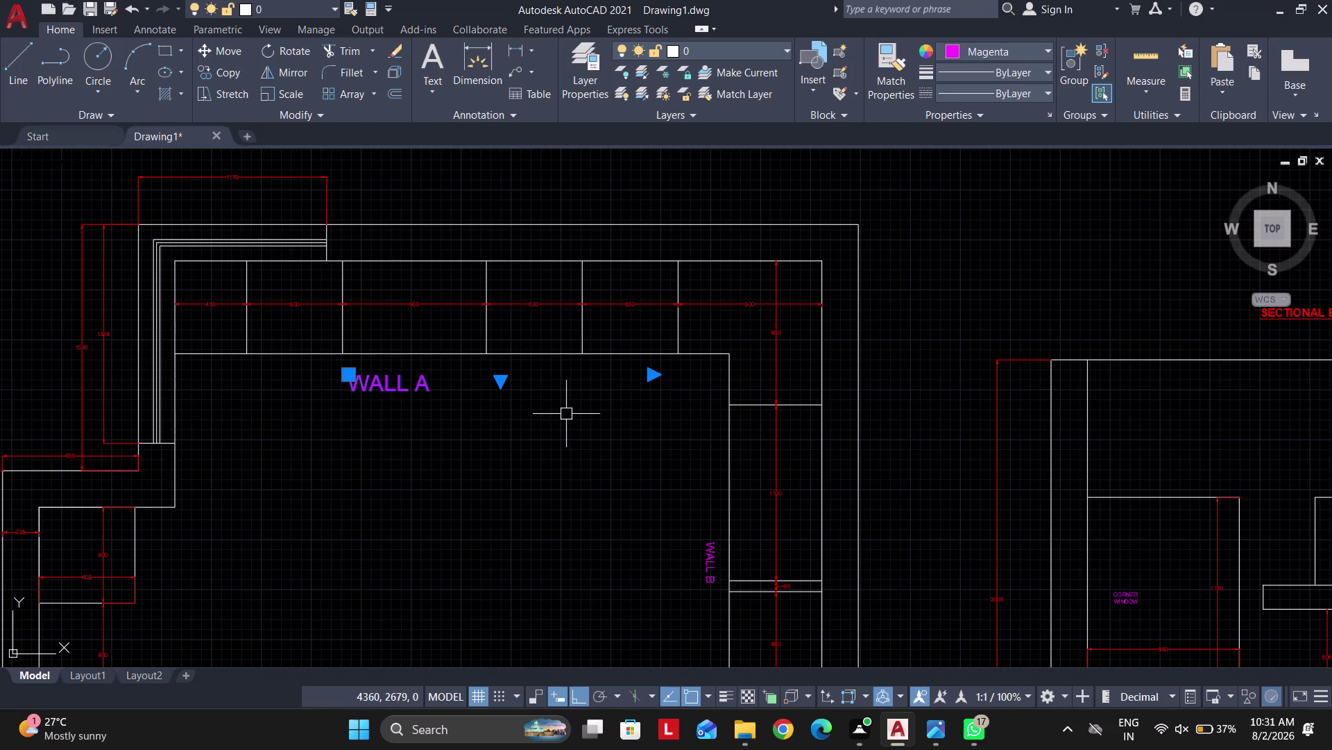
right_click(567, 413)
click(644, 558)
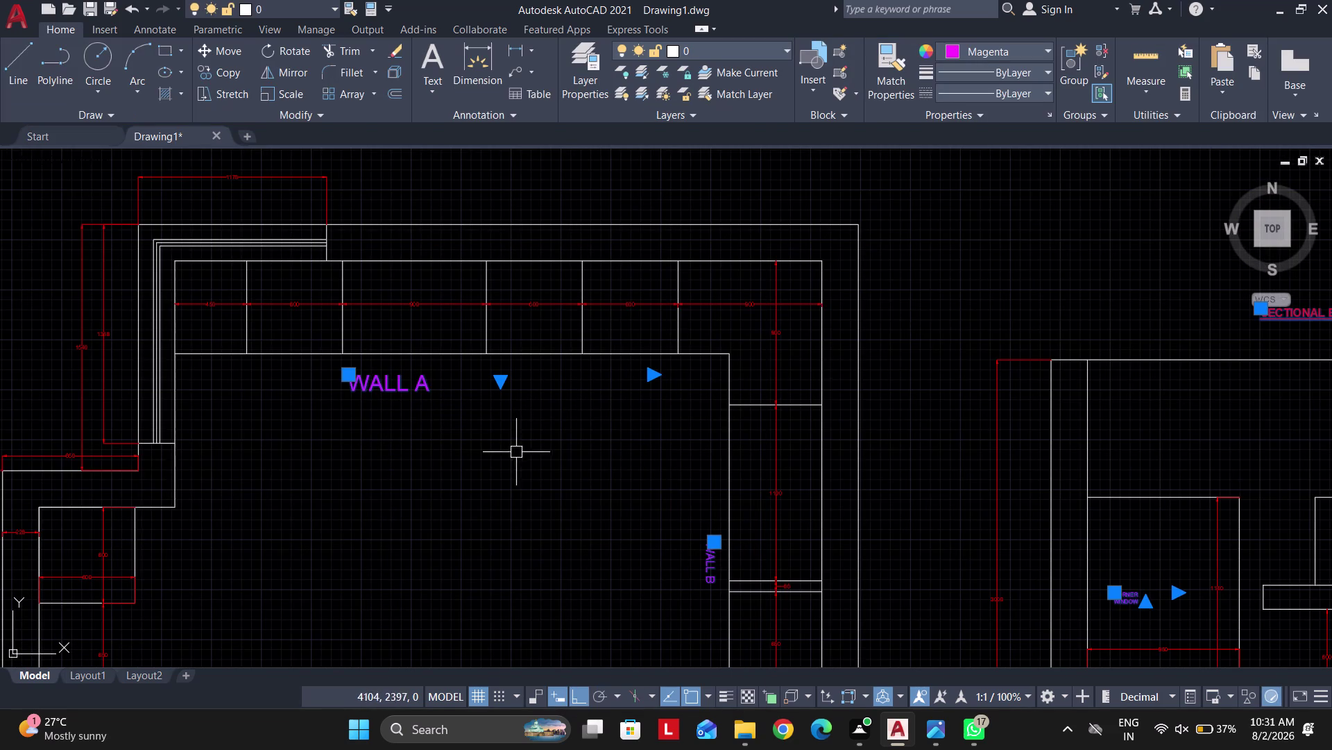
right_click(515, 449)
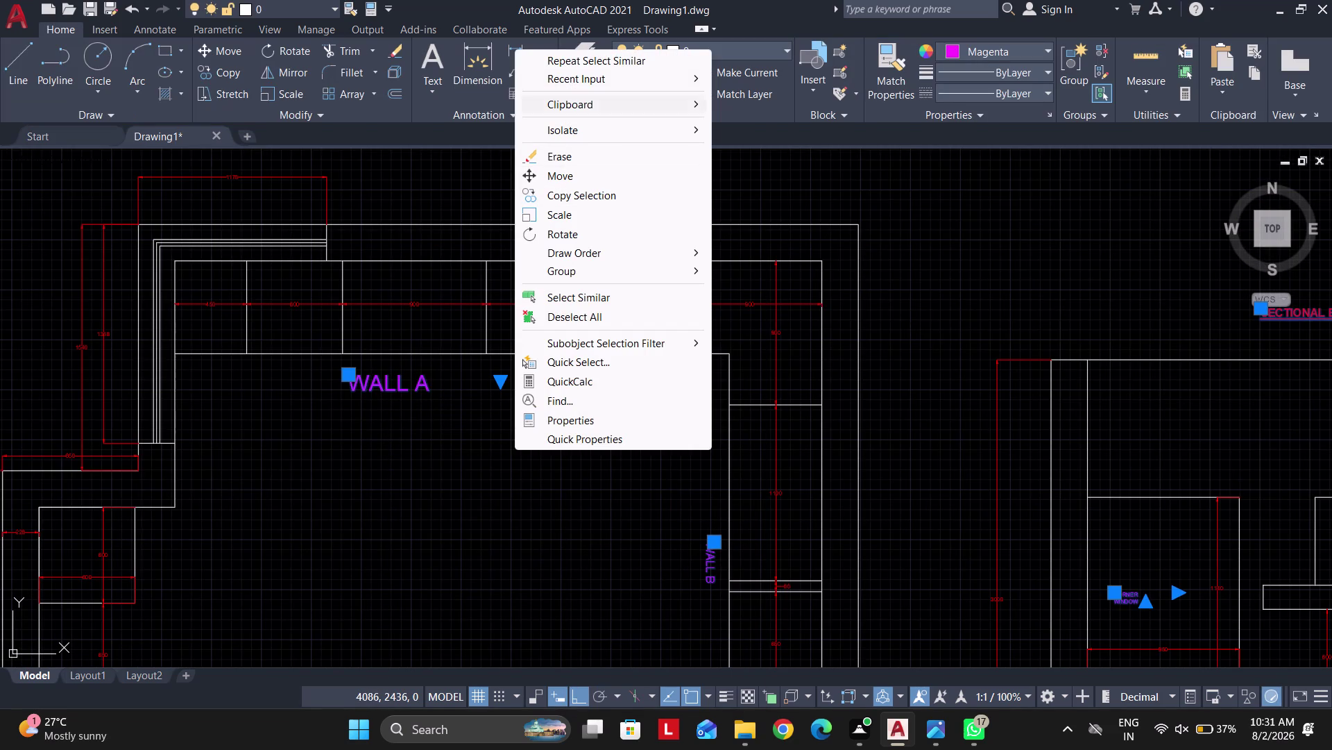
click(584, 132)
click(765, 135)
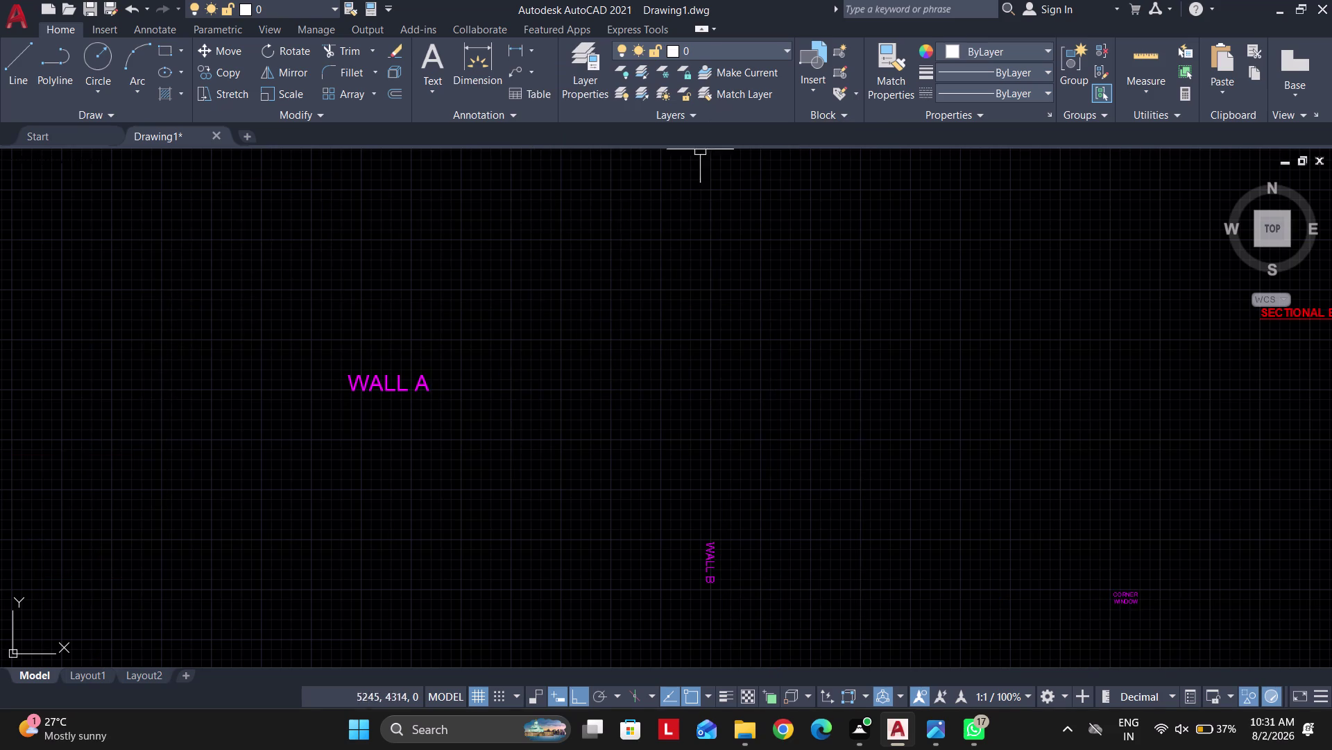
scroll(down, 3)
middle_drag(650, 323, 565, 329)
Try selecting the KITCHEN TOP VIEW title and elevation labels, then clear the selection.
scroll(up, 3)
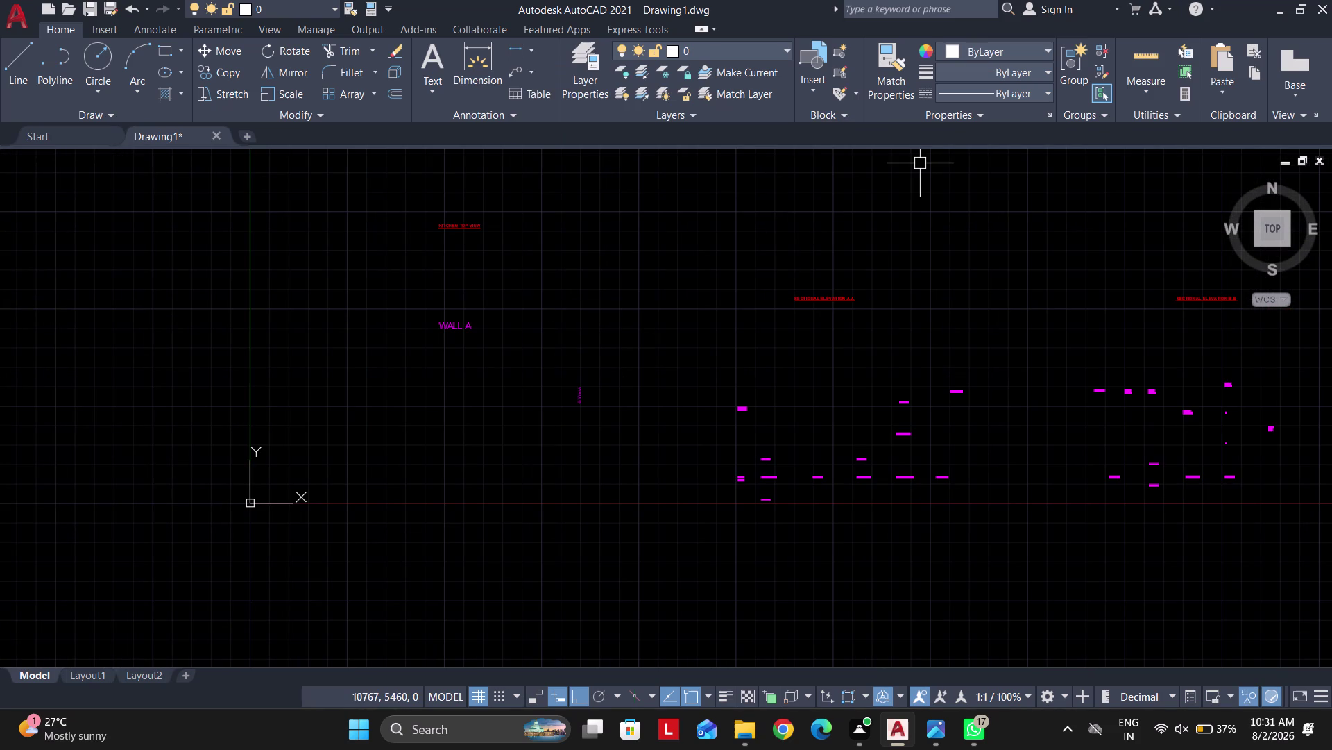
click(884, 82)
click(457, 319)
click(513, 259)
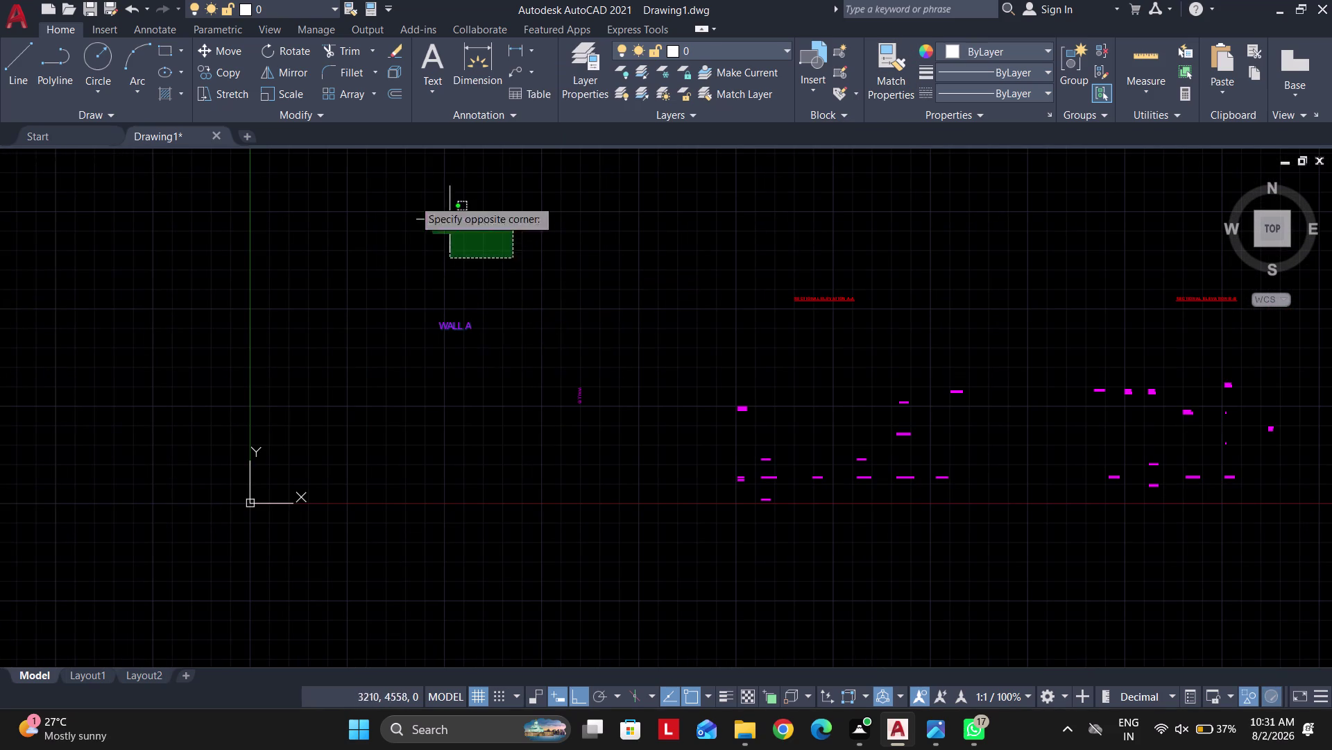
click(397, 192)
click(543, 228)
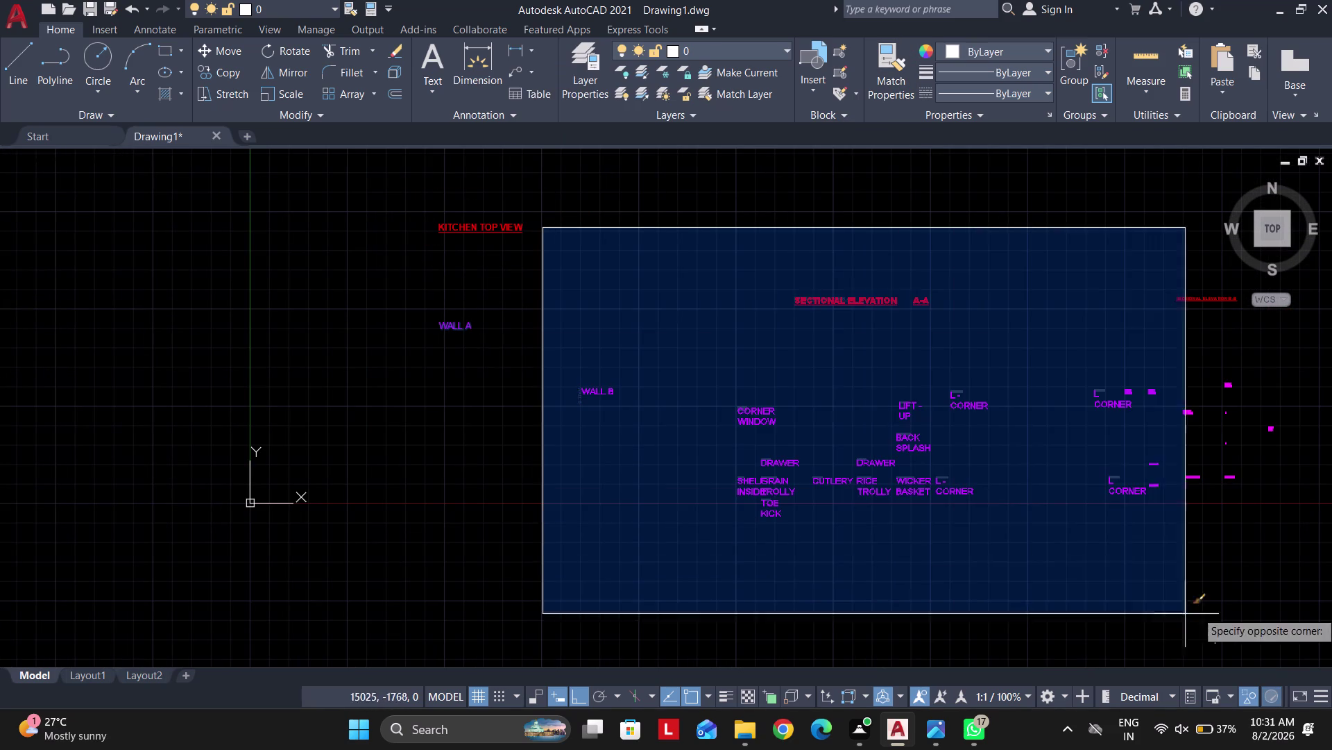
middle_drag(1129, 501, 635, 463)
key(Escape)
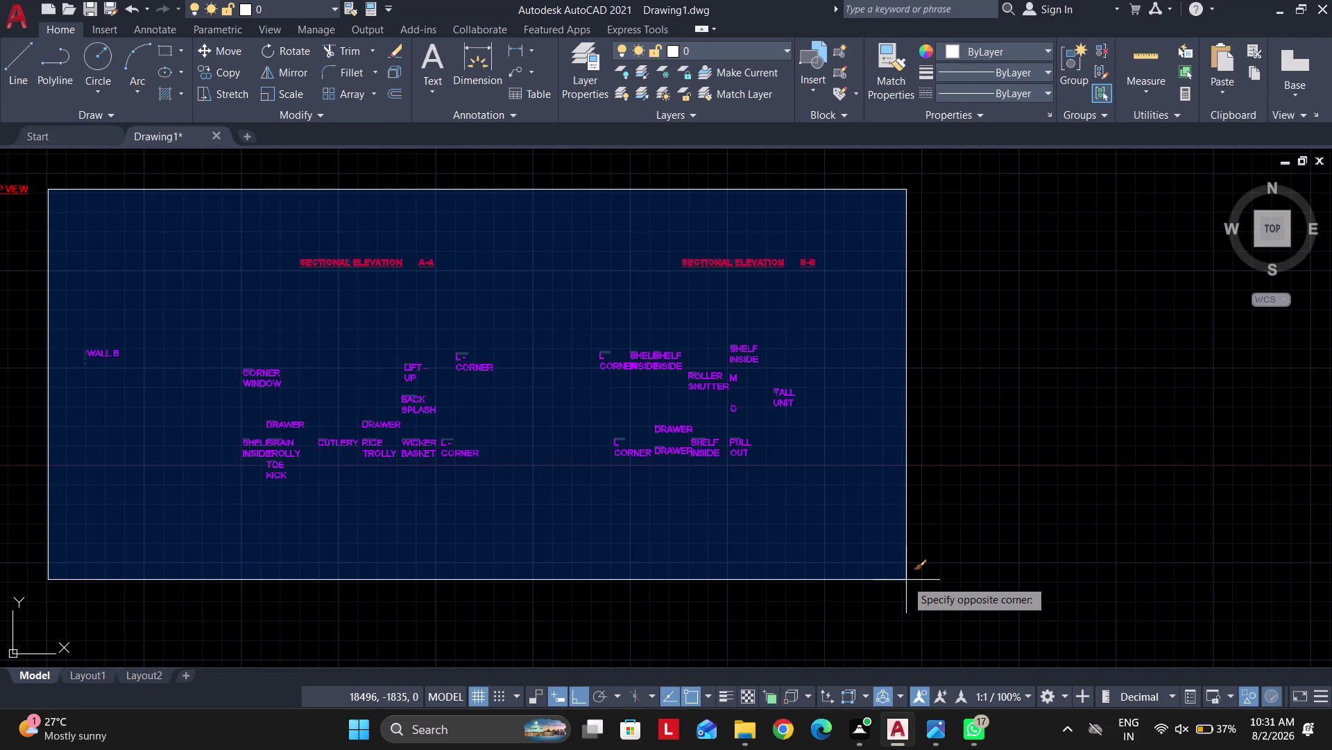
scroll(down, 3)
key(Escape)
key(Escape)
scroll(up, 3)
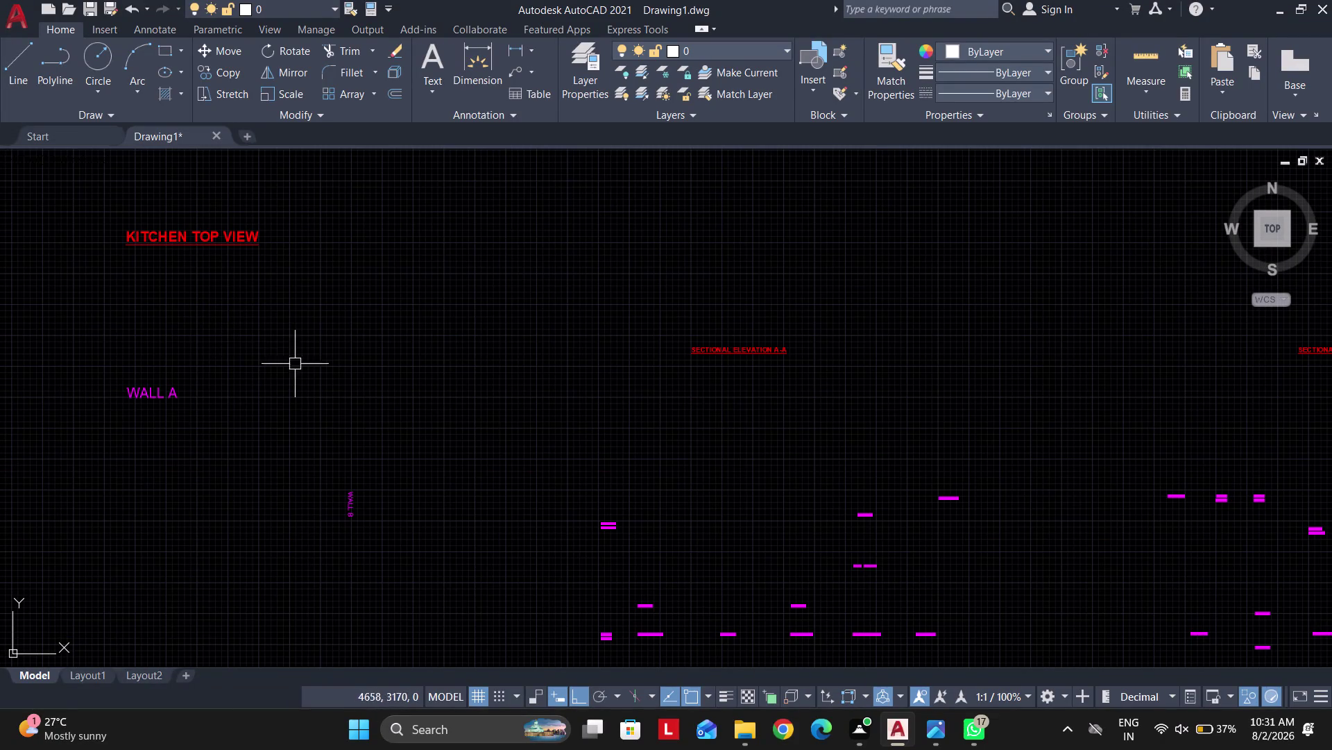
Match KITCHEN TOP VIEW's text style onto the SECTIONAL ELEVATION A-A and B-B headings.
click(885, 69)
click(160, 393)
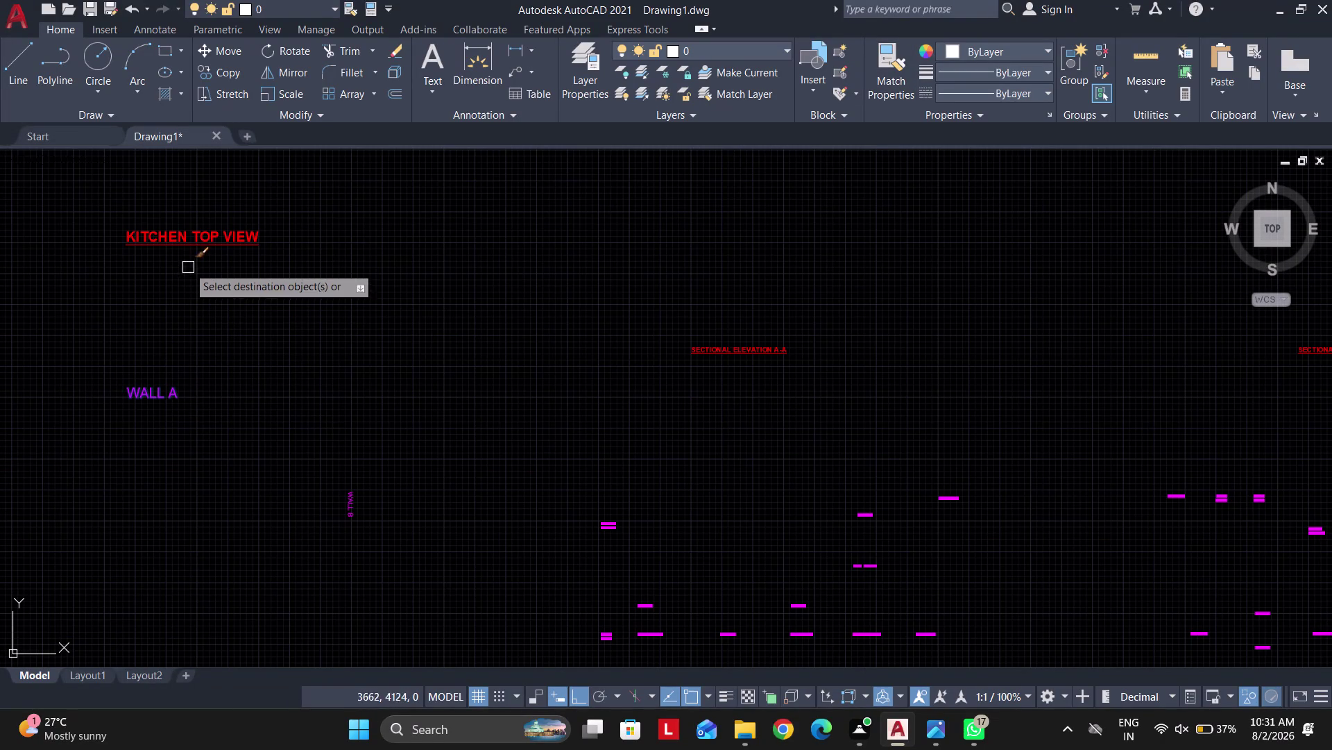
click(198, 230)
click(739, 349)
middle_drag(928, 359, 460, 331)
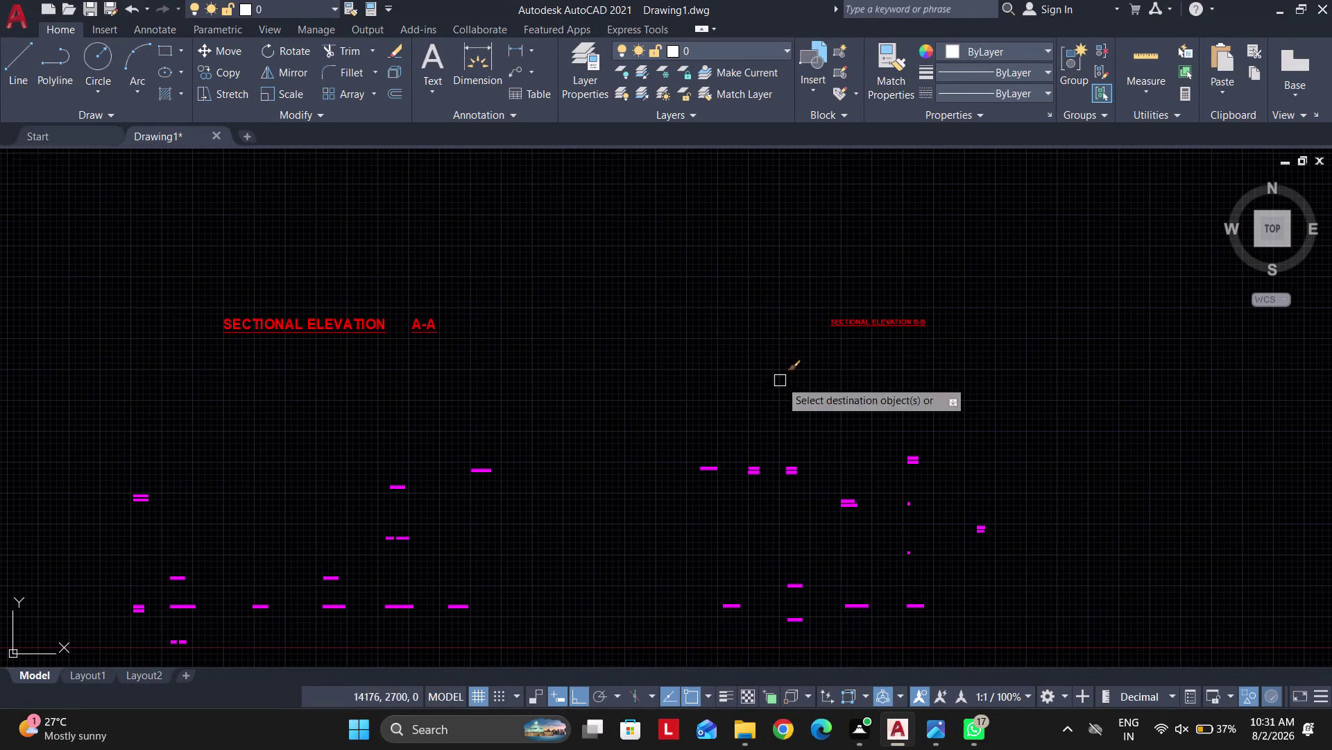
click(908, 321)
key(Escape)
Check the restyled B-B heading in the Text Editor, then pan to the cabinet labels.
scroll(up, 3)
double_click(889, 321)
key(ctrl+a)
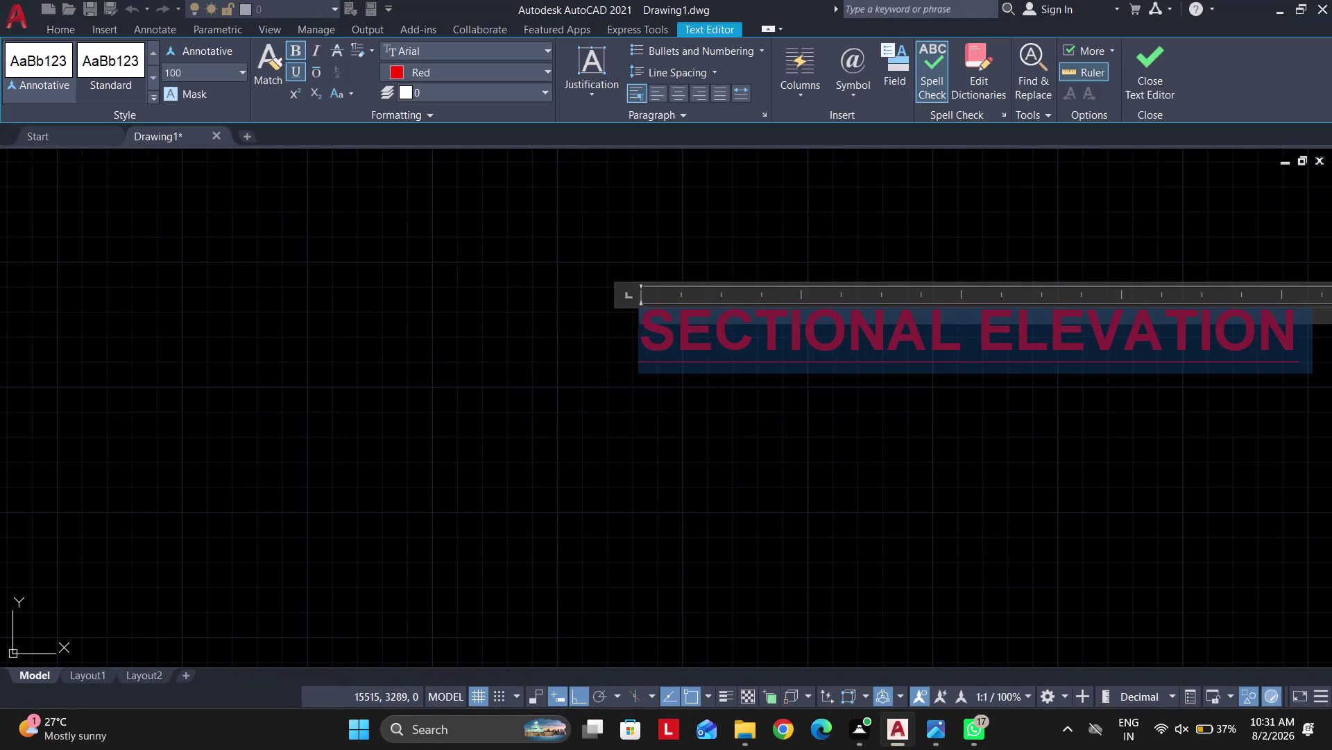
key(Escape)
key(Escape)
scroll(down, 3)
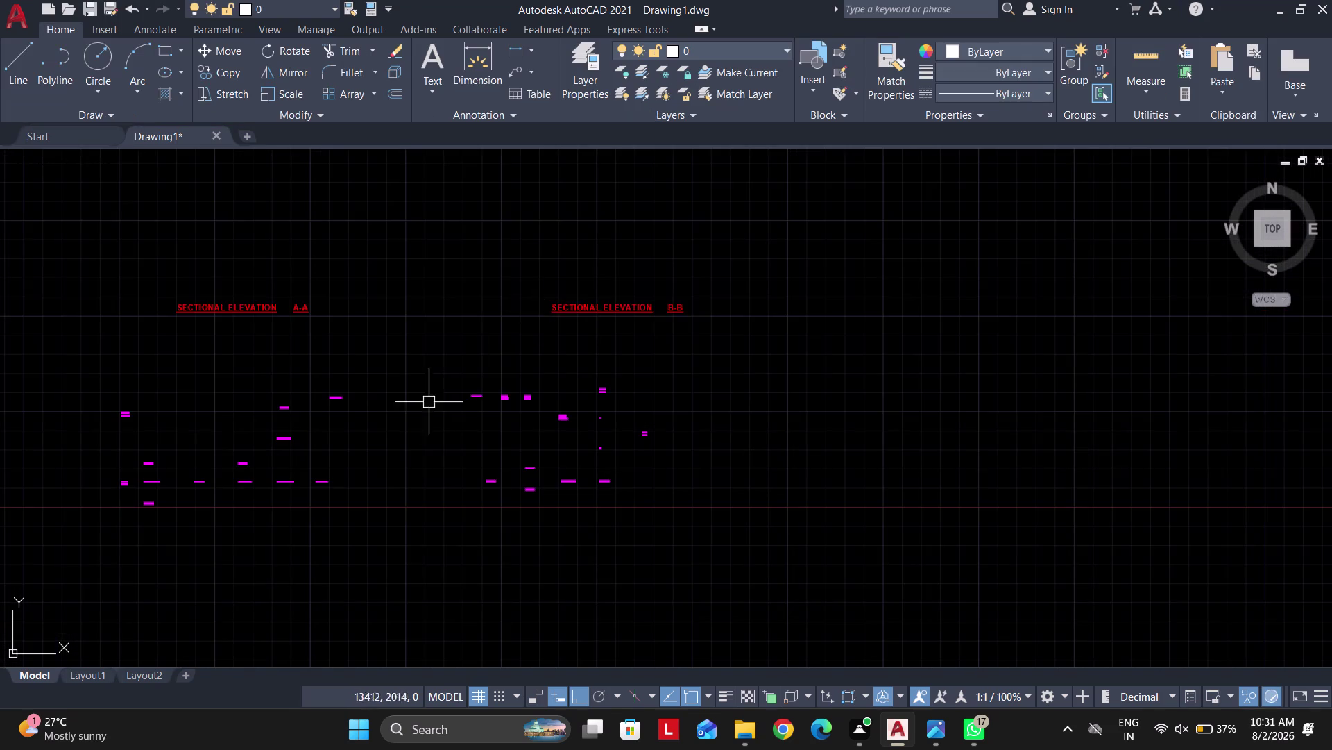
scroll(up, 3)
middle_drag(264, 463, 558, 467)
key(Escape)
right_click(453, 304)
right_click(455, 302)
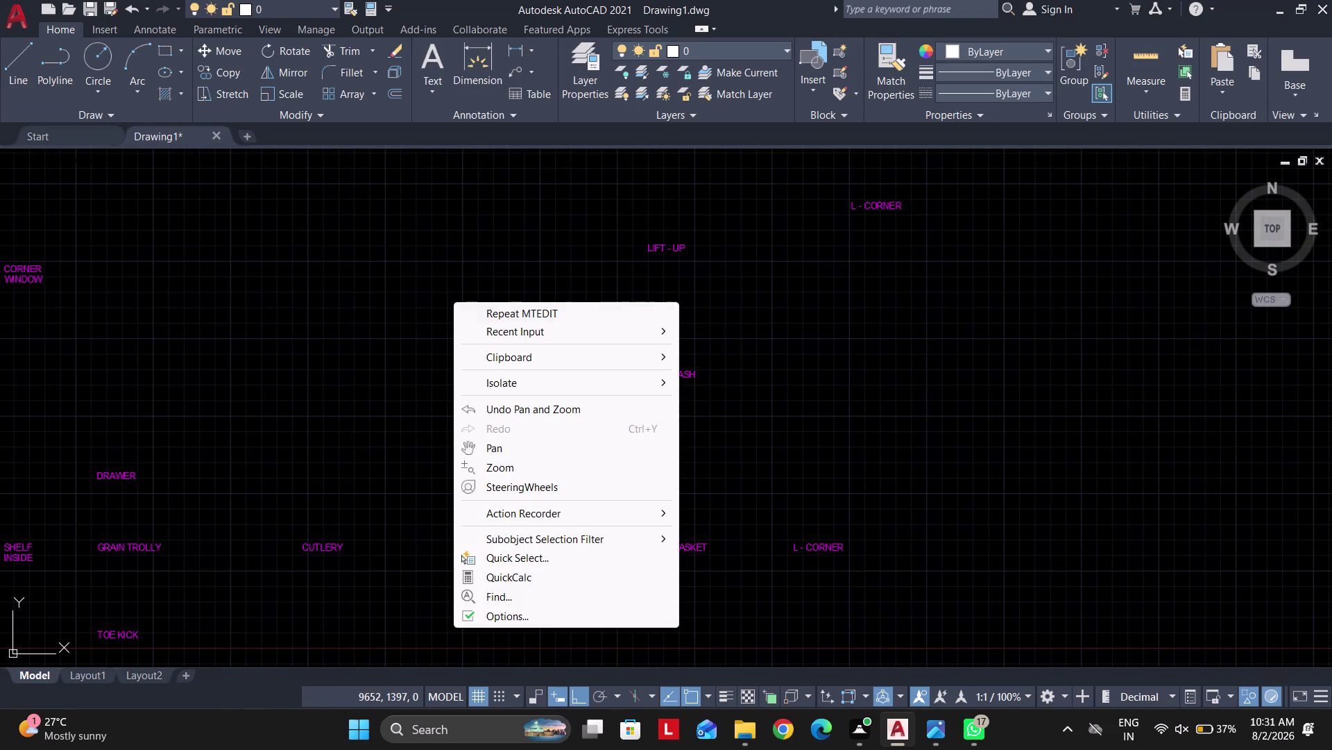
Select a white wall-cabinet line in the elevation and open its context menu, then cancel.
click(534, 382)
click(728, 418)
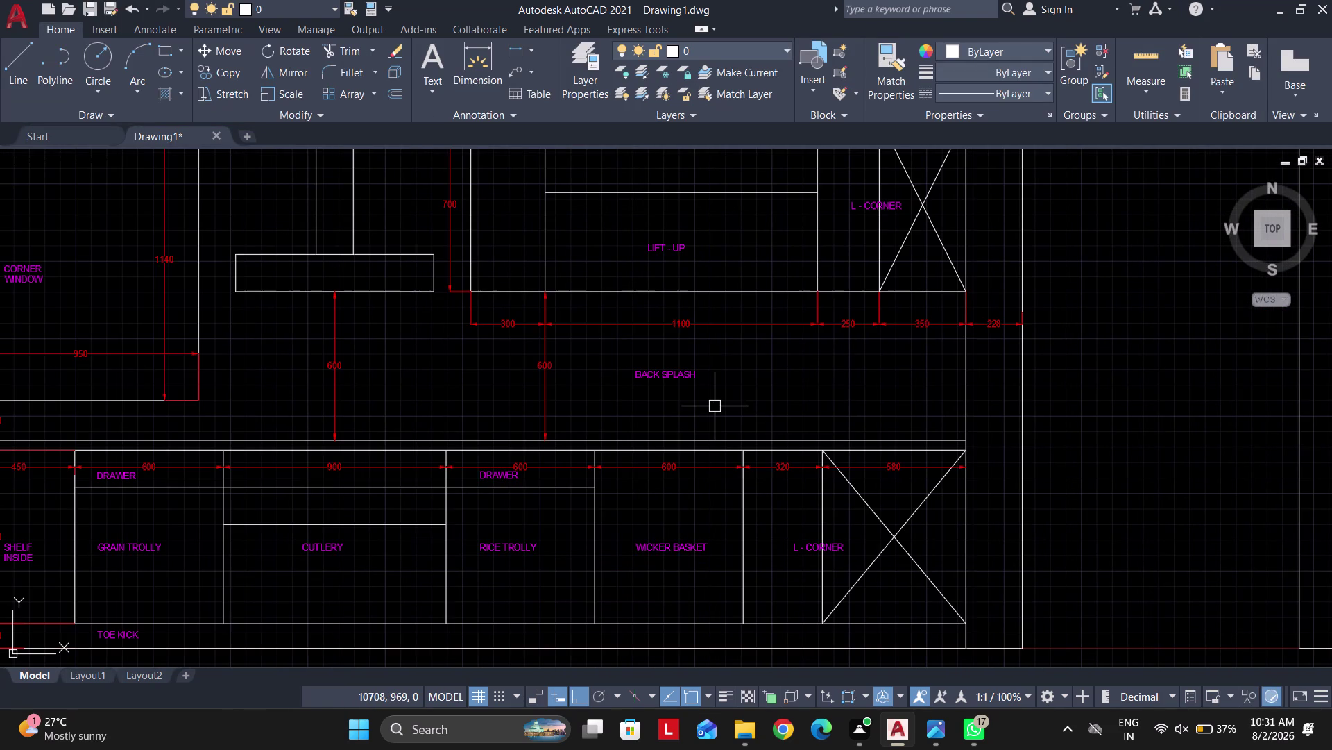
middle_drag(574, 391, 568, 485)
click(582, 347)
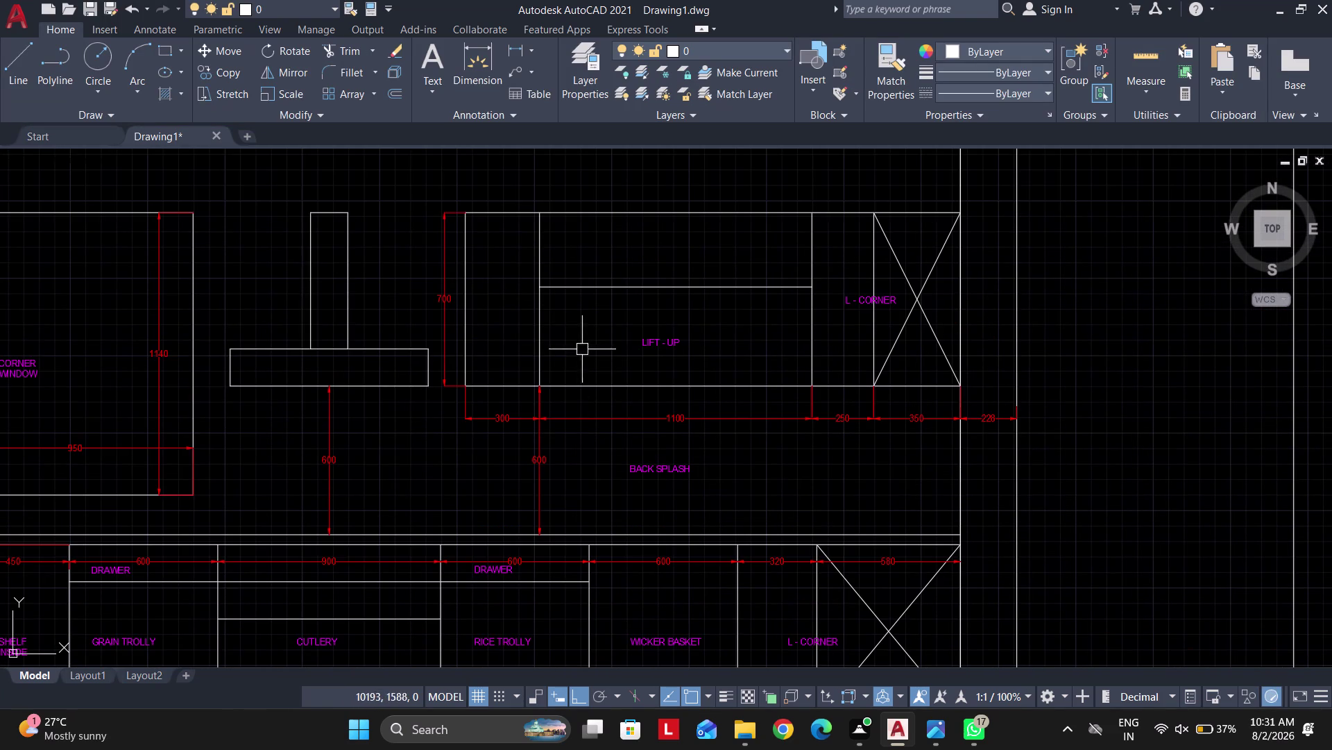
click(521, 318)
right_click(521, 317)
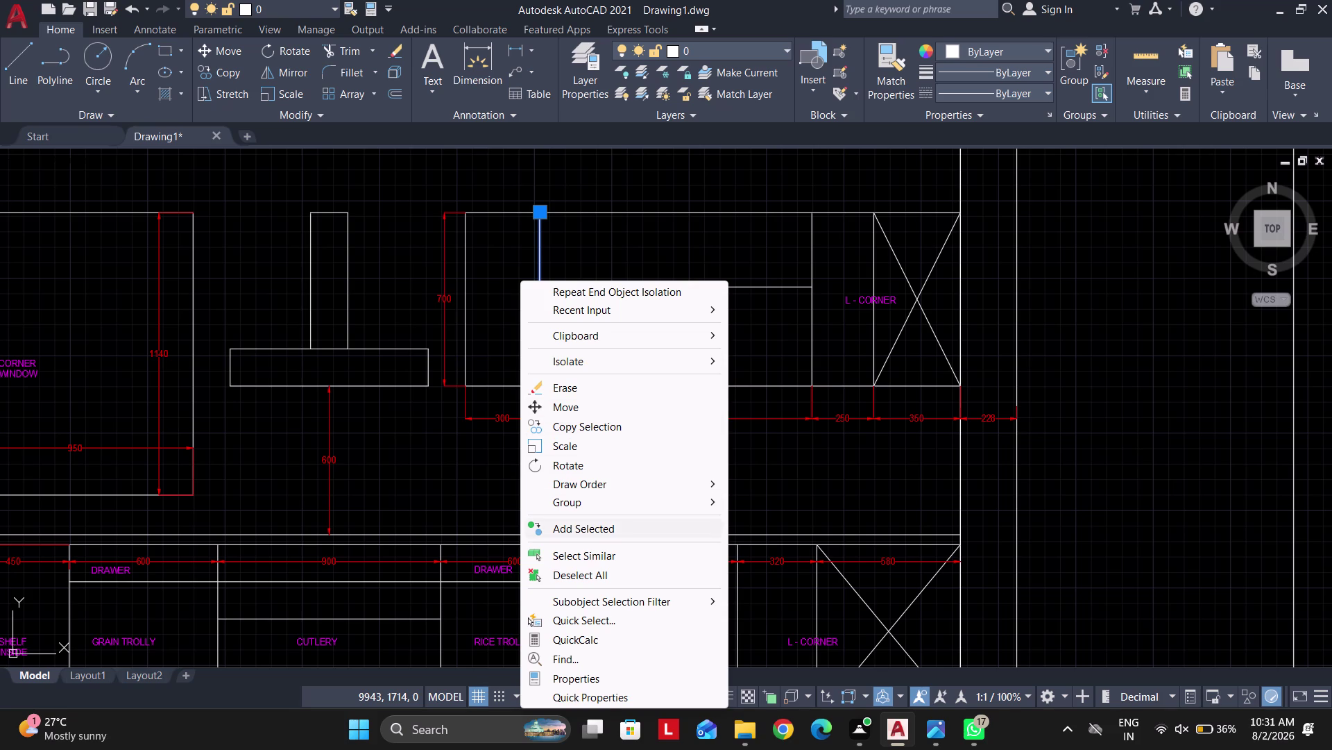
click(602, 547)
click(886, 96)
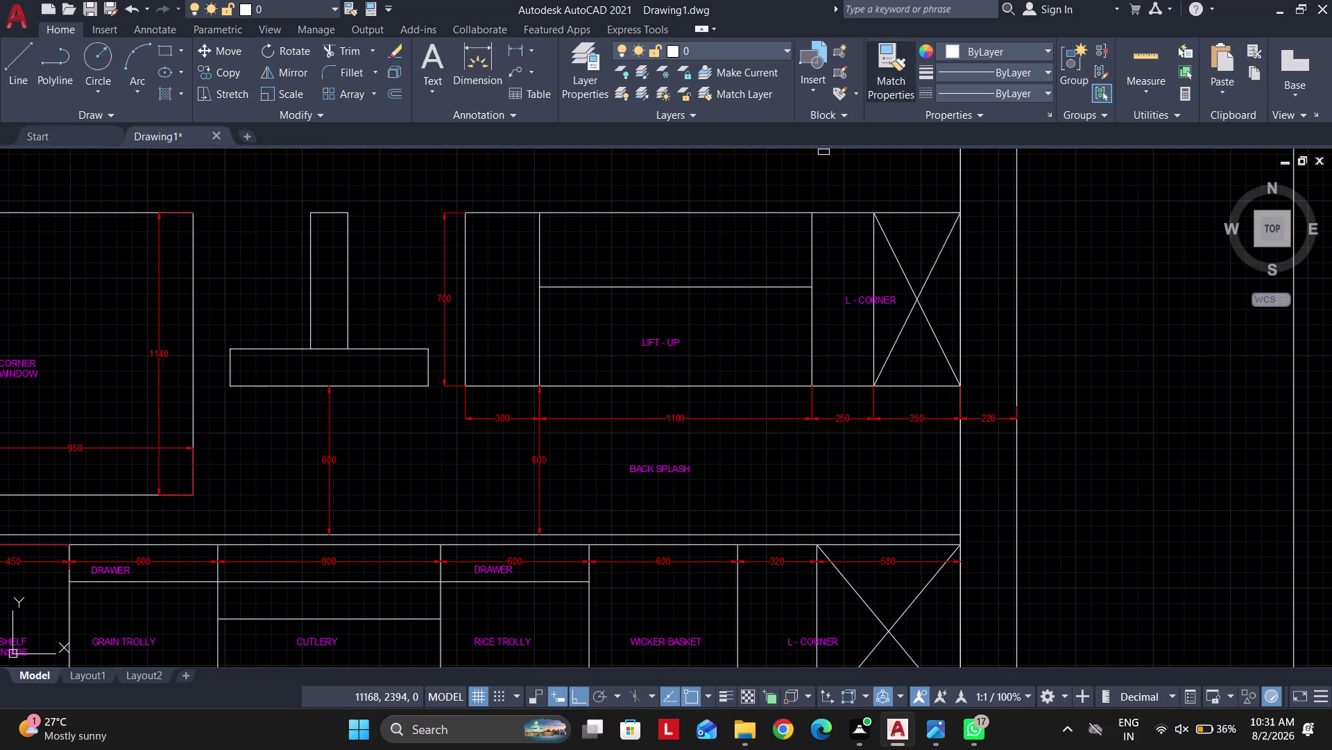
click(973, 52)
key(Escape)
key(Escape)
Select all lines similar to the top cabinet line and color them Green.
click(704, 254)
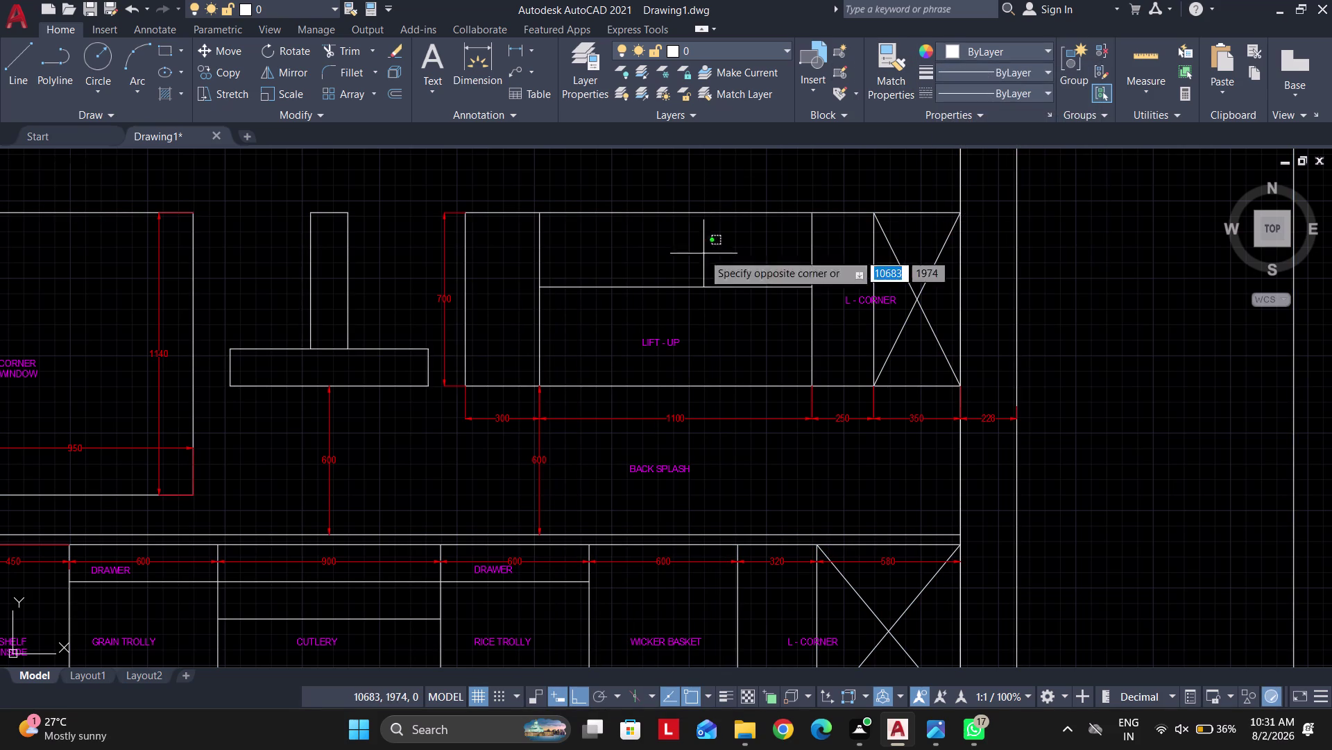
click(655, 209)
right_click(654, 208)
click(738, 480)
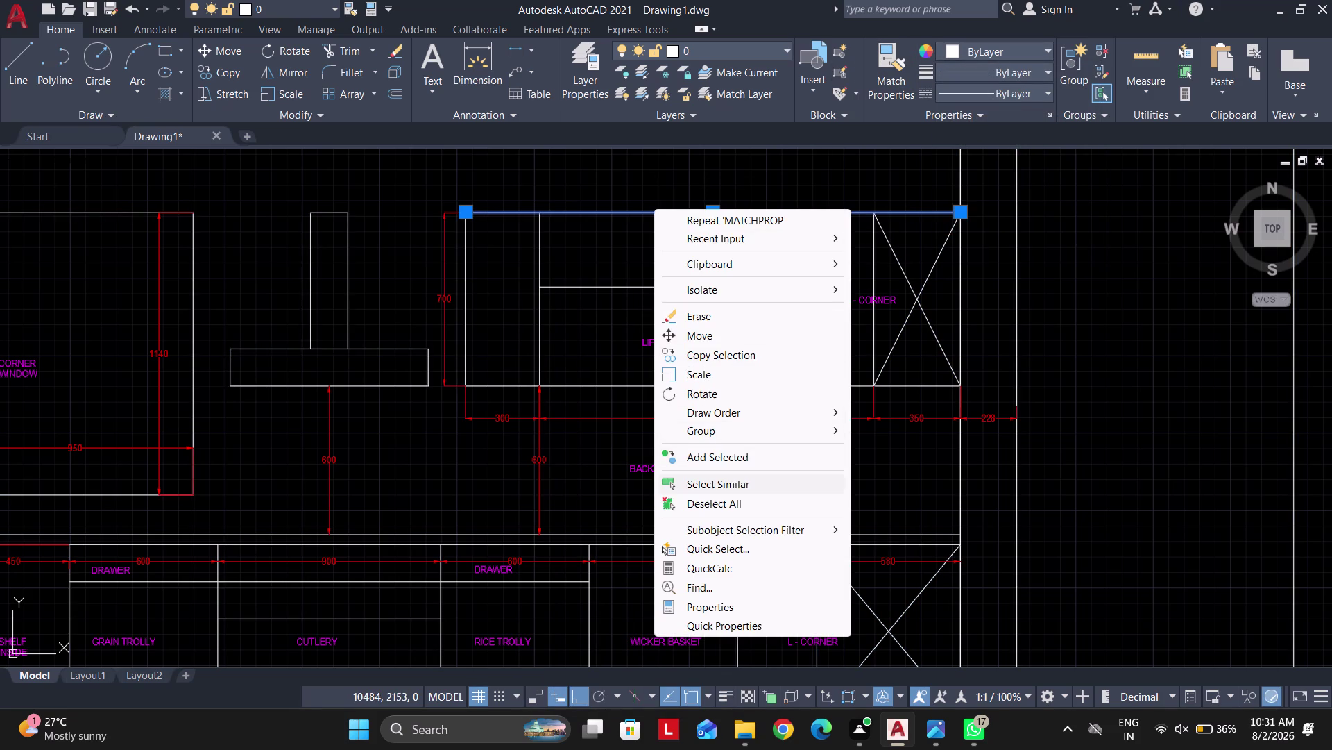
click(955, 60)
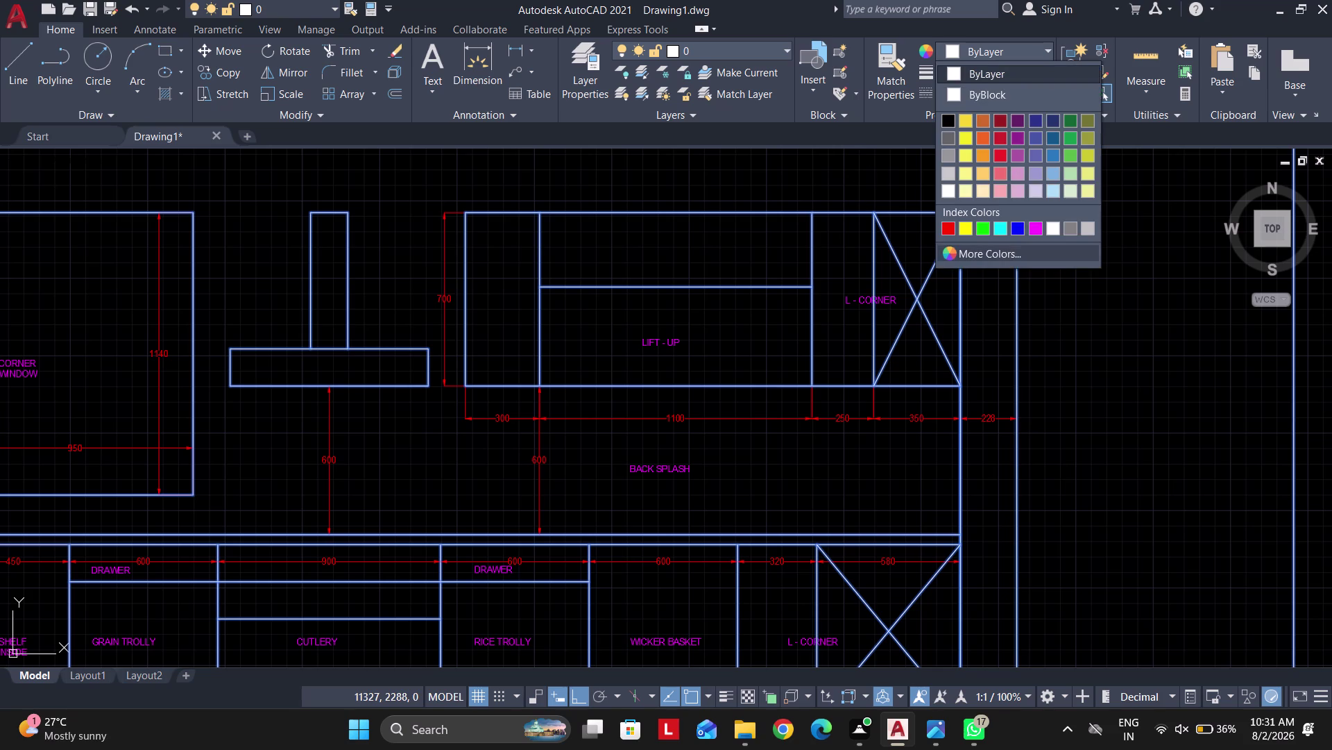
click(985, 224)
key(Escape)
key(Escape)
Zoom out to bring the whole kitchen top view back into view.
scroll(down, 3)
key(Escape)
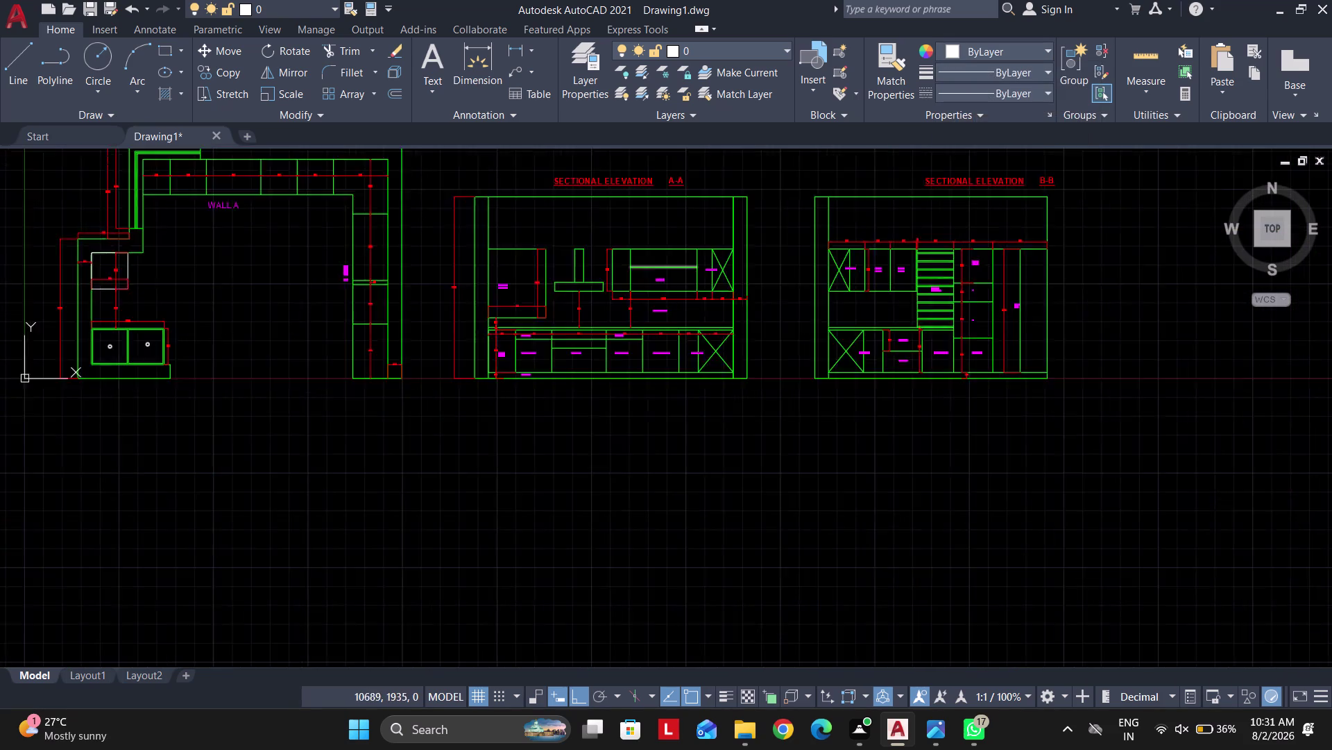
scroll(down, 3)
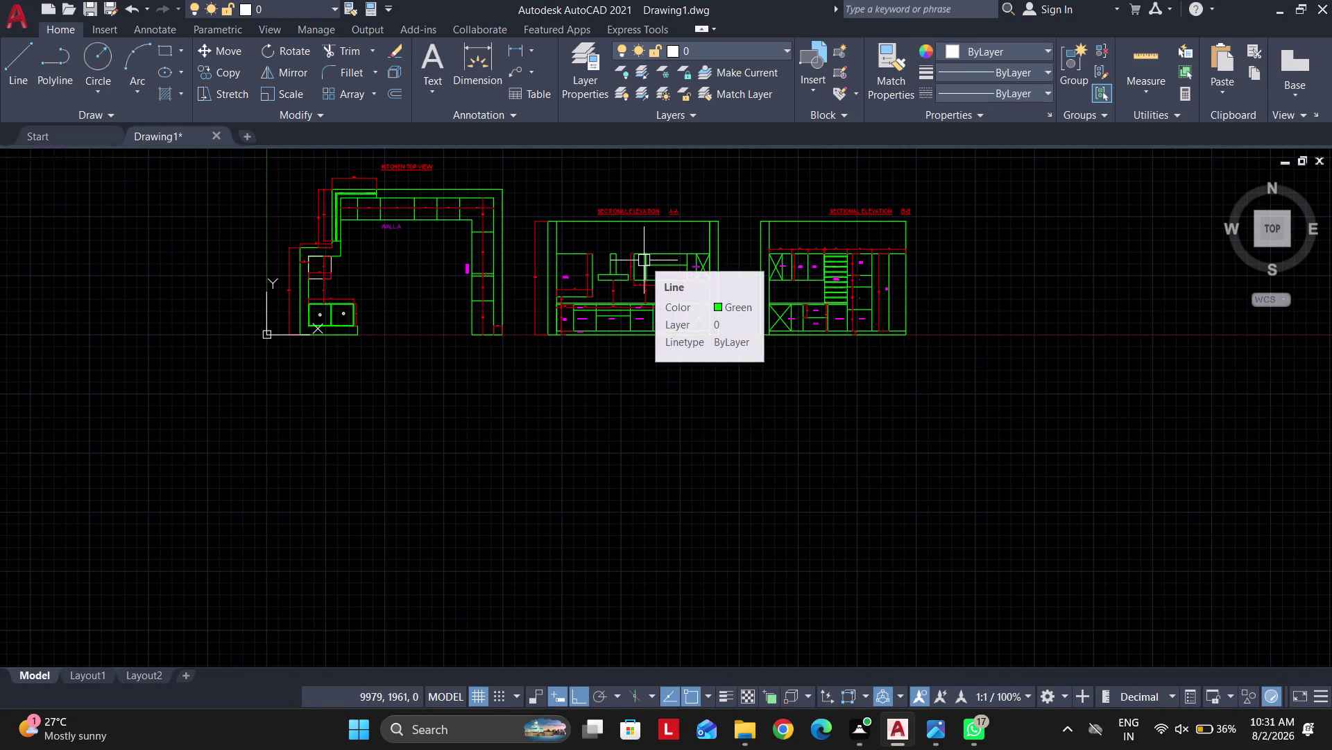
key(Escape)
key(Escape)
key(Escape)
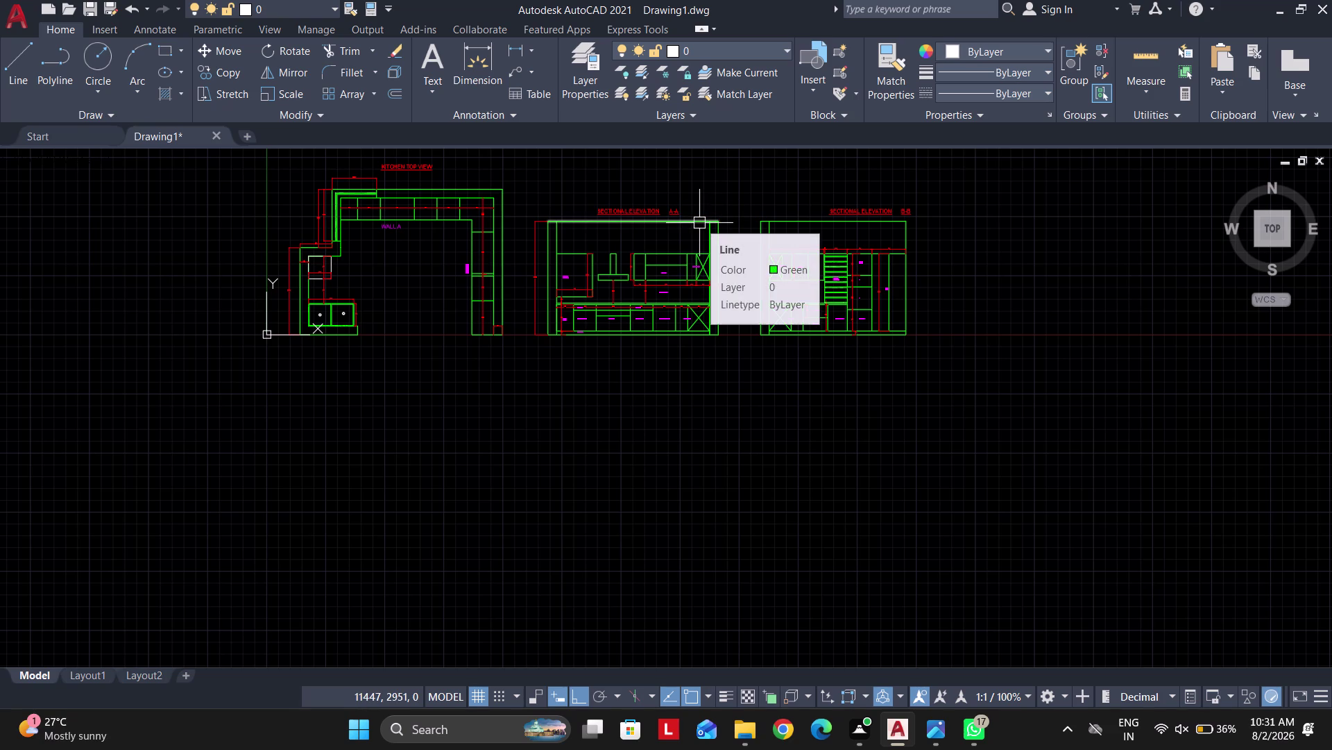
scroll(up, 3)
middle_drag(513, 225, 536, 277)
Start a hatch on the top, right and left walls and set its color to Yellow.
text(H)
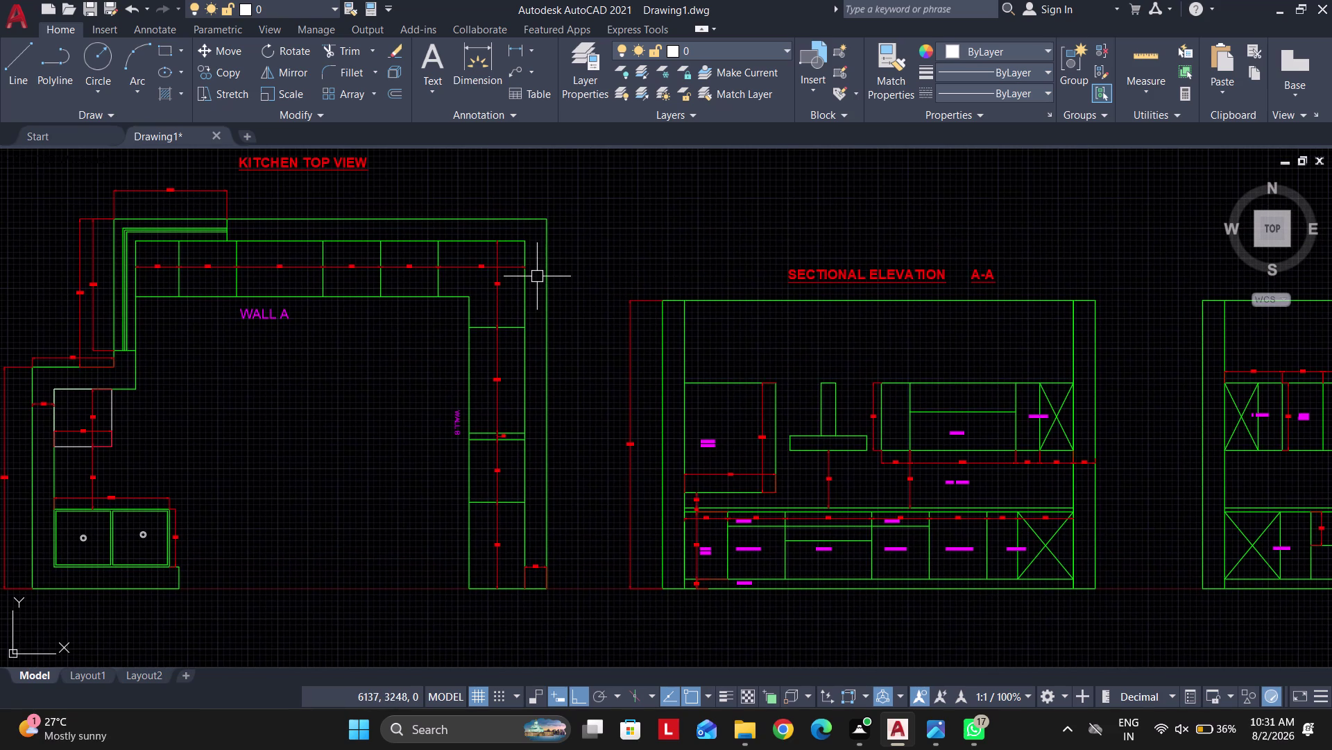
key(space)
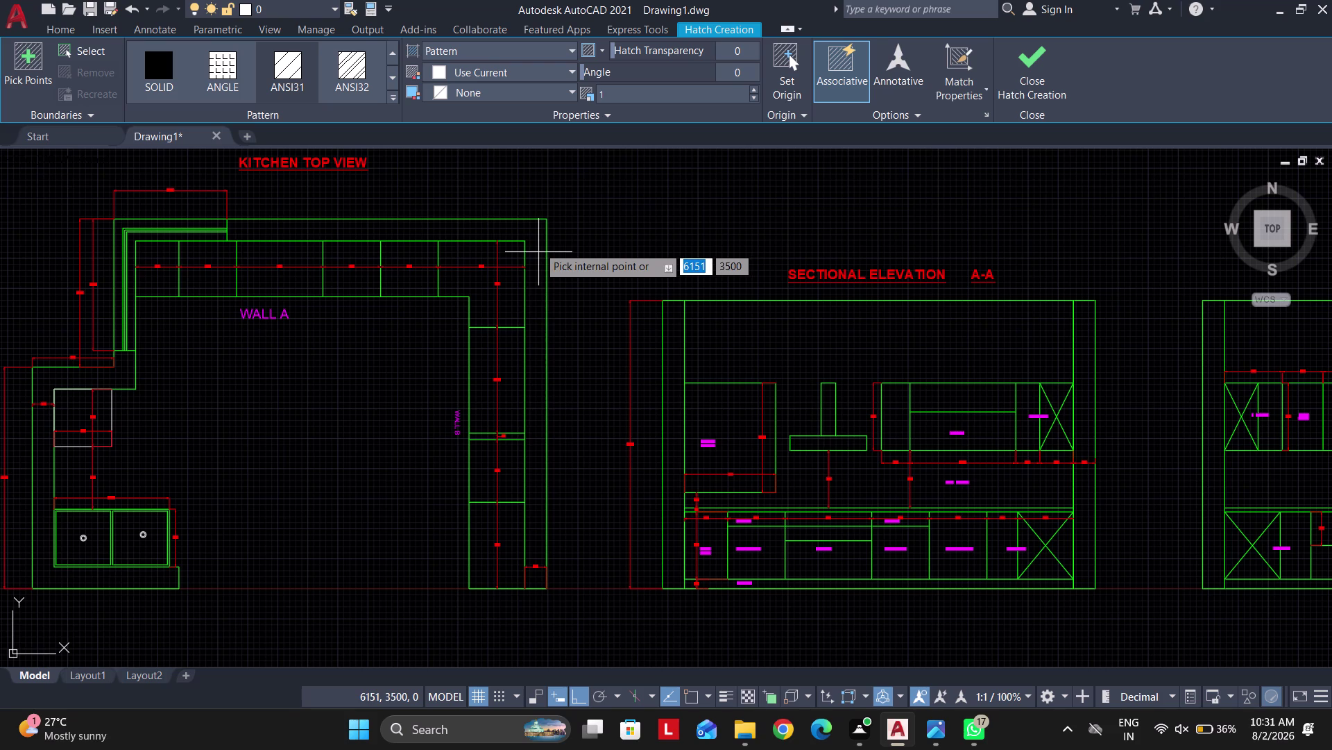
click(538, 246)
click(121, 368)
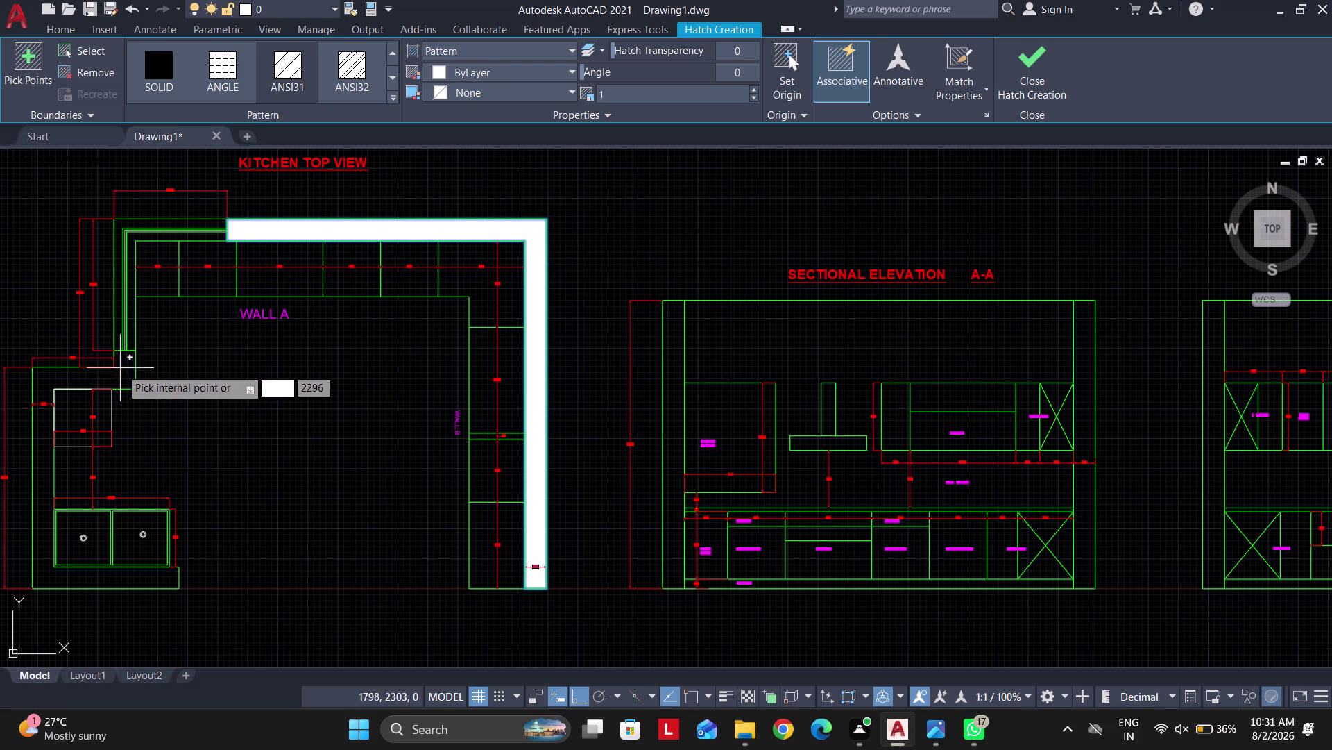
middle_drag(112, 401, 168, 389)
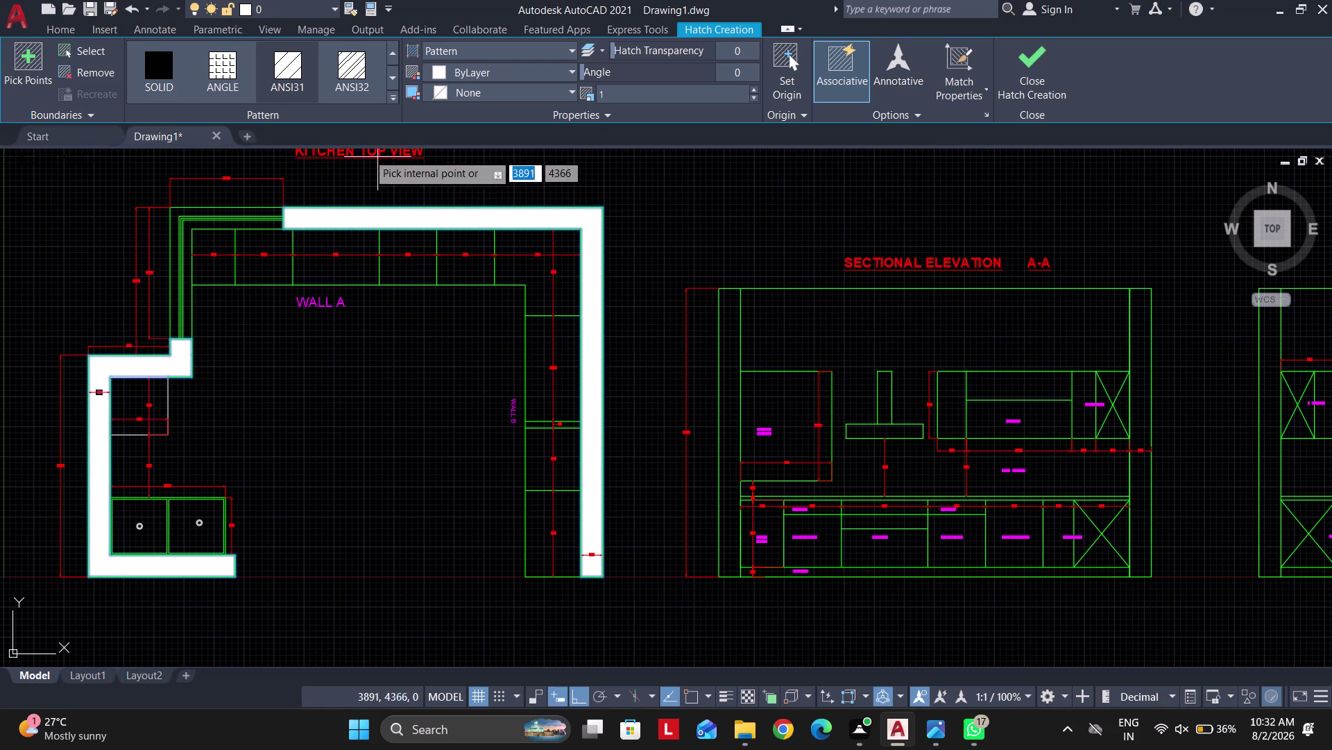
click(342, 72)
click(465, 65)
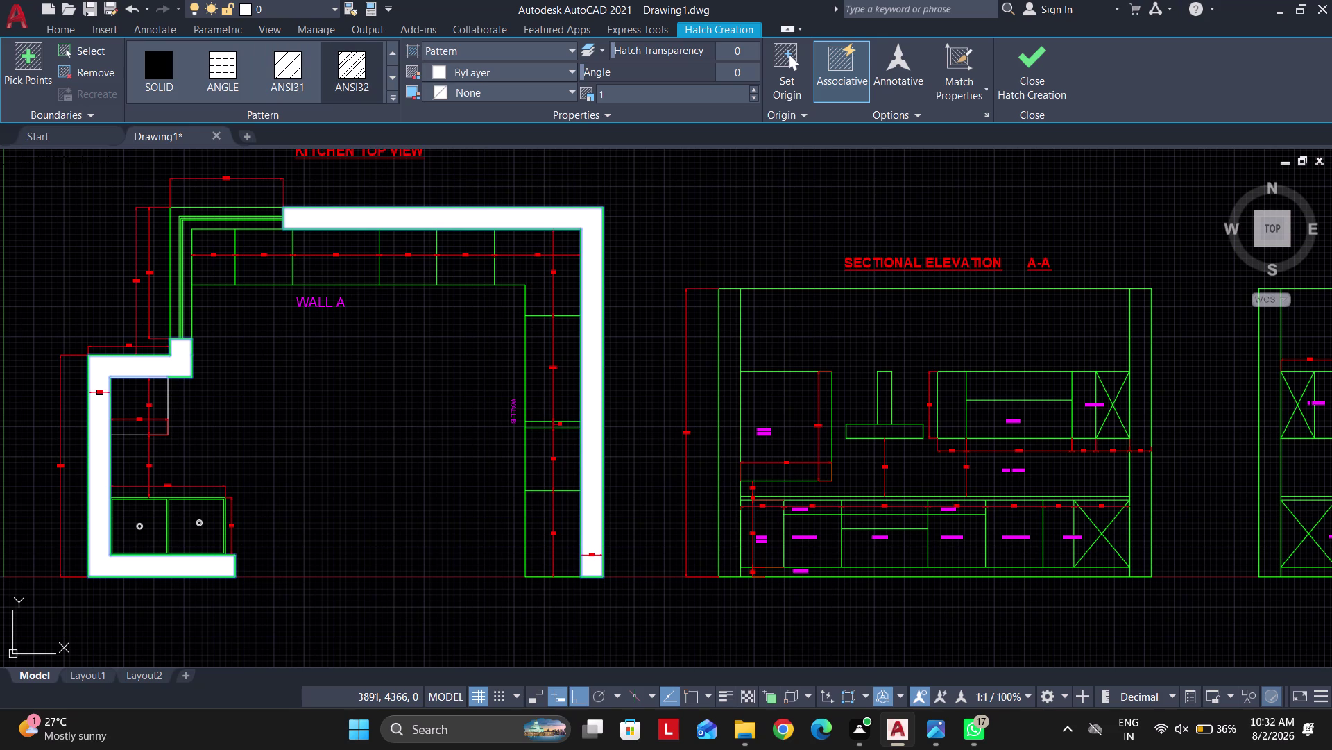
click(454, 254)
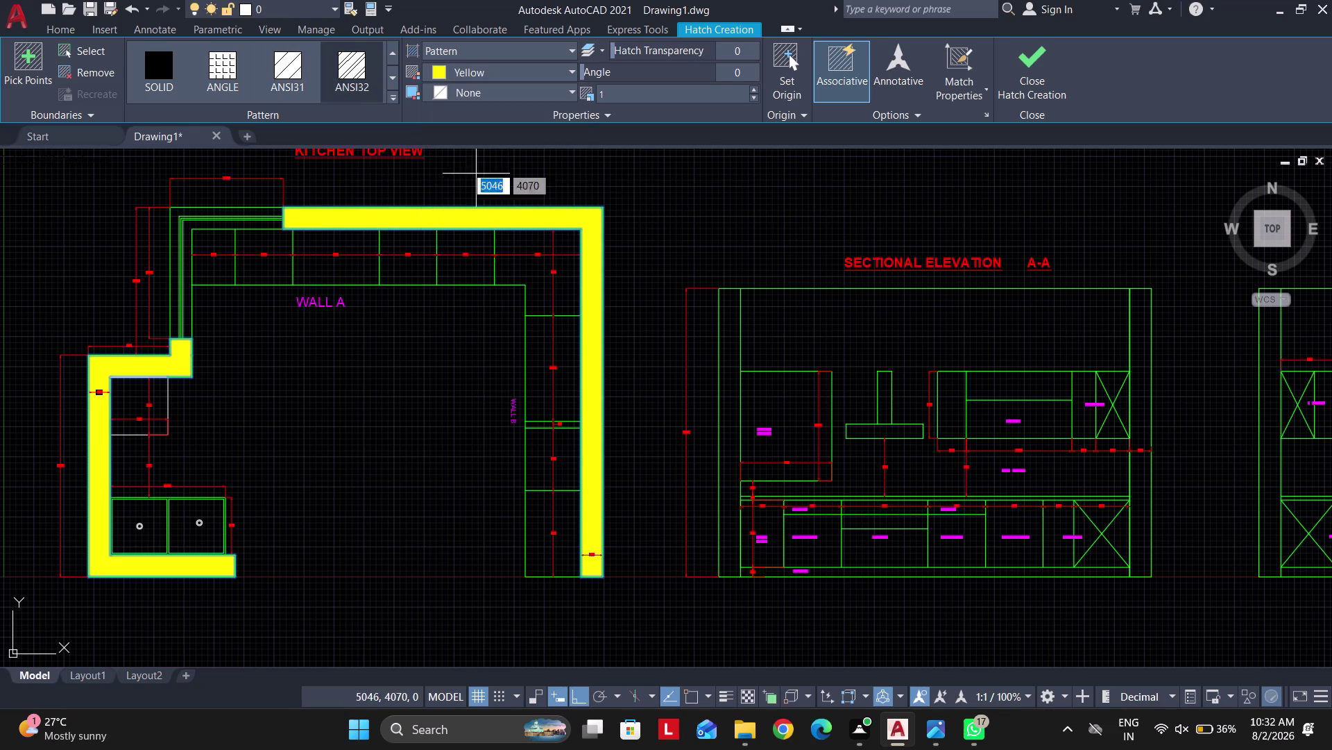
Set the wall hatch scale to 20, then 100, and finish the hatch.
click(630, 95)
text(20)
key(Return)
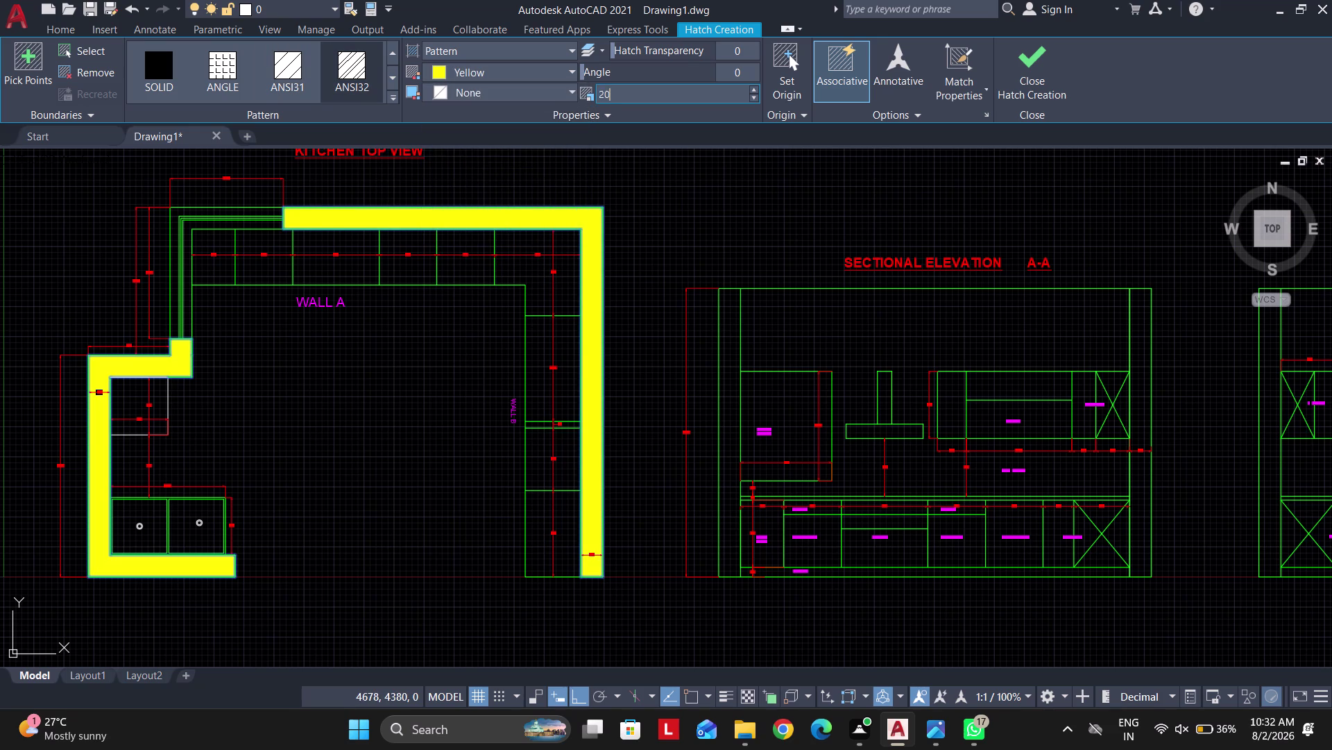
scroll(up, 3)
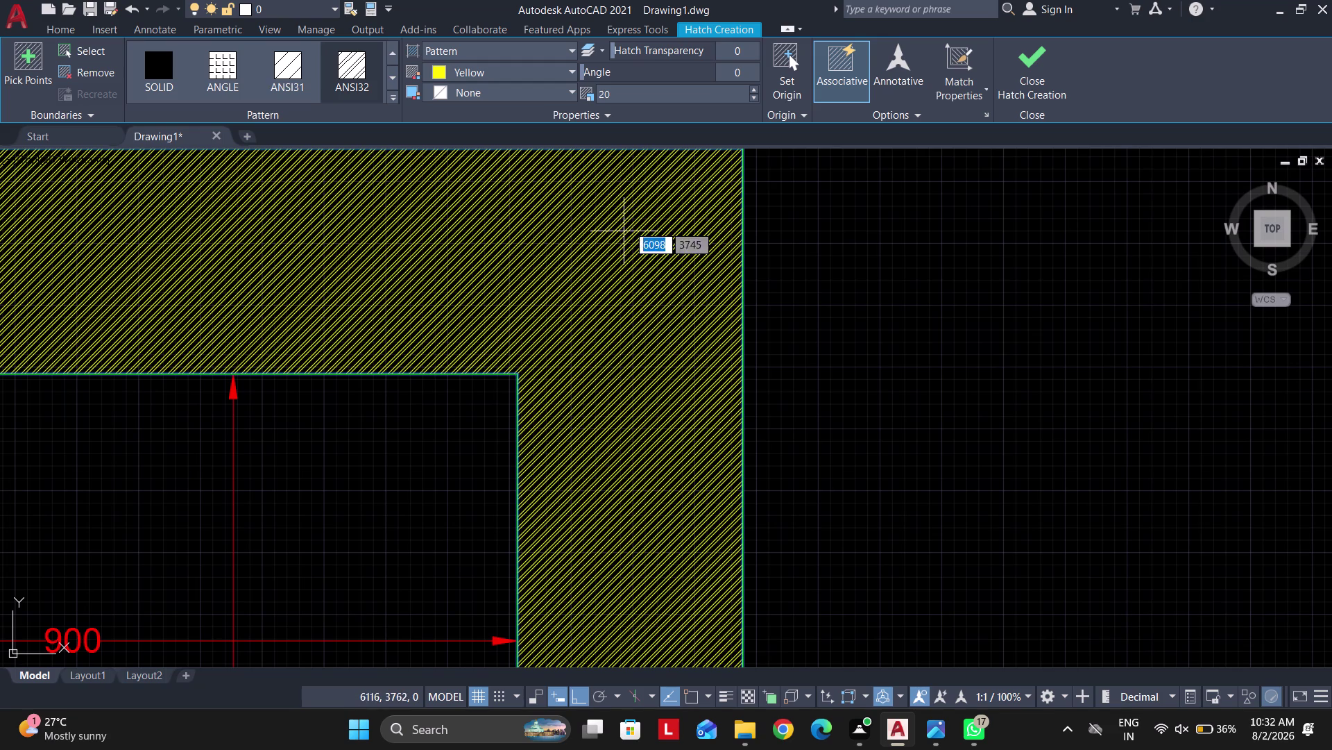
click(641, 92)
text(100)
key(Return)
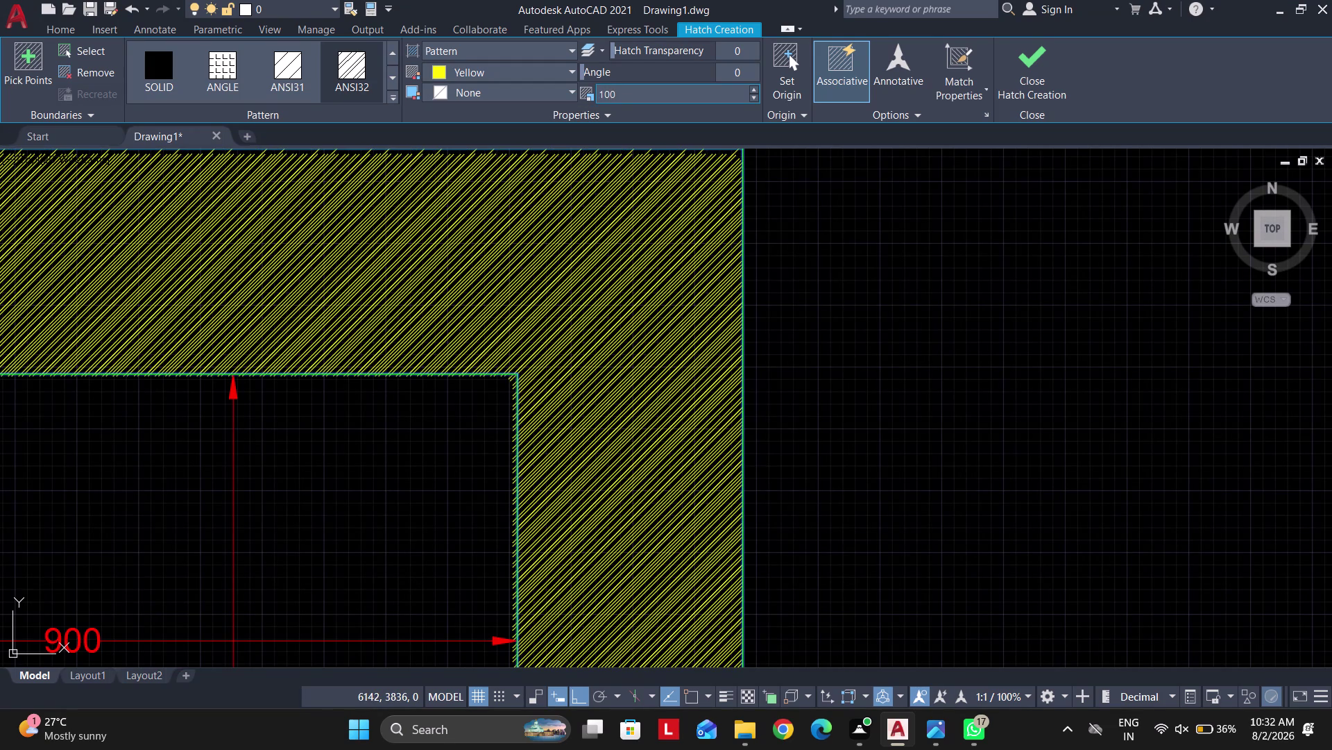
key(Escape)
scroll(up, 3)
scroll(down, 3)
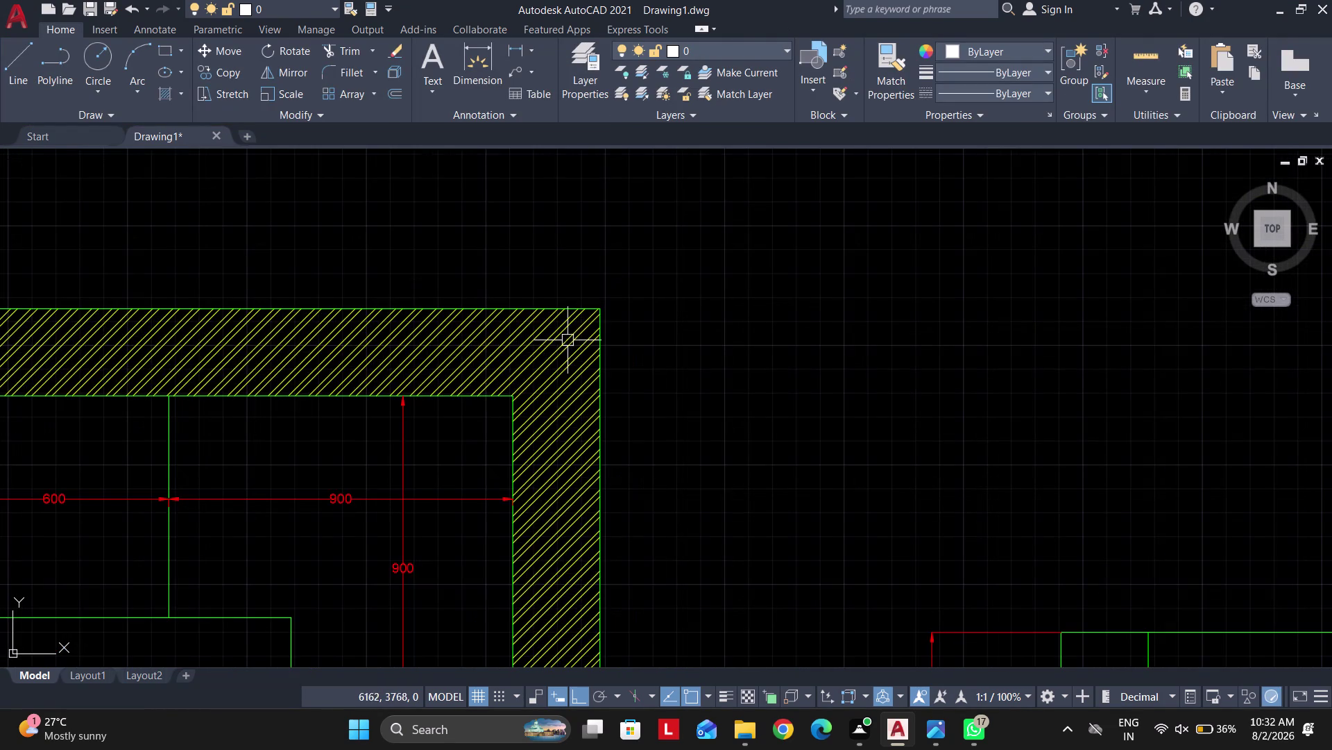
Reselect the wall hatch and raise its scale to 200, then 500.
click(564, 346)
click(638, 84)
click(646, 95)
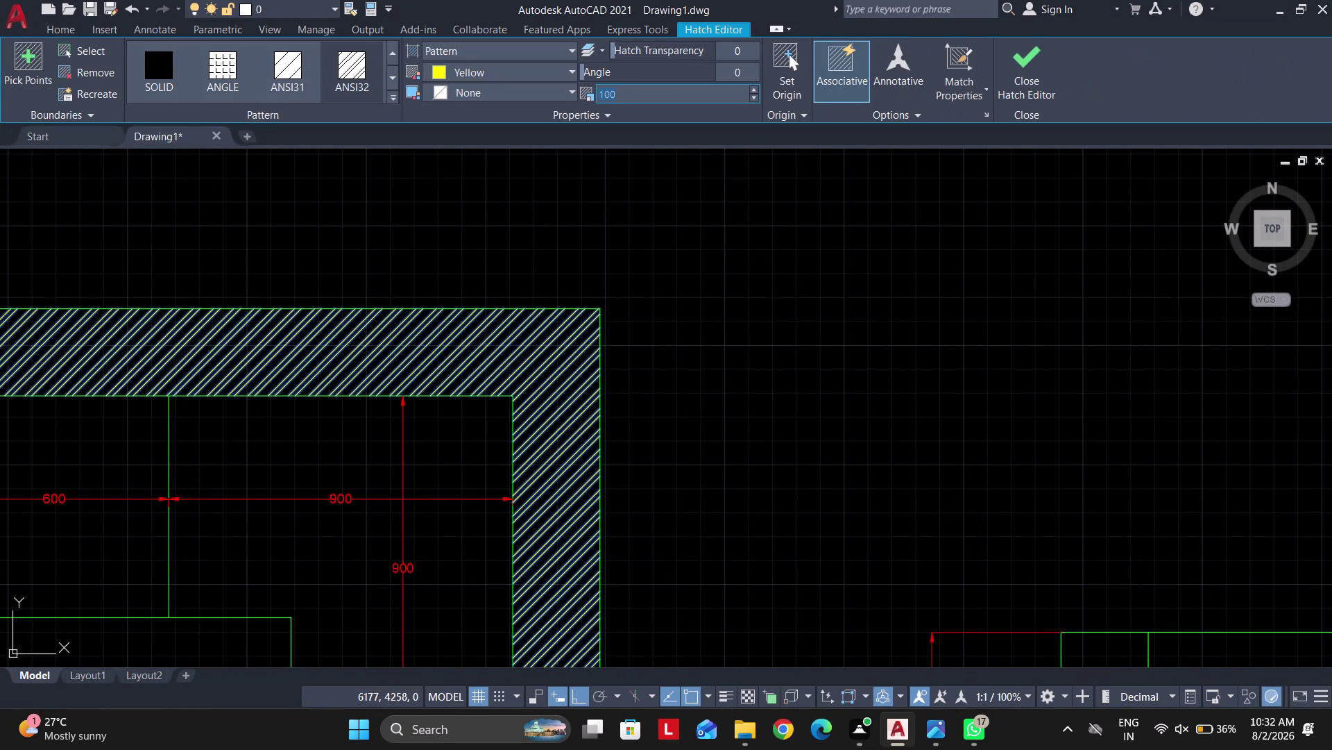
text(200)
key(Return)
click(674, 102)
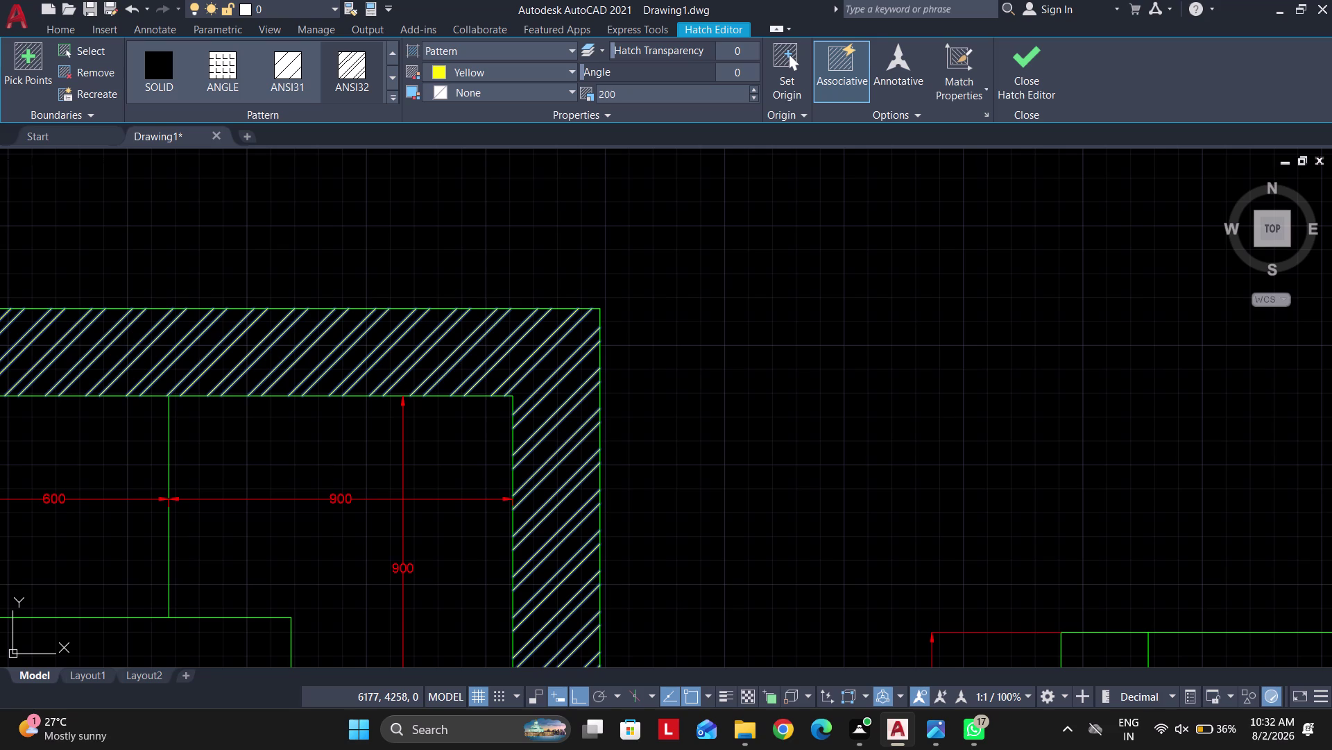
click(628, 98)
text(5)
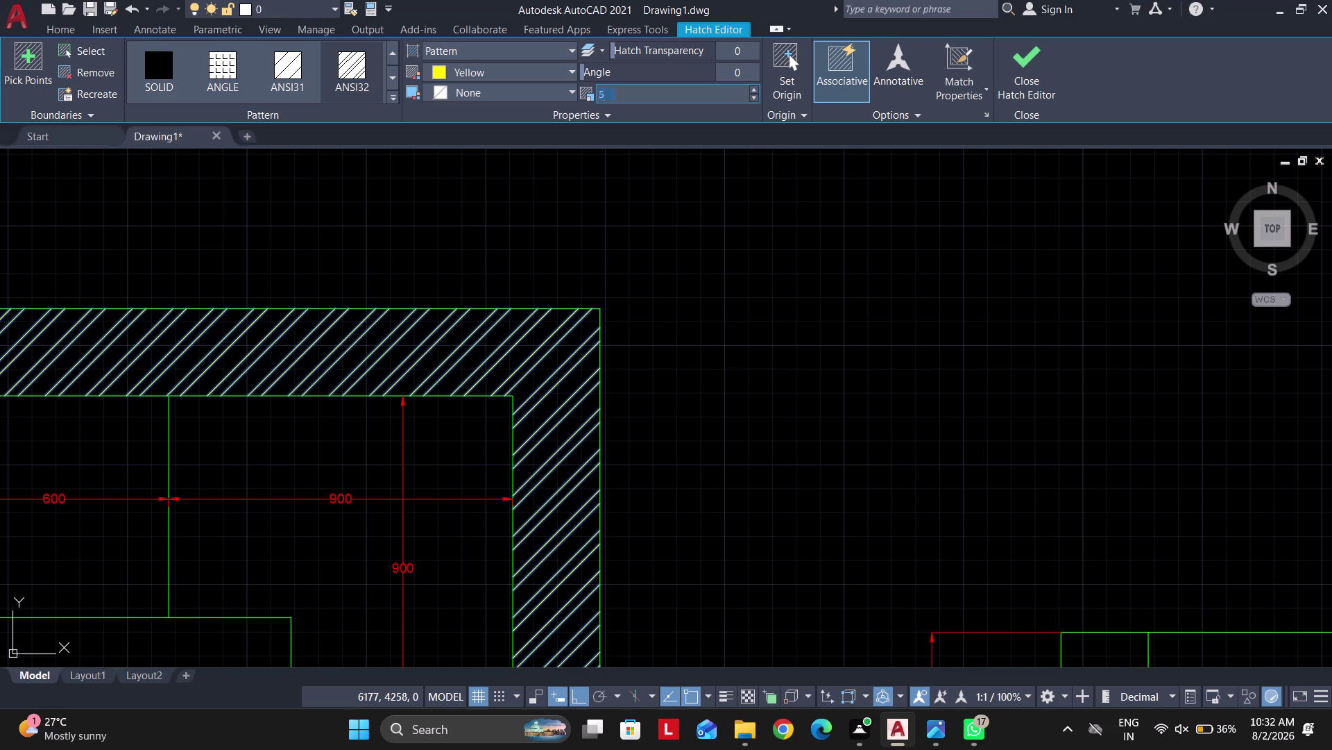
text(00)
key(Return)
key(Escape)
key(Escape)
scroll(down, 3)
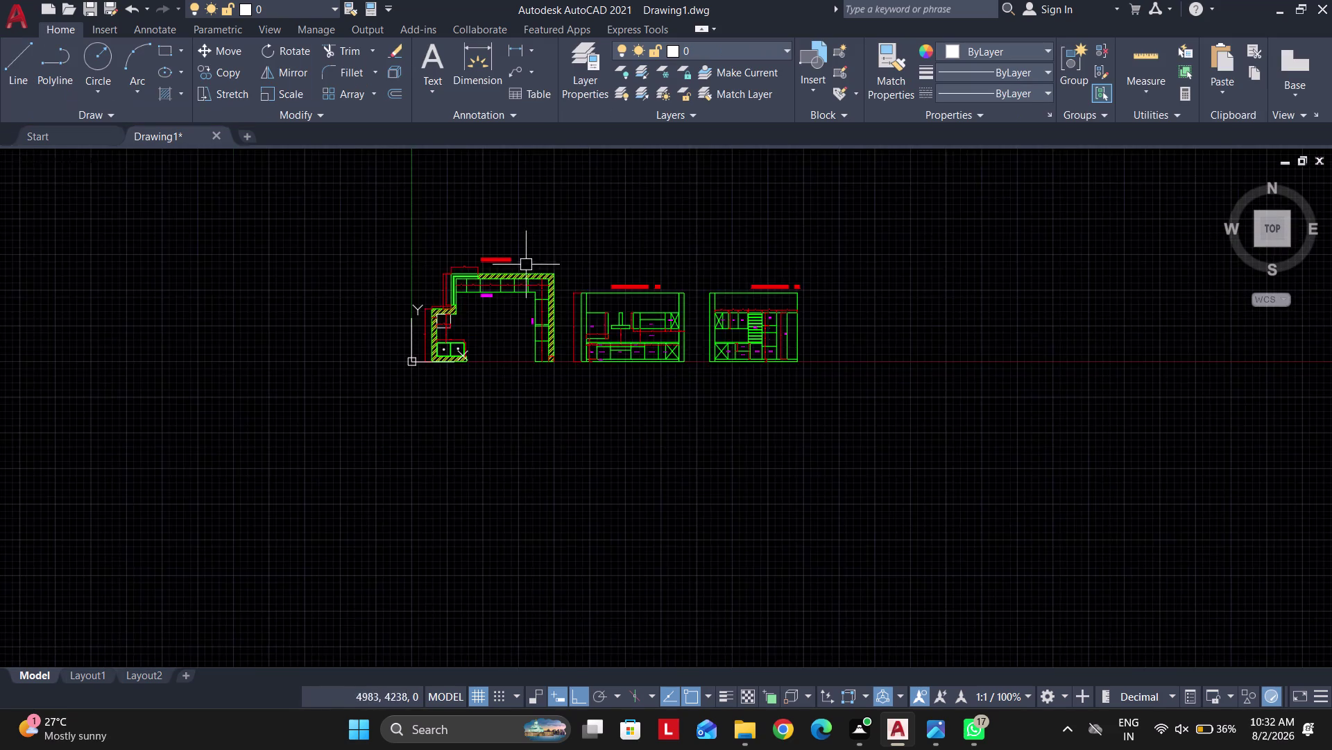
scroll(up, 3)
middle_drag(580, 340, 513, 336)
middle_drag(548, 348, 464, 351)
key(h)
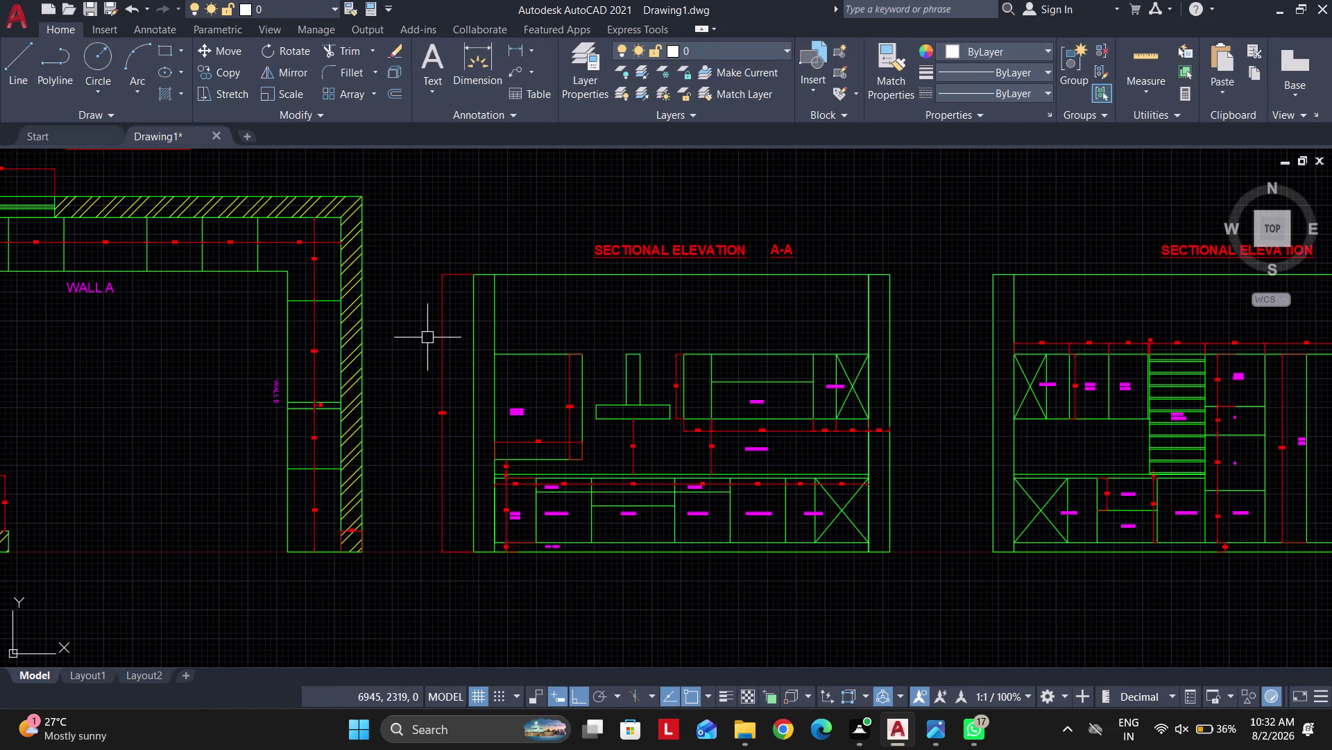
key(space)
click(484, 330)
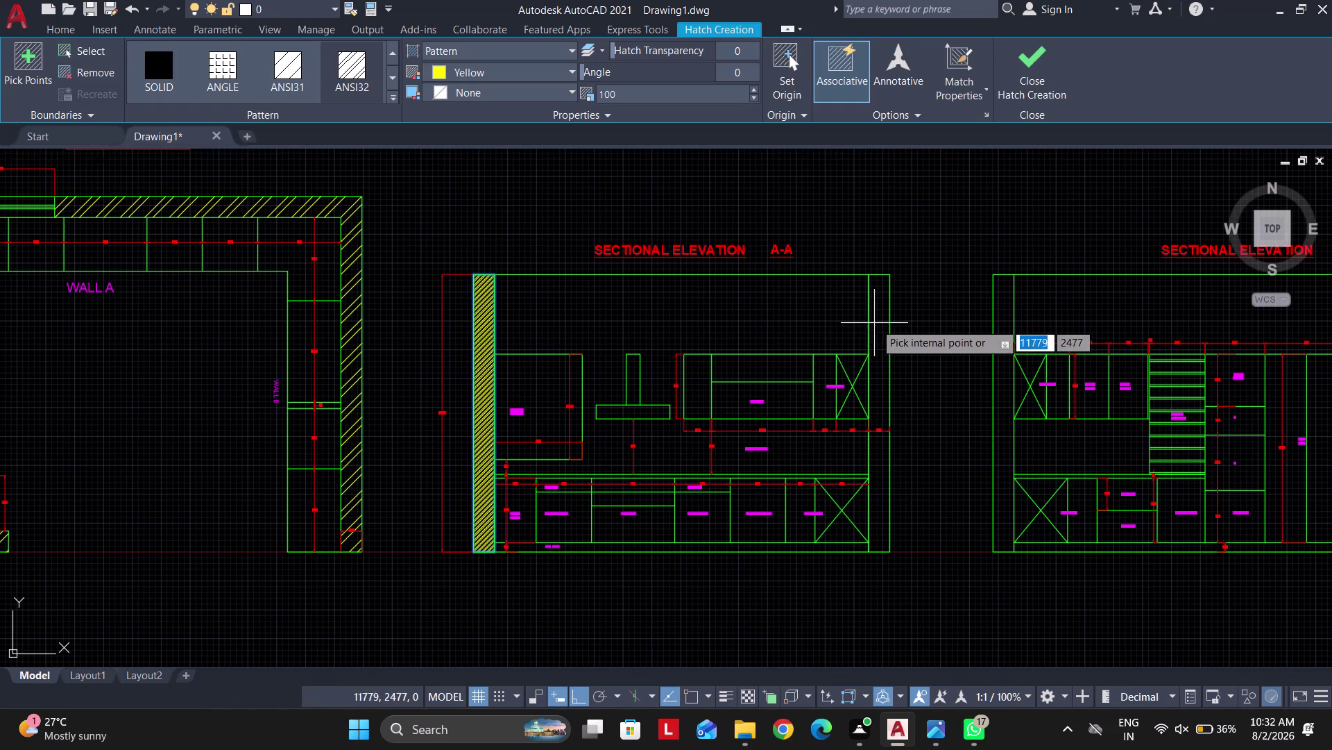
click(879, 323)
click(996, 324)
middle_drag(995, 325, 455, 329)
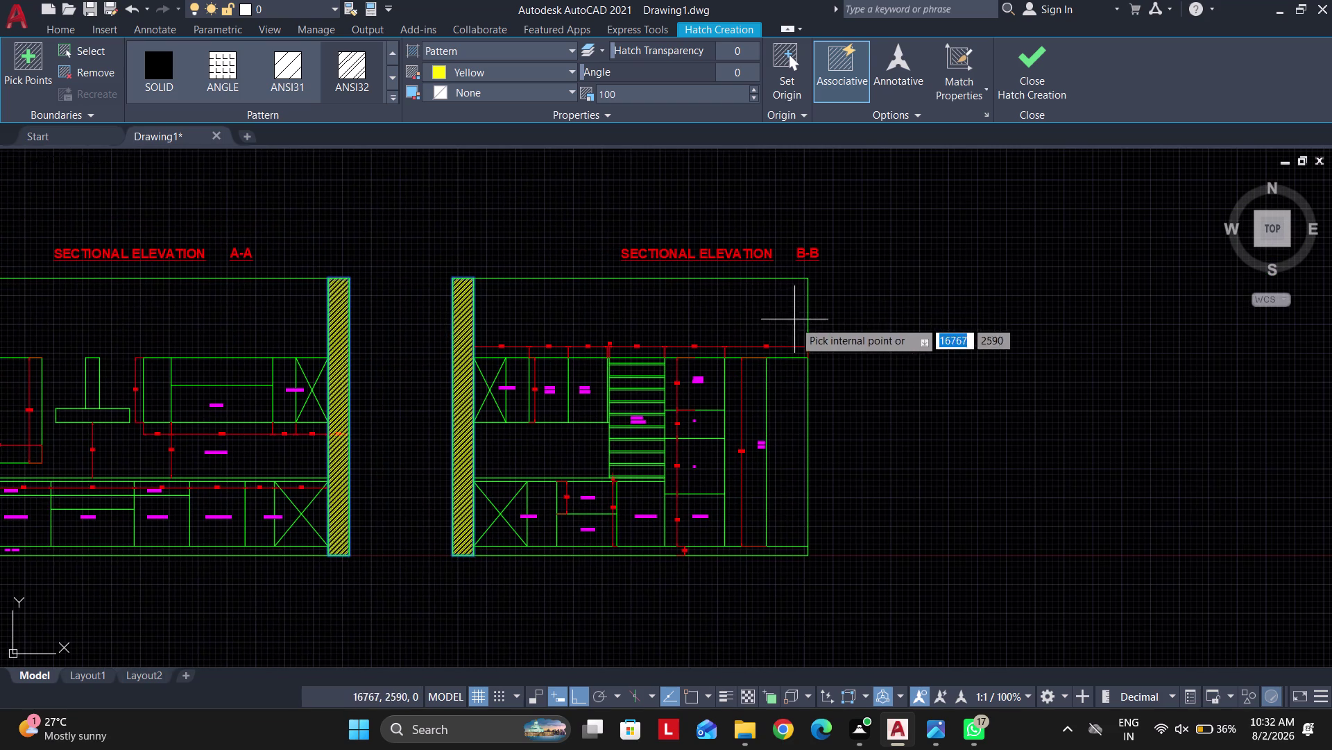
key(Escape)
key(Escape)
middle_drag(410, 320, 655, 291)
key(Escape)
key(Escape)
key(Escape)
click(897, 83)
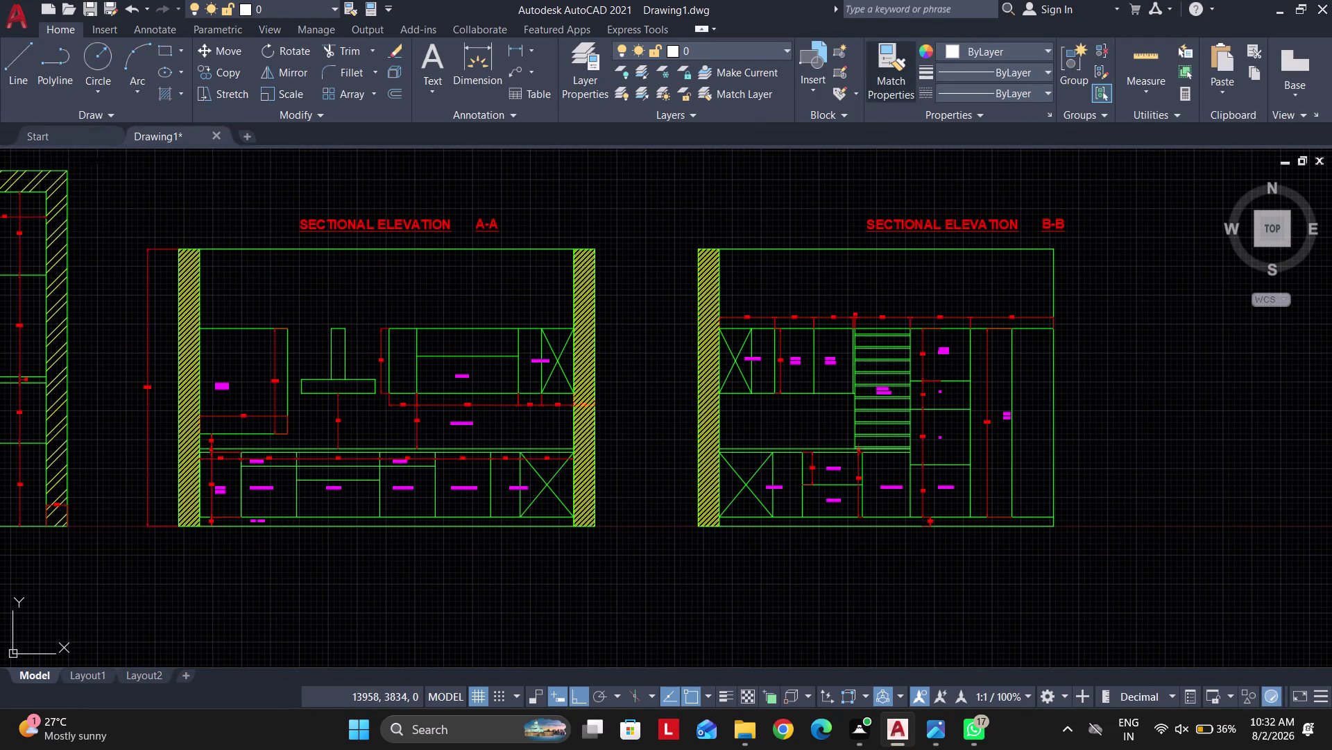
click(59, 231)
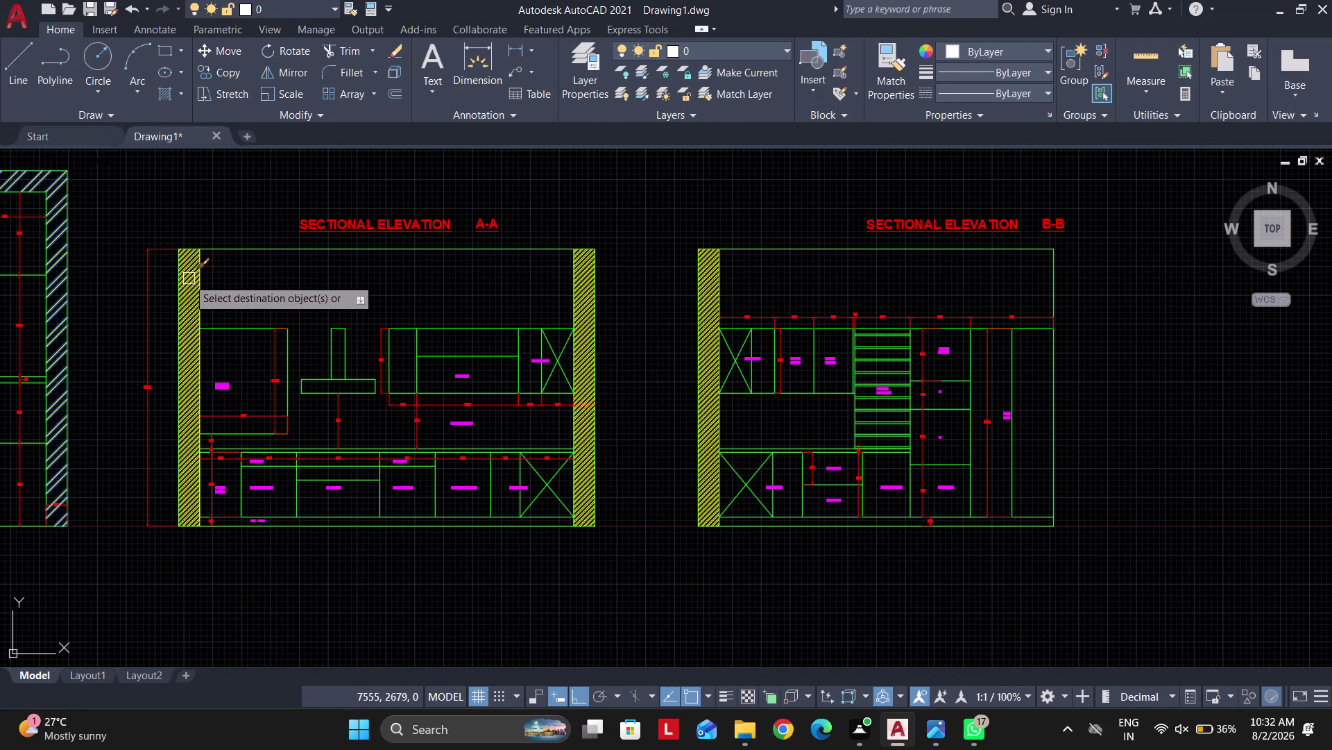
scroll(up, 3)
click(187, 279)
key(Escape)
scroll(down, 3)
key(Escape)
key(Escape)
scroll(up, 3)
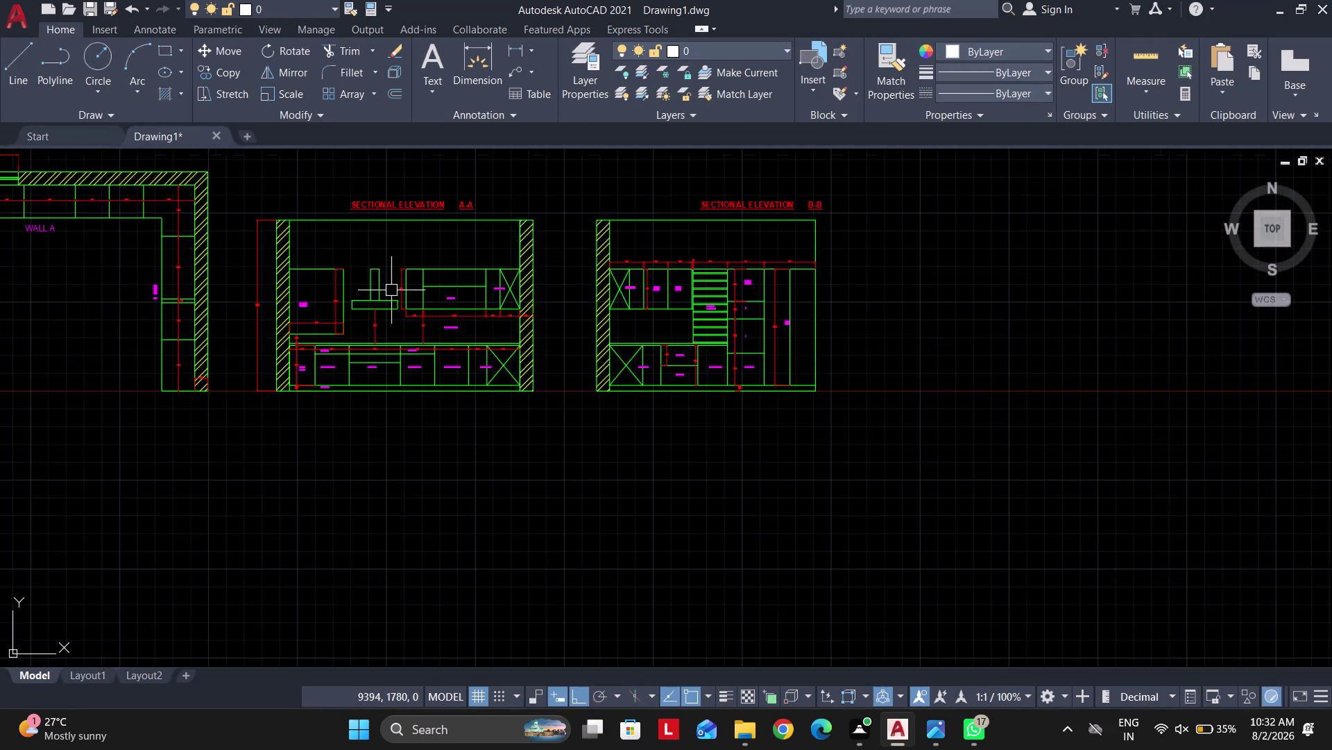
middle_drag(372, 295, 558, 343)
key(Escape)
middle_drag(362, 422, 467, 422)
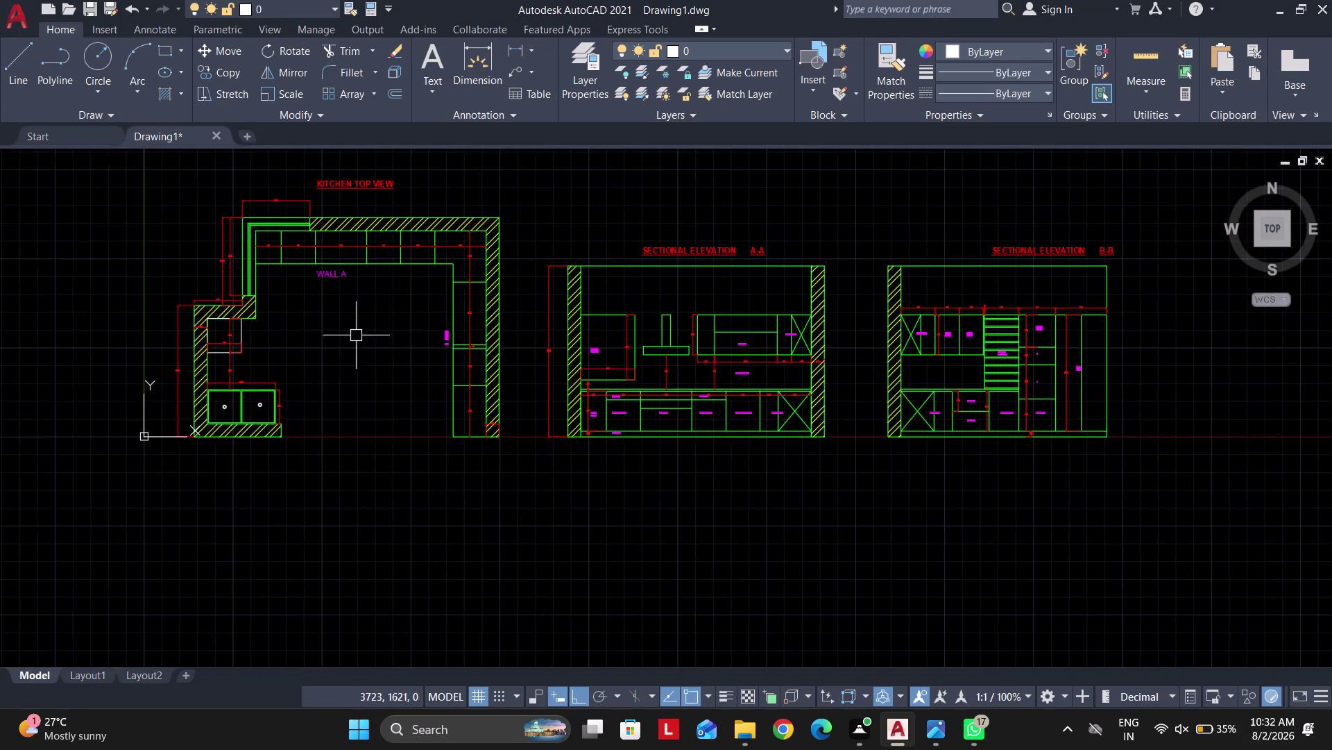
scroll(up, 3)
scroll(down, 3)
key(Escape)
key(Escape)
key(Escape)
key(Escape)
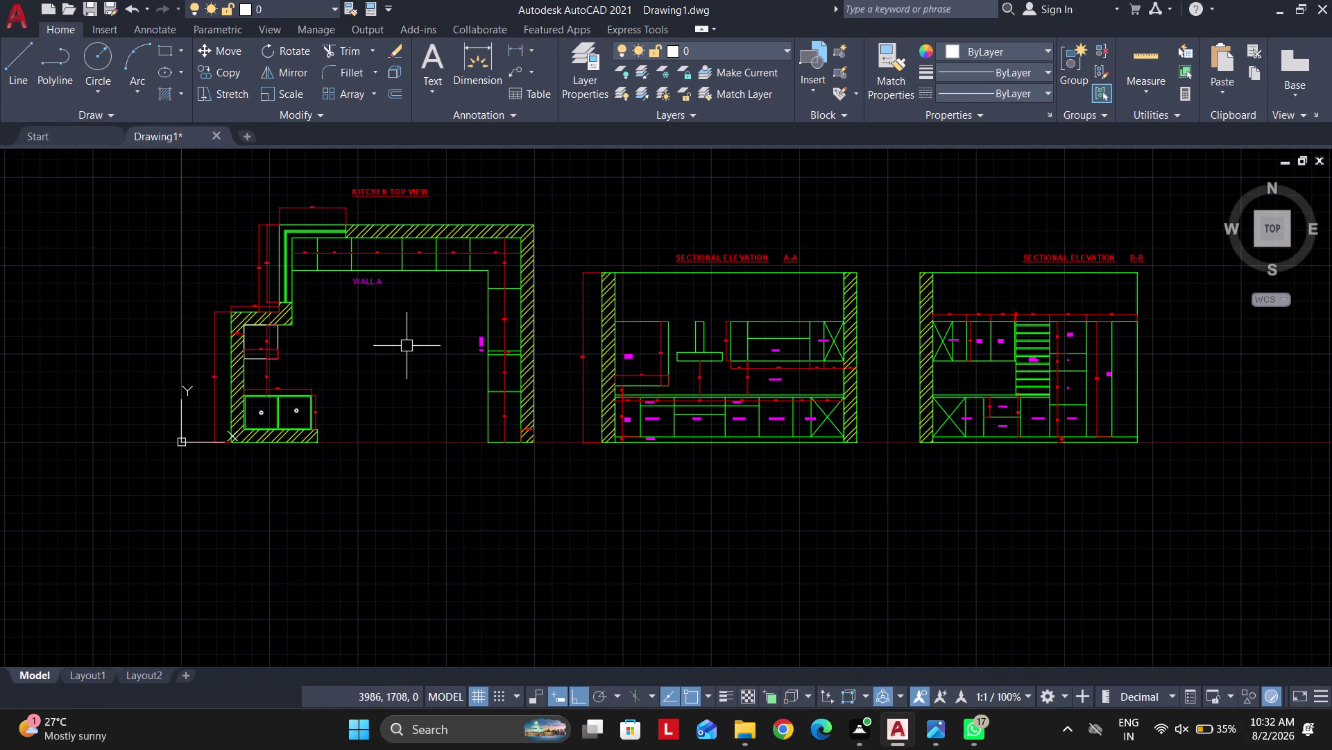
key(Escape)
key(ctrl+3)
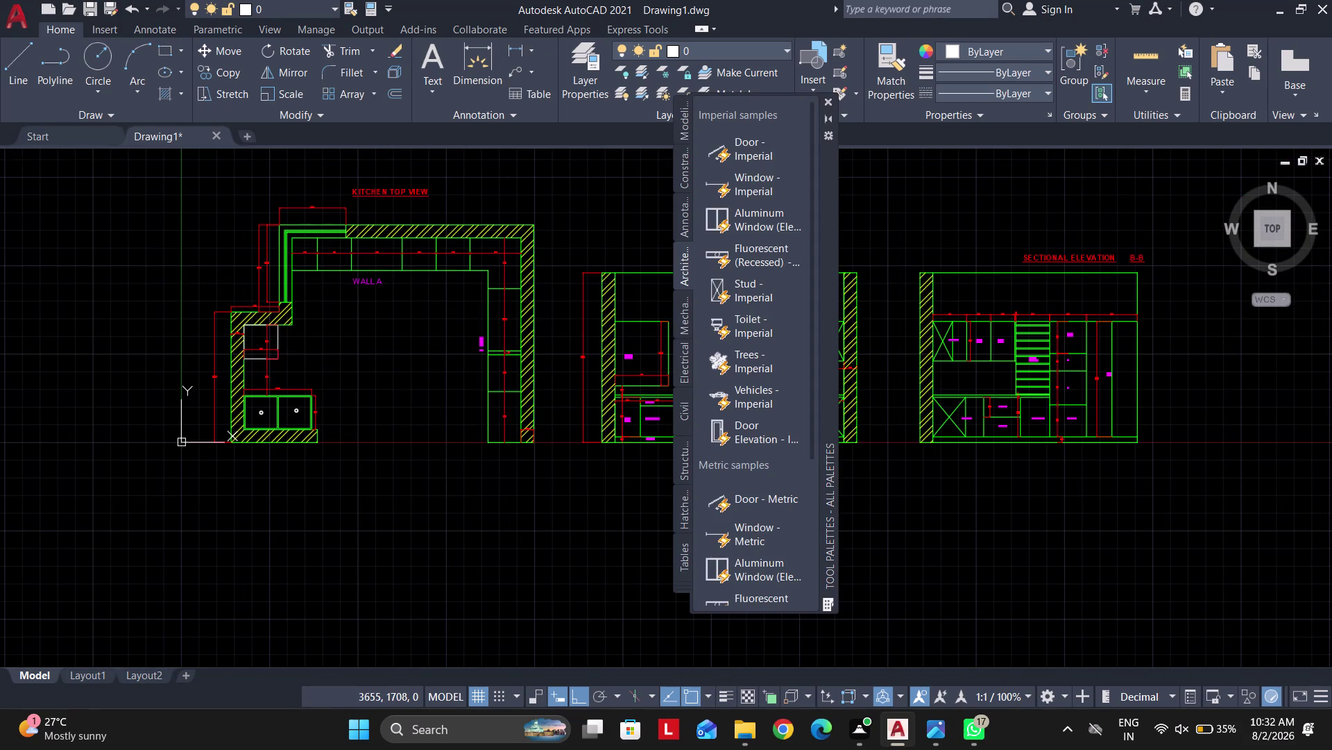
click(679, 219)
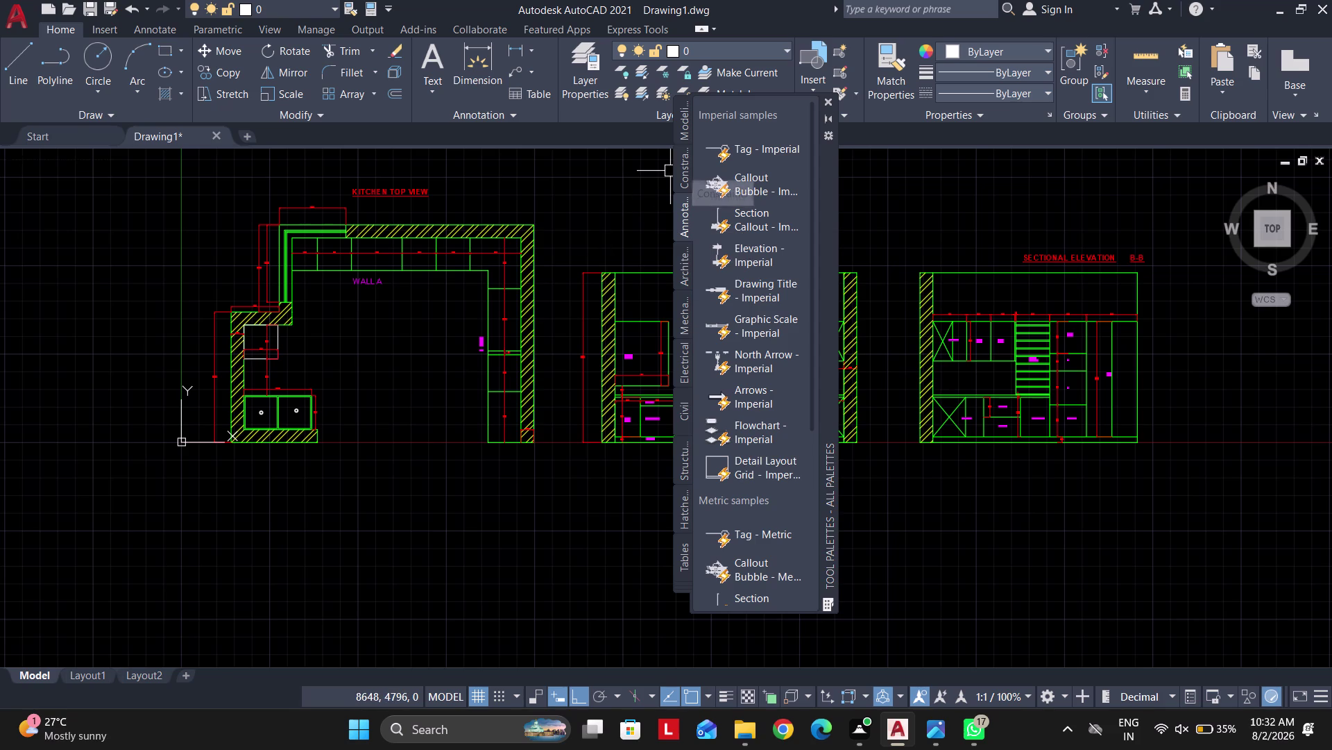
click(683, 264)
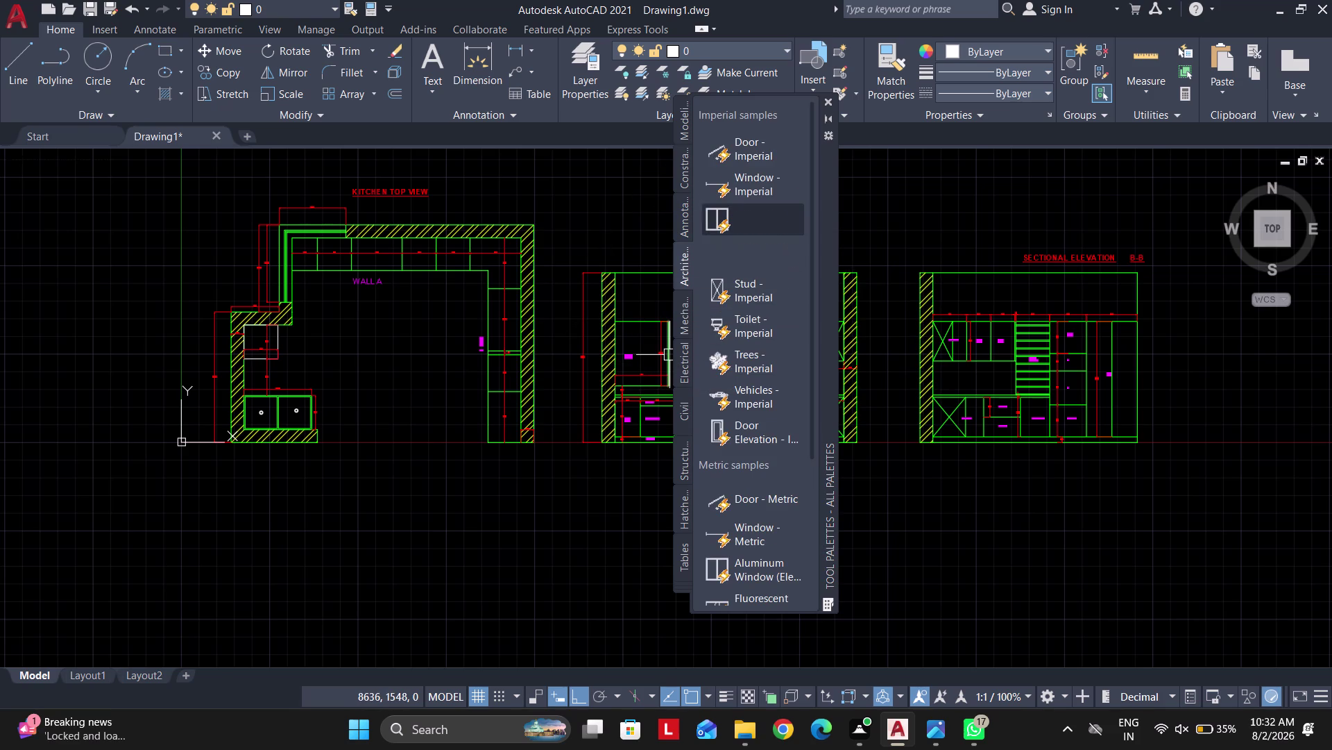
click(683, 411)
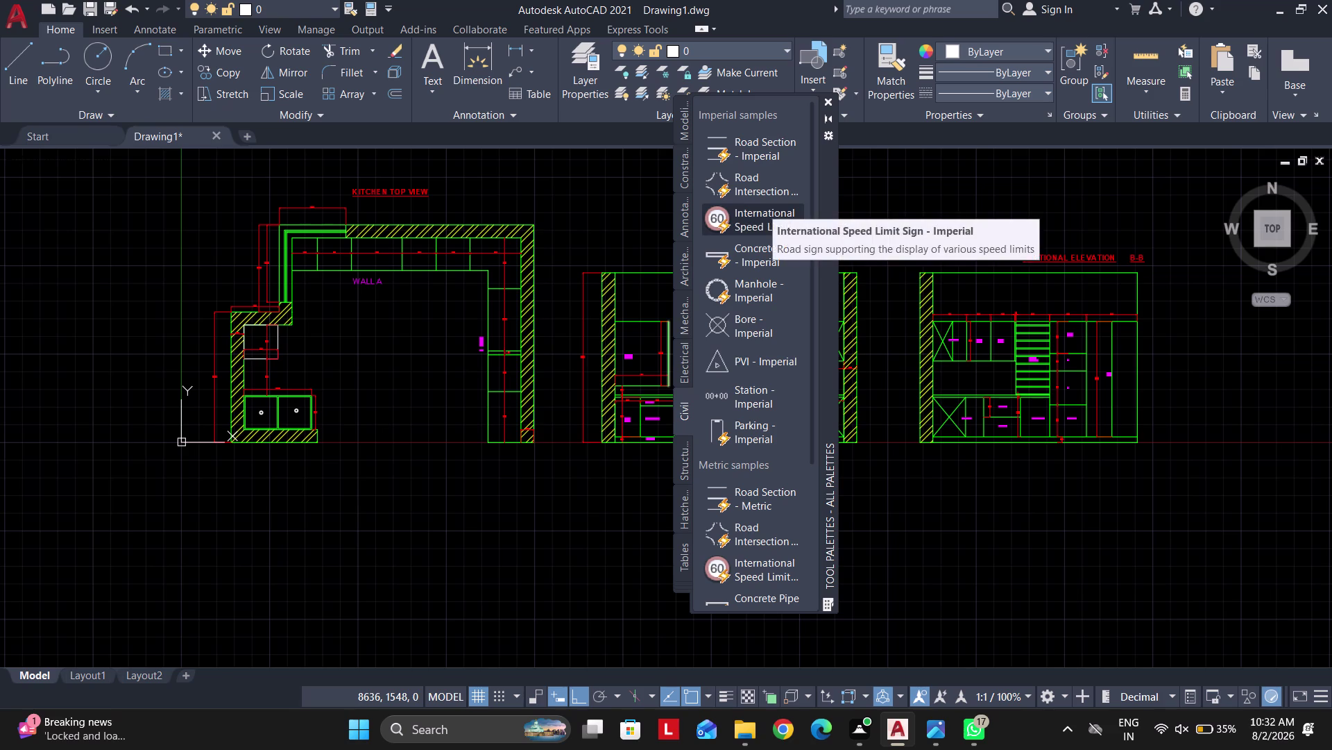
scroll(up, 3)
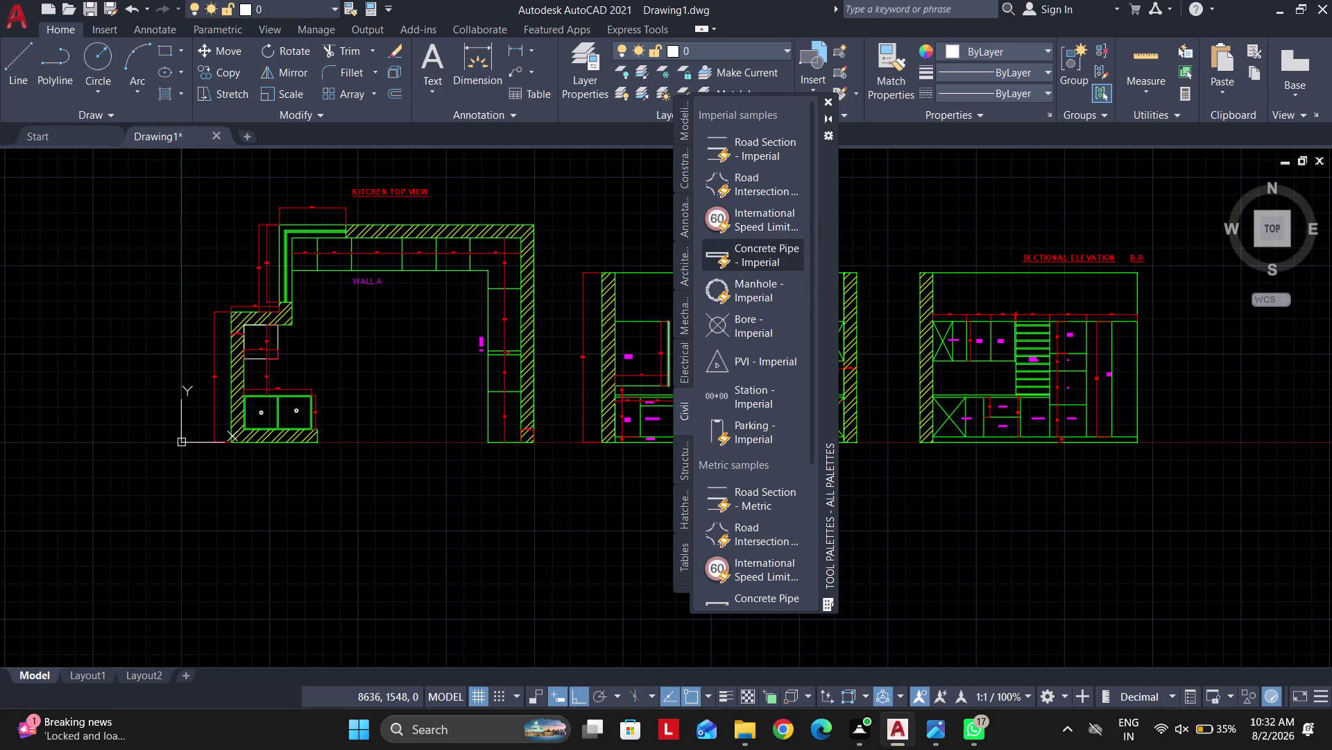
scroll(down, 3)
scroll(down, 3)
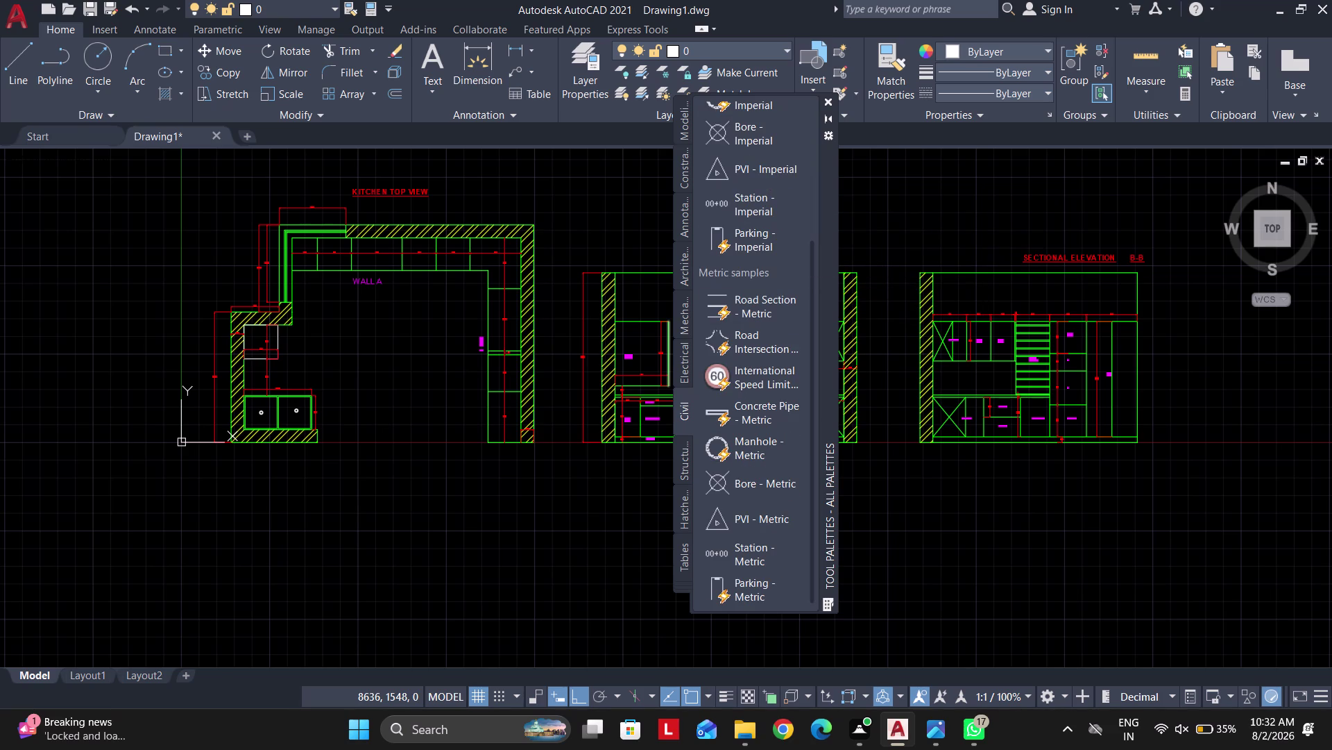
click(834, 100)
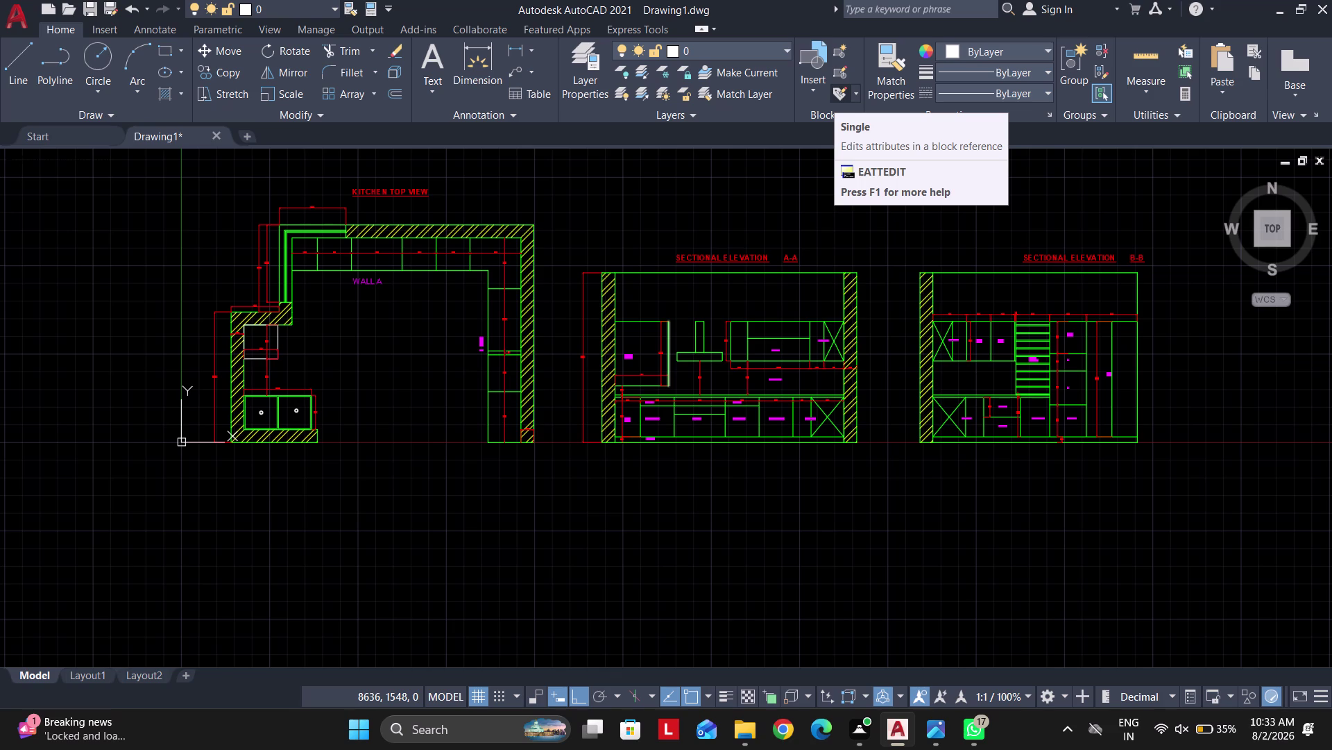
Zoom in on the KITCHEN TOP VIEW title and try selecting it.
middle_drag(610, 202, 577, 204)
scroll(up, 3)
drag(521, 257, 497, 248)
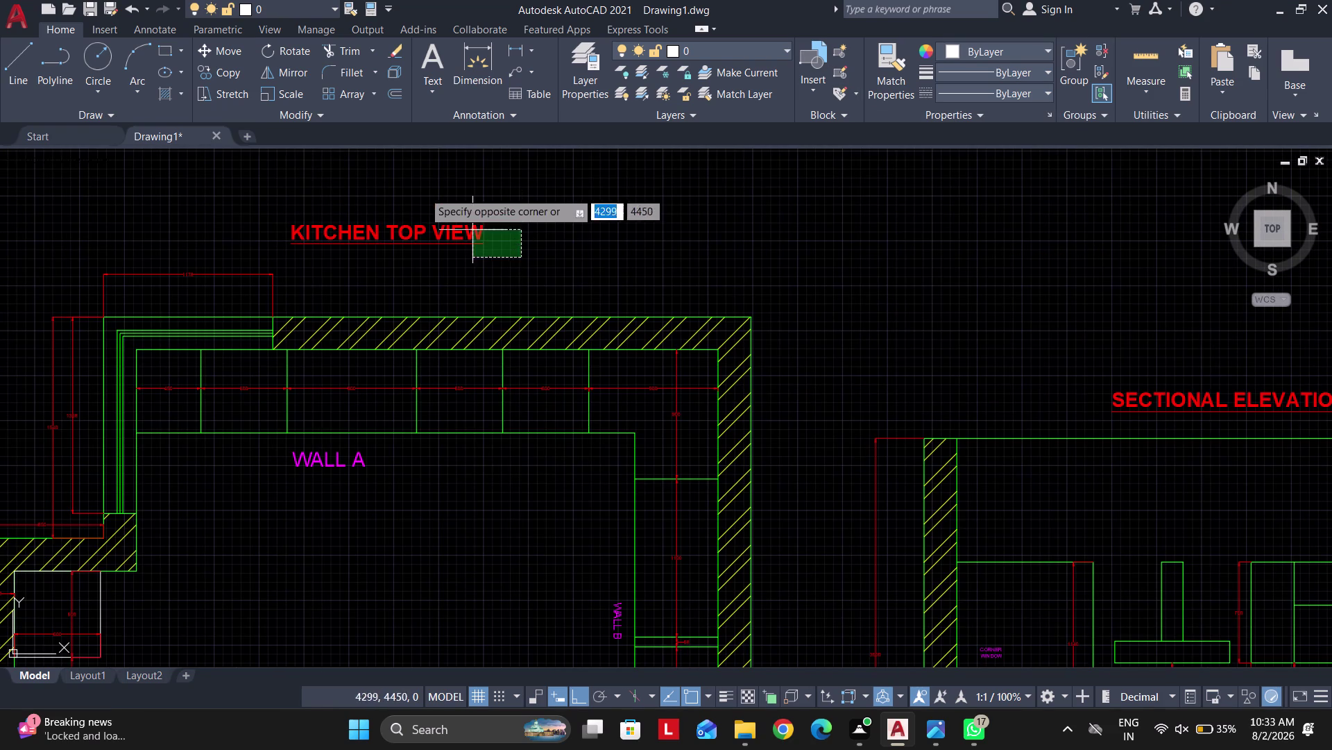
click(421, 190)
key(Escape)
scroll(up, 3)
drag(479, 275, 469, 261)
click(373, 196)
scroll(down, 3)
key(m)
key(Escape)
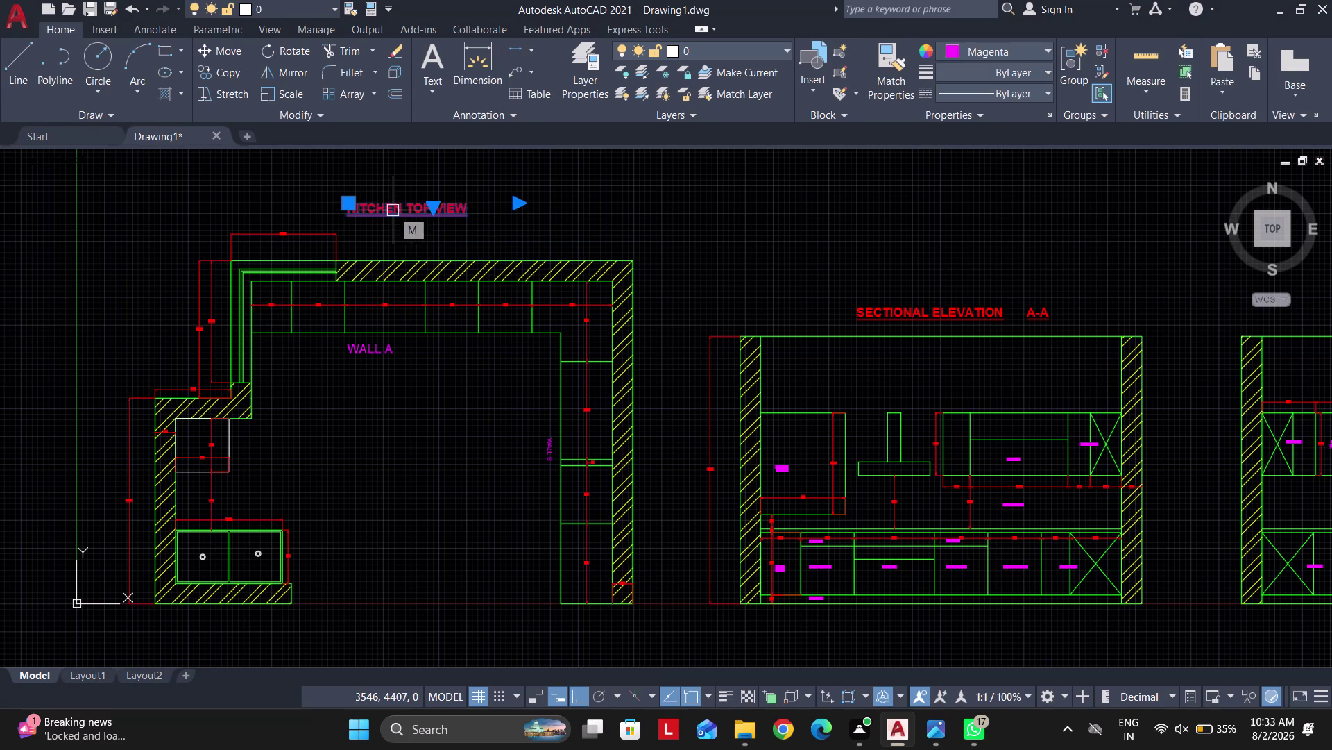
Reselect the kitchen title and look at the ribbon's colour choices.
drag(513, 222, 501, 222)
click(394, 196)
click(972, 55)
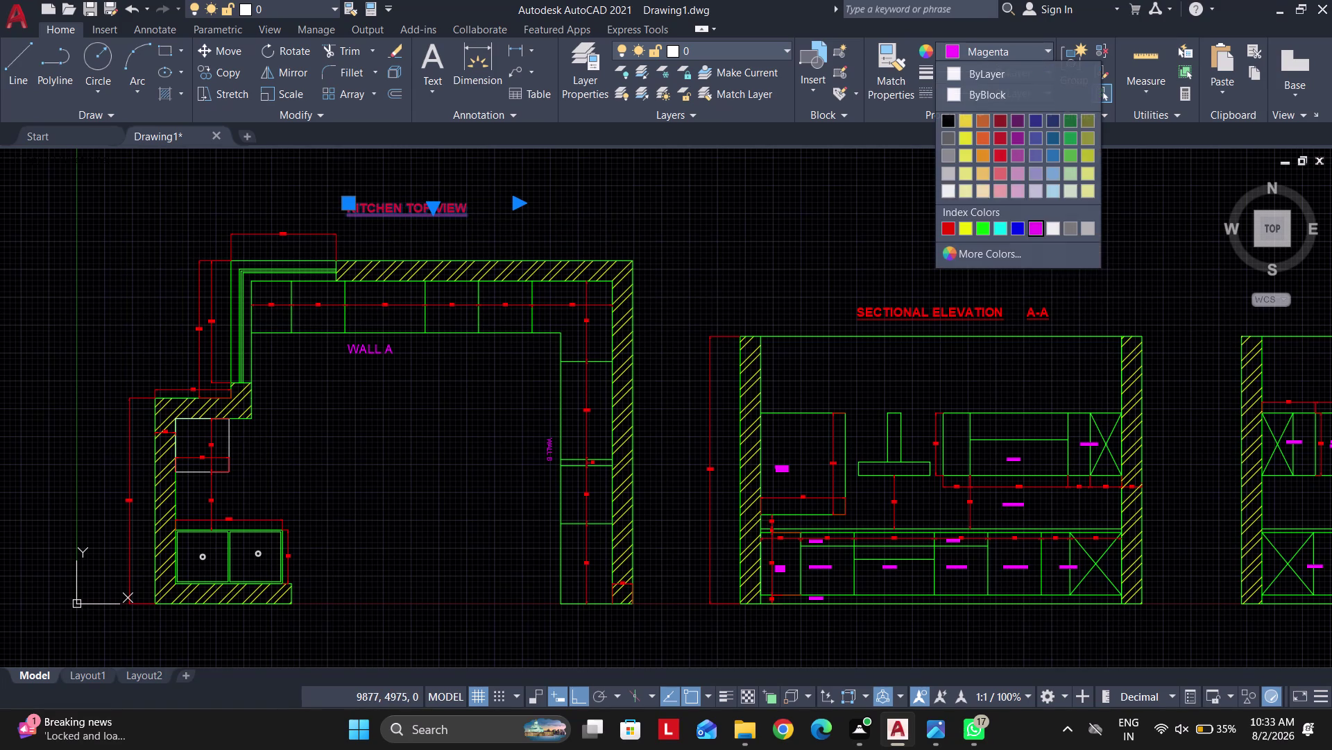
key(Escape)
key(Escape)
Change all the KITCHEN TOP VIEW title text to magenta.
double_click(421, 198)
key(ctrl+a)
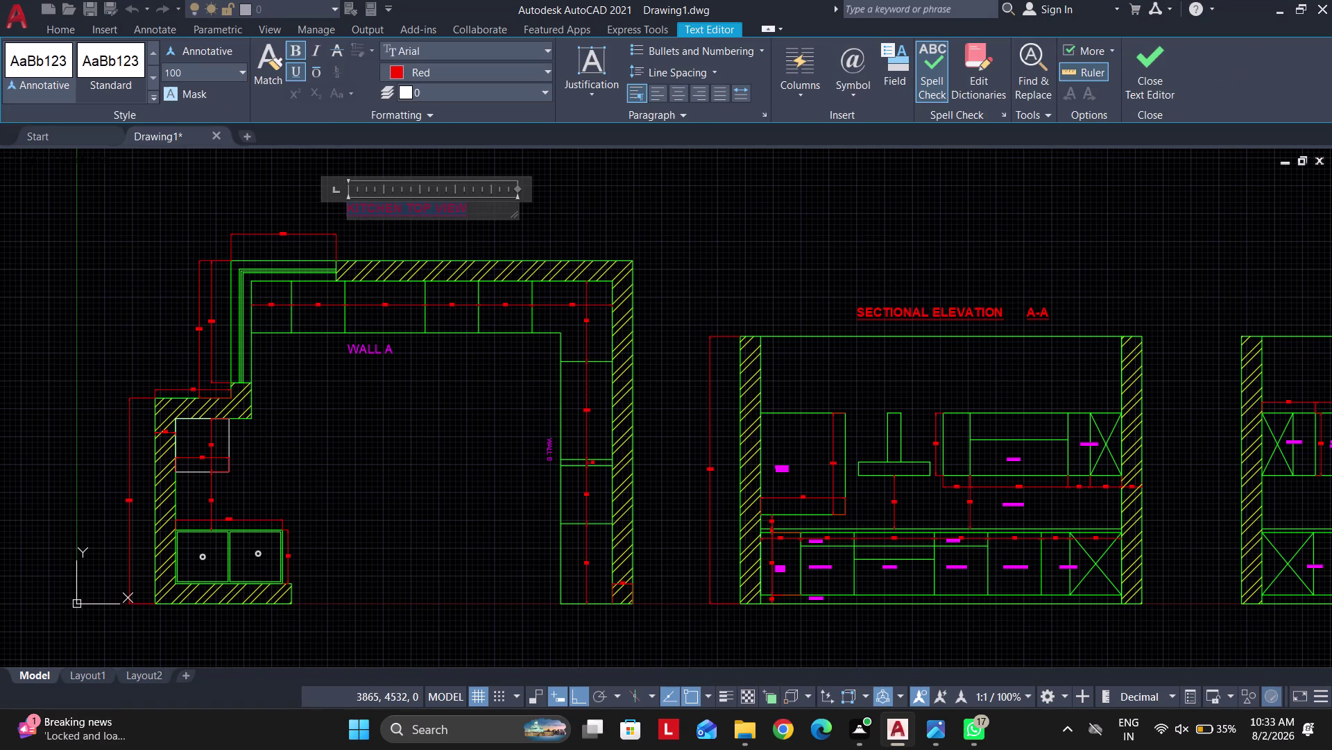
click(444, 78)
click(483, 250)
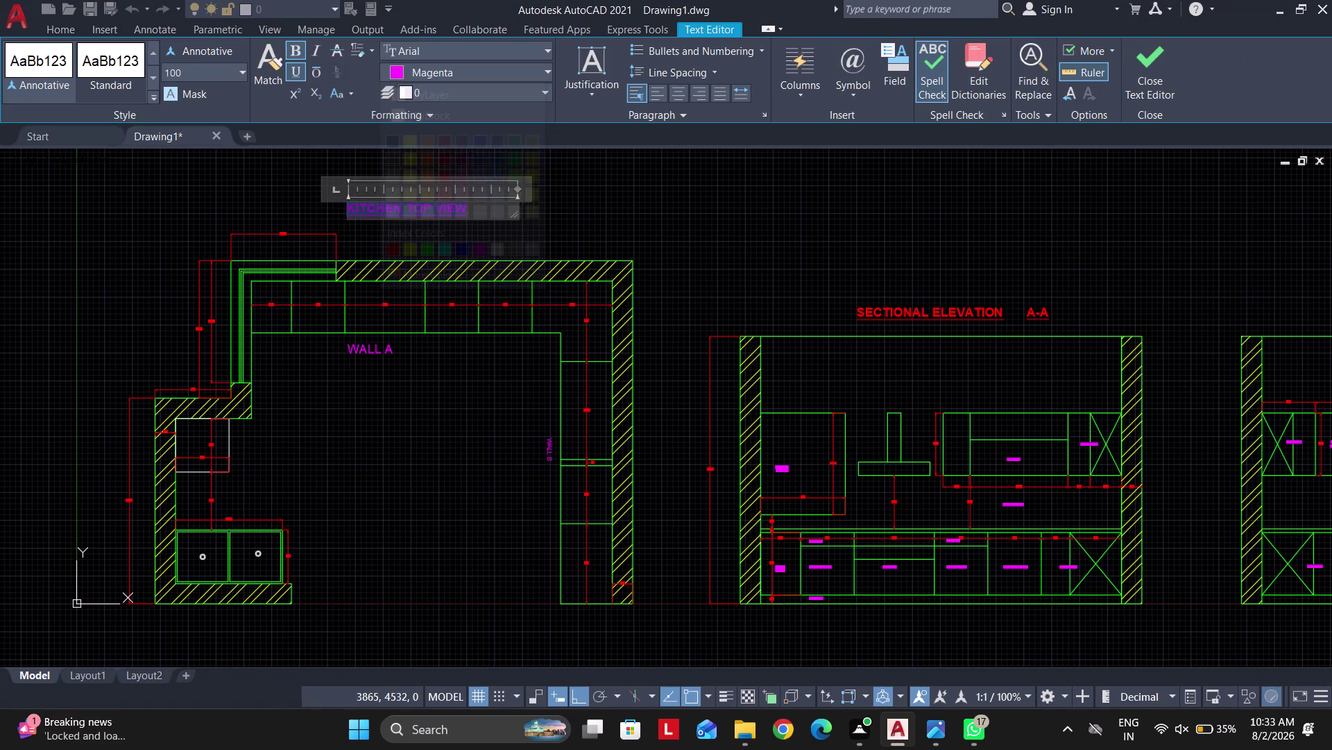
click(719, 223)
Try Match Properties with the kitchen title as source, then cancel it.
middle_drag(814, 247, 453, 267)
key(Escape)
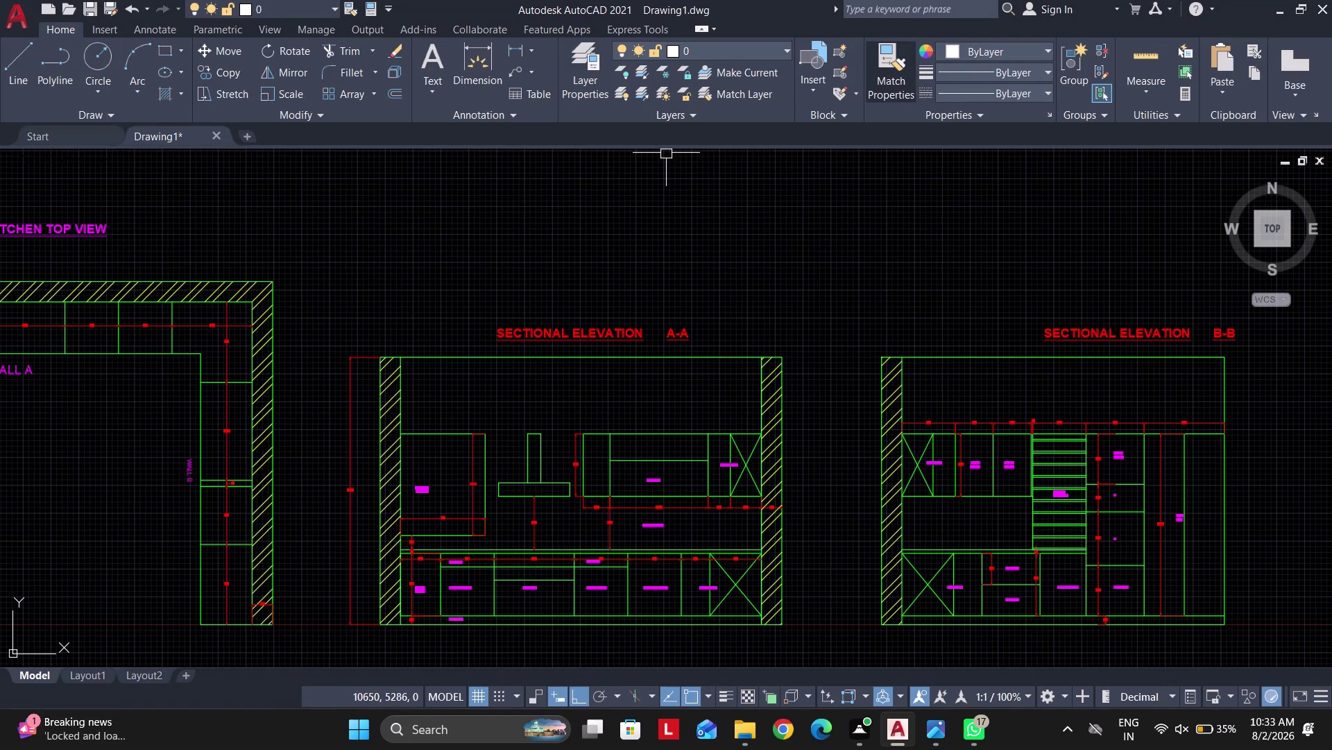
click(897, 81)
click(94, 219)
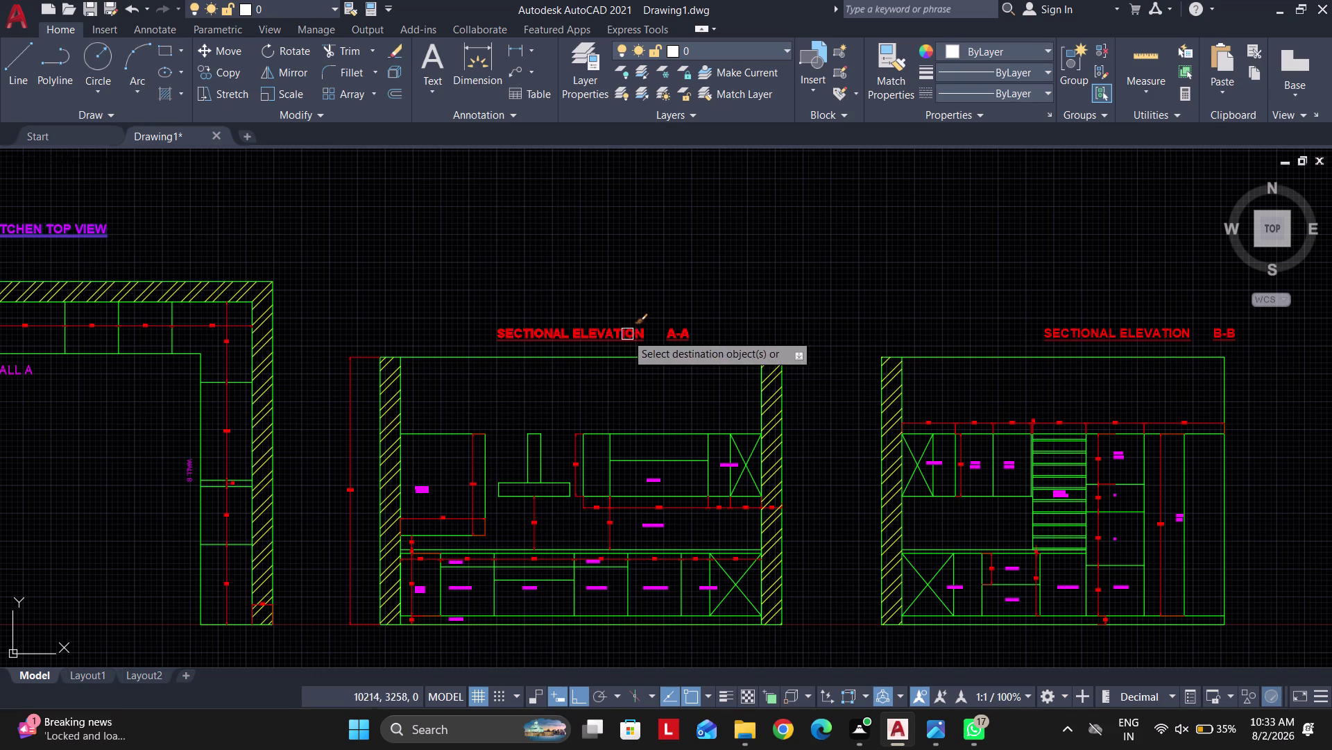
key(Escape)
Open the A-A title, accidentally resize its text box, and discard those changes.
double_click(629, 332)
key(ctrl+a)
scroll(up, 3)
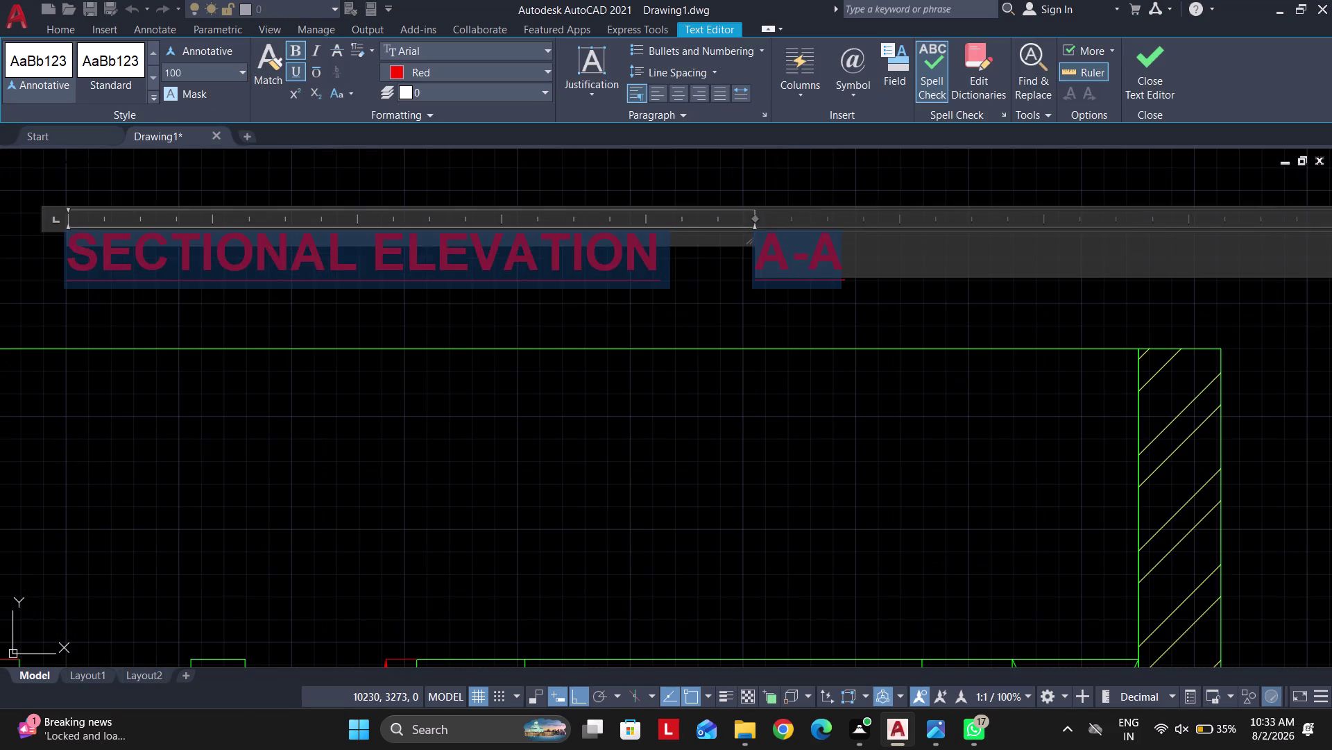
key(Escape)
double_click(780, 261)
drag(885, 262, 199, 237)
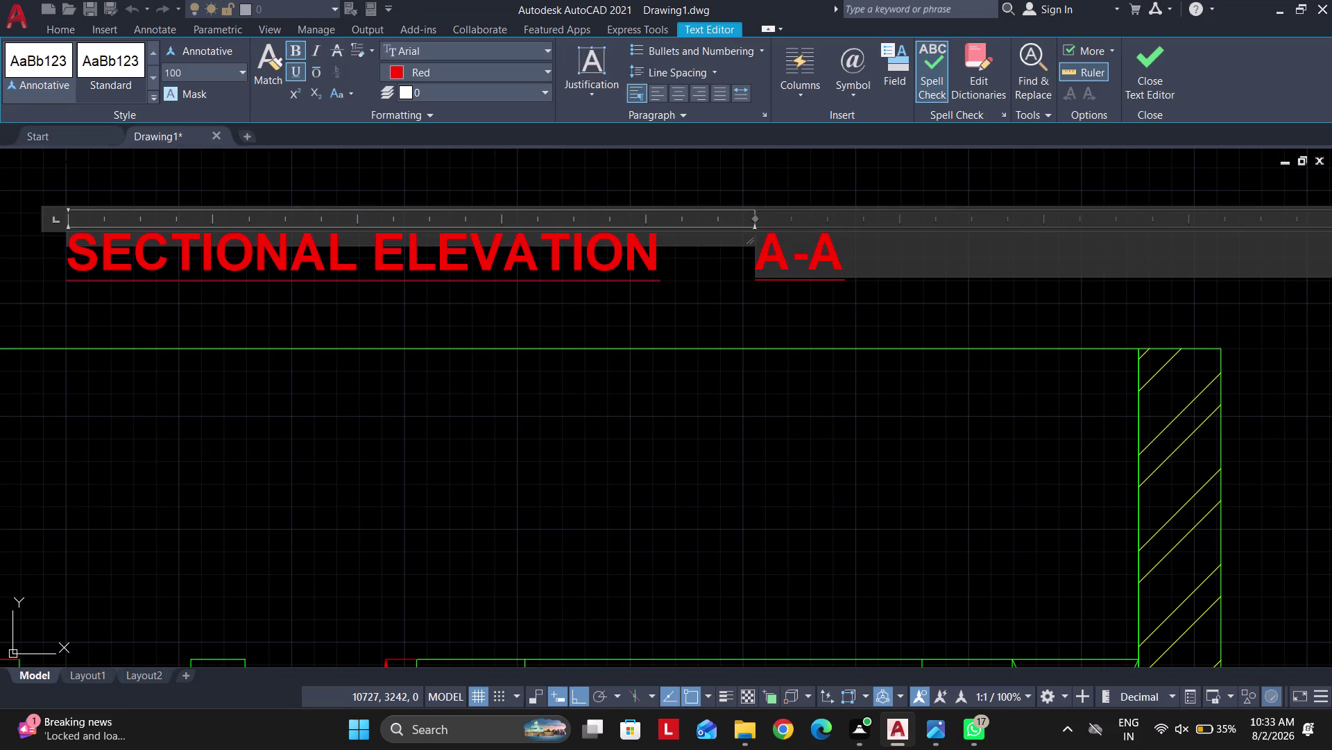
drag(199, 236, 155, 235)
drag(740, 260, 732, 259)
key(BackSpace)
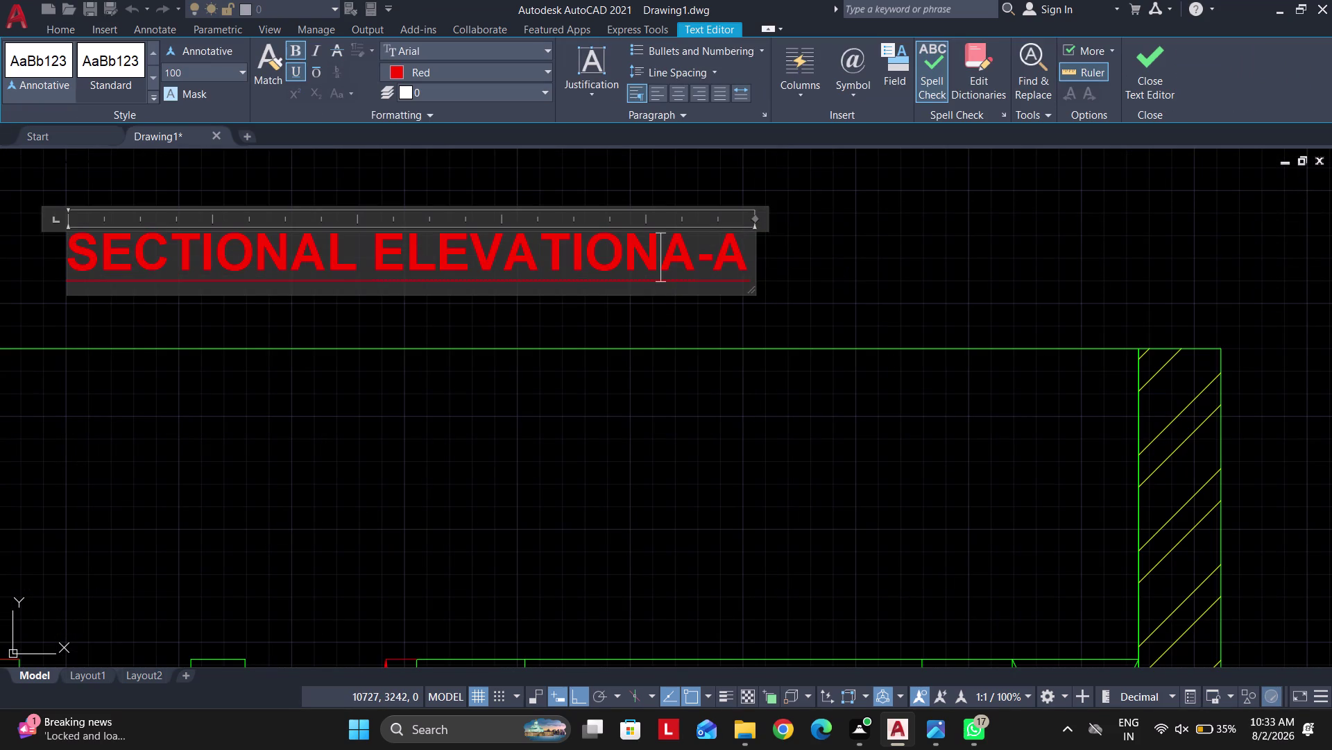
key(space)
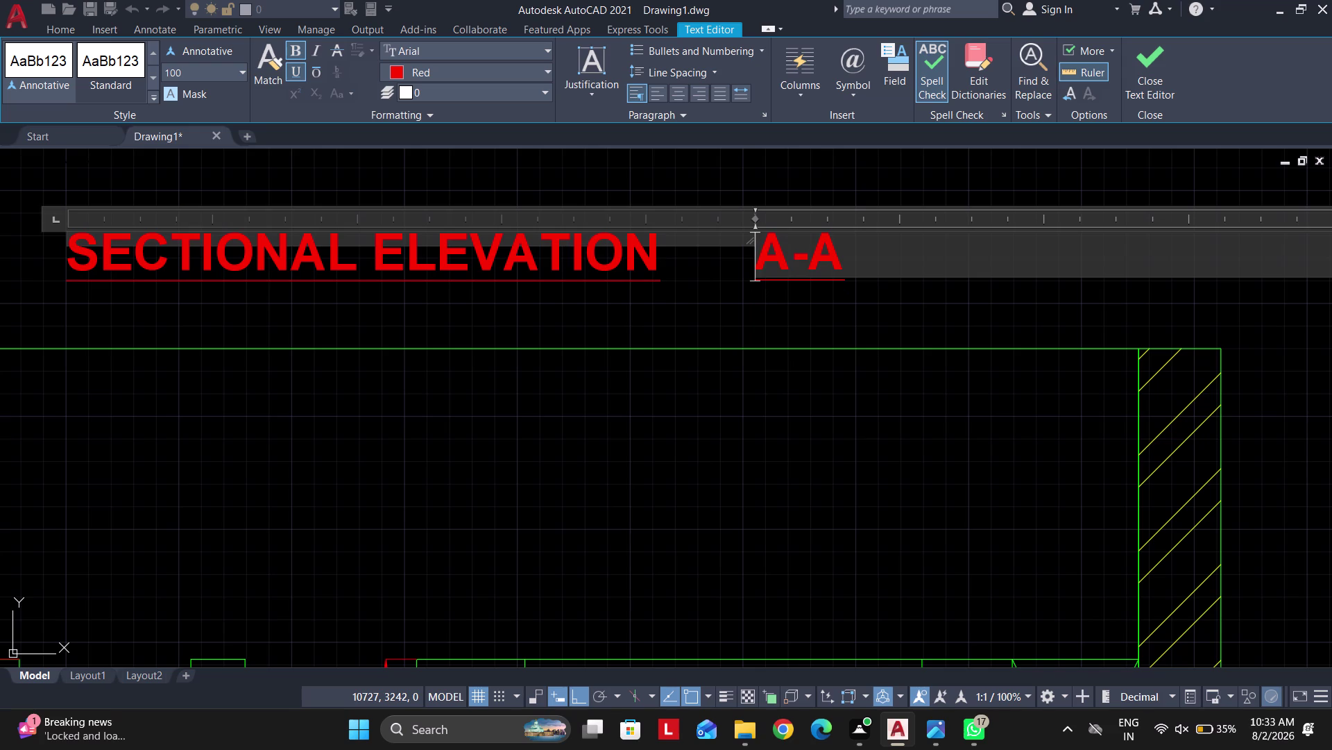
click(715, 290)
key(Escape)
scroll(down, 3)
click(771, 367)
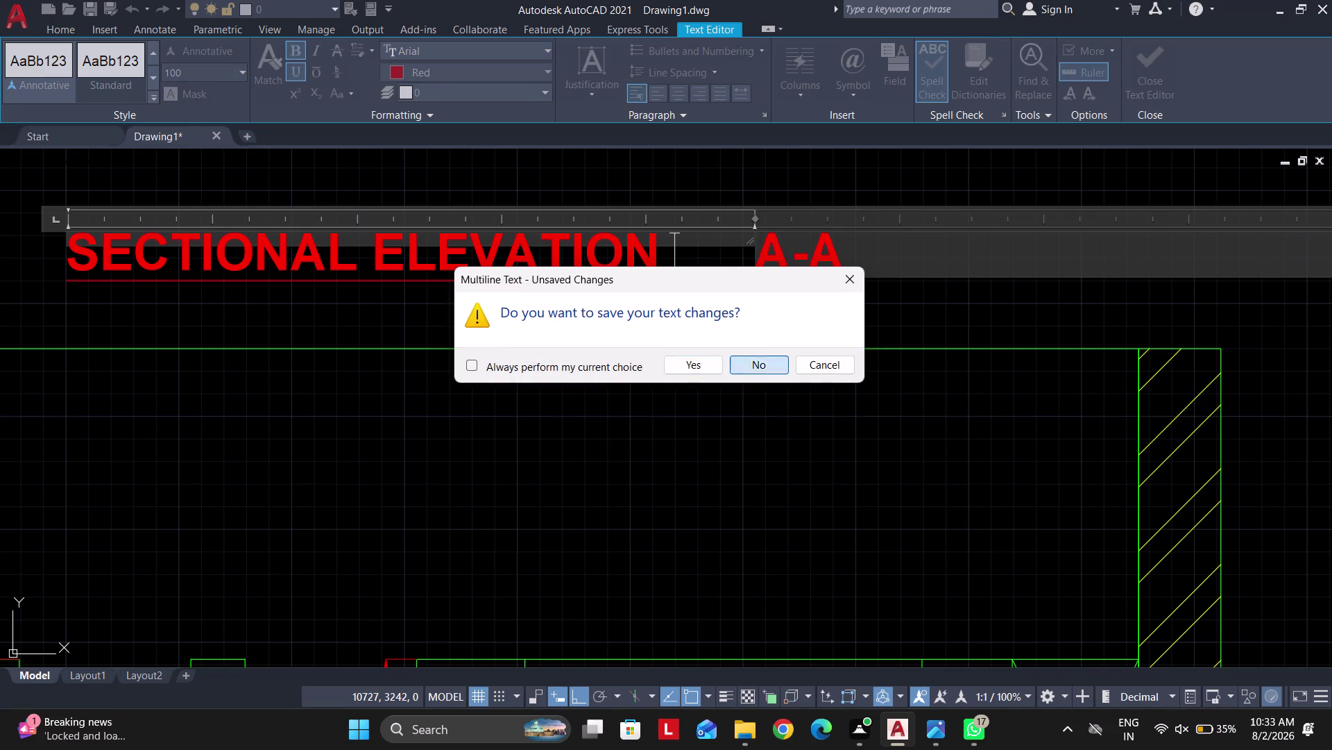
scroll(down, 3)
key(Escape)
Change all the B-B sectional elevation title text to magenta.
middle_drag(872, 333, 620, 331)
scroll(up, 3)
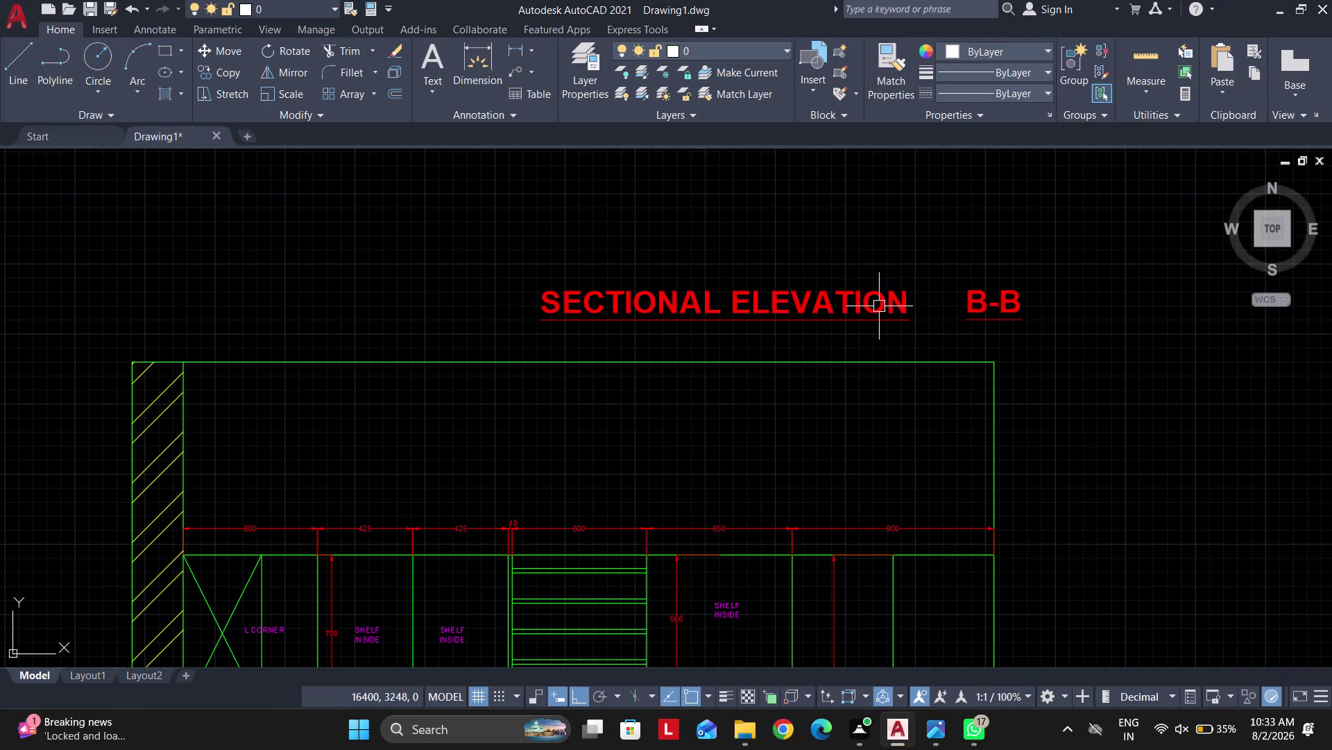
double_click(877, 305)
key(ctrl+a)
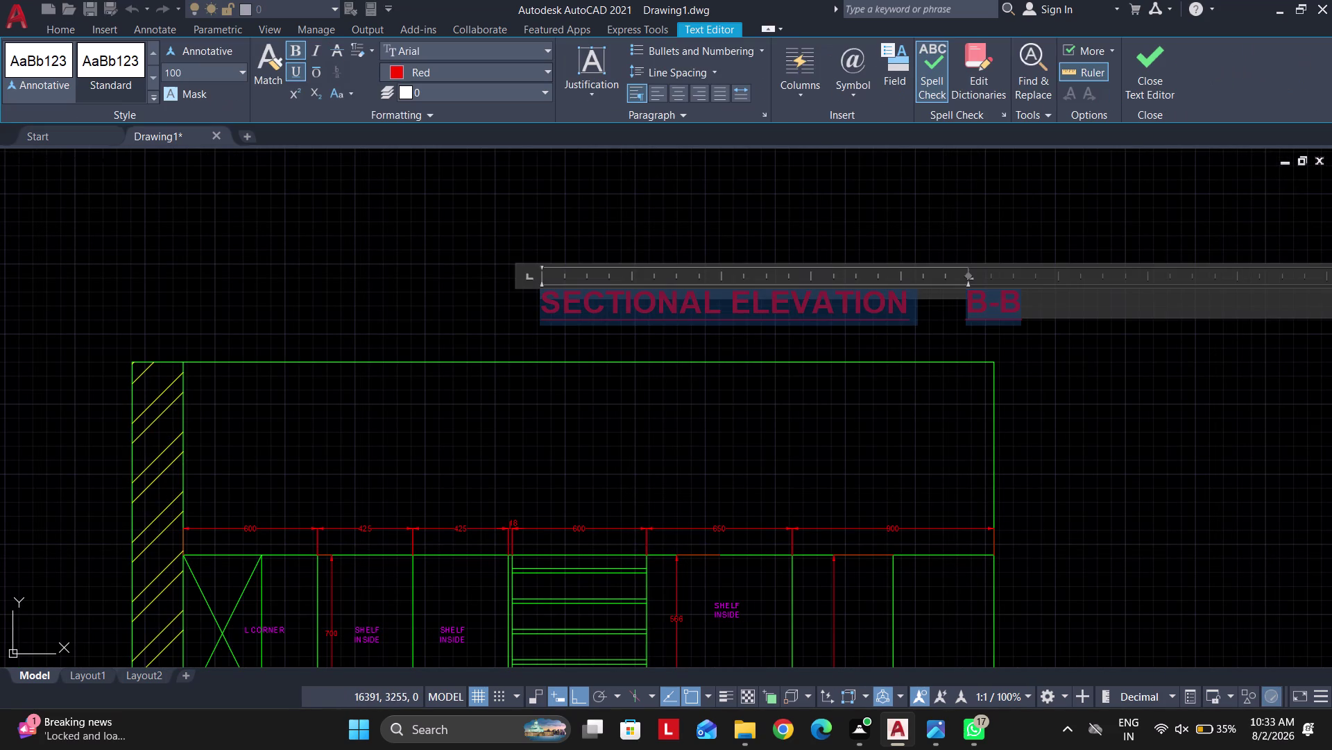
click(446, 62)
click(481, 251)
click(466, 279)
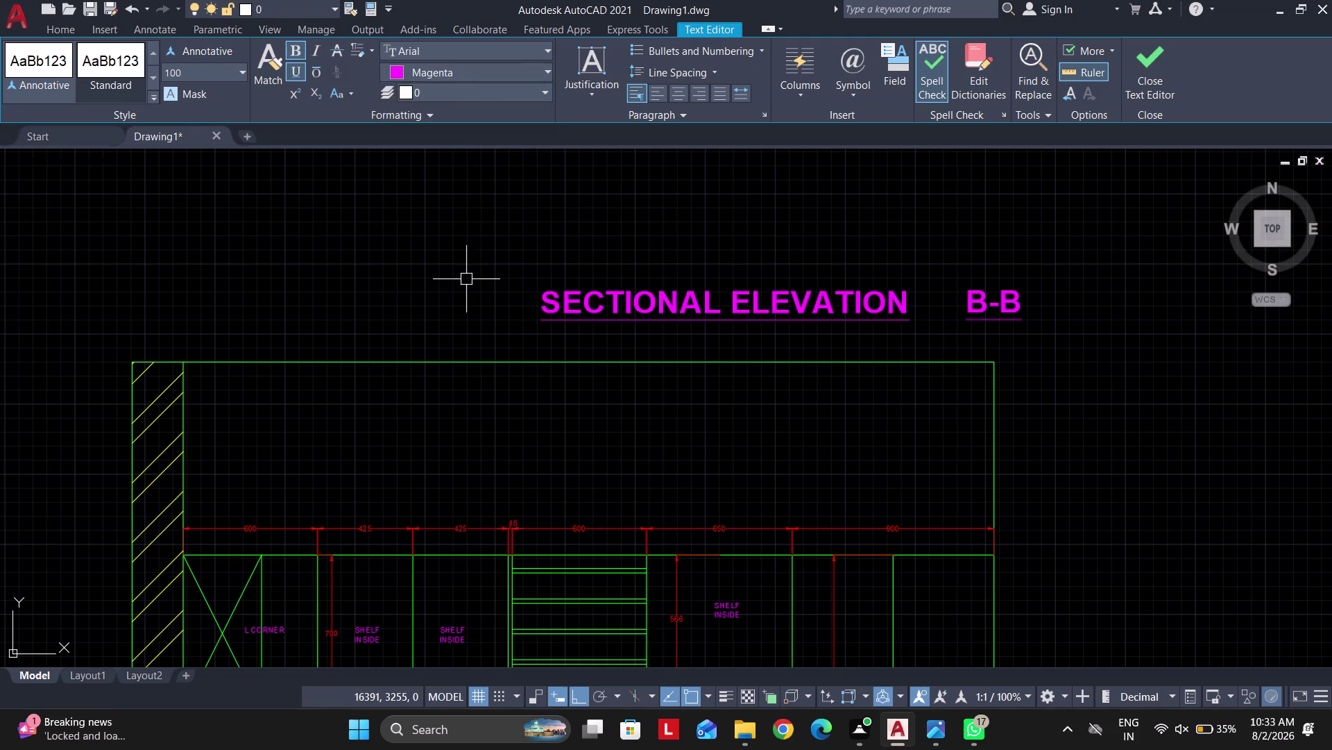
Change all the A-A sectional elevation title text to magenta.
middle_drag(326, 295, 948, 323)
scroll(down, 3)
double_click(297, 319)
key(ctrl+a)
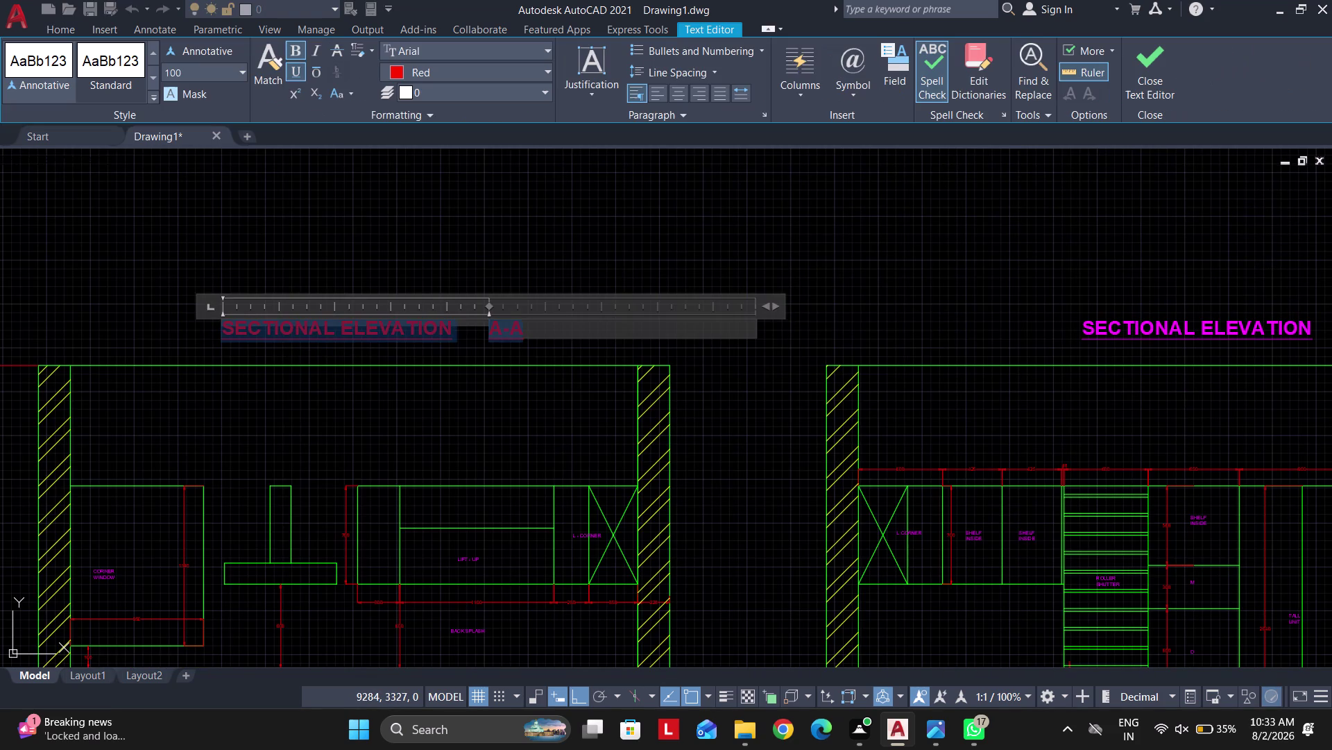
scroll(up, 3)
click(408, 79)
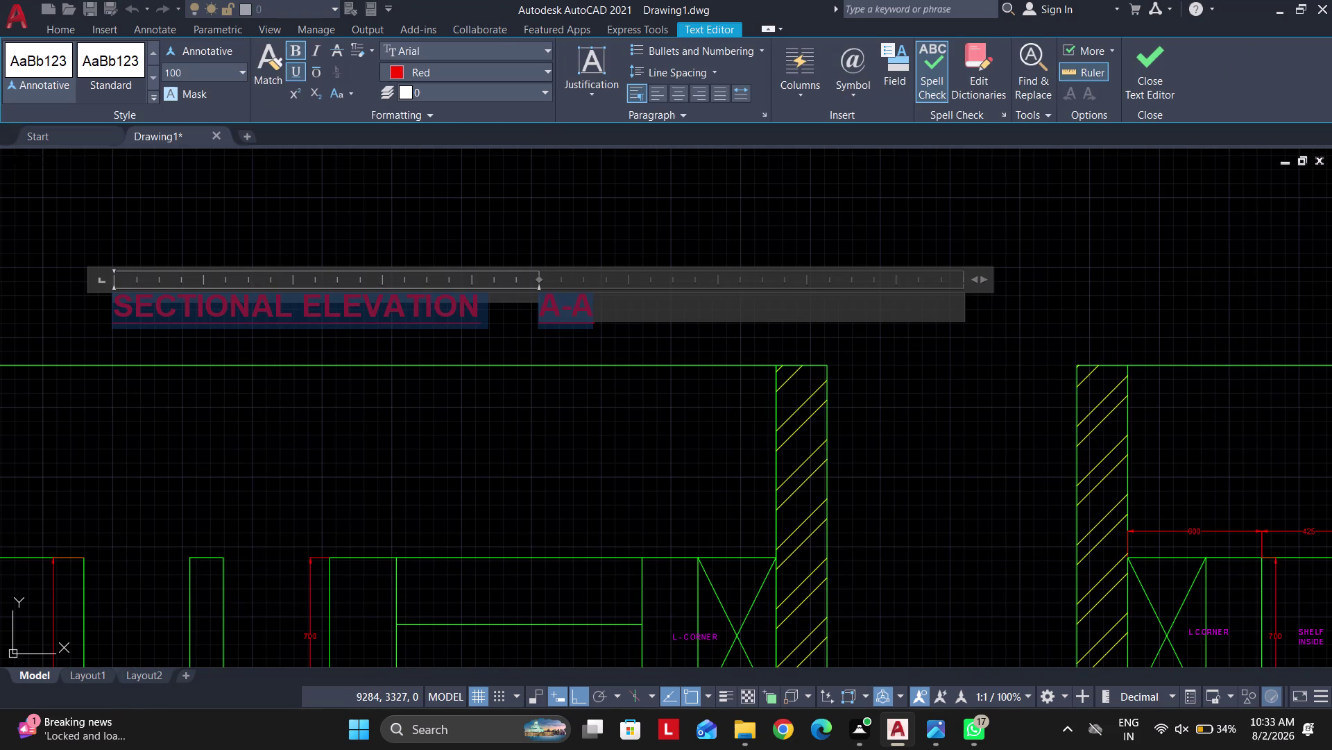
click(486, 250)
click(693, 183)
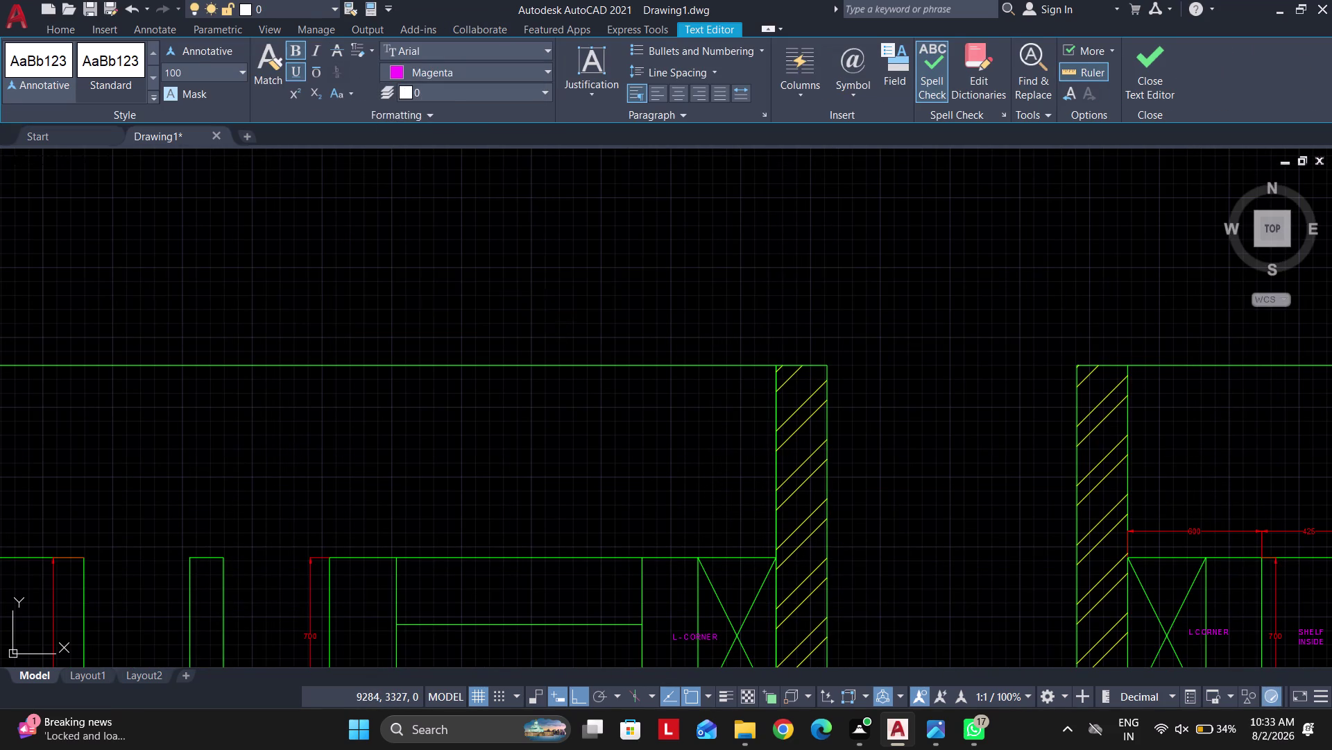
key(Escape)
key(Escape)
scroll(down, 3)
key(Escape)
scroll(down, 3)
key(Escape)
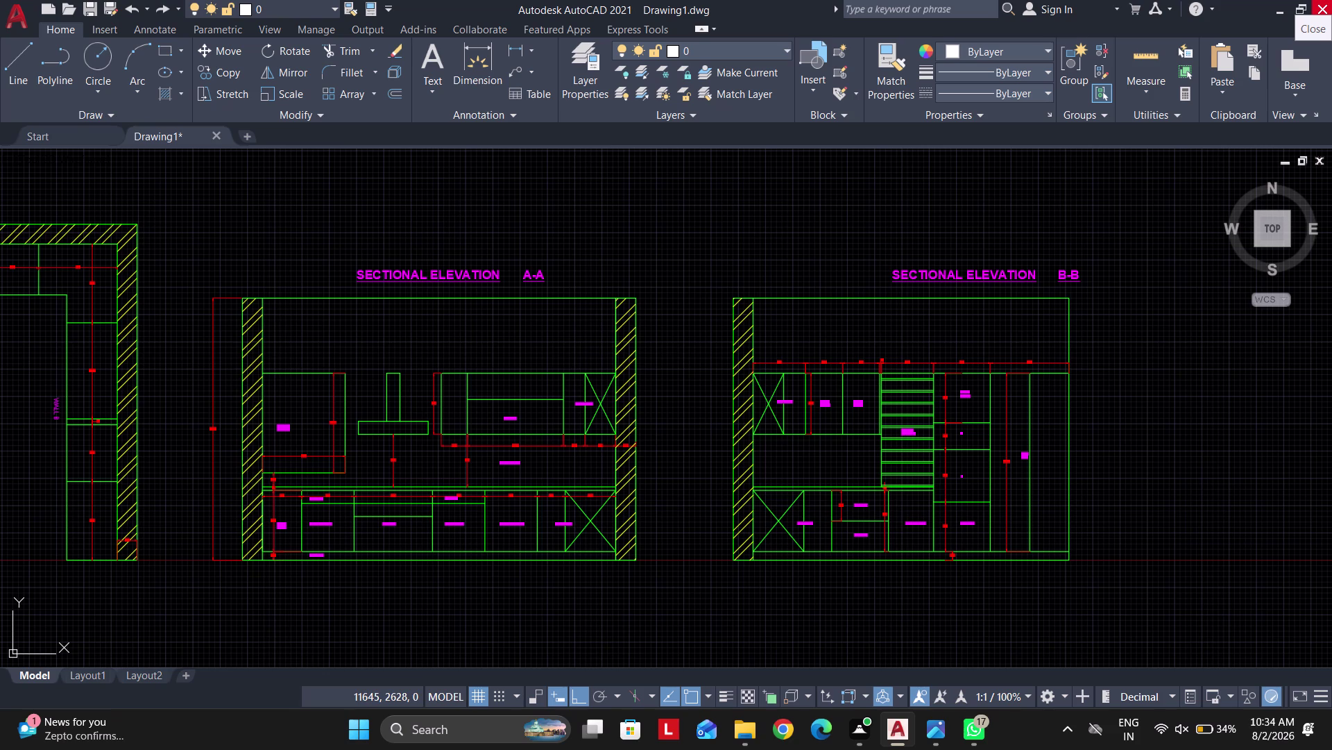
drag(1331, 3, 1302, 14)
right_drag(808, 12, 413, 431)
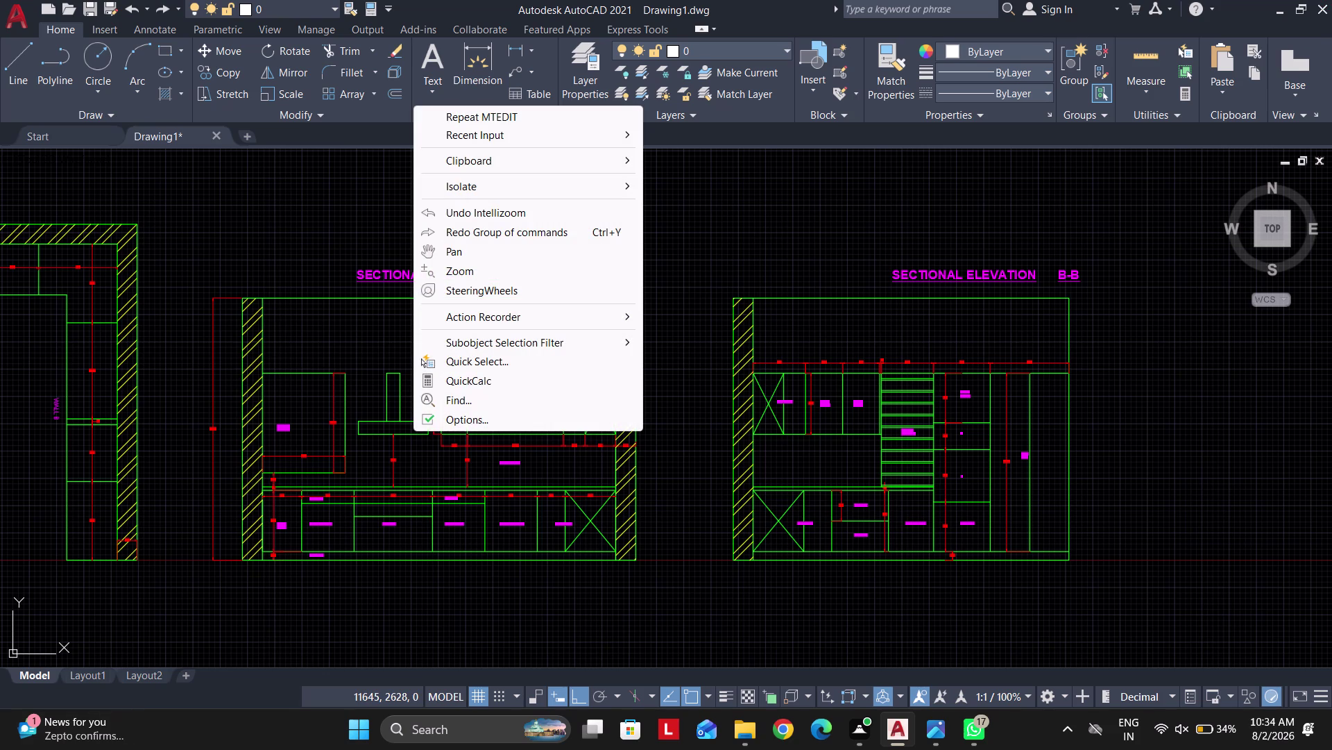
Zoom and pan to show the top view and both elevations.
click(736, 243)
key(Escape)
key(Escape)
scroll(down, 3)
scroll(up, 3)
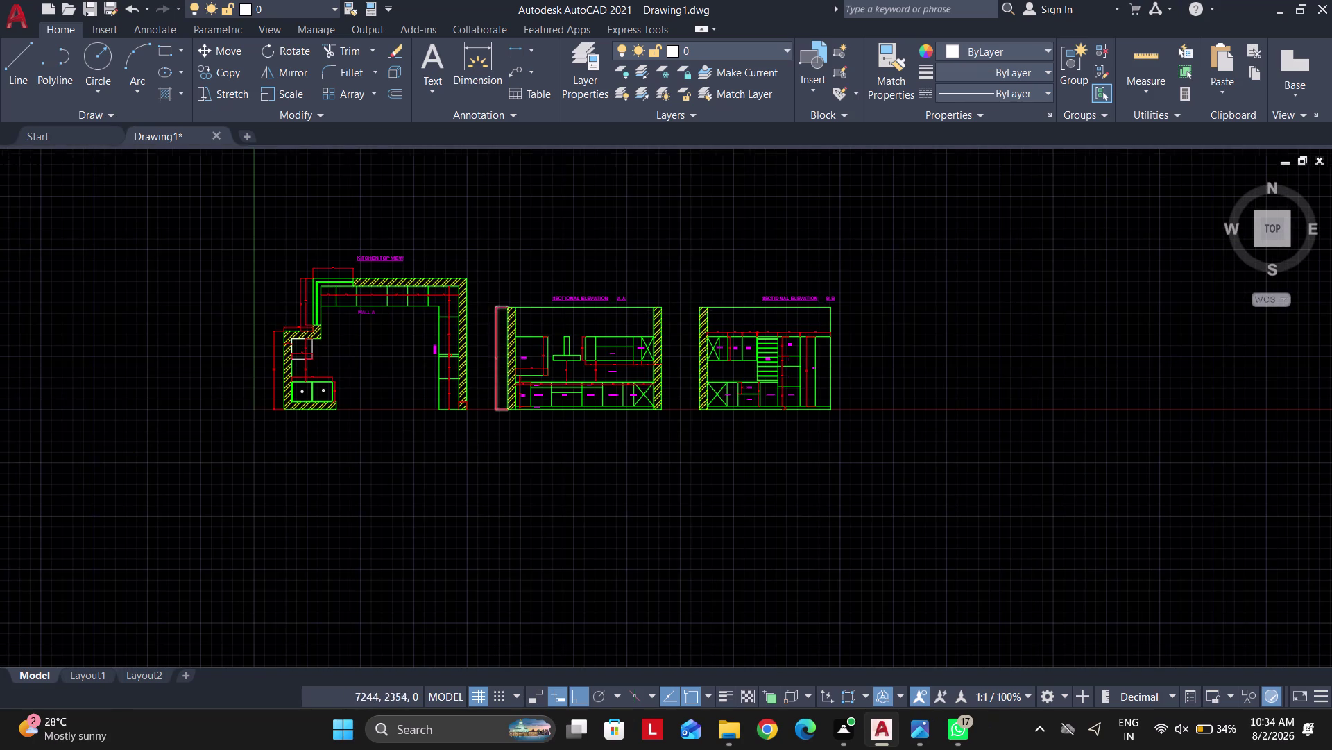
middle_drag(442, 342, 566, 389)
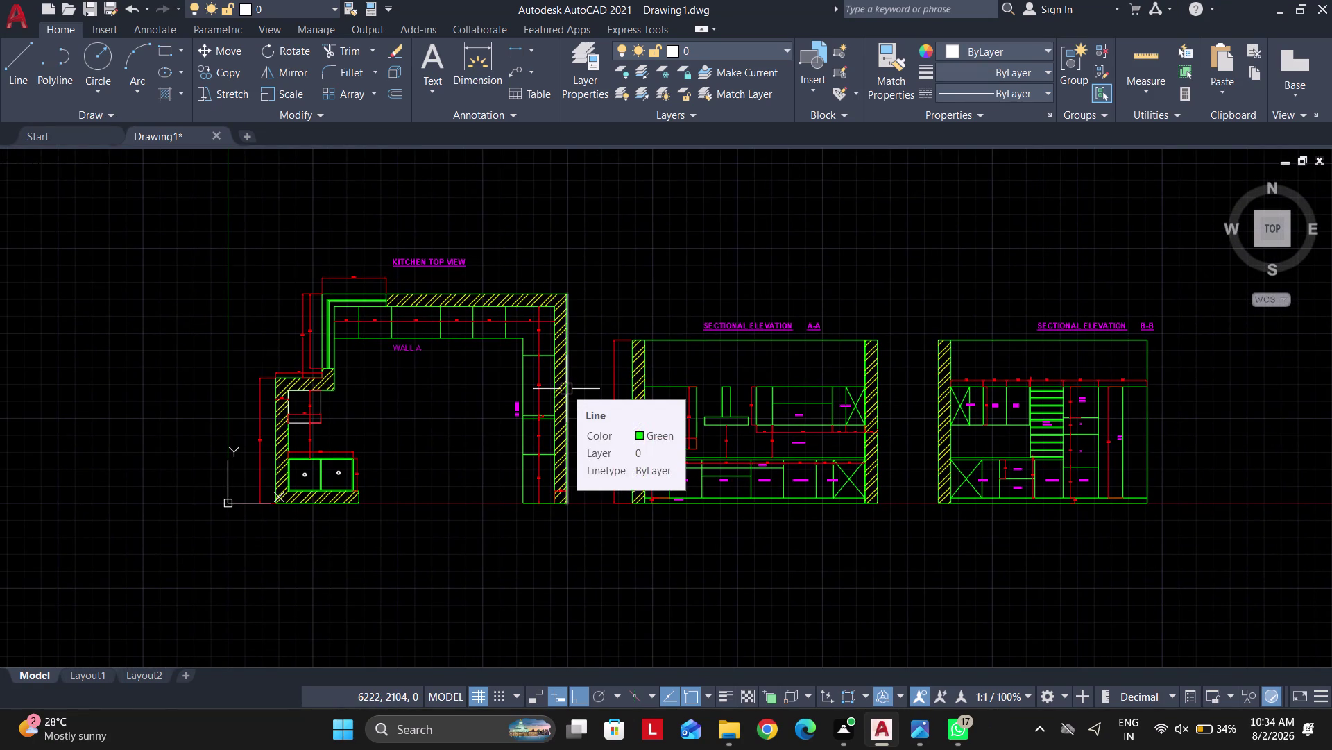
Close the recent blocks palette, recentre the kitchen views, and start new Drawing2.
text(I)
key(space)
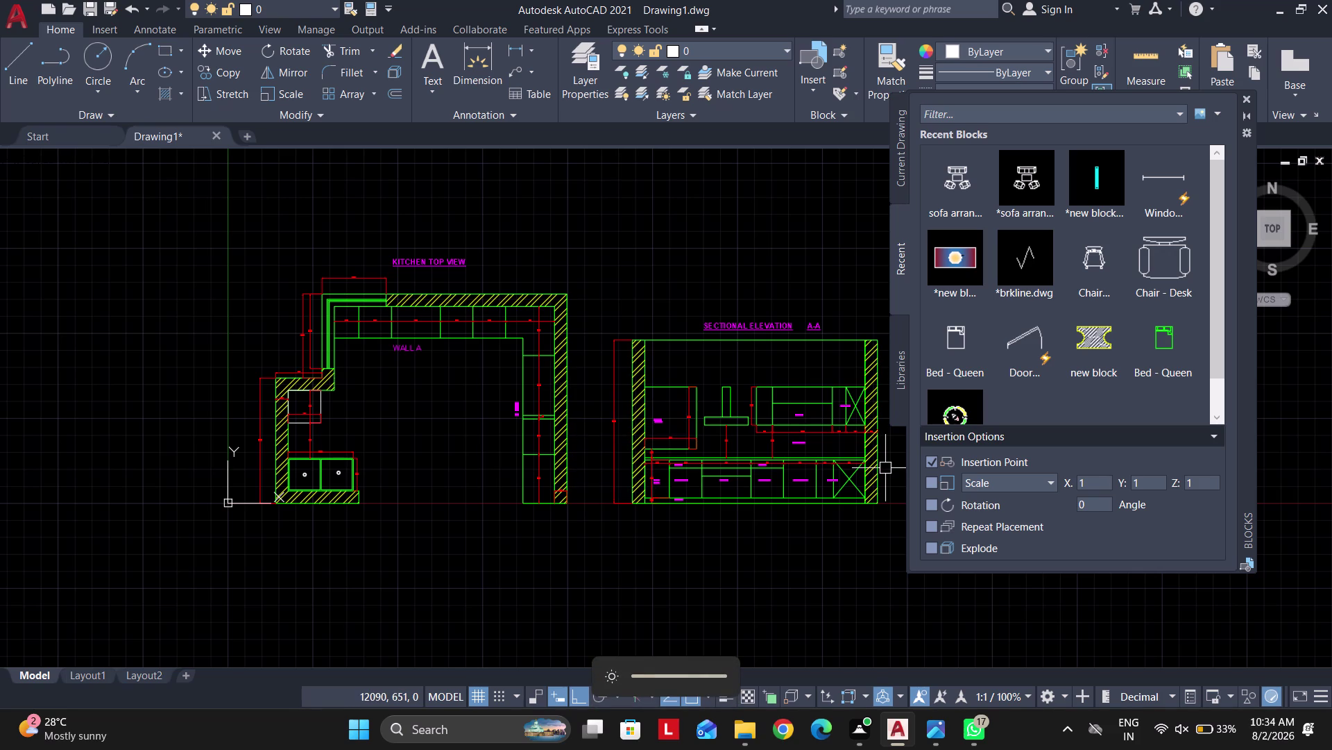
scroll(down, 3)
scroll(down, 3)
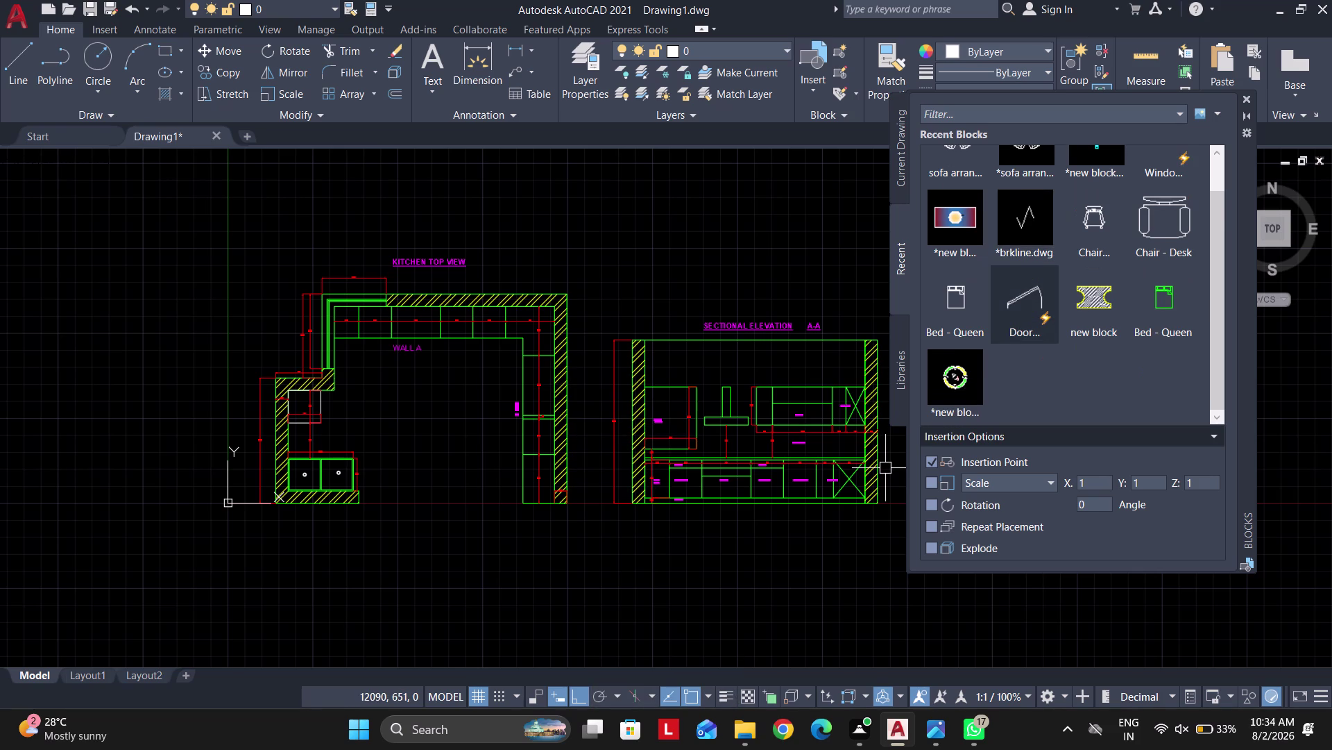
scroll(up, 3)
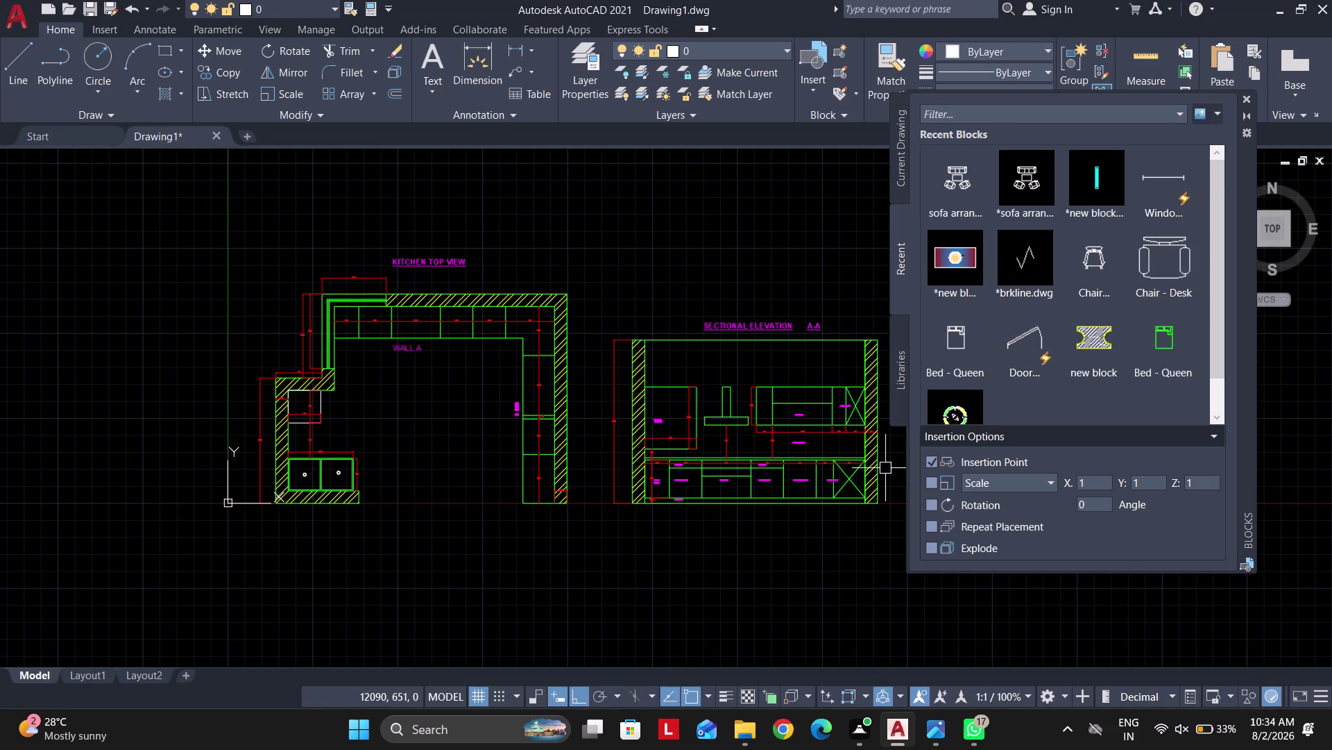
click(1245, 99)
key(Escape)
middle_drag(517, 243, 417, 237)
key(Escape)
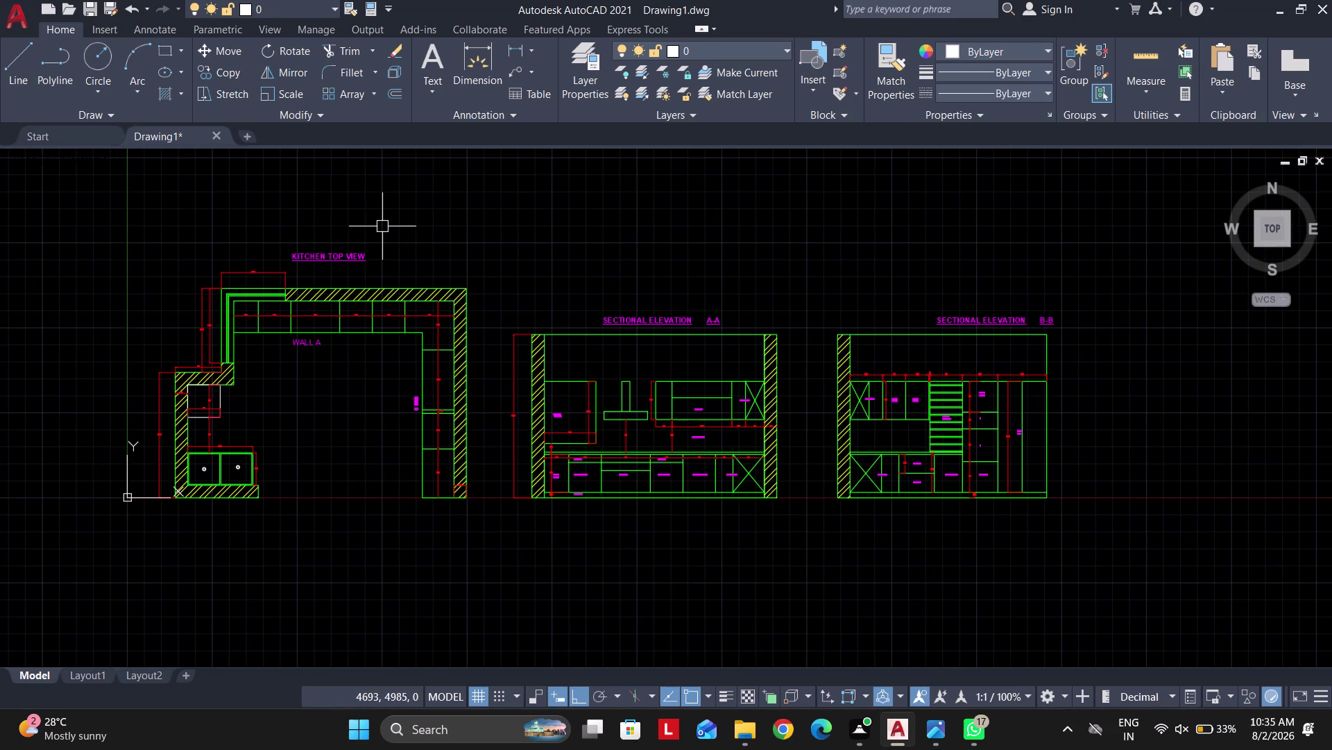
click(246, 135)
key(Escape)
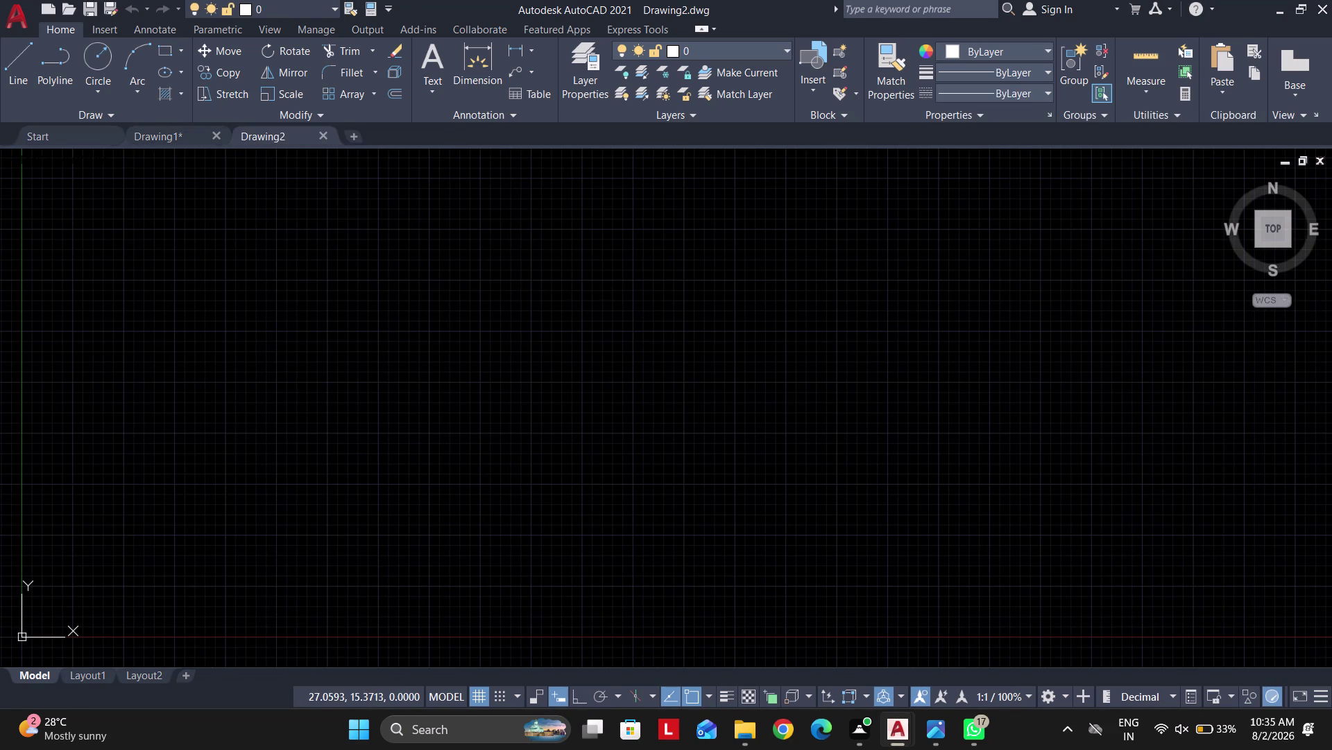
Set Drawing2's insertion units to millimetres and length precision to 0.
key(Escape)
key(Escape)
text(UN)
key(space)
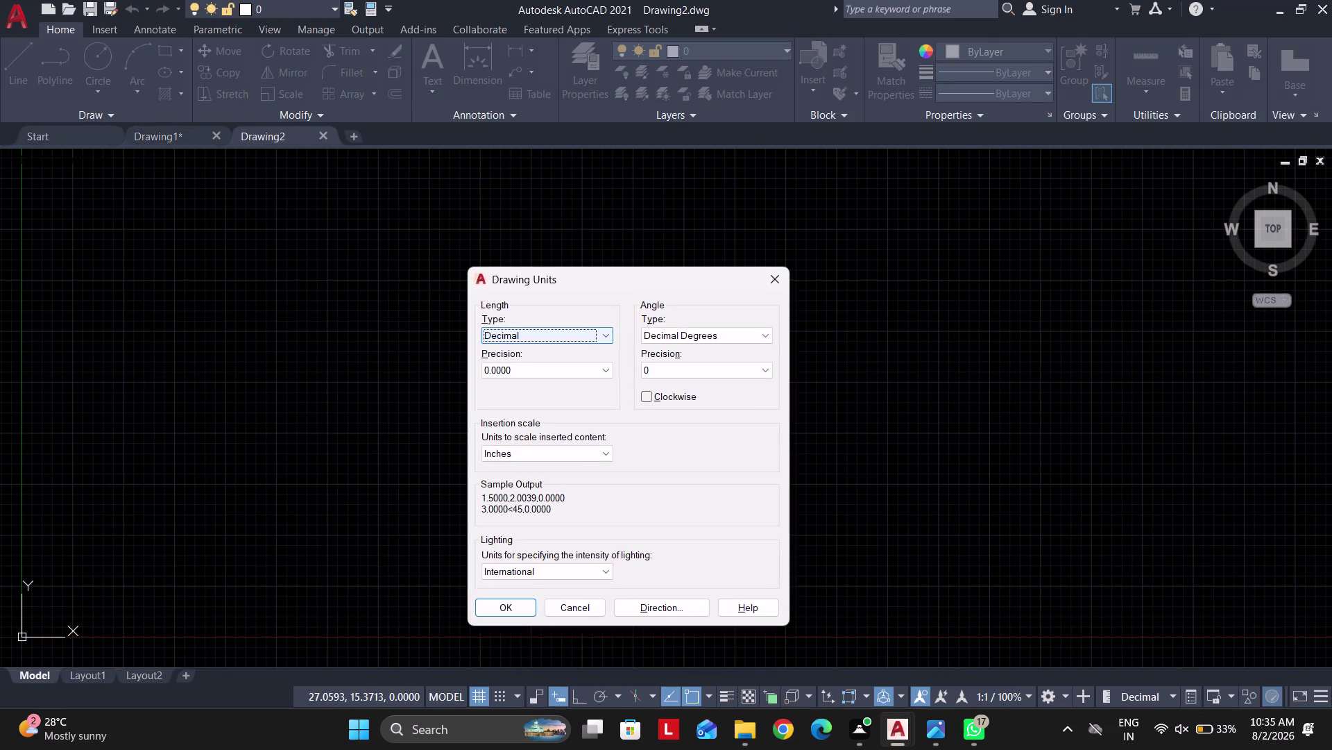
click(523, 455)
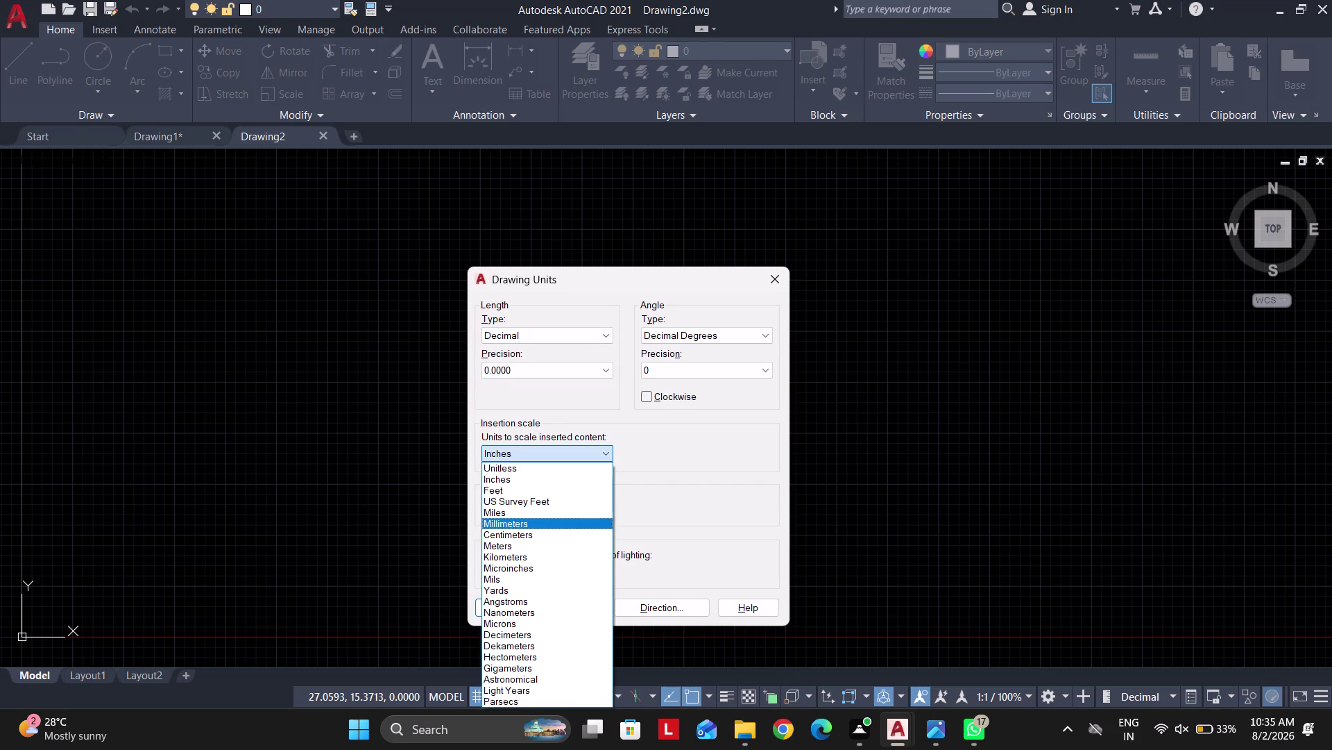
click(531, 518)
click(494, 358)
click(505, 374)
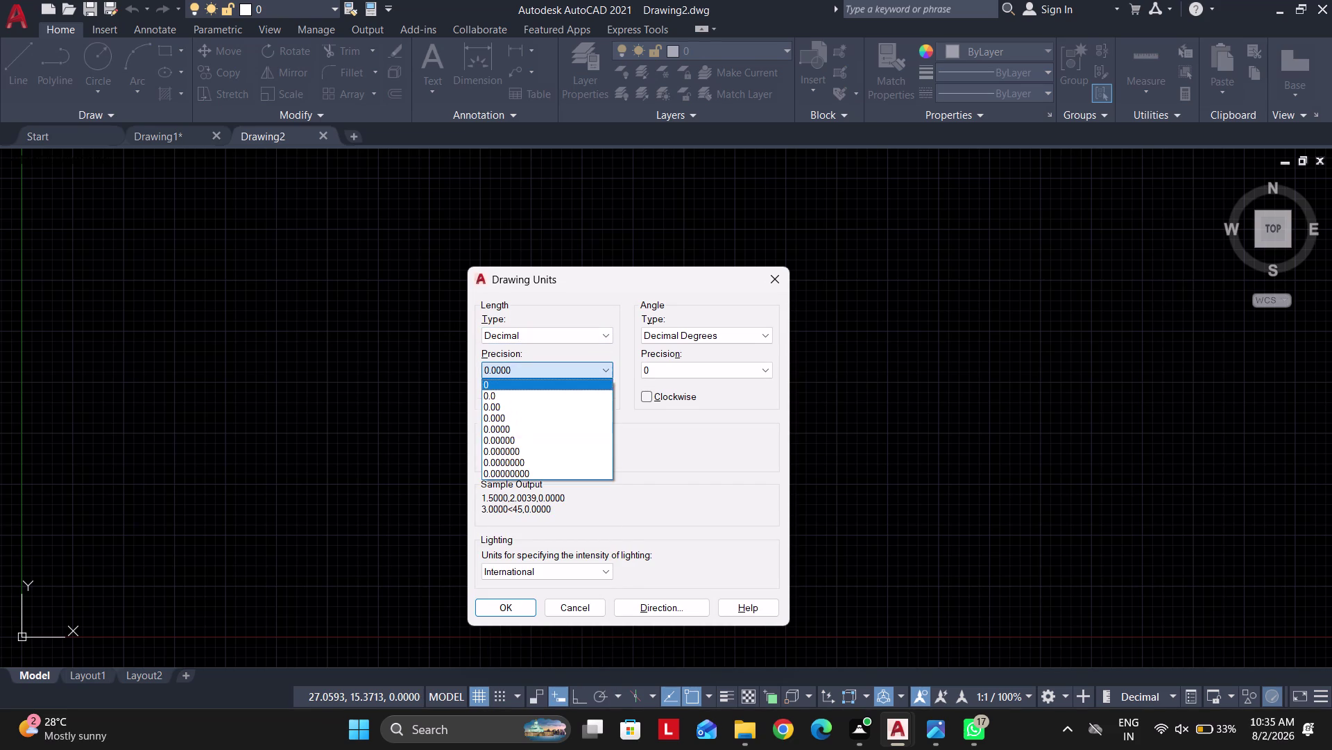
click(501, 382)
click(518, 599)
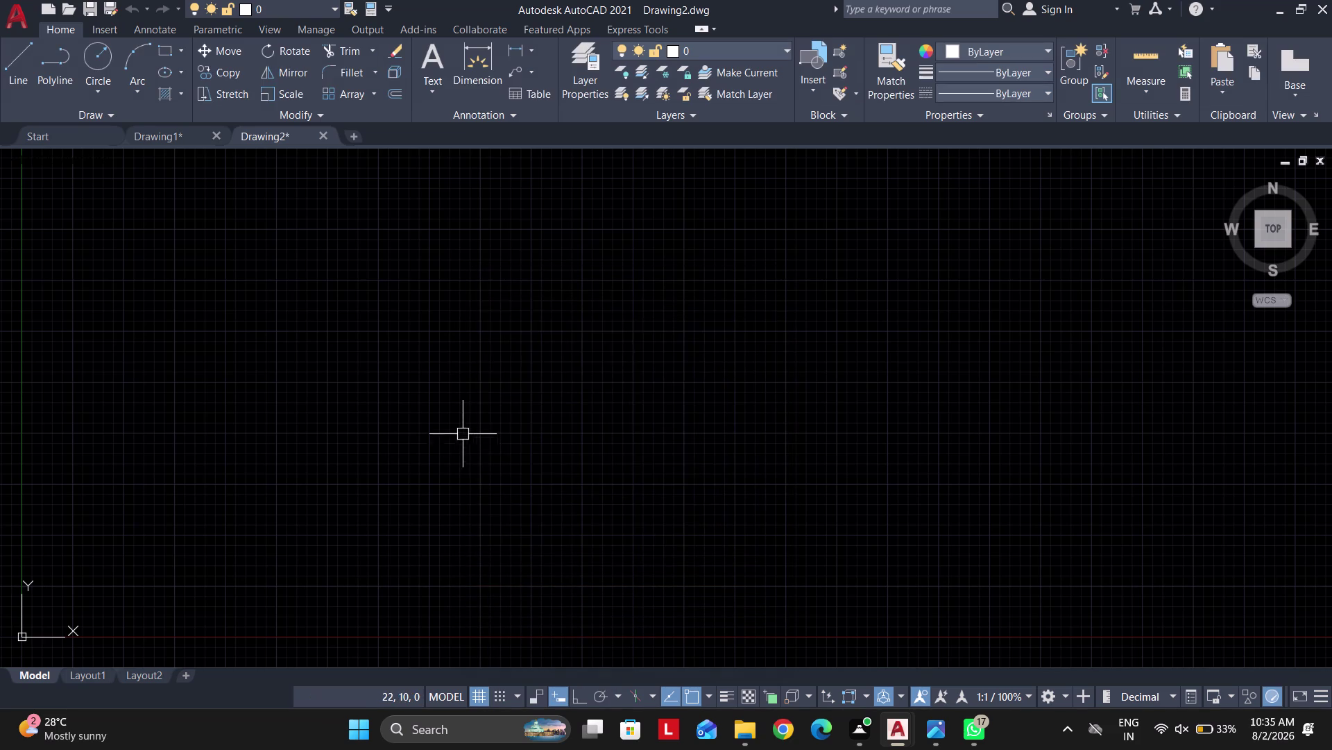
Start a rectangle with its first corner at the origin 0,0.
middle_drag(455, 433, 419, 419)
key(Escape)
key(Escape)
key(Escape)
text(RE)
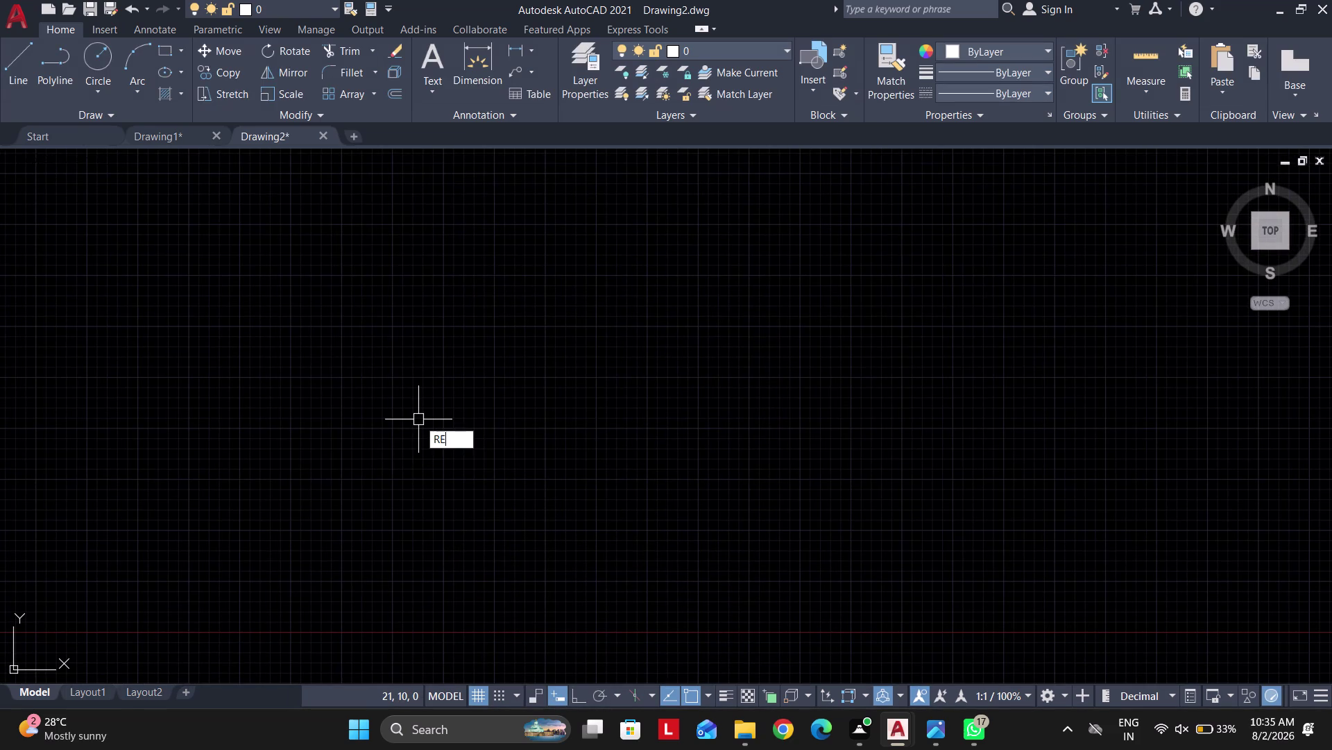
text(C)
key(space)
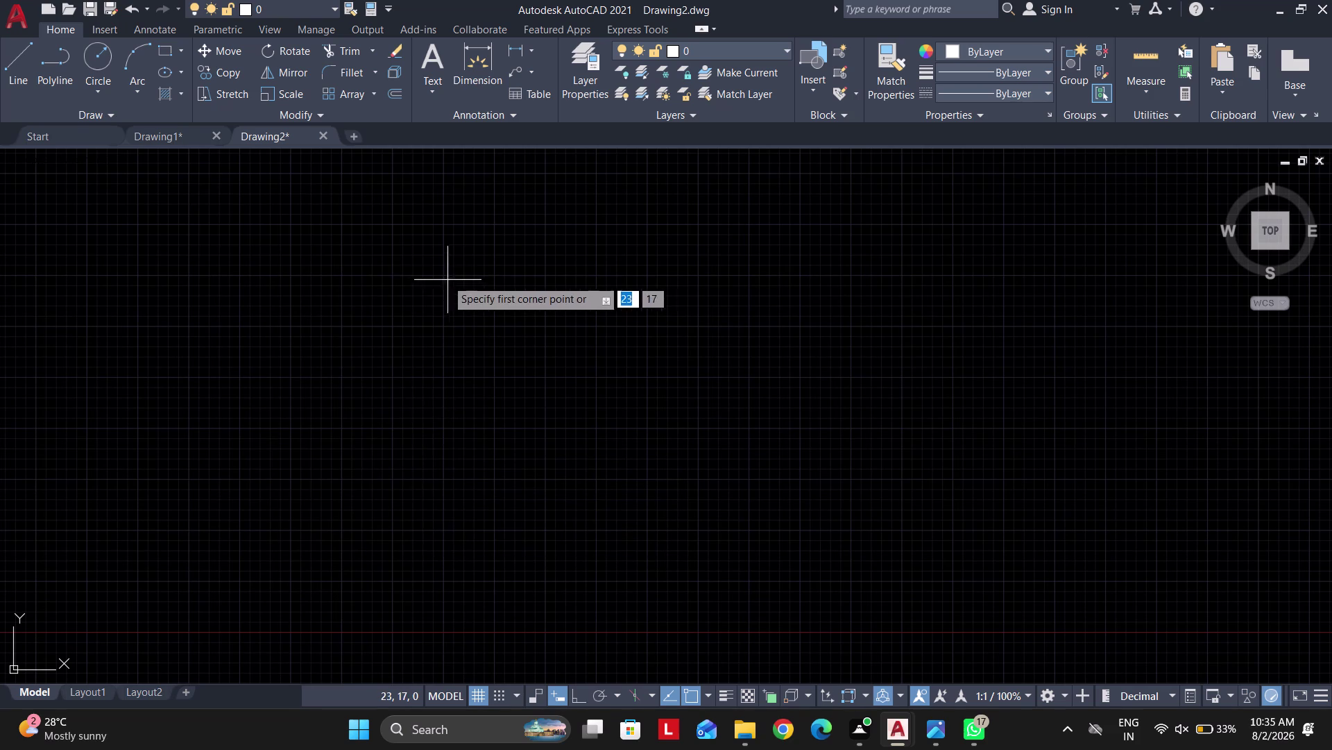
scroll(down, 3)
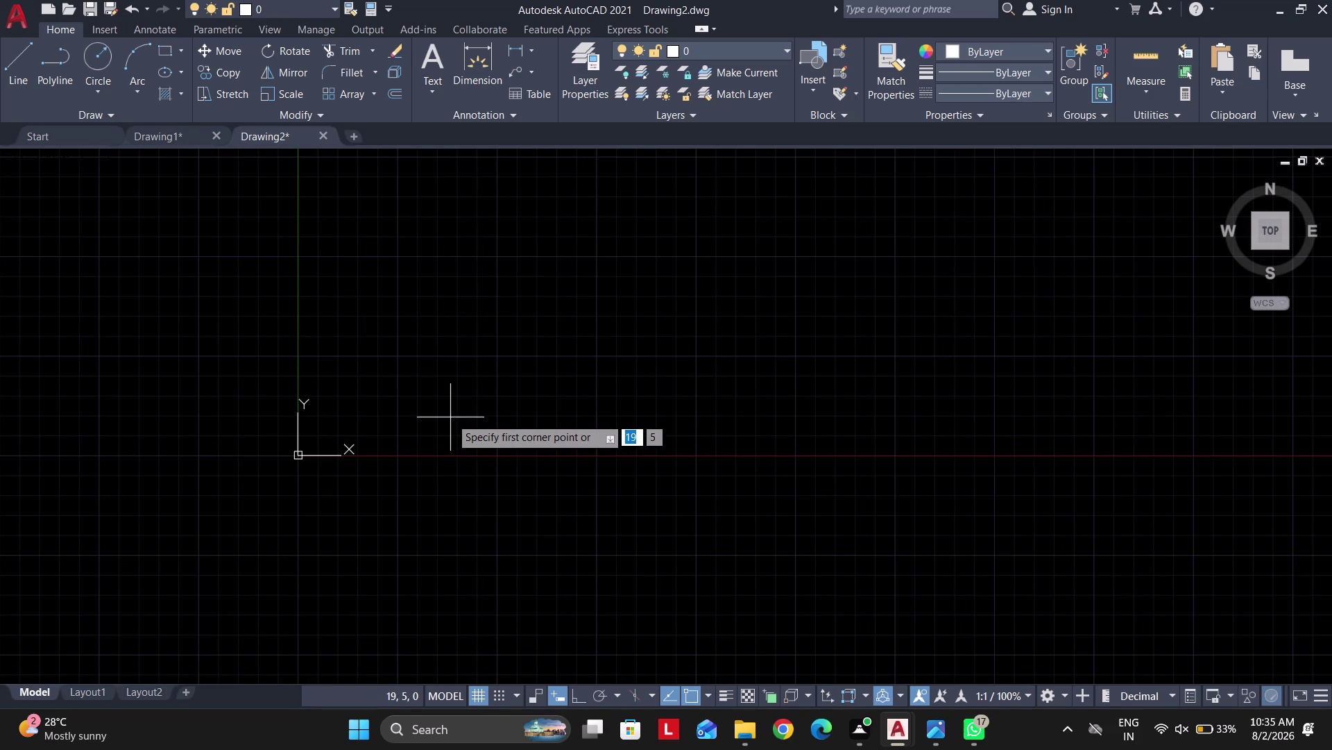
text(0,)
text(0)
key(Return)
Give the rectangle dimensions 420 × 297, placed up and right of the origin.
text(D)
key(space)
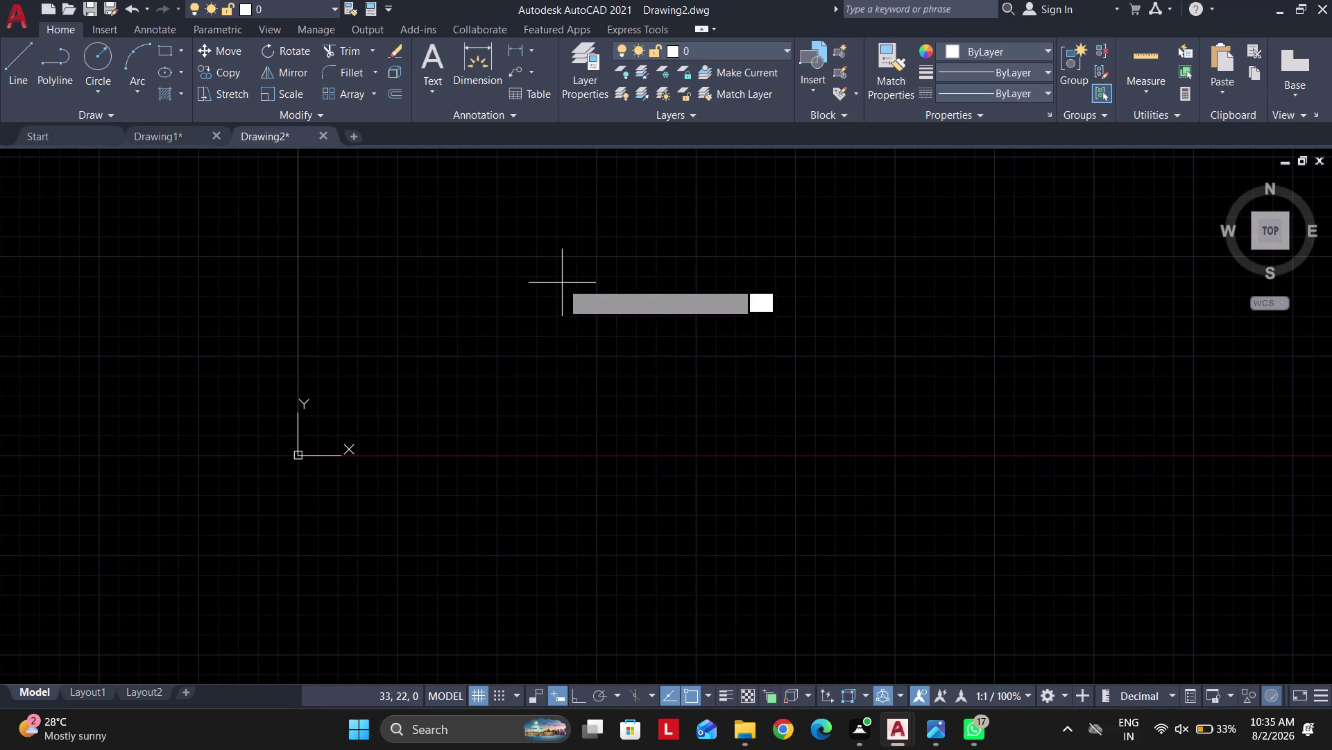
text(420)
key(Return)
text(2)
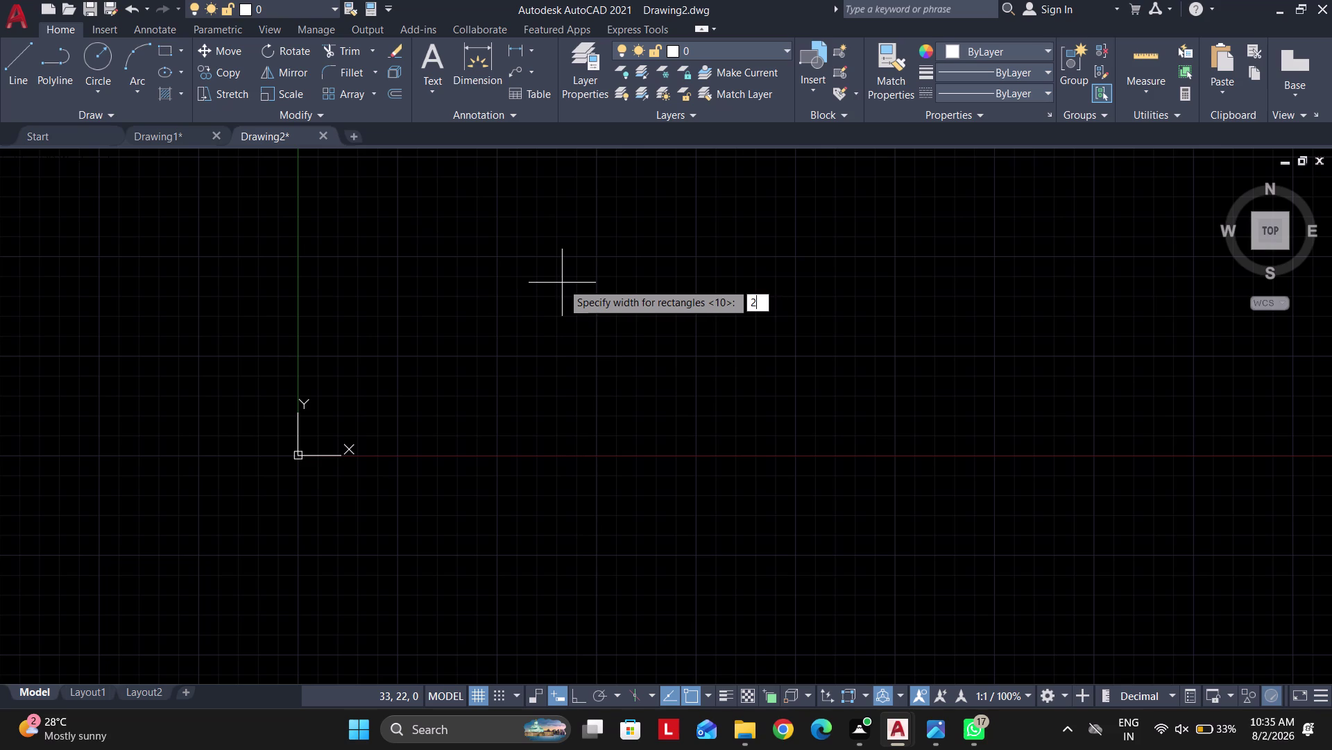
text(97)
key(Return)
click(575, 281)
scroll(down, 3)
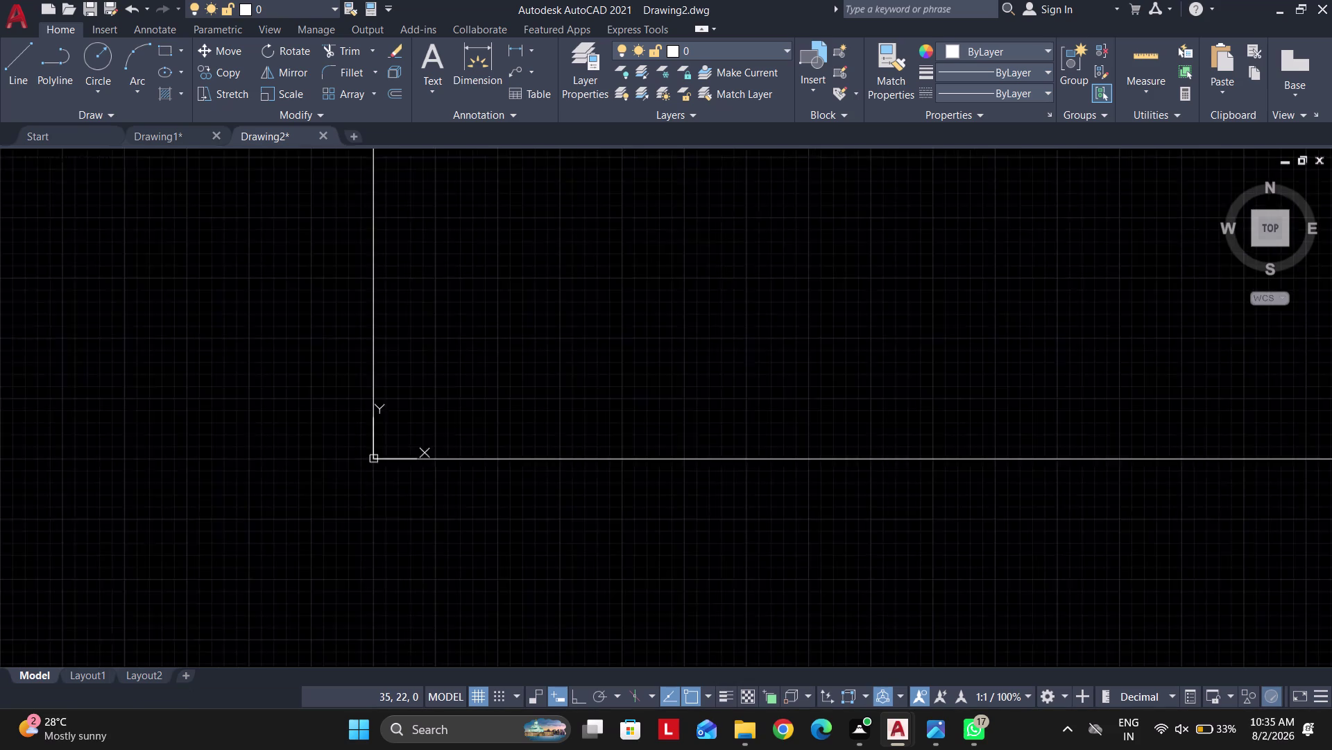
Start offsetting the sheet rectangle by 15, then cancel the attempt.
scroll(down, 3)
middle_drag(665, 448, 628, 448)
text(O)
key(space)
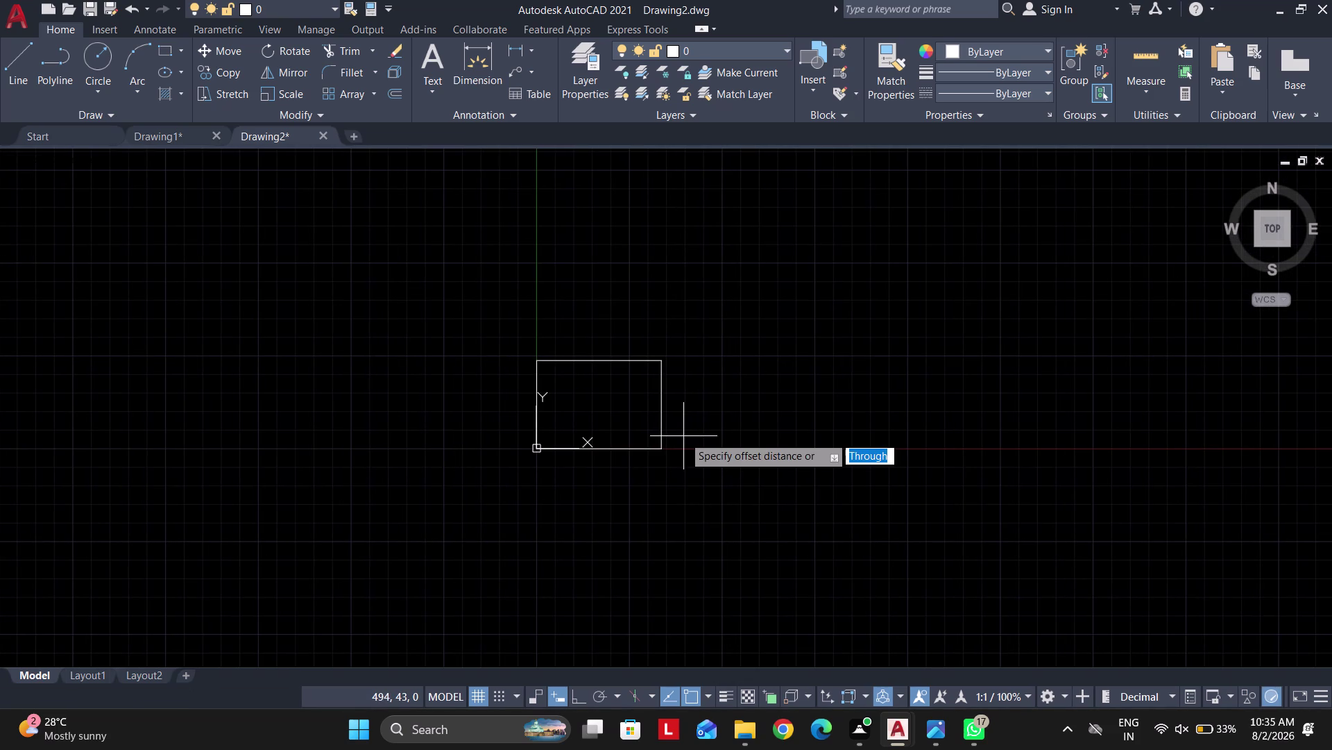
text(15)
key(Return)
scroll(up, 3)
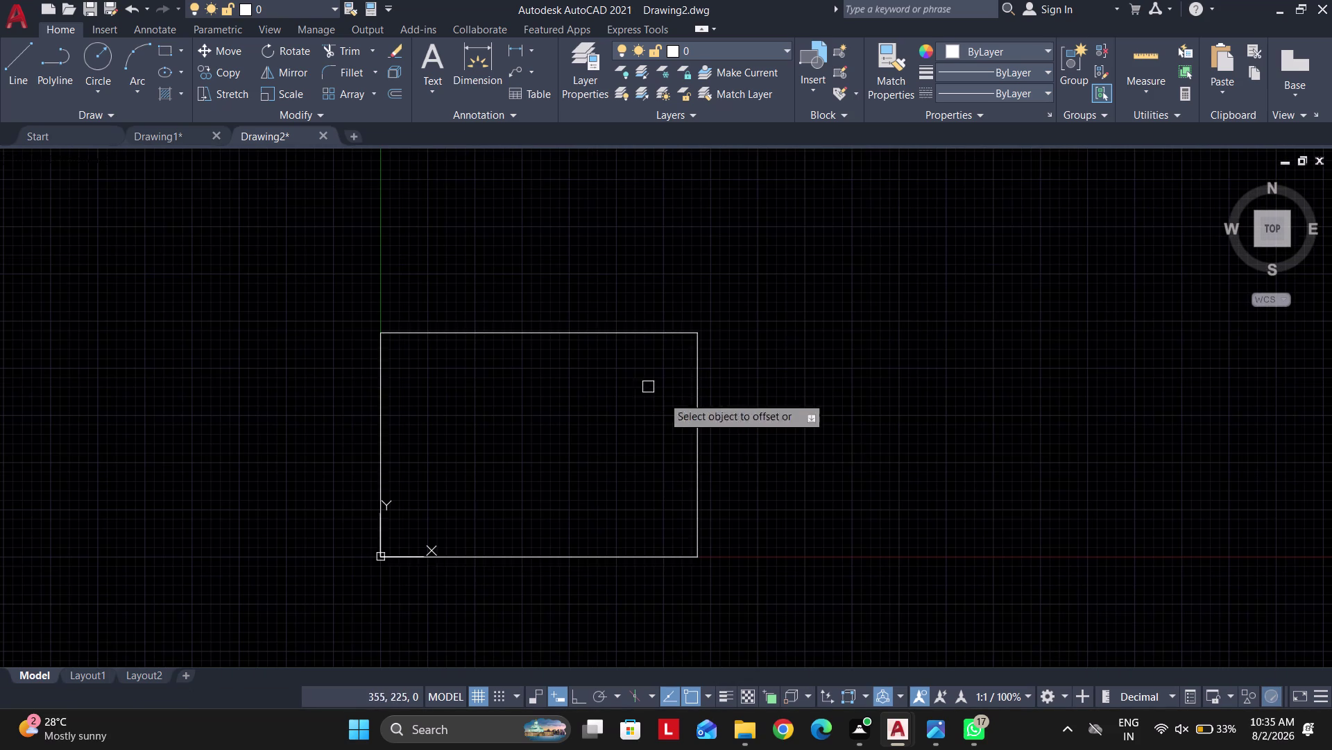
click(701, 426)
scroll(up, 3)
key(Escape)
key(Escape)
Offset the sheet rectangle 5 inward to form the inner border.
text(O)
key(space)
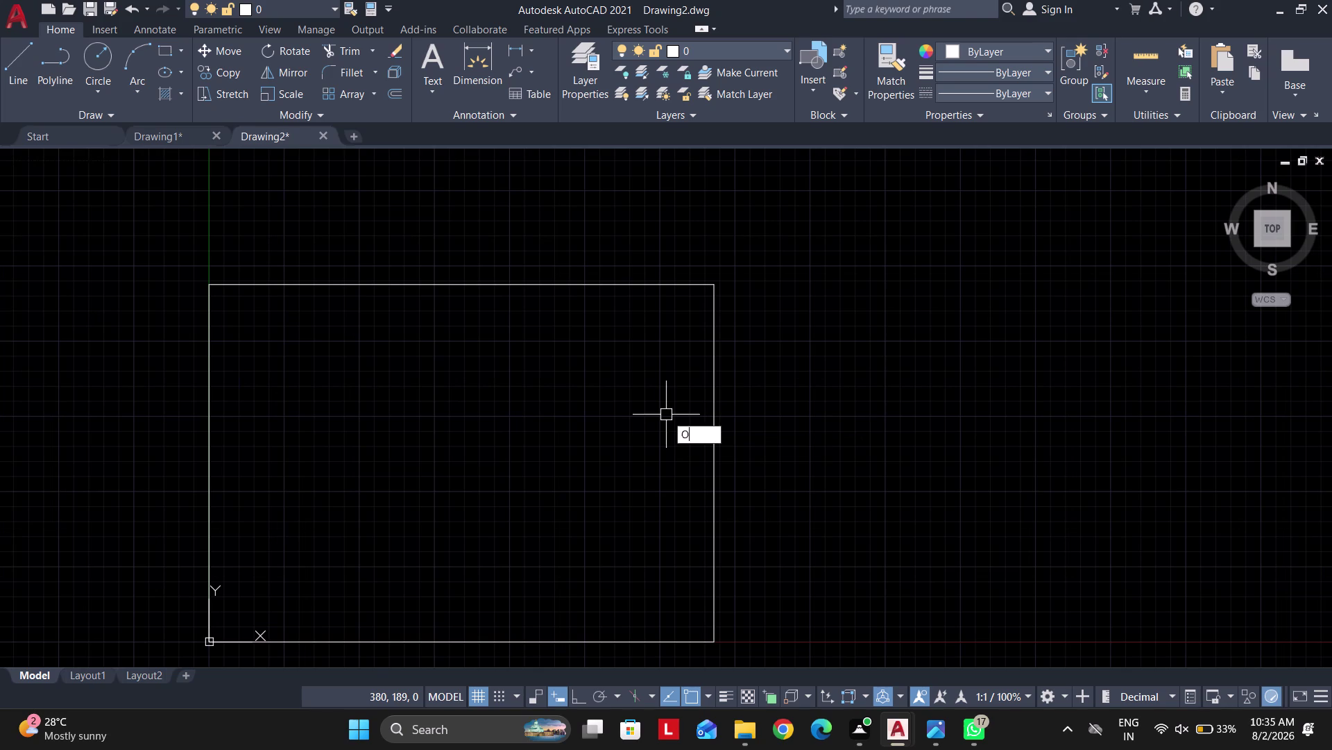
text(5)
key(Return)
click(713, 404)
click(668, 399)
key(Escape)
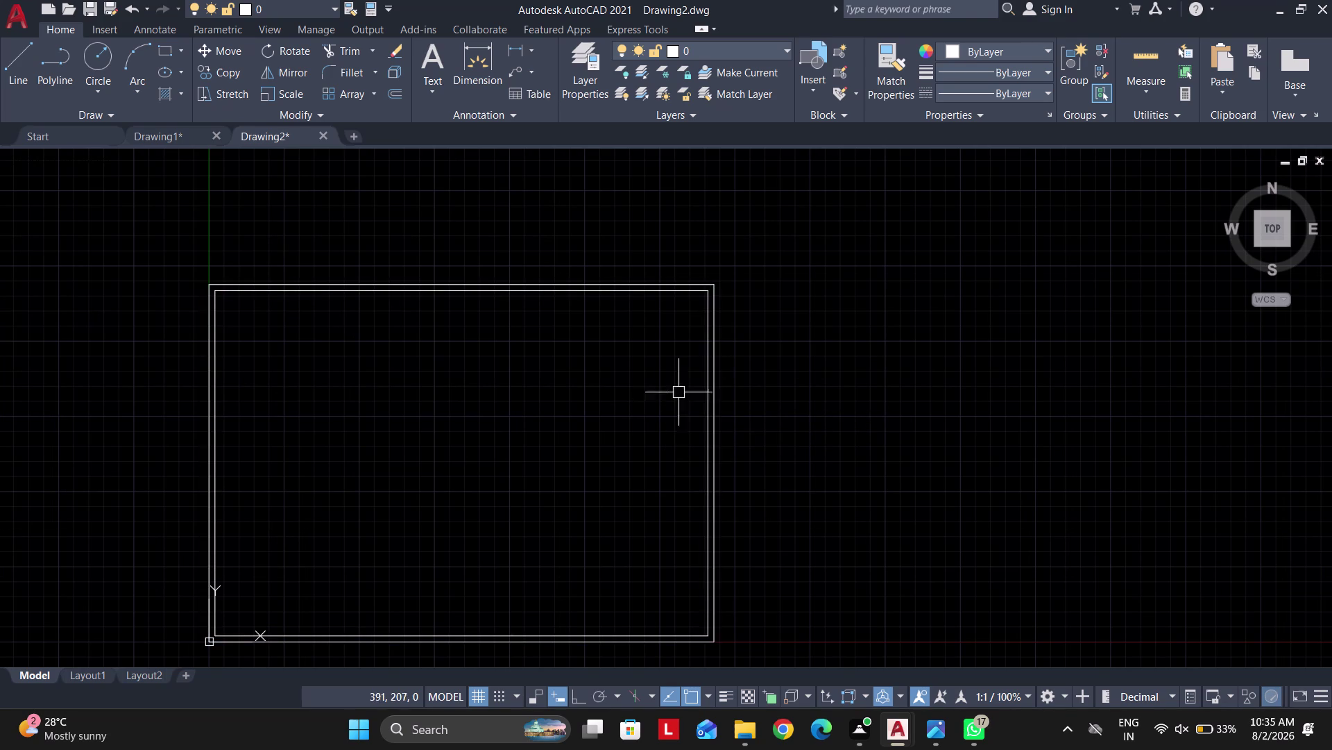
key(Escape)
key(Escape)
key(Escape)
key(Escape)
key(Escape)
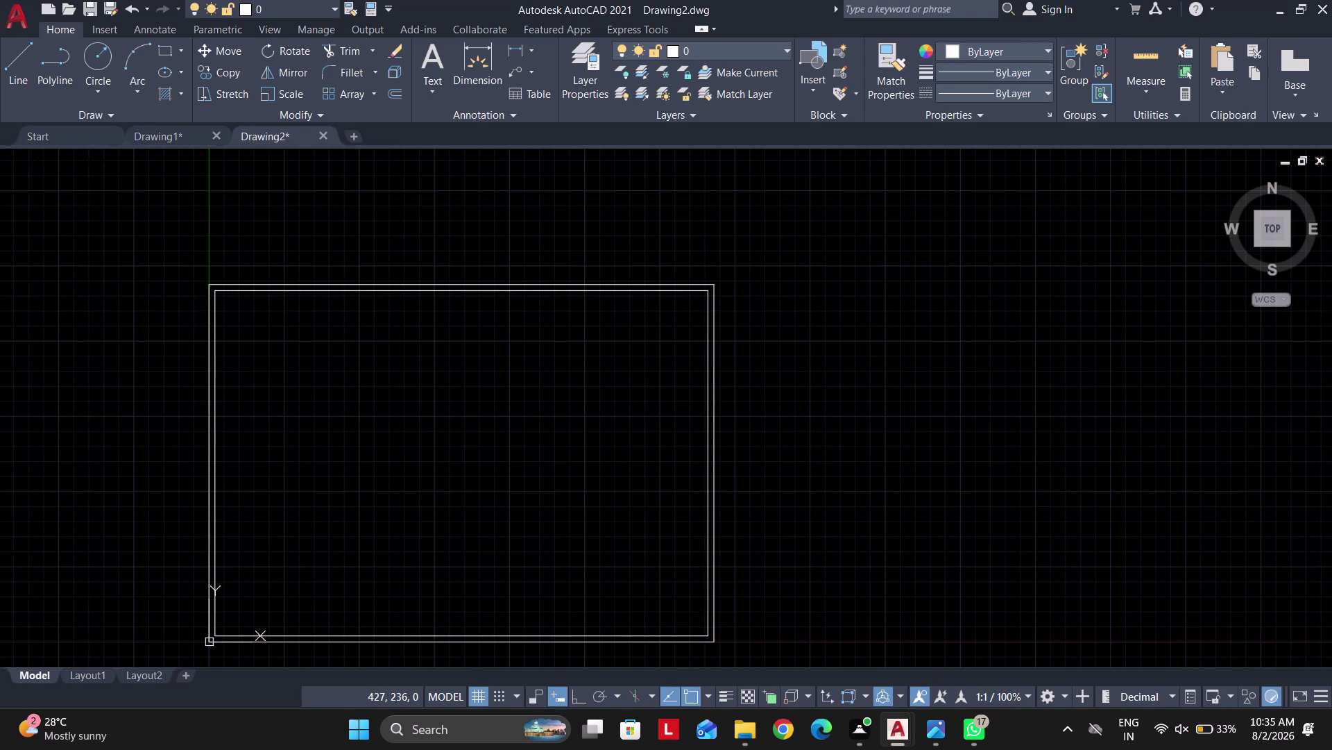
key(Escape)
Explode the inner border and offset its right edge 70 inward for the title strip.
middle_drag(635, 395, 719, 371)
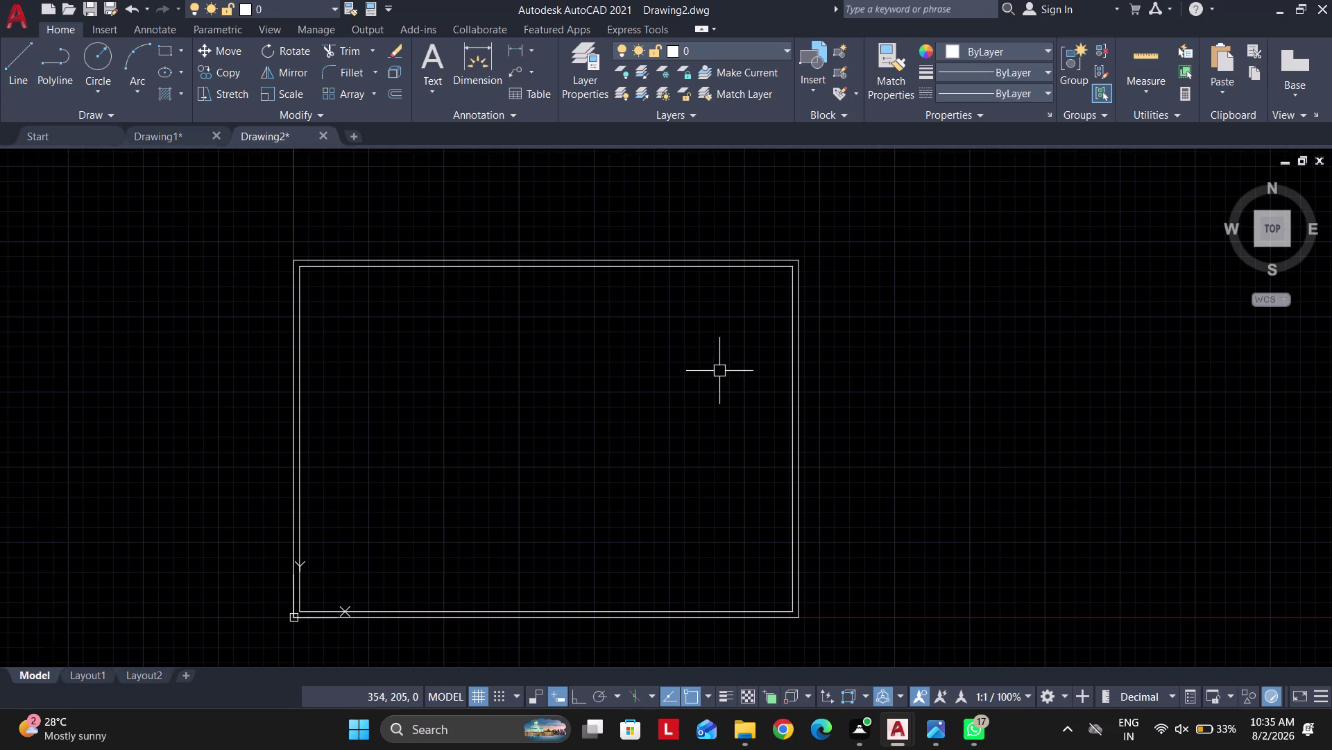
click(796, 354)
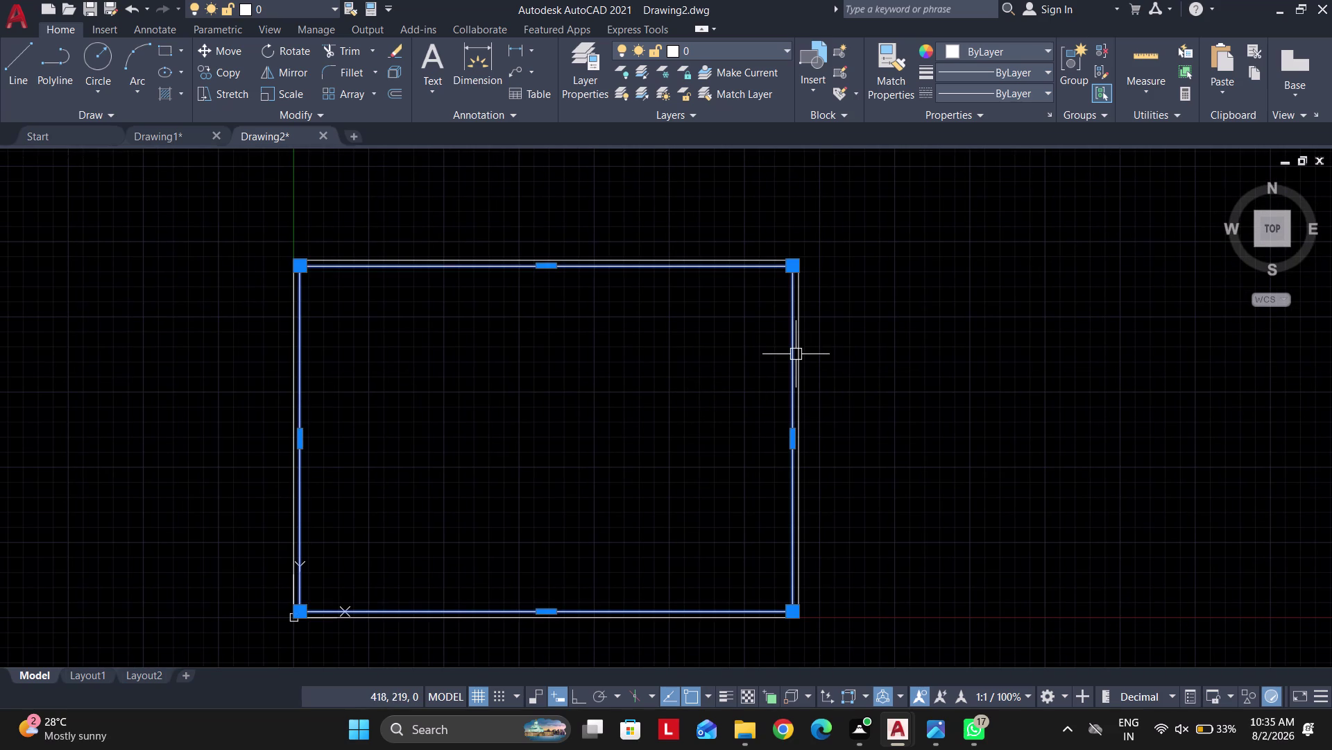
text(X O)
key(space)
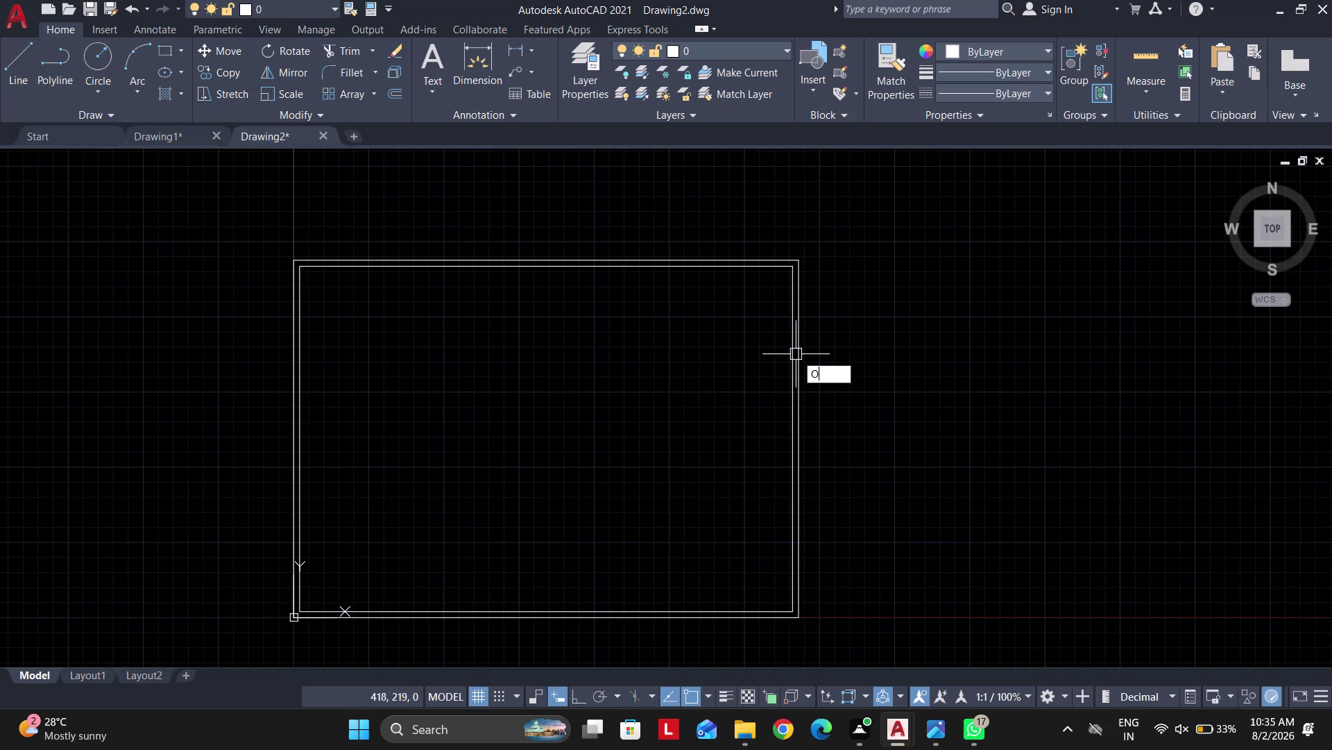
text(70)
key(Return)
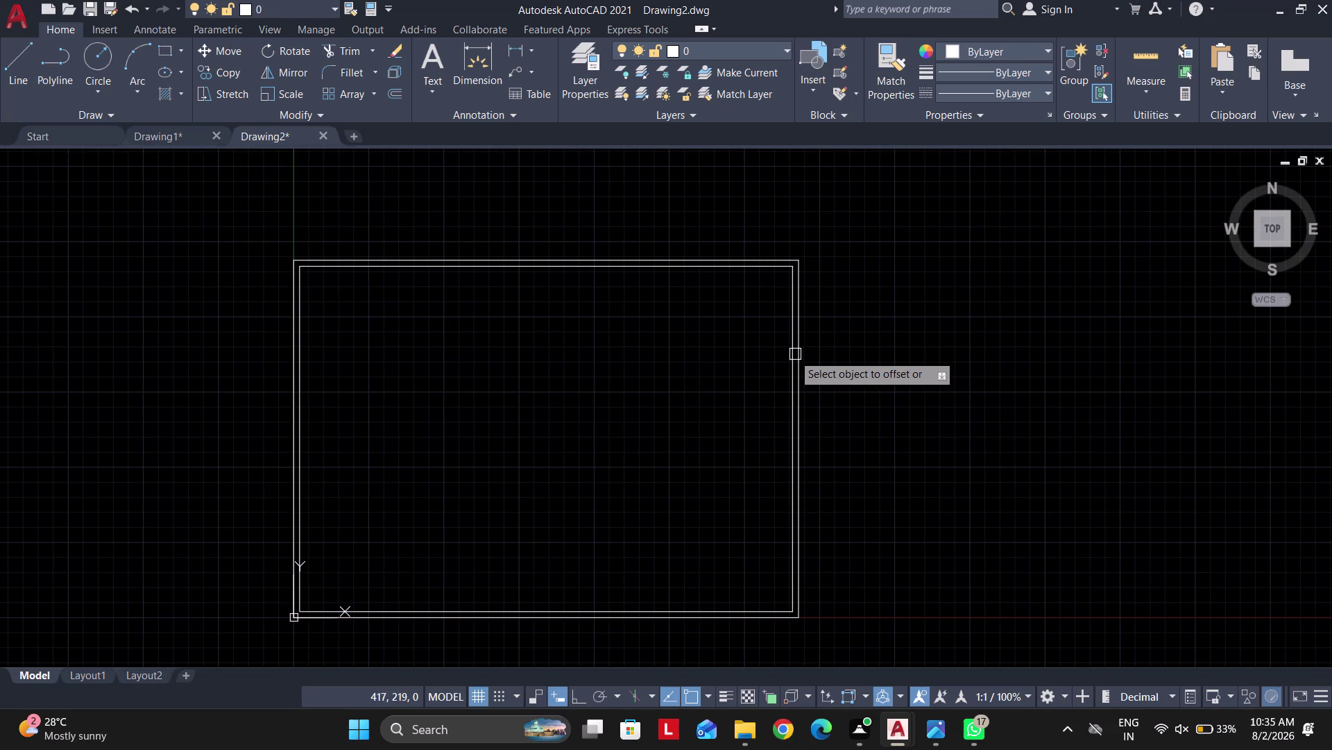
click(793, 354)
click(666, 368)
key(Escape)
key(Escape)
scroll(up, 3)
middle_drag(742, 366, 771, 370)
Draw a horizontal line across the title strip from the divider to the border.
text(L)
key(space)
click(707, 354)
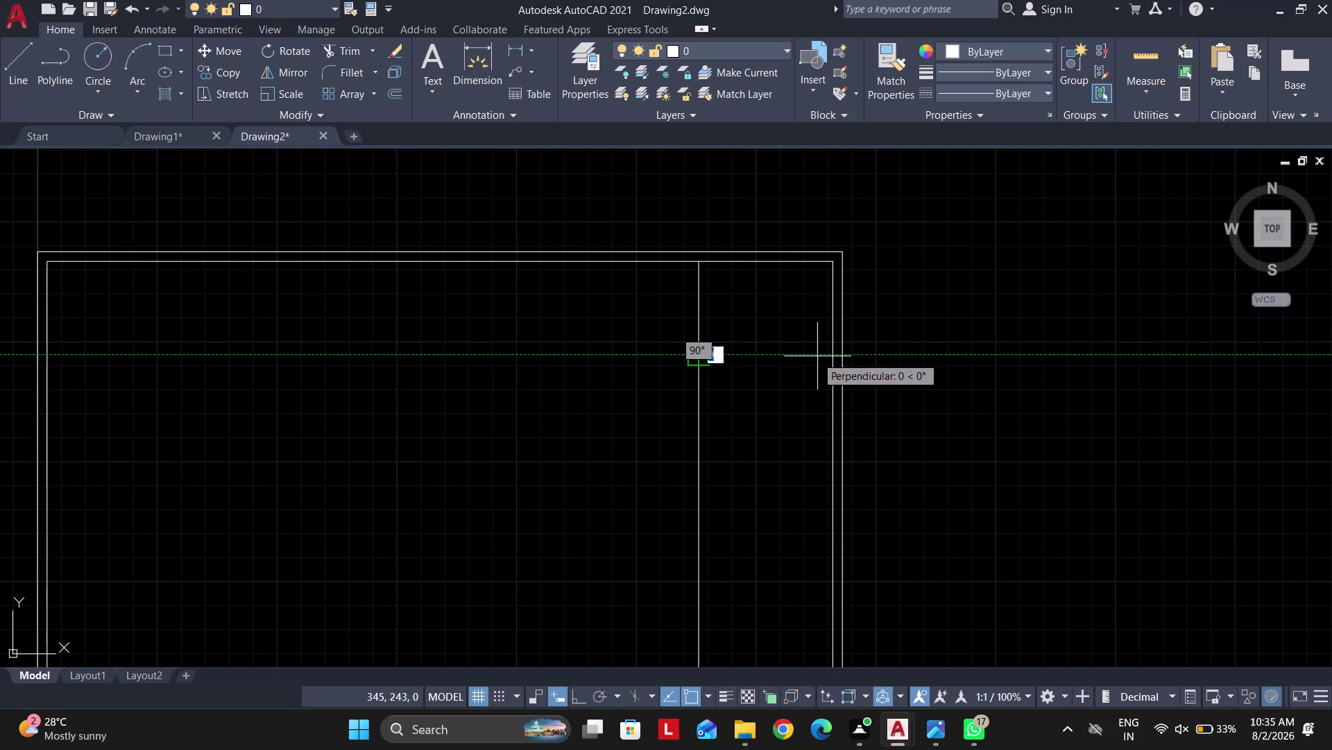
click(833, 360)
key(Escape)
scroll(up, 3)
scroll(down, 3)
scroll(up, 3)
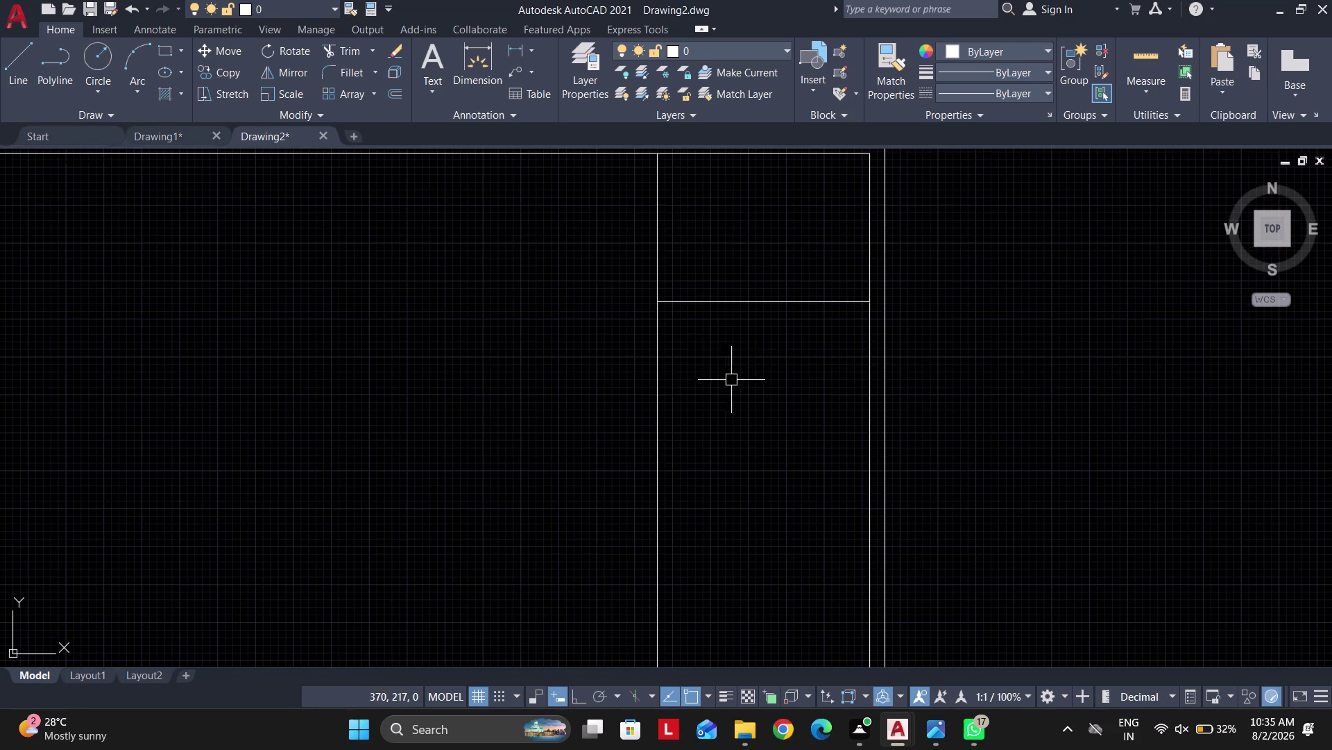
key(space)
key(Escape)
drag(738, 338, 735, 322)
click(706, 258)
Offset the horizontal strip line 20 downward to make a second row.
text(O)
key(space)
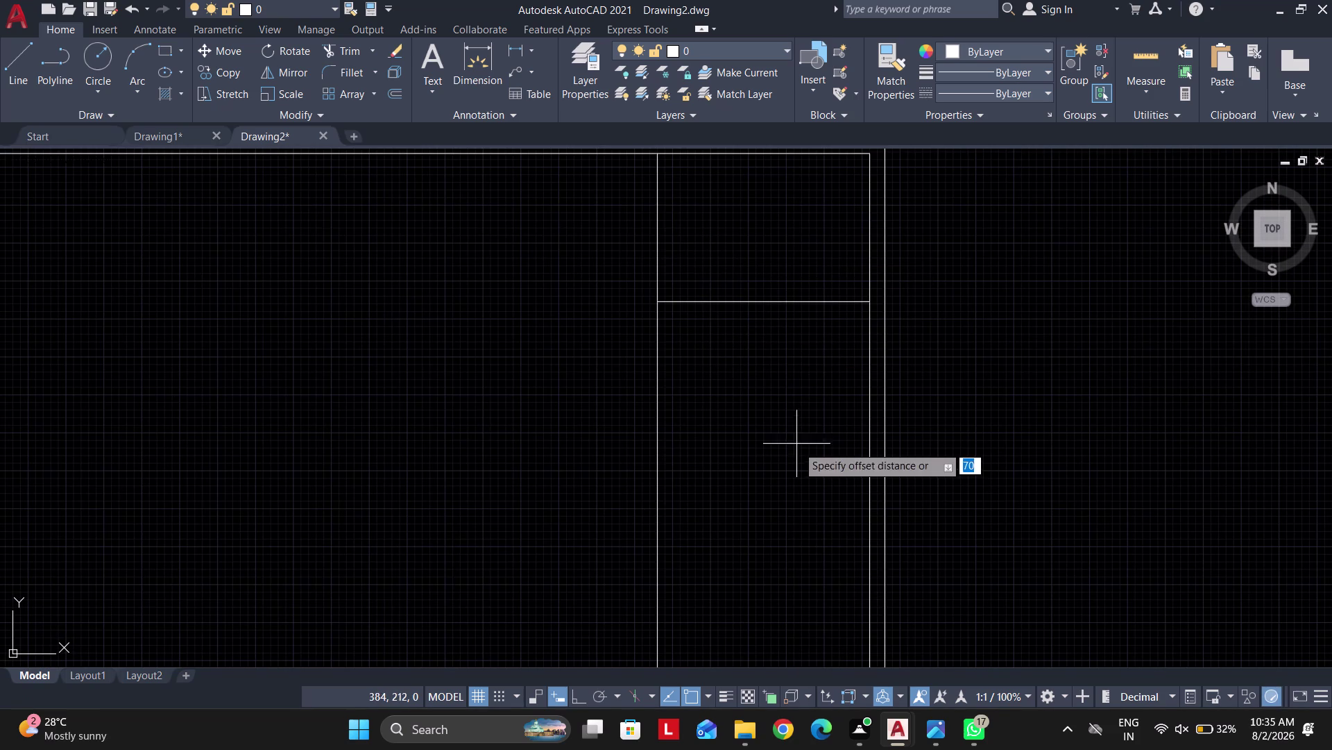
text(20)
key(Return)
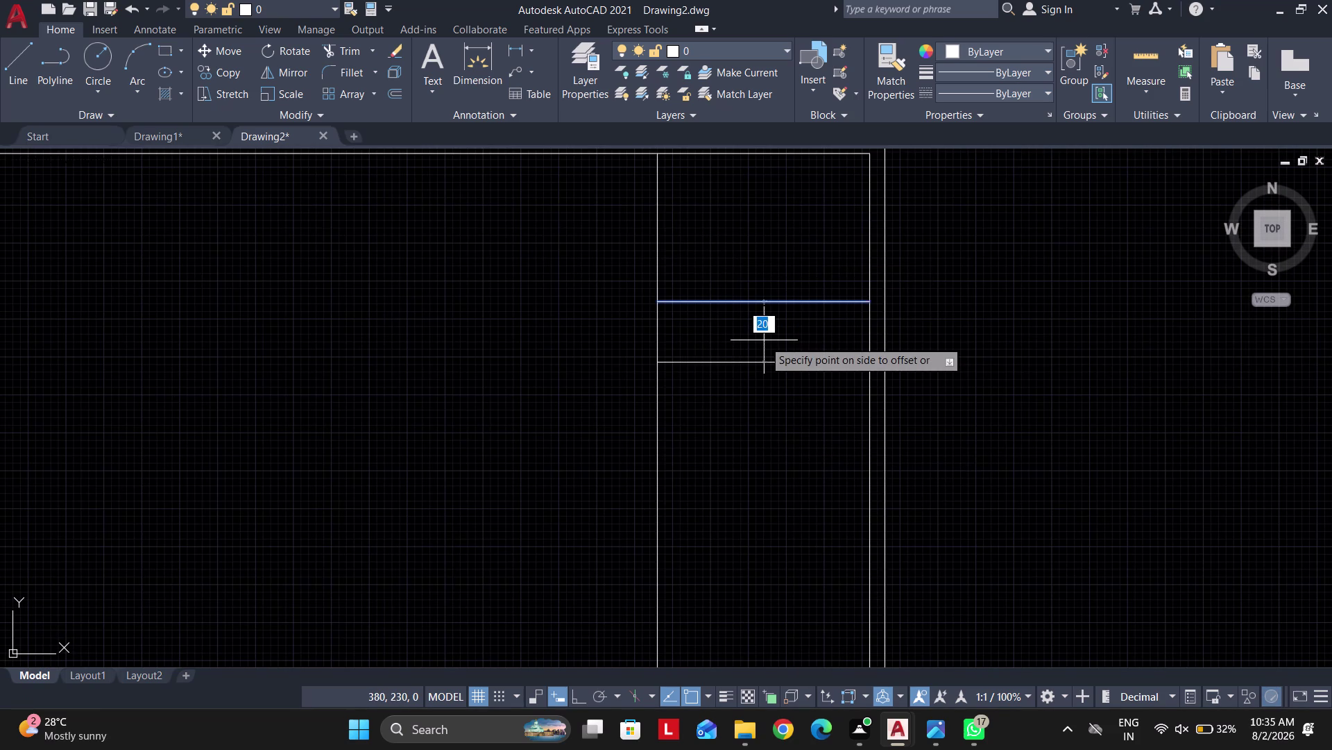
click(764, 340)
key(Escape)
key(Escape)
scroll(down, 3)
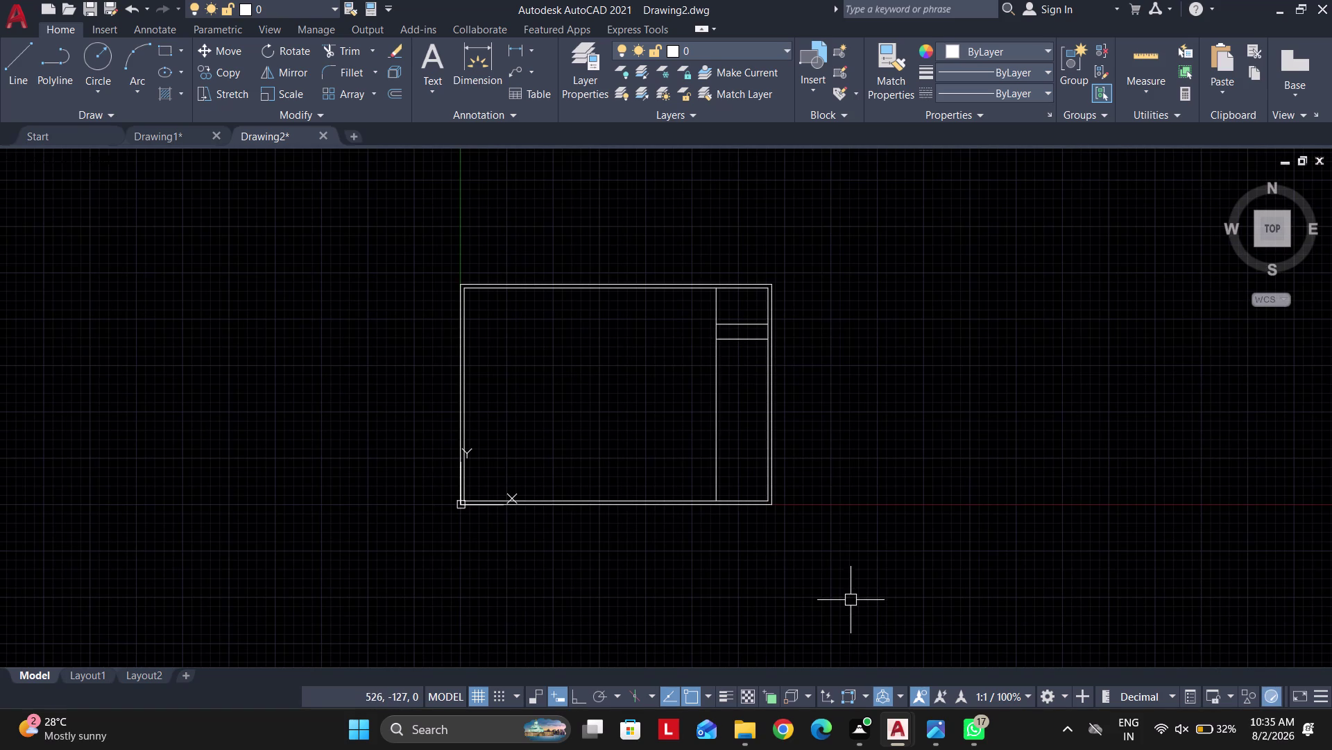